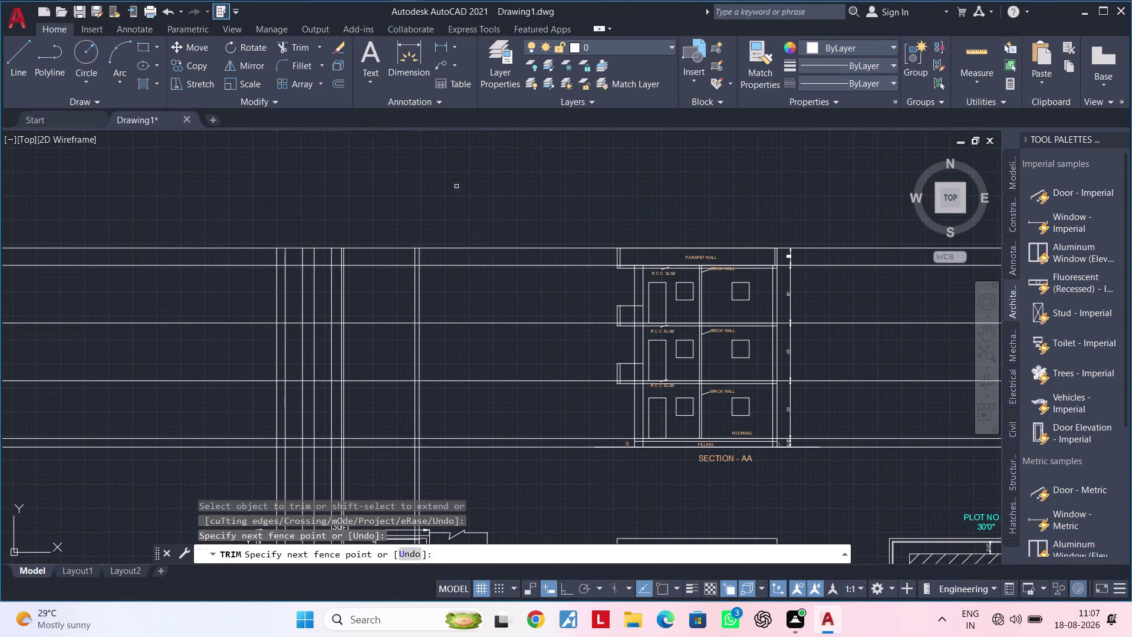
Finish the earlier fence trim and cancel out across the staircase lines.
middle_drag(457, 186, 640, 127)
key(Escape)
key(Escape)
key(Escape)
middle_drag(490, 201, 455, 201)
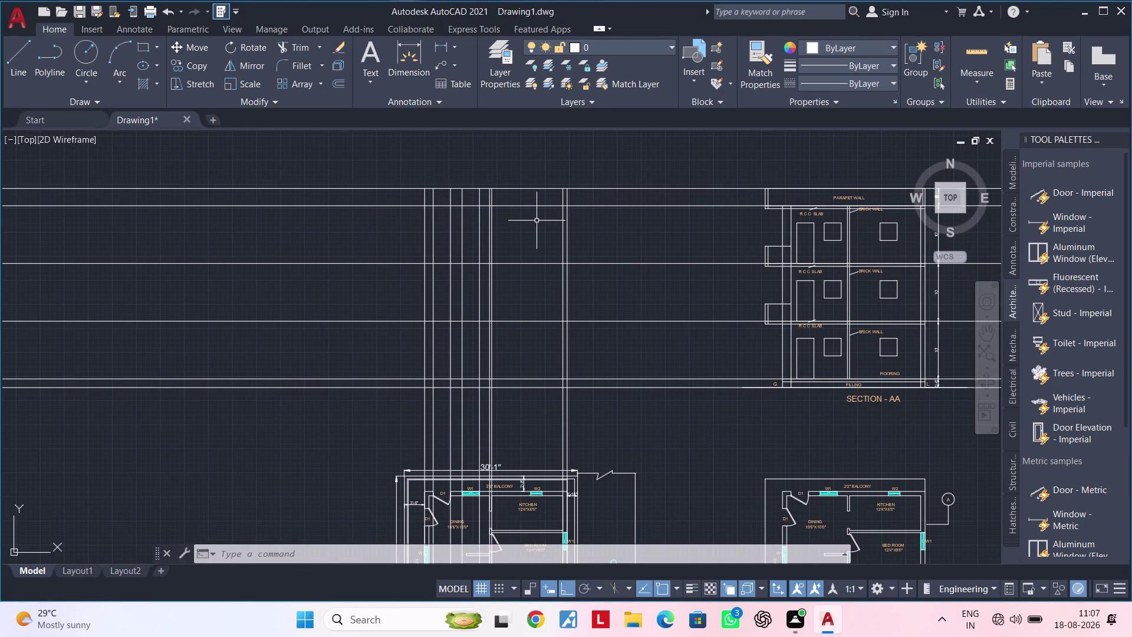
Fence-trim the projection line segments beside Section AA.
key(Escape)
key(Escape)
key(t)
text(R)
key(space)
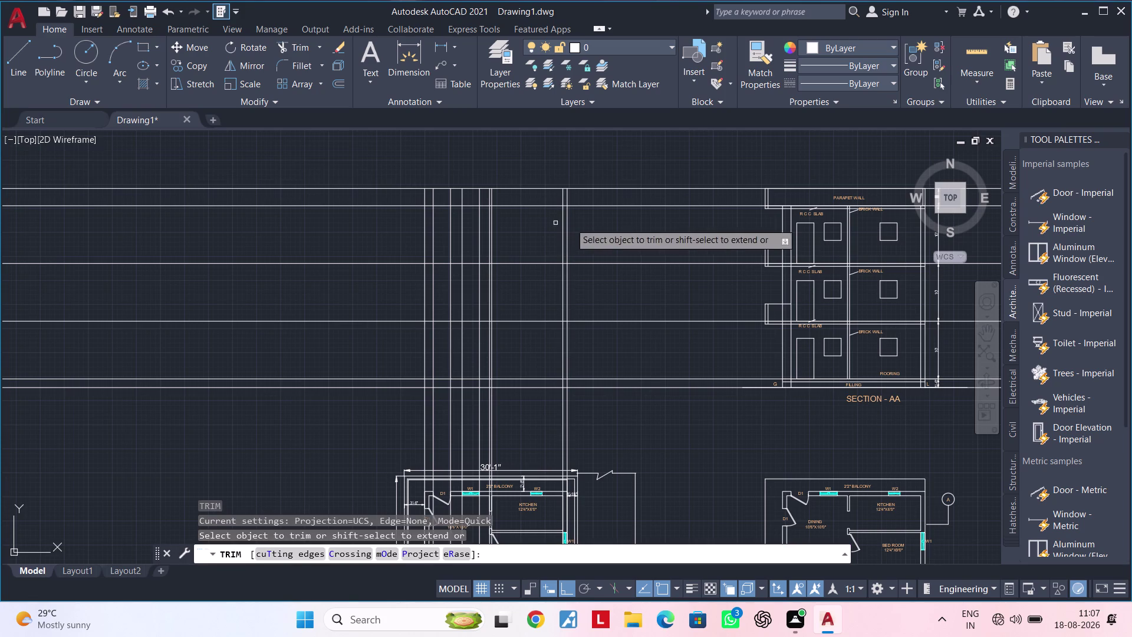
drag(657, 168, 662, 399)
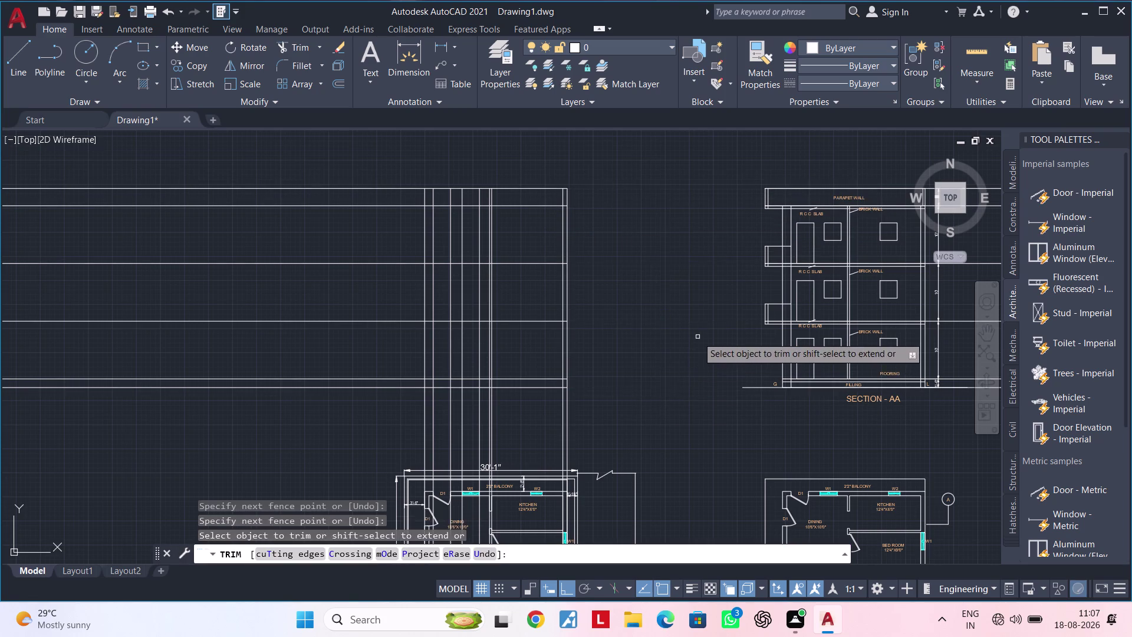
middle_drag(698, 337, 552, 315)
key(Escape)
key(Escape)
middle_drag(850, 373, 649, 398)
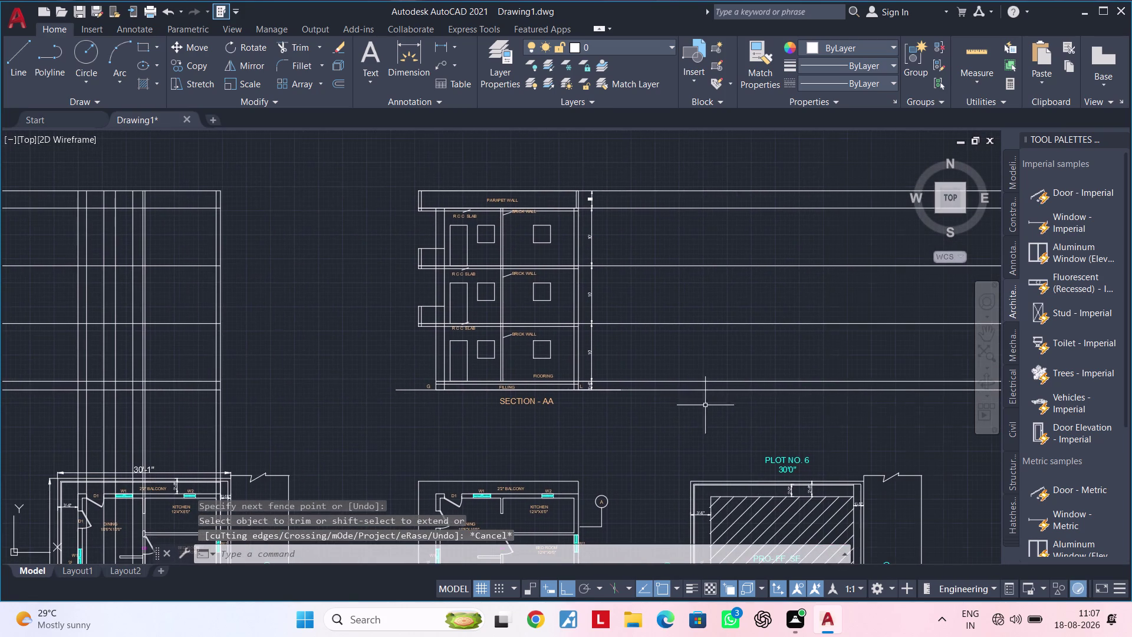
Window-select and delete the long horizontal lines running through the section.
click(736, 410)
click(692, 179)
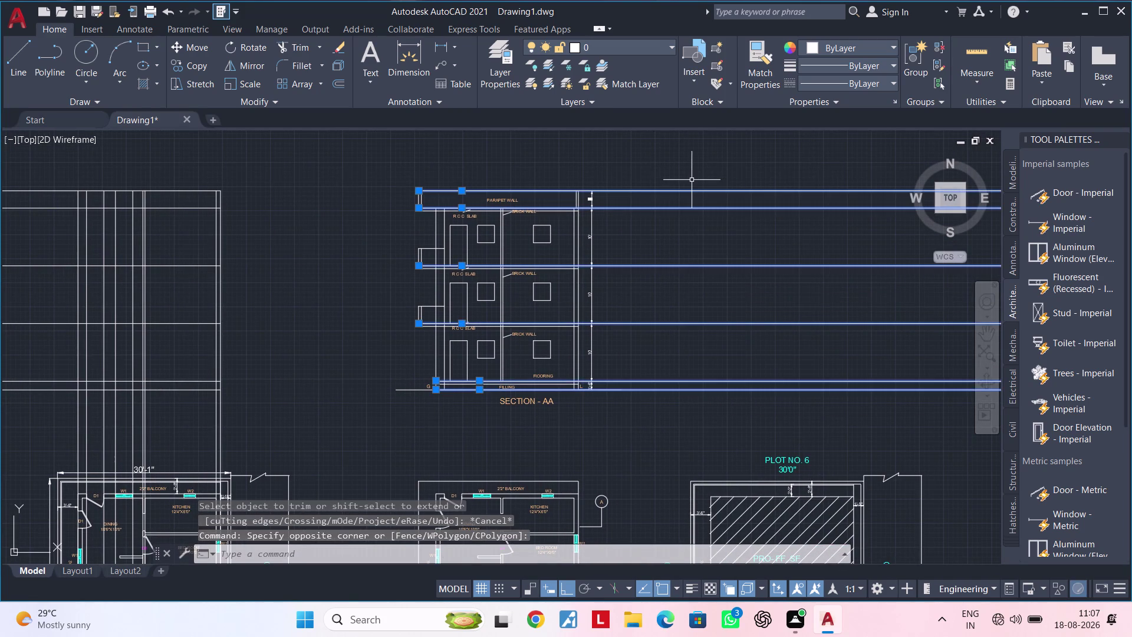
key(Delete)
middle_drag(692, 215, 897, 230)
middle_drag(527, 276, 793, 232)
middle_drag(719, 250, 784, 228)
Fence-trim the lines crossing near the ground floor plan.
key(Escape)
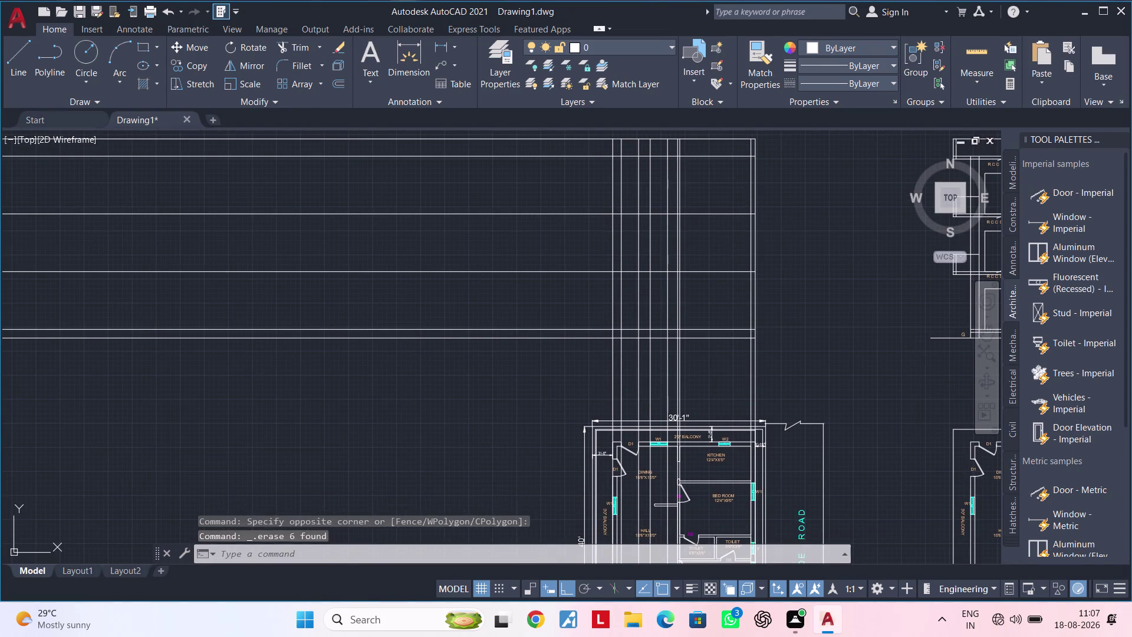
key(Escape)
key(Escape)
text(TR)
key(space)
drag(790, 359, 577, 363)
key(Escape)
middle_drag(706, 356, 678, 225)
scroll(down, 3)
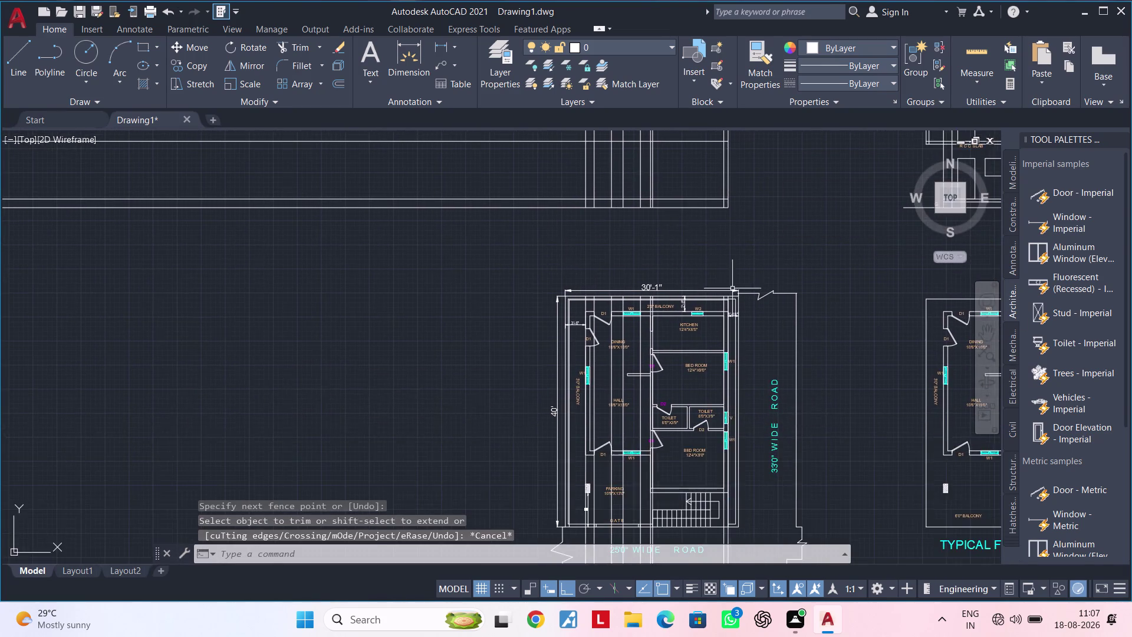
middle_drag(733, 288, 759, 206)
key(Escape)
Select and delete the vertical lines running through the floor plan.
drag(830, 480, 796, 482)
click(607, 483)
key(Delete)
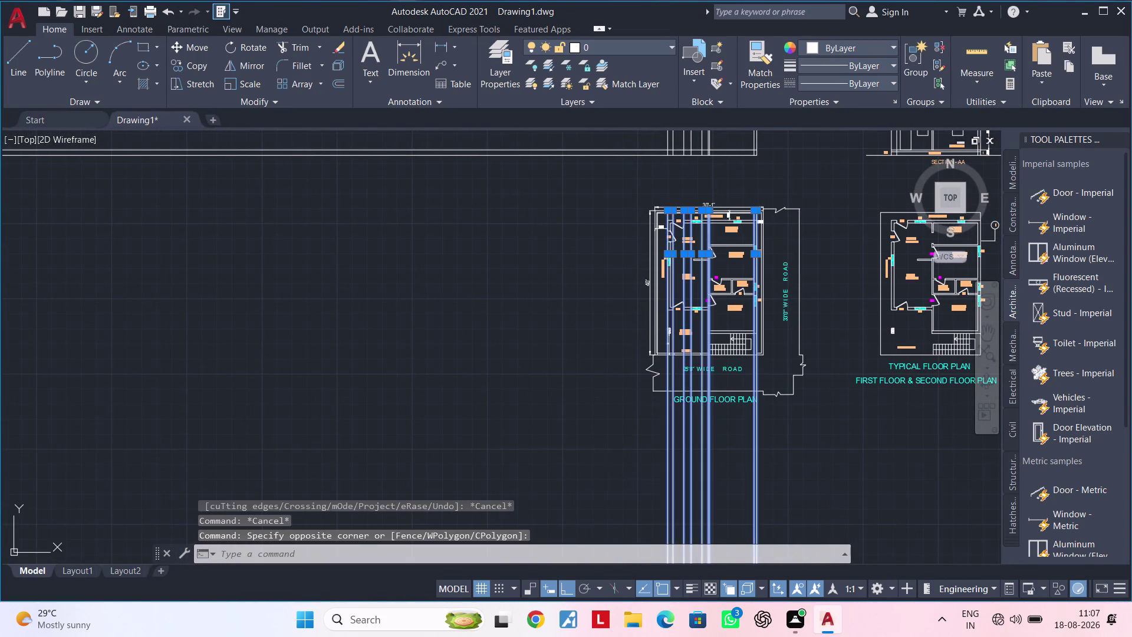
middle_drag(546, 463, 695, 492)
middle_drag(640, 330, 557, 495)
middle_drag(613, 406, 558, 441)
Fence-trim the long lines left of the elevation block.
key(Escape)
key(Escape)
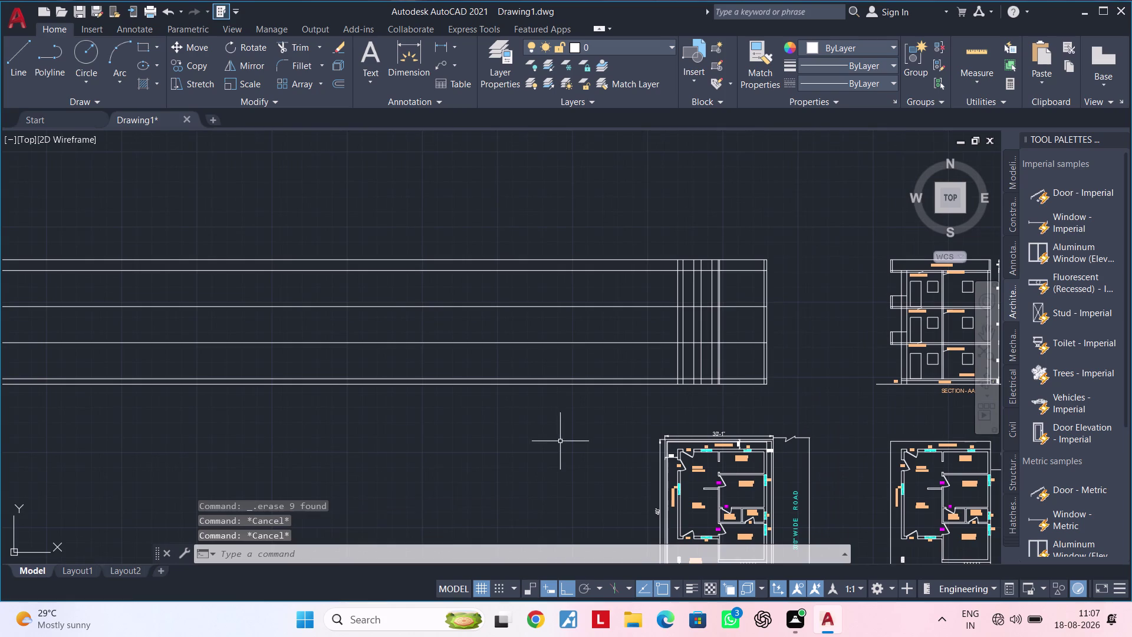
key(t)
text(R)
key(space)
drag(599, 410, 586, 232)
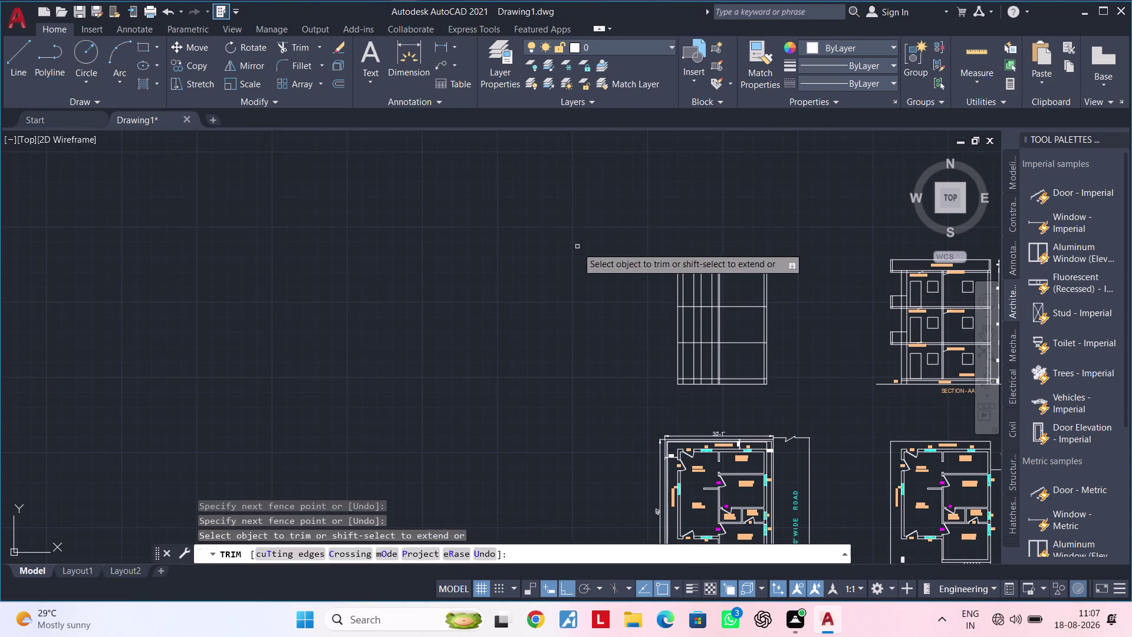
key(Escape)
key(Escape)
middle_drag(617, 280, 466, 276)
key(Escape)
scroll(up, 3)
middle_drag(549, 284, 548, 237)
scroll(up, 3)
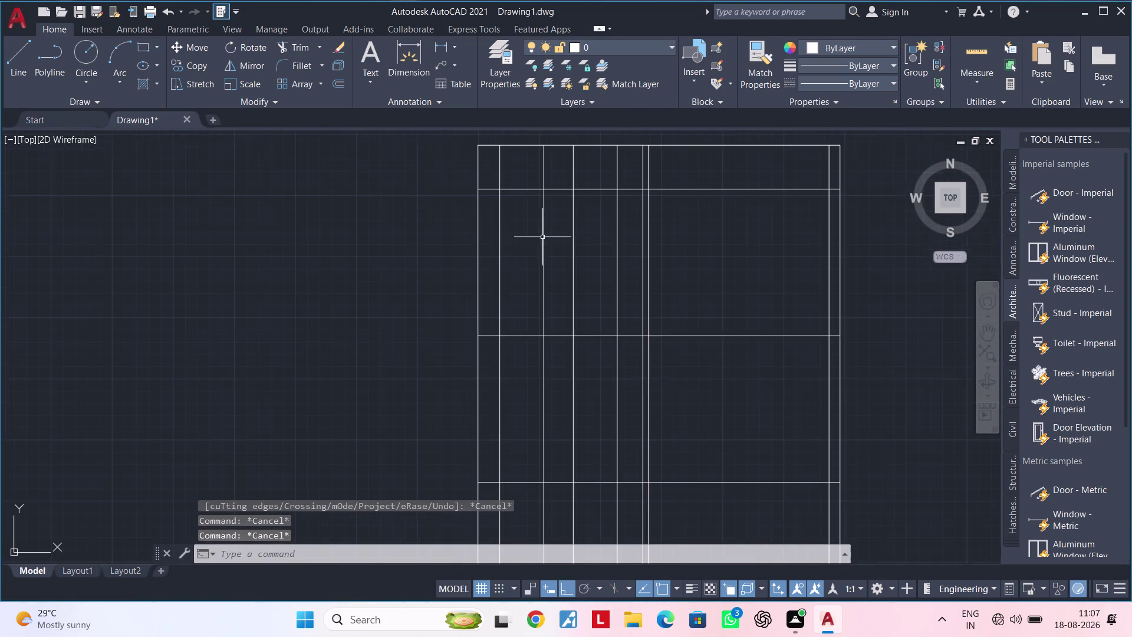
scroll(up, 3)
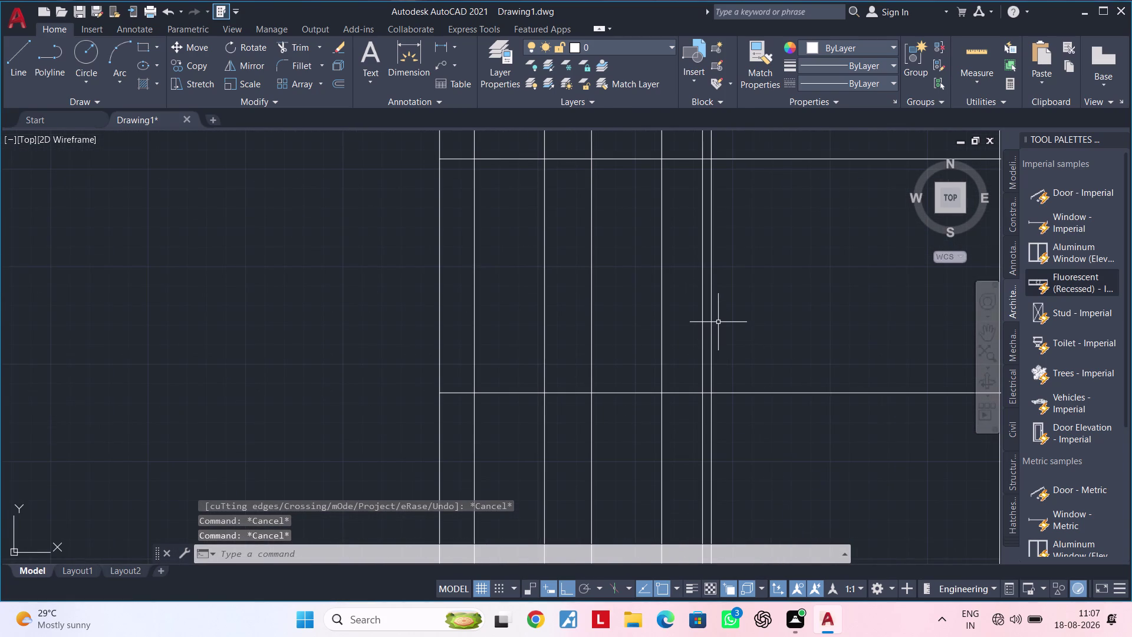
scroll(down, 3)
scroll(down, 3)
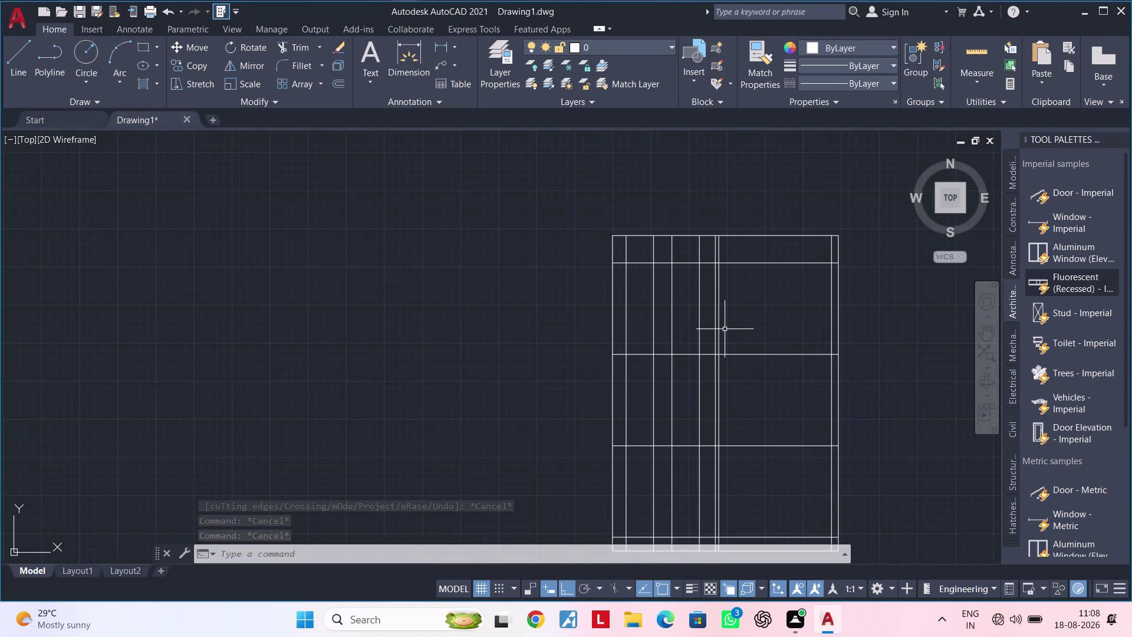
middle_drag(725, 329, 730, 267)
middle_drag(719, 381, 736, 278)
scroll(up, 3)
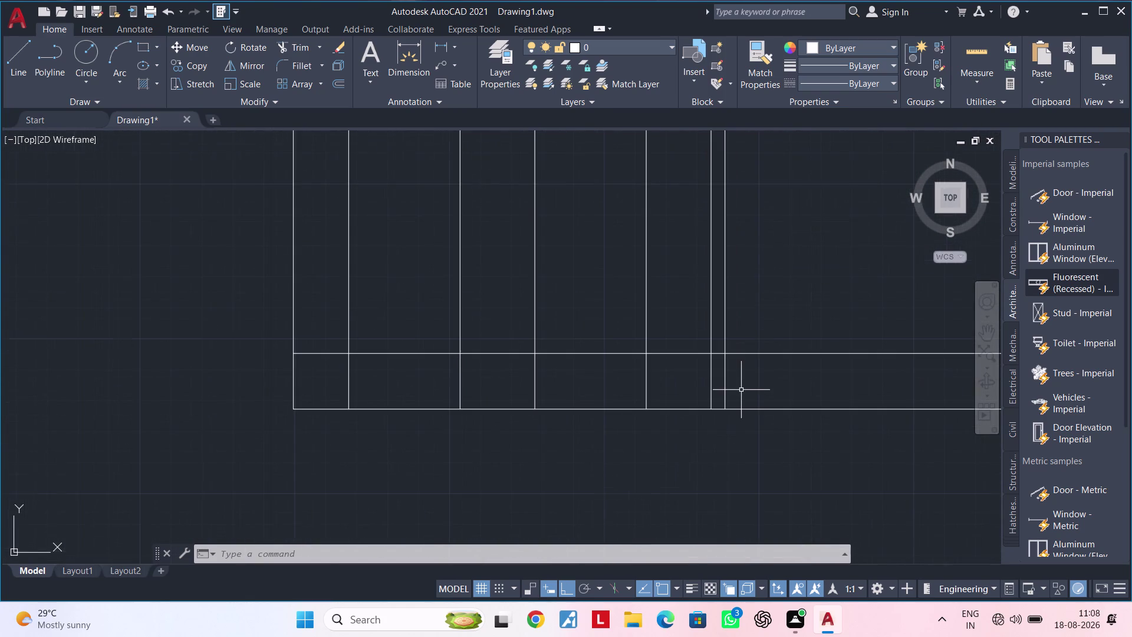
middle_drag(738, 387, 793, 384)
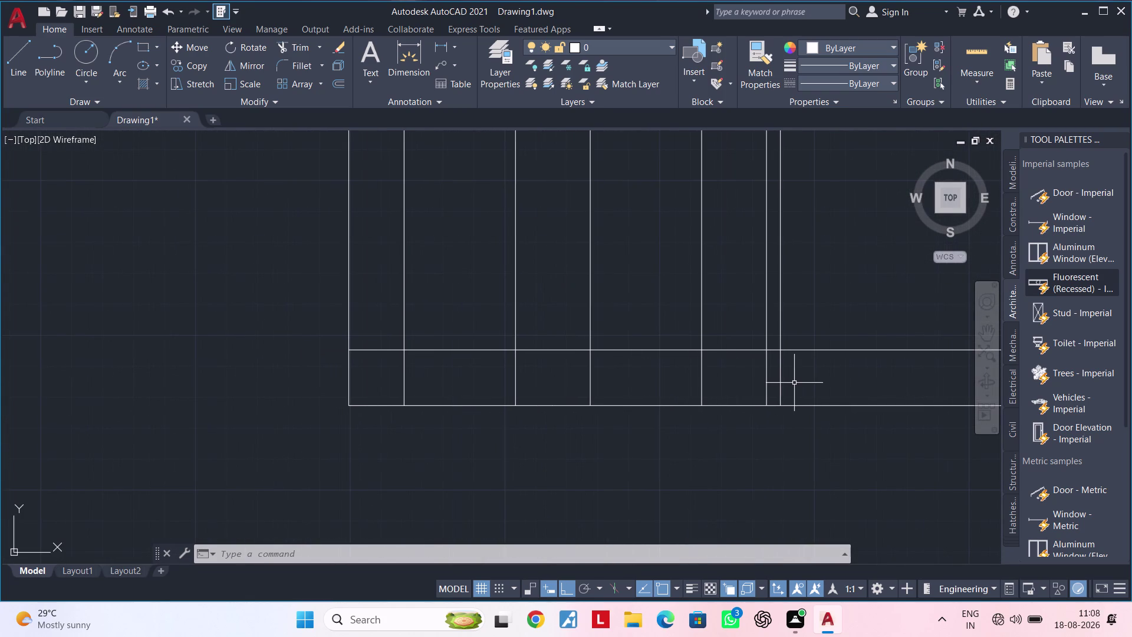
middle_drag(791, 381, 882, 371)
scroll(down, 3)
middle_drag(650, 375, 683, 451)
key(Escape)
key(Escape)
key(r)
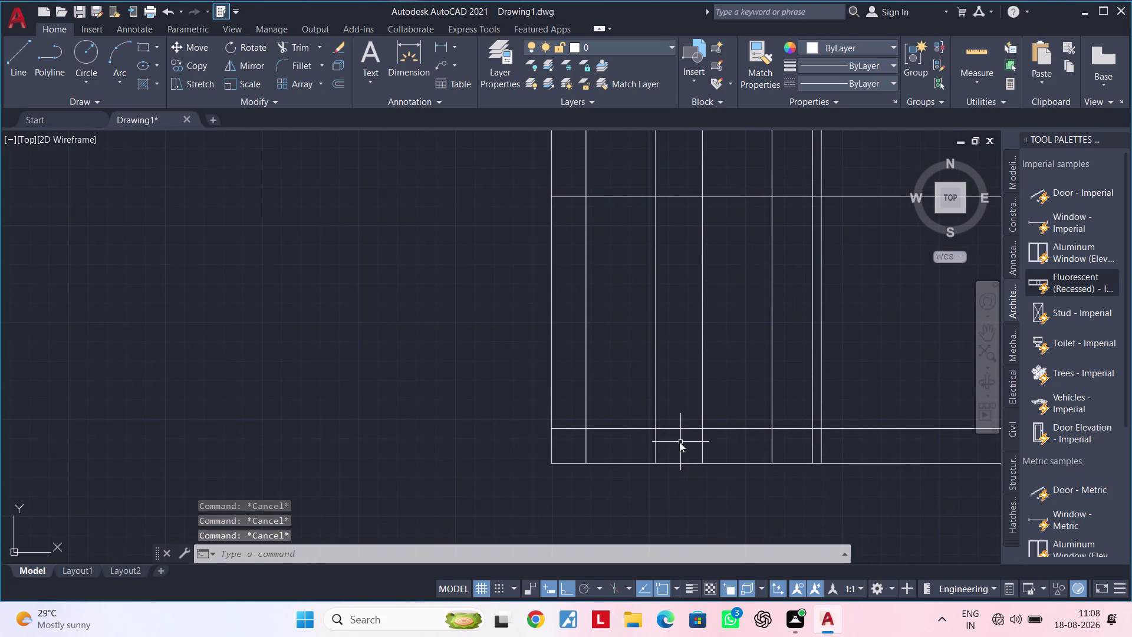
Draw the 2'-10" by 7' door rectangle starting on the floor line.
key(e)
text(C)
key(space)
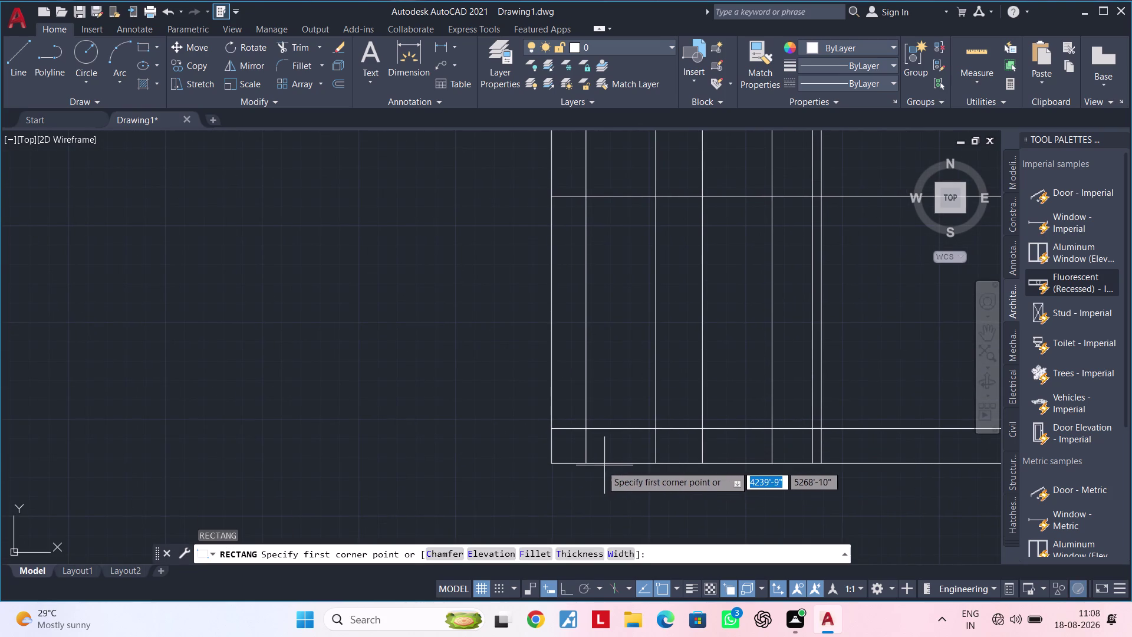
click(589, 429)
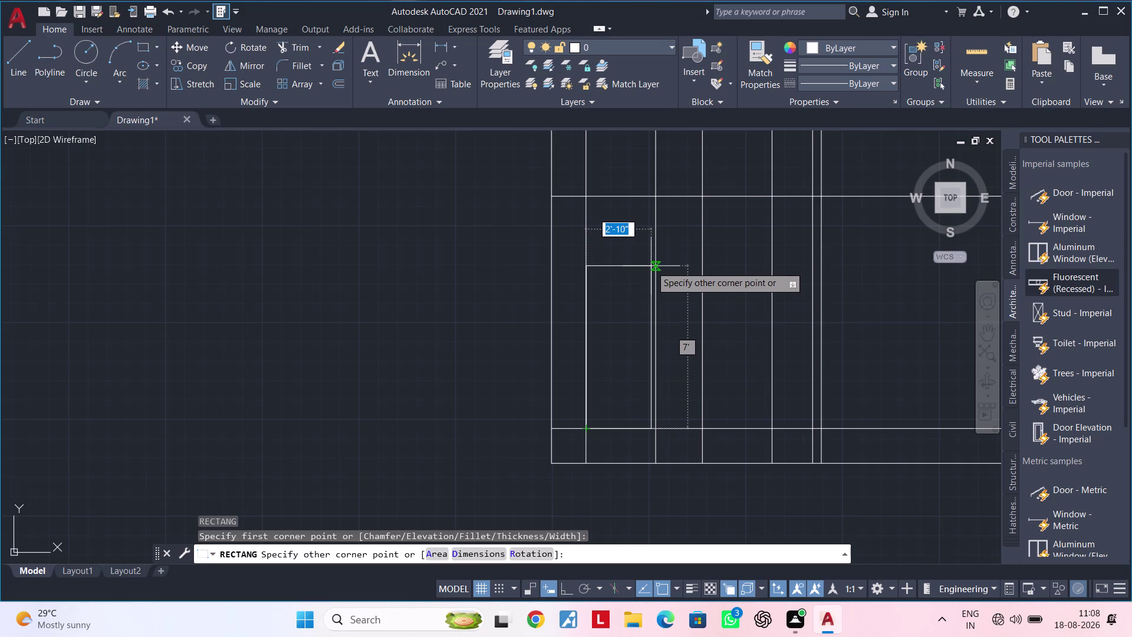
click(655, 266)
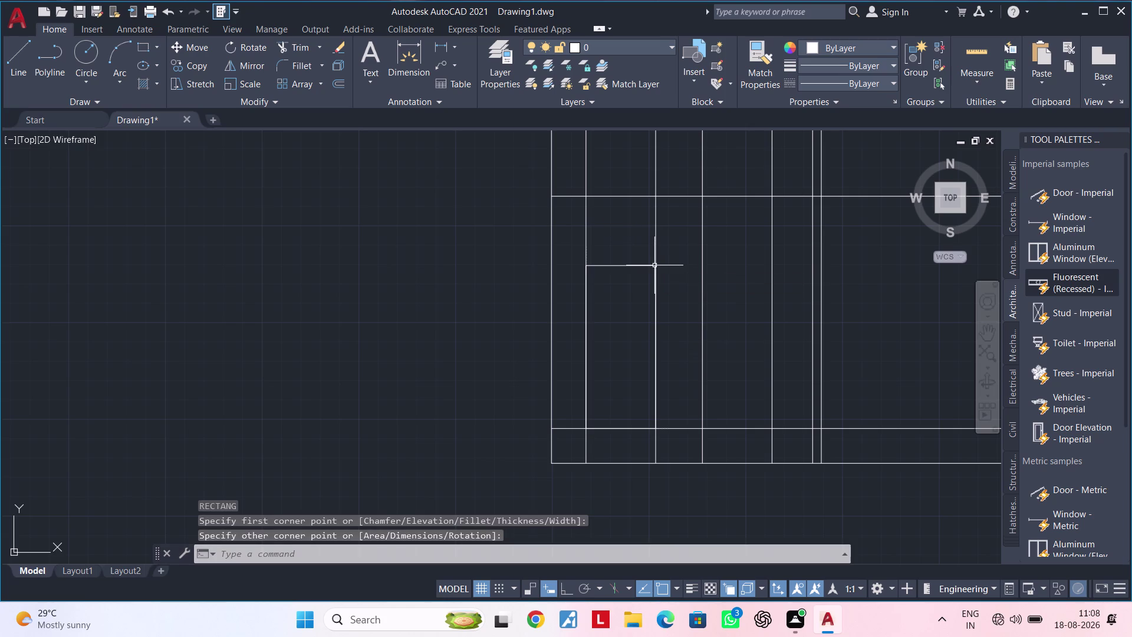
scroll(down, 3)
middle_drag(650, 315, 615, 329)
key(Escape)
key(Escape)
key(Escape)
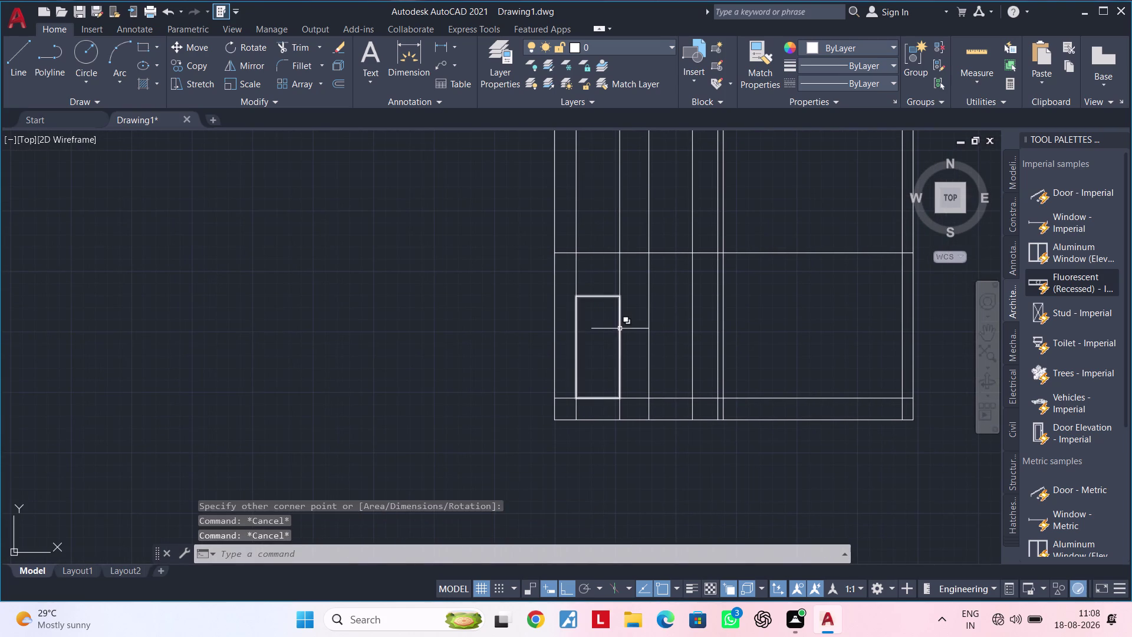
key(Escape)
key(Escape)
key(Escape)
key(Escape)
key(Escape)
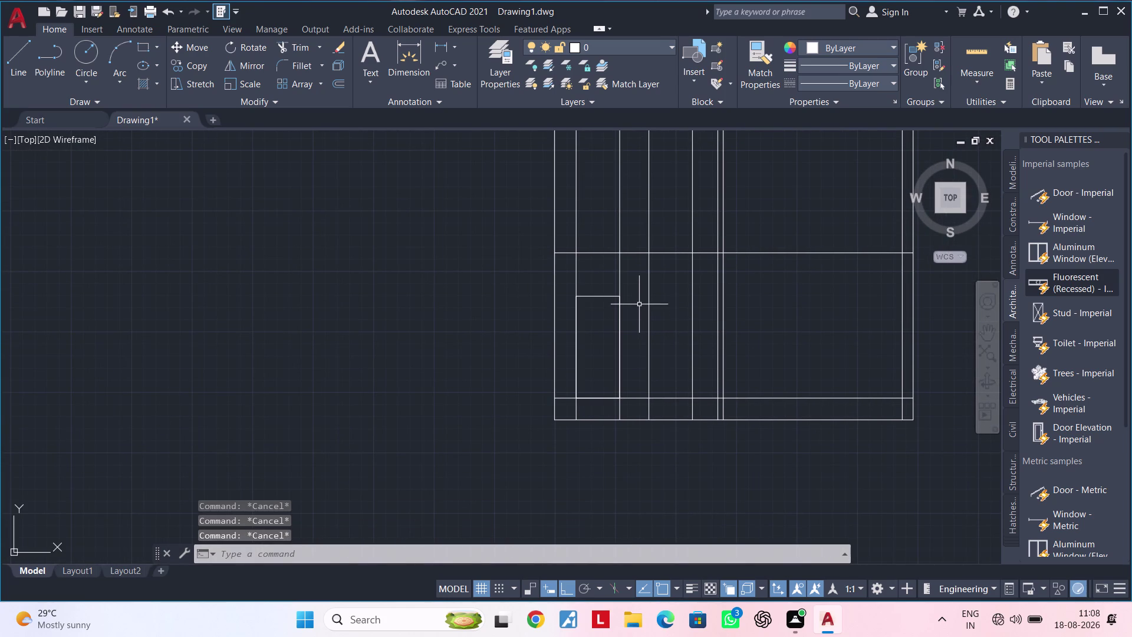
Draw the 4'-tall window rectangle in the bottom storey.
text(REC)
key(space)
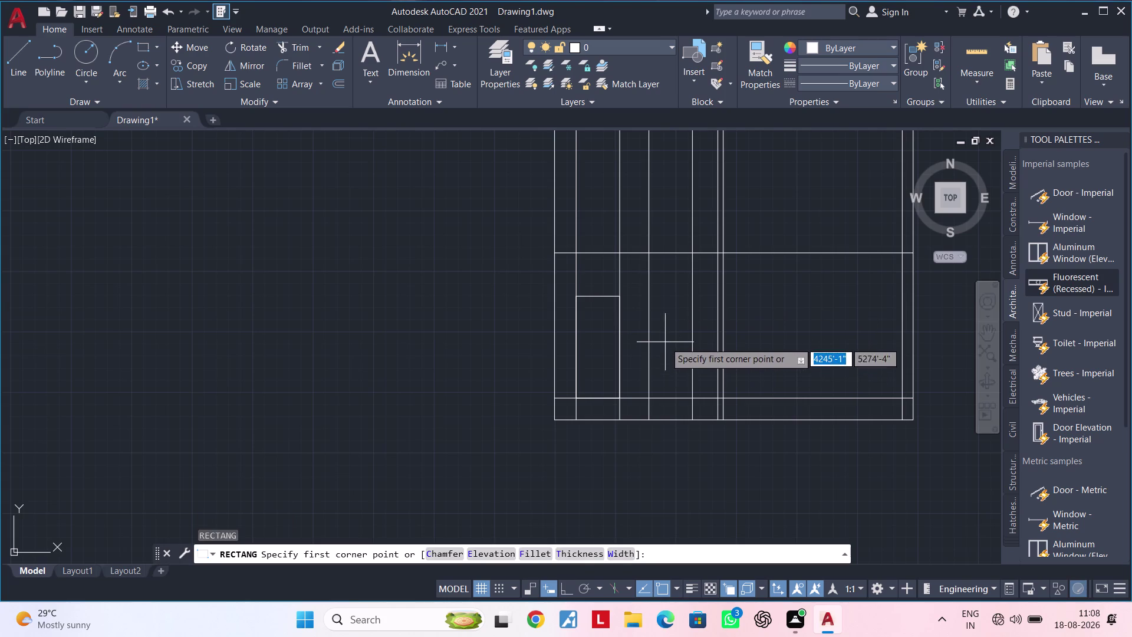
middle_drag(666, 342, 629, 281)
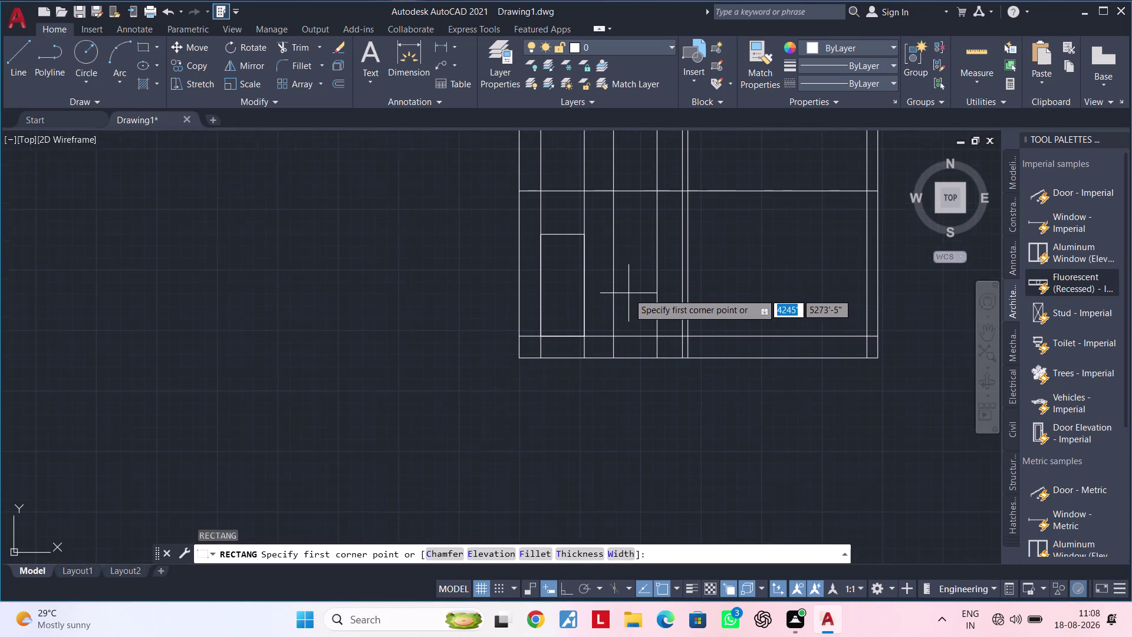
scroll(down, 3)
scroll(up, 3)
scroll(up, 3)
middle_drag(610, 273, 615, 317)
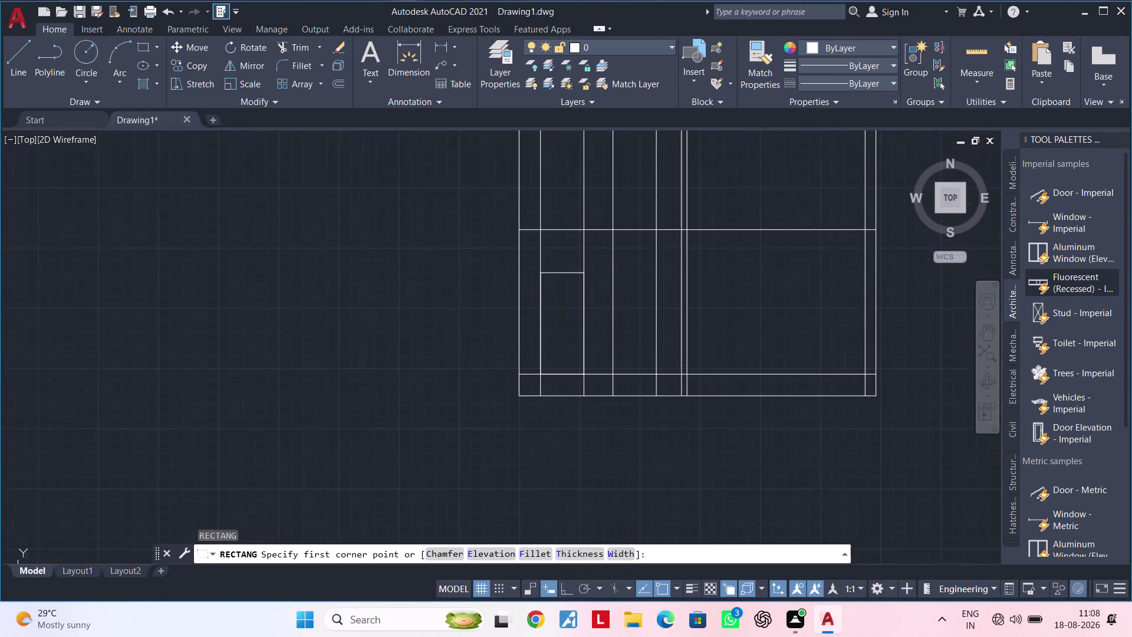
scroll(up, 3)
click(617, 270)
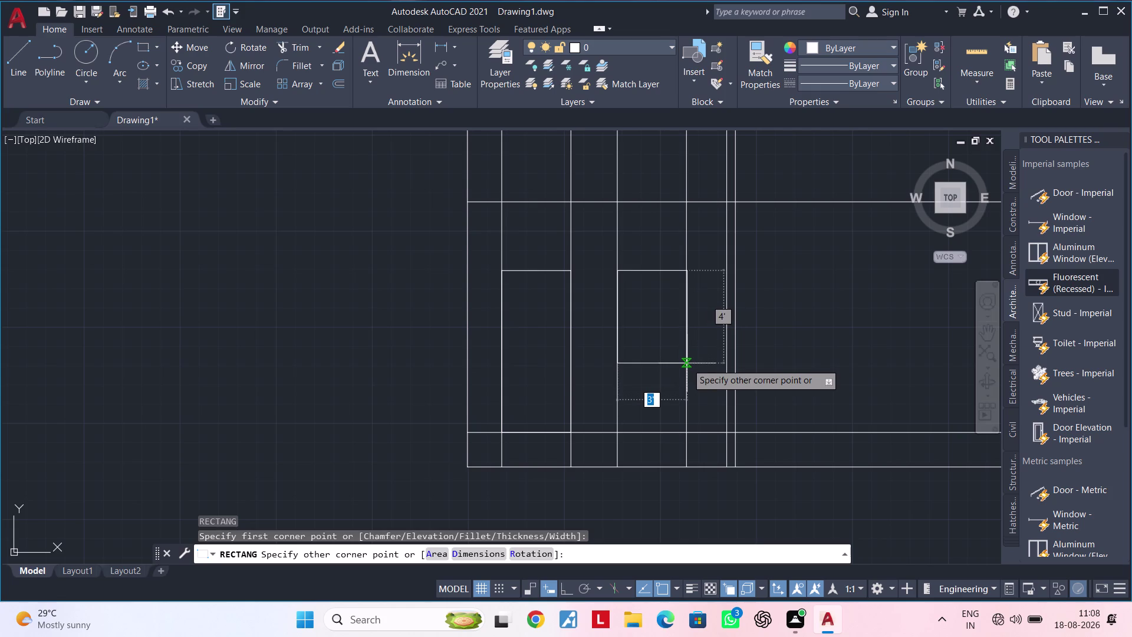
click(687, 363)
key(Escape)
key(Escape)
key(Escape)
Erase a stray line from the elevation block.
middle_drag(692, 338, 686, 339)
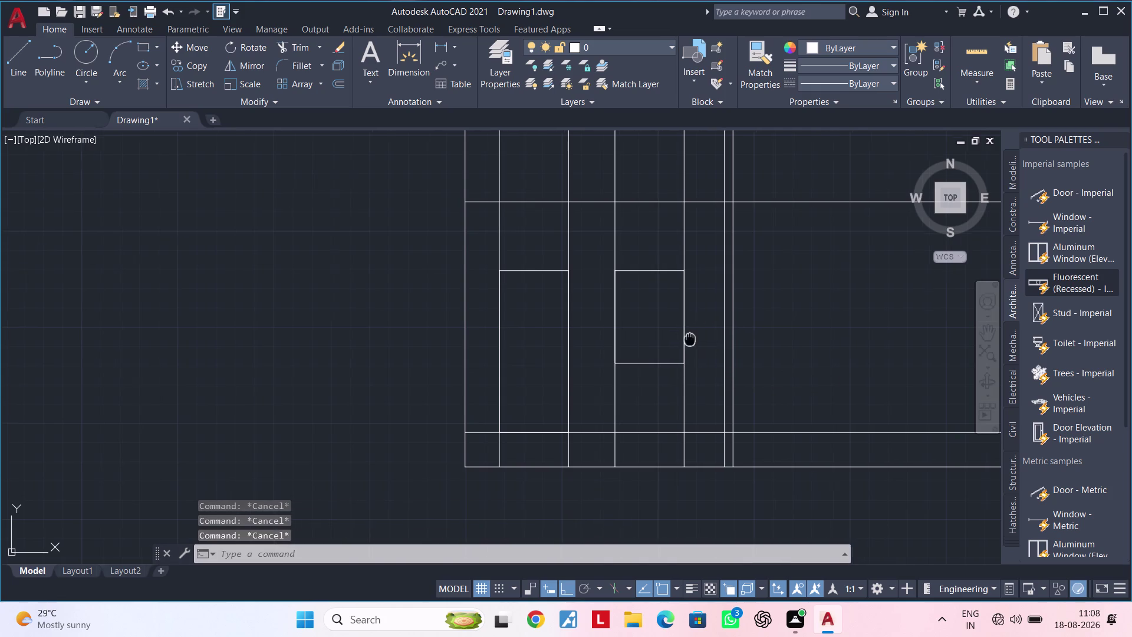
middle_drag(687, 339, 643, 336)
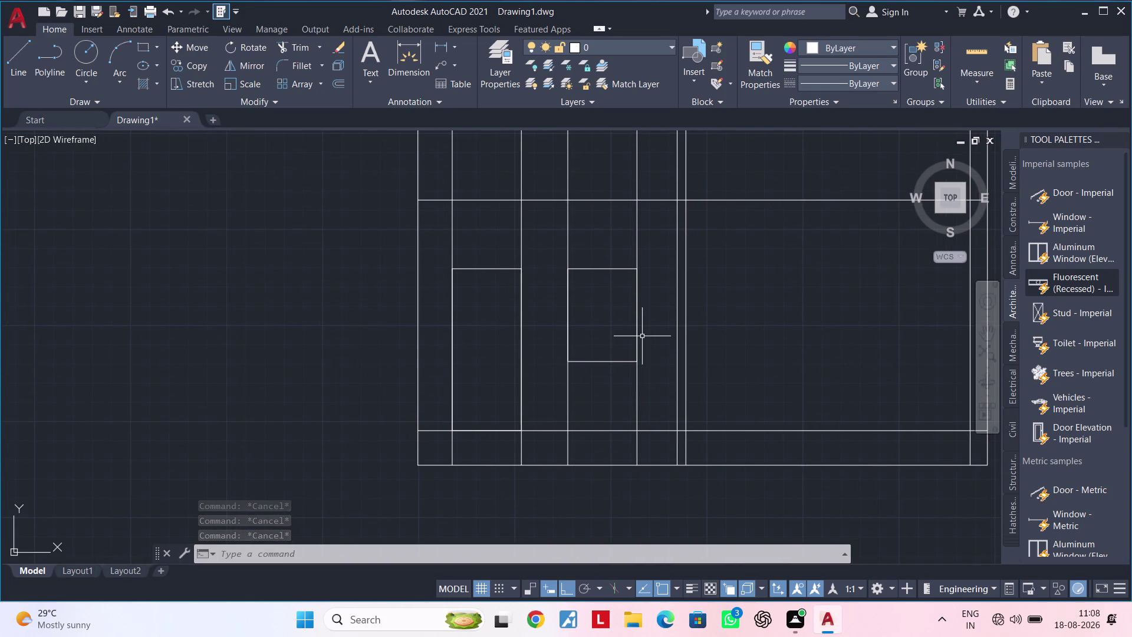
middle_drag(658, 328, 602, 343)
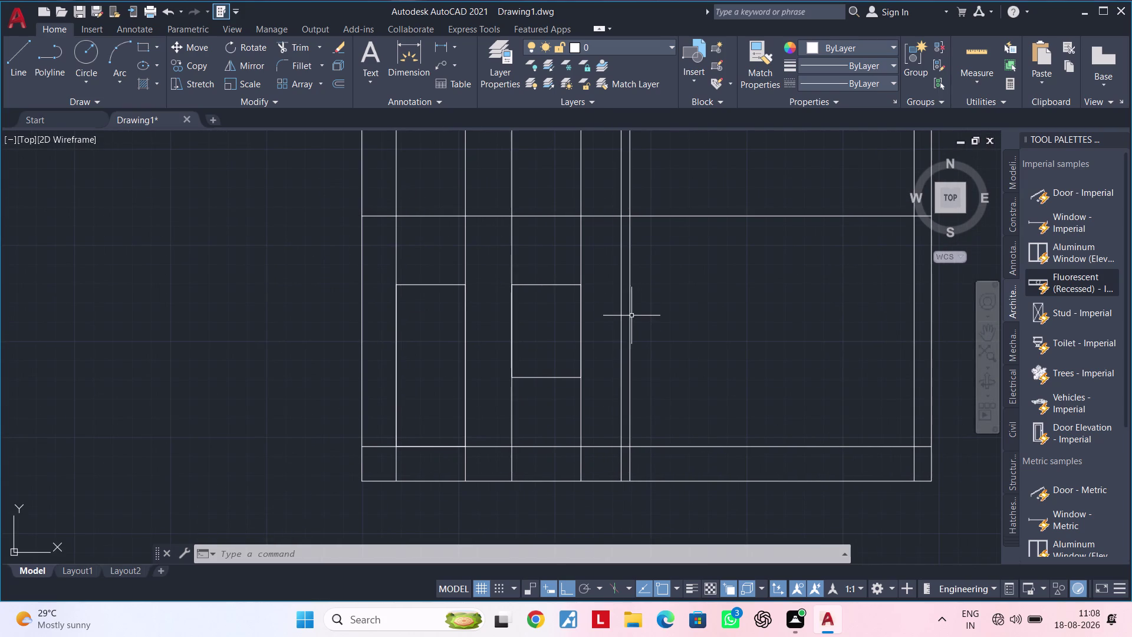
click(631, 316)
key(Delete)
scroll(down, 3)
middle_drag(634, 319, 666, 355)
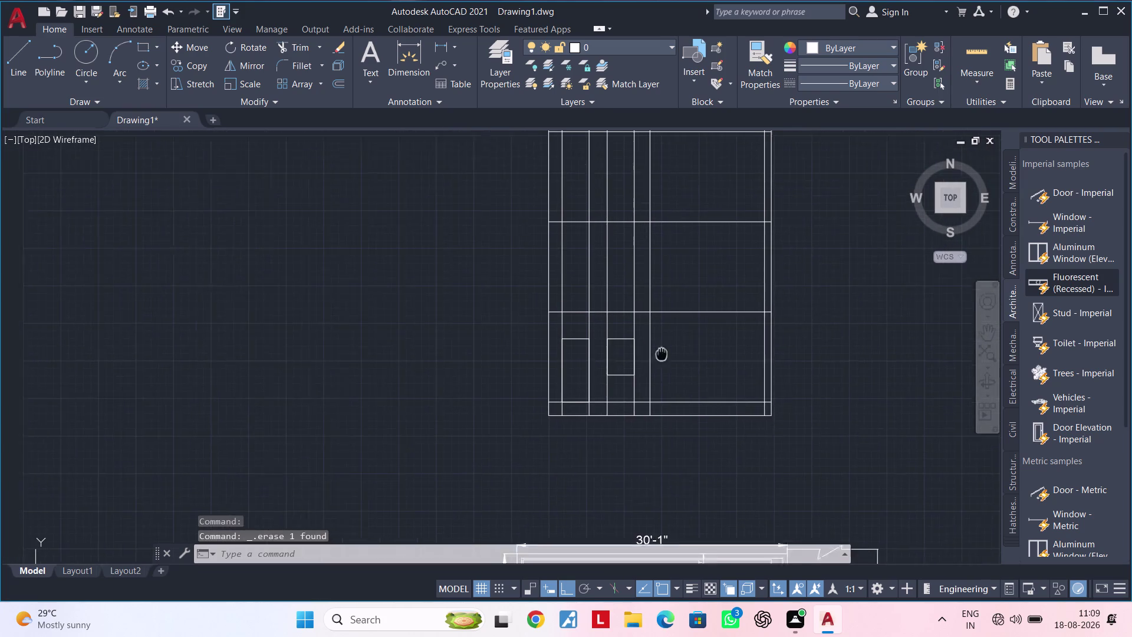
middle_drag(666, 354, 671, 355)
key(Escape)
key(Escape)
key(Escape)
middle_drag(624, 330, 636, 322)
key(Escape)
scroll(up, 3)
key(t)
text(R)
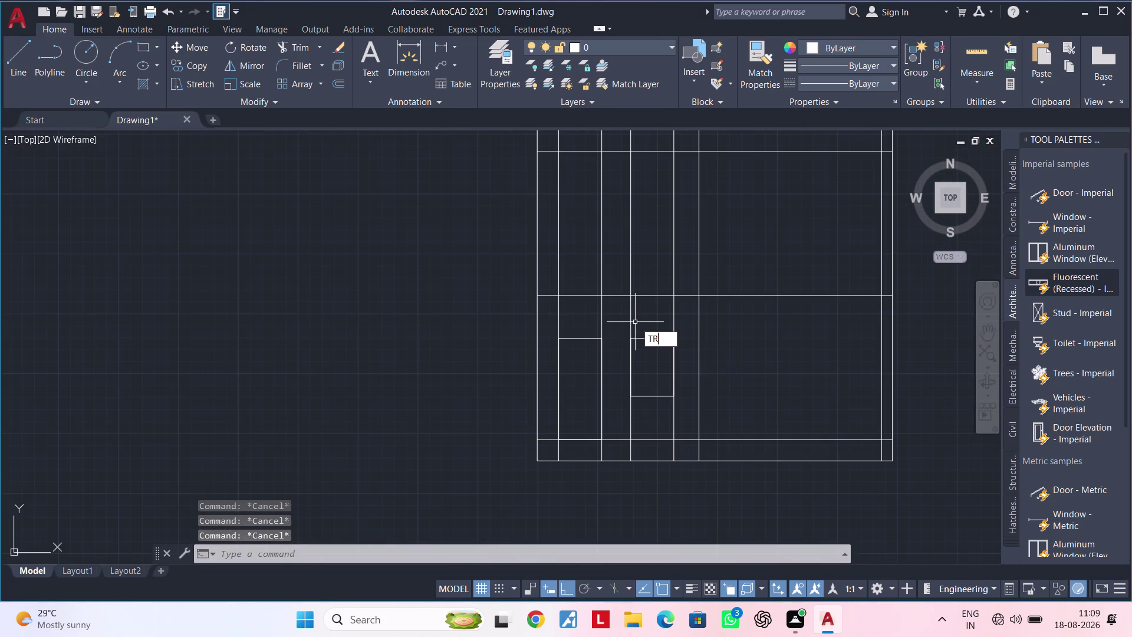
key(space)
scroll(up, 3)
key(Escape)
key(Escape)
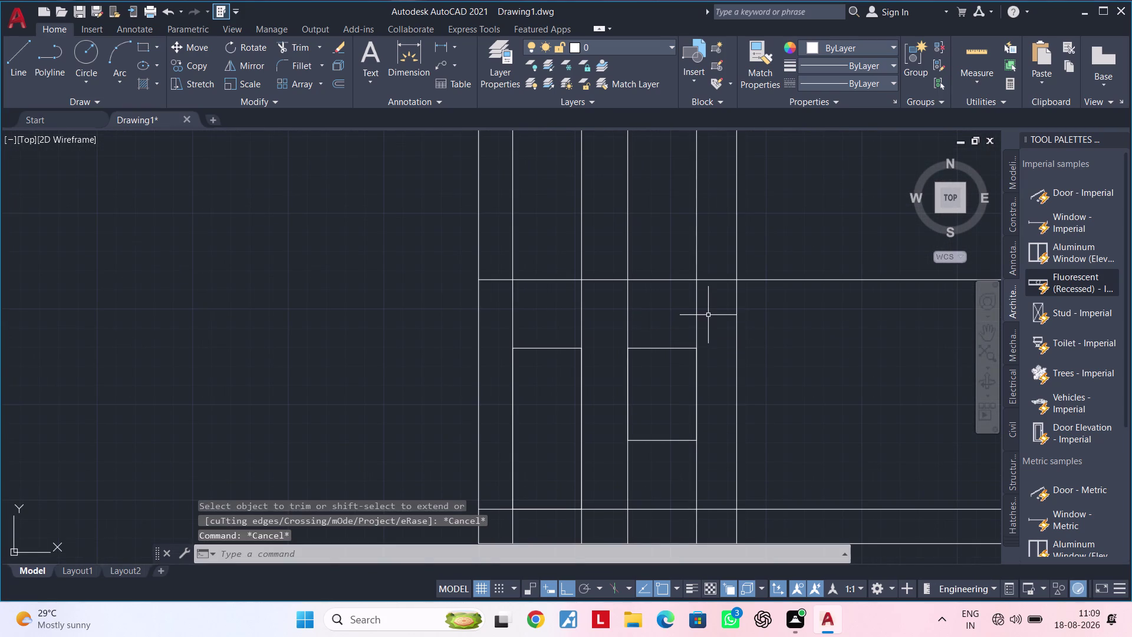
click(672, 315)
key(Escape)
click(712, 308)
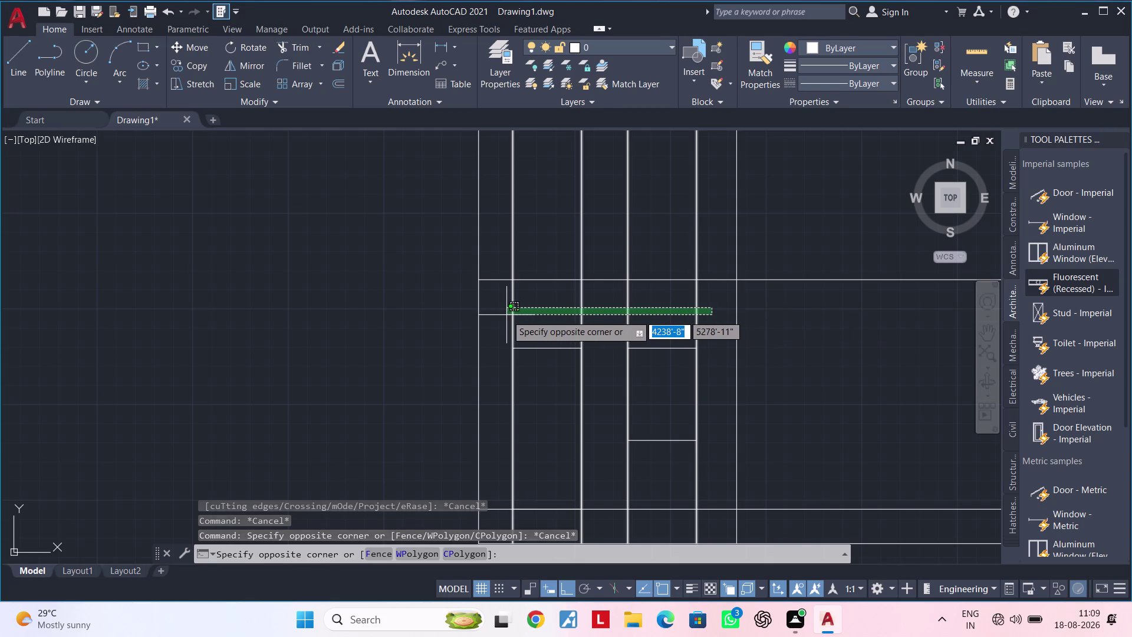
key(Escape)
scroll(down, 3)
middle_drag(553, 317, 556, 348)
scroll(down, 3)
middle_drag(638, 341, 581, 341)
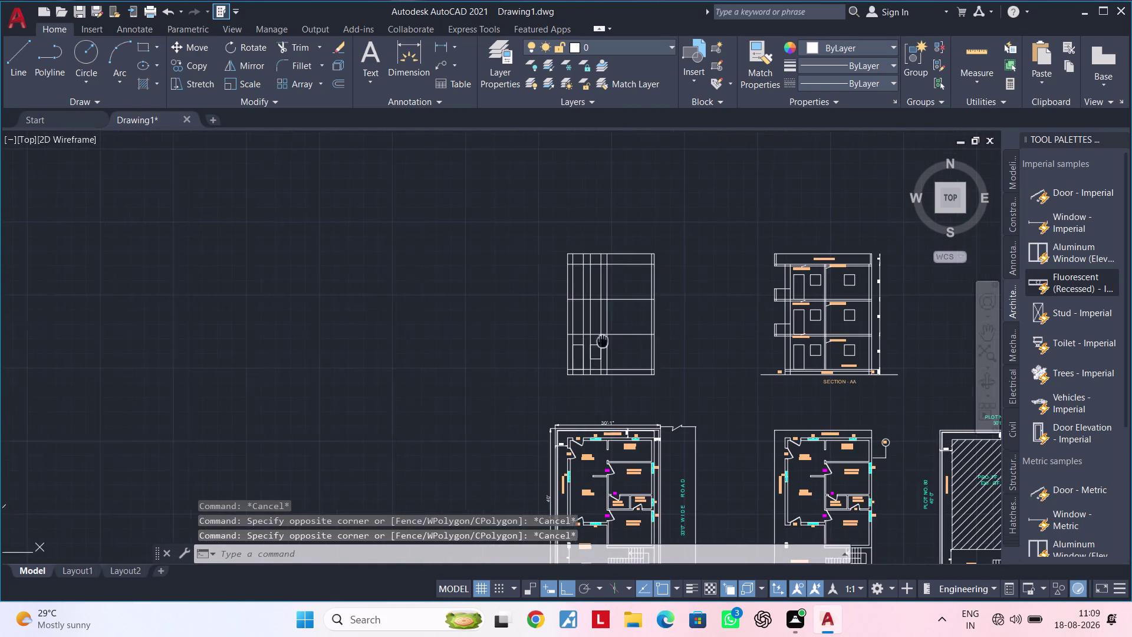
middle_drag(582, 341, 543, 340)
scroll(up, 3)
middle_drag(658, 333, 584, 345)
key(Escape)
key(Escape)
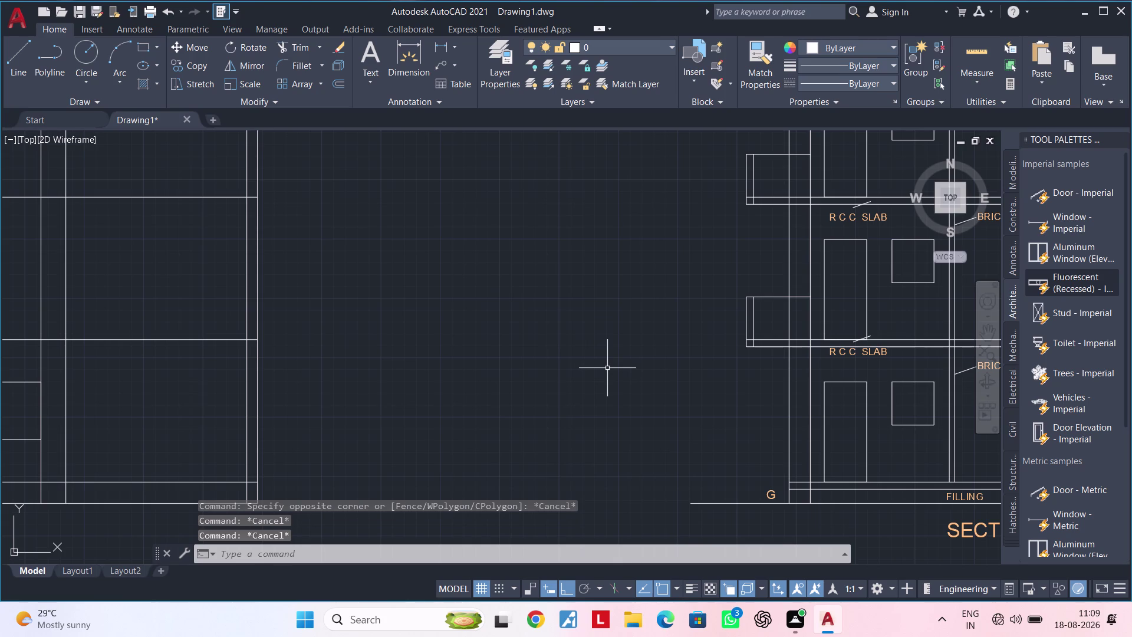
Place horizontal construction lines (XL) through the Section AA slab levels.
text(XL)
key(space)
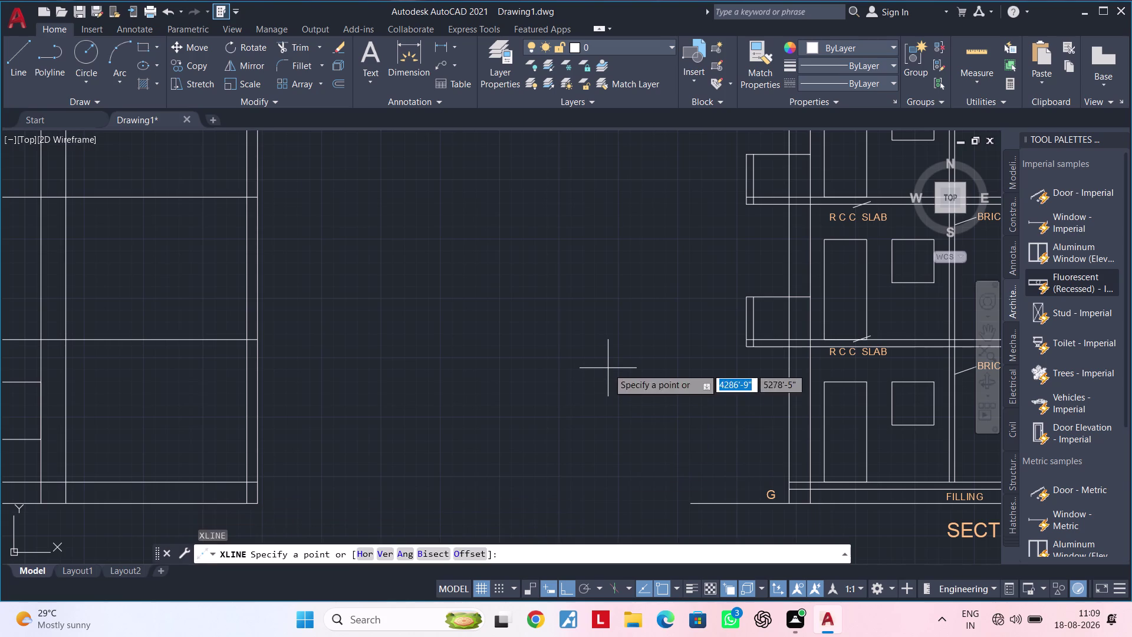
text(H)
key(space)
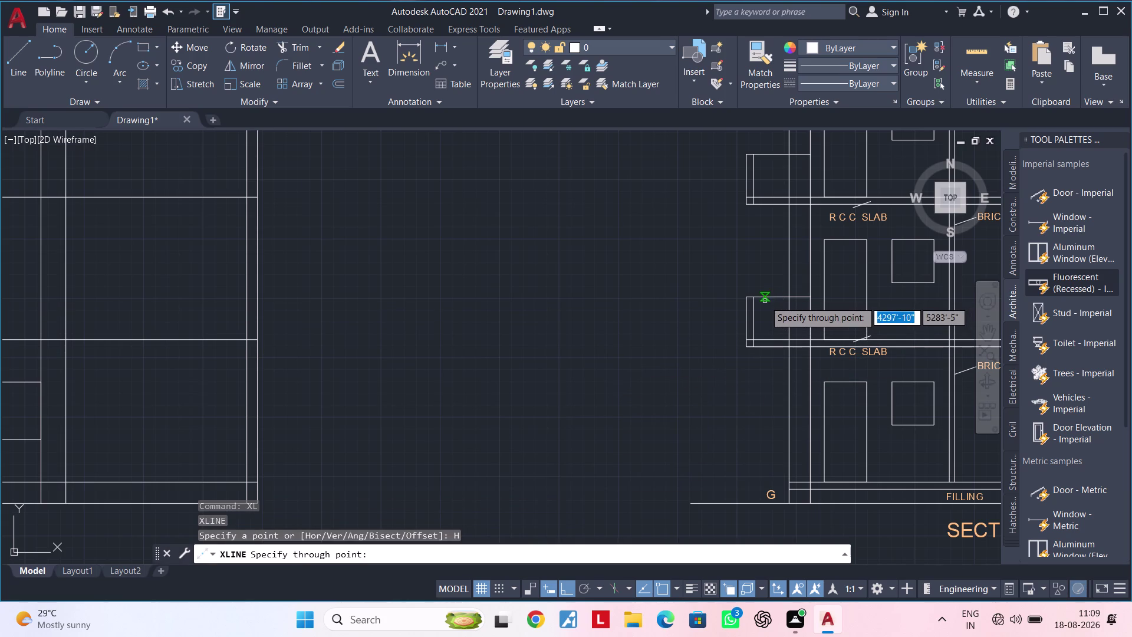
click(756, 297)
middle_drag(748, 236, 731, 346)
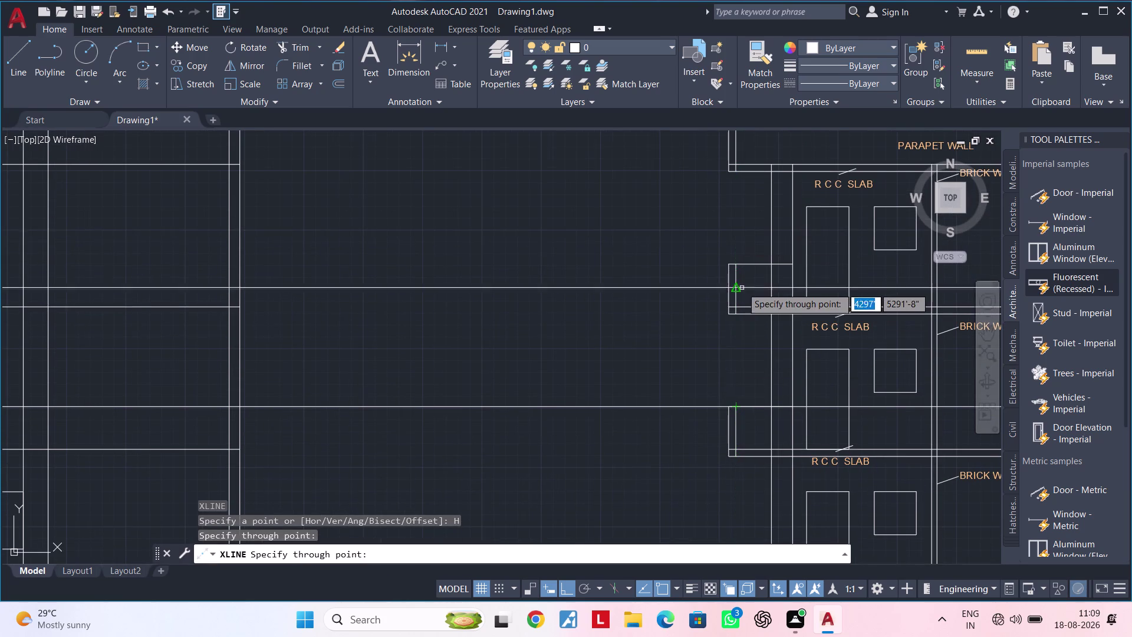
click(738, 269)
scroll(down, 3)
middle_drag(627, 340, 761, 307)
key(Escape)
key(Escape)
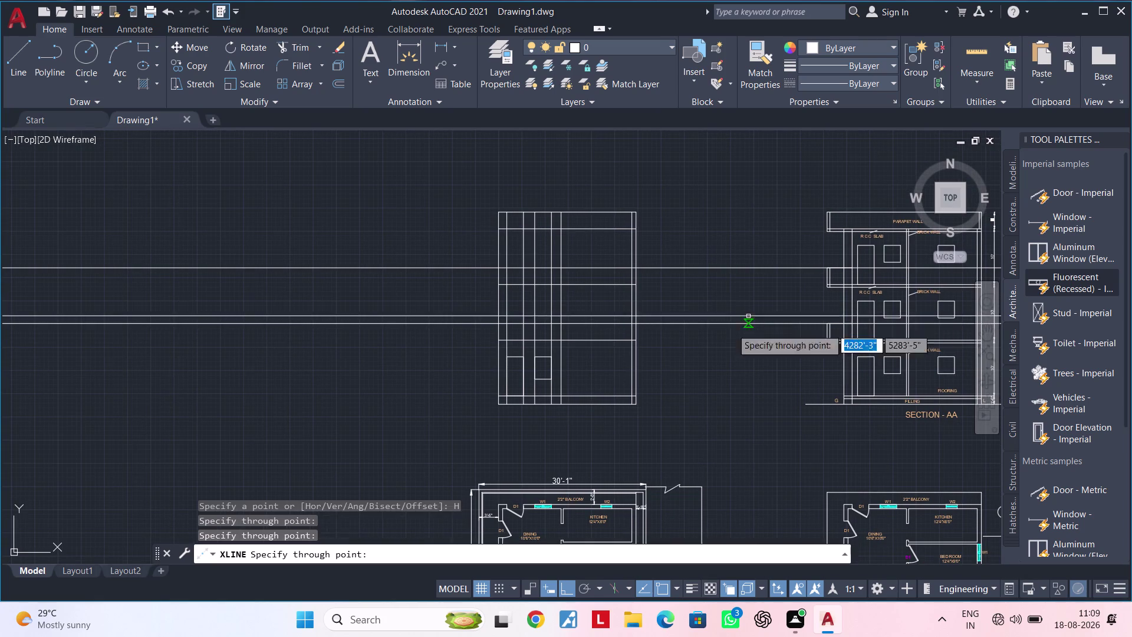
key(Escape)
key(Escape)
key(Escape)
key(Escape)
Trim the construction lines overhanging the front elevation's edges.
text(TR)
key(space)
drag(743, 346, 720, 249)
key(Escape)
key(space)
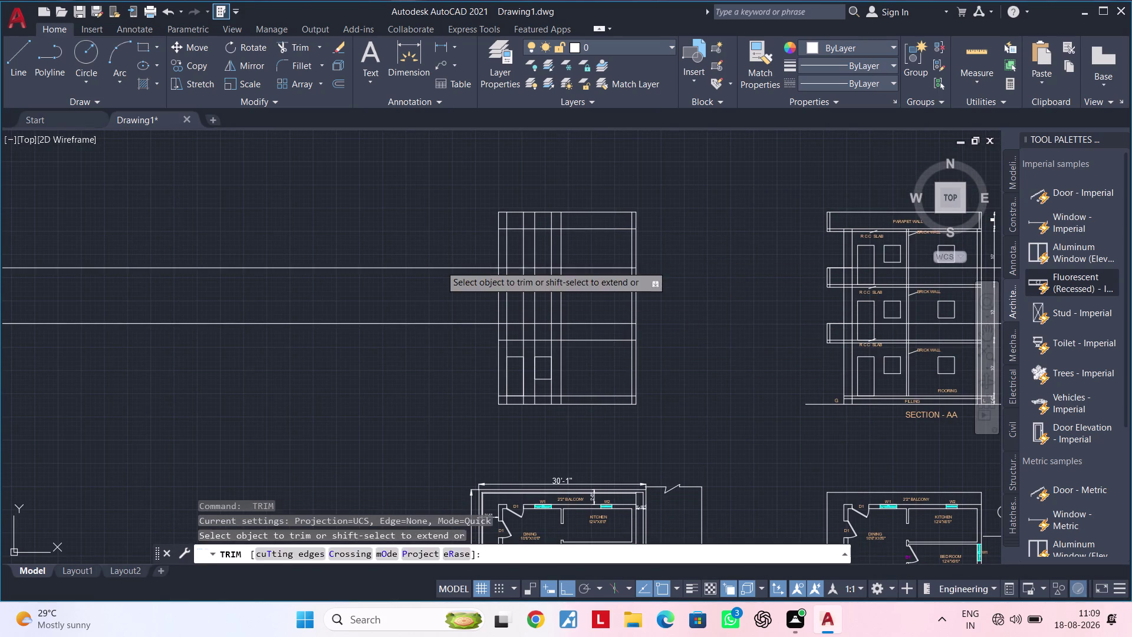
drag(449, 255, 446, 363)
key(Escape)
key(Escape)
middle_drag(440, 342, 522, 339)
scroll(up, 3)
middle_drag(484, 322, 469, 301)
middle_drag(490, 315, 387, 317)
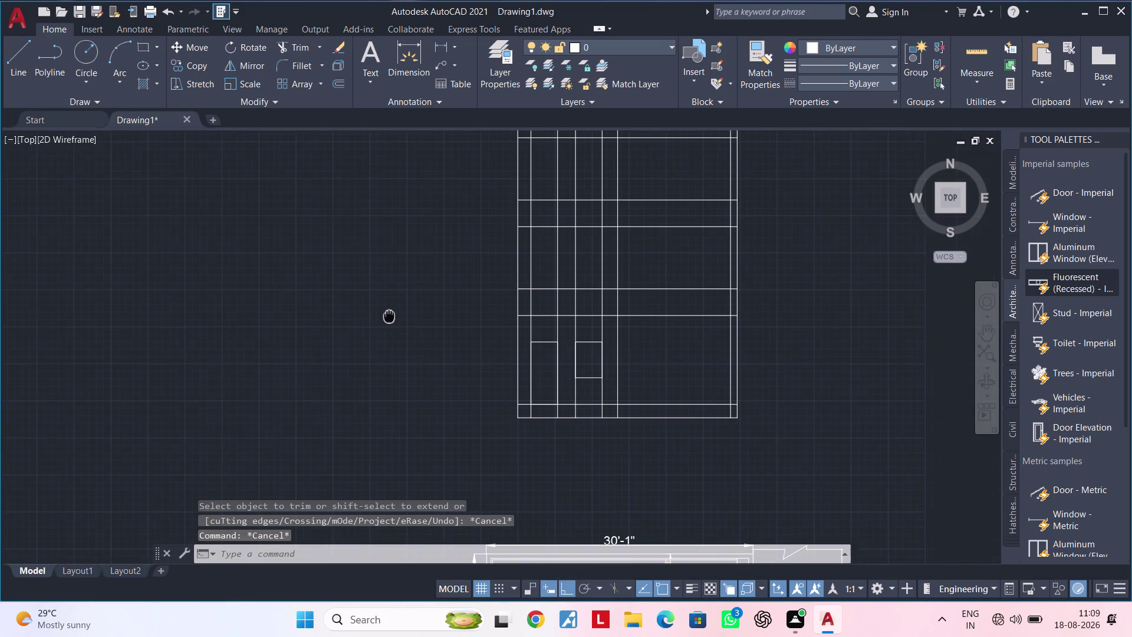
Crossing-select and erase the four unwanted lines in the lower floors.
middle_drag(434, 332, 364, 342)
scroll(up, 3)
middle_drag(383, 336, 246, 339)
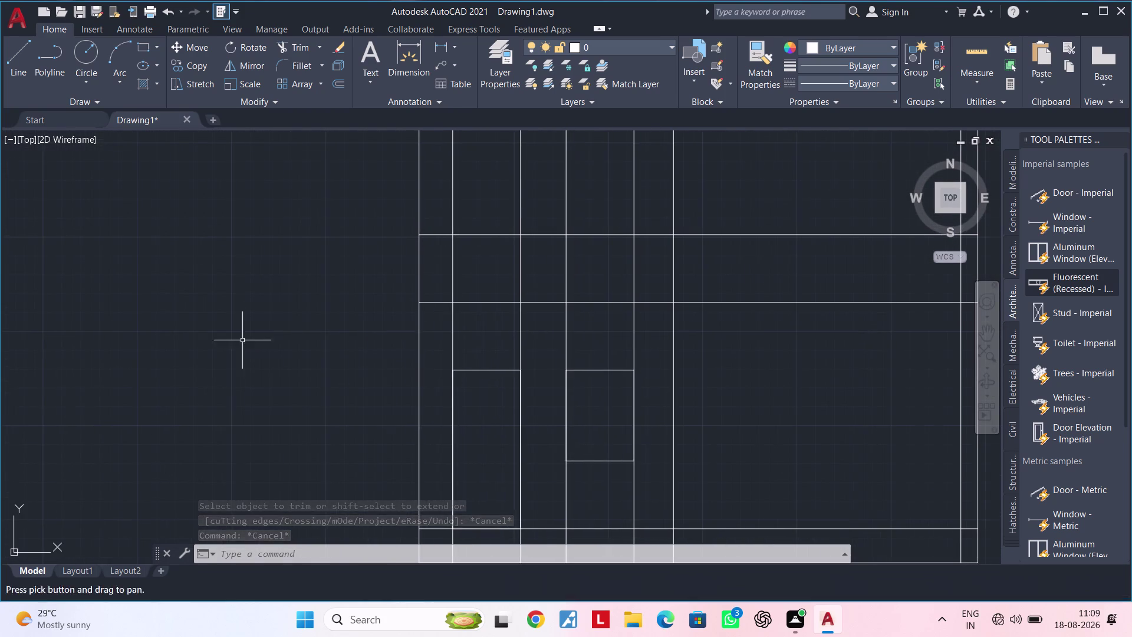
key(Escape)
key(Escape)
click(652, 331)
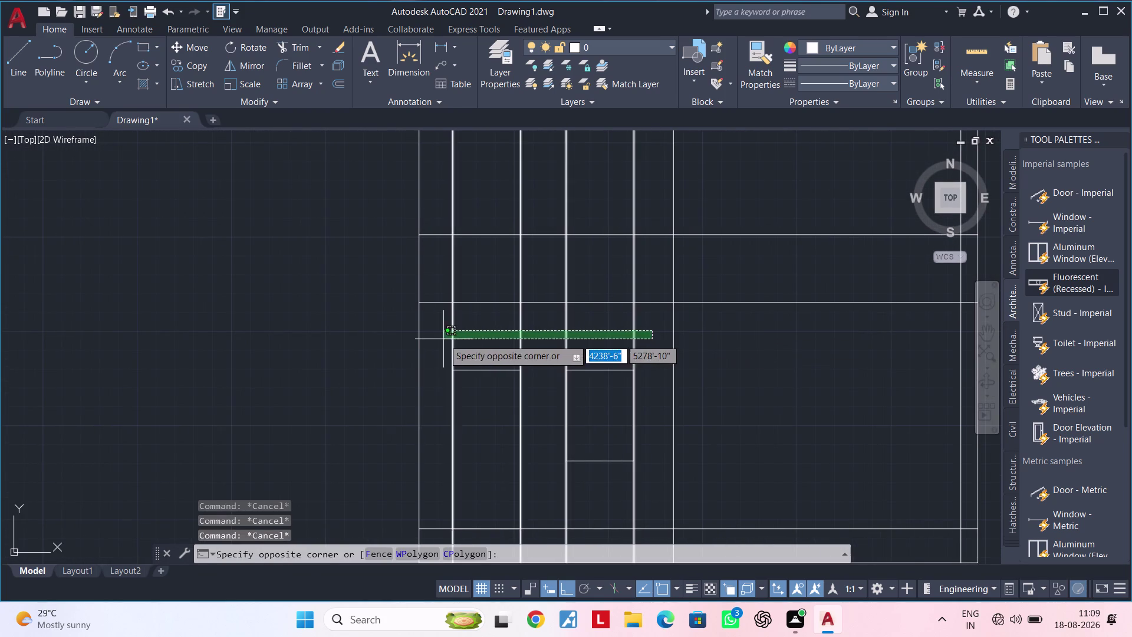
click(443, 339)
key(Delete)
Select the ground-floor door and window rectangles for copying.
scroll(down, 3)
middle_drag(501, 351, 544, 339)
scroll(down, 3)
middle_drag(543, 339, 493, 363)
middle_click(502, 359)
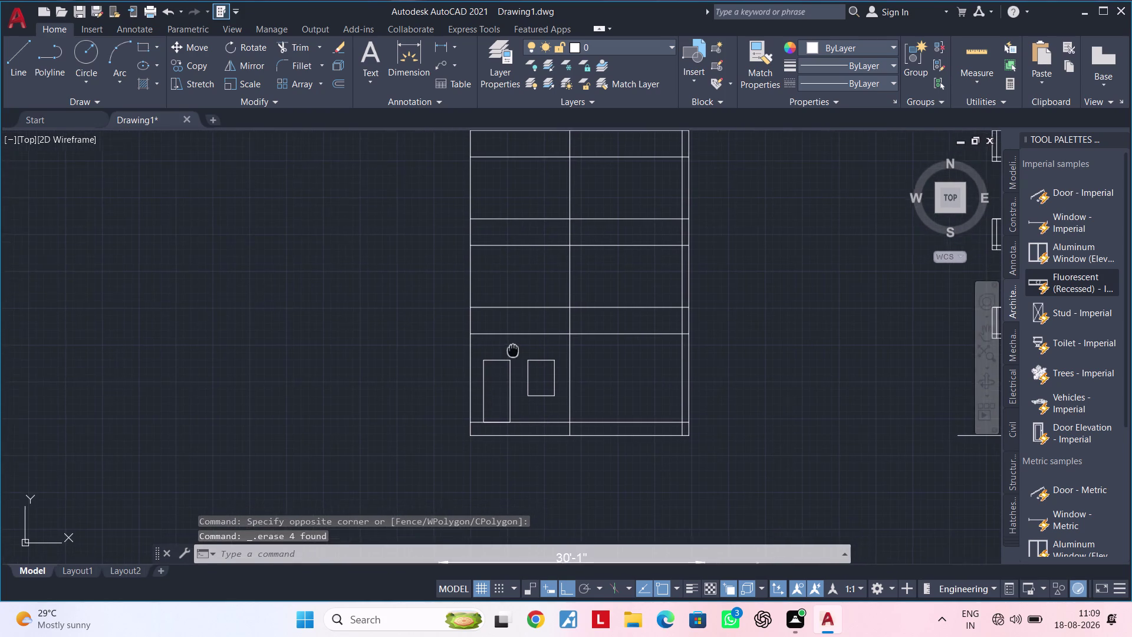
middle_drag(510, 356, 511, 339)
key(Escape)
key(Escape)
key(Escape)
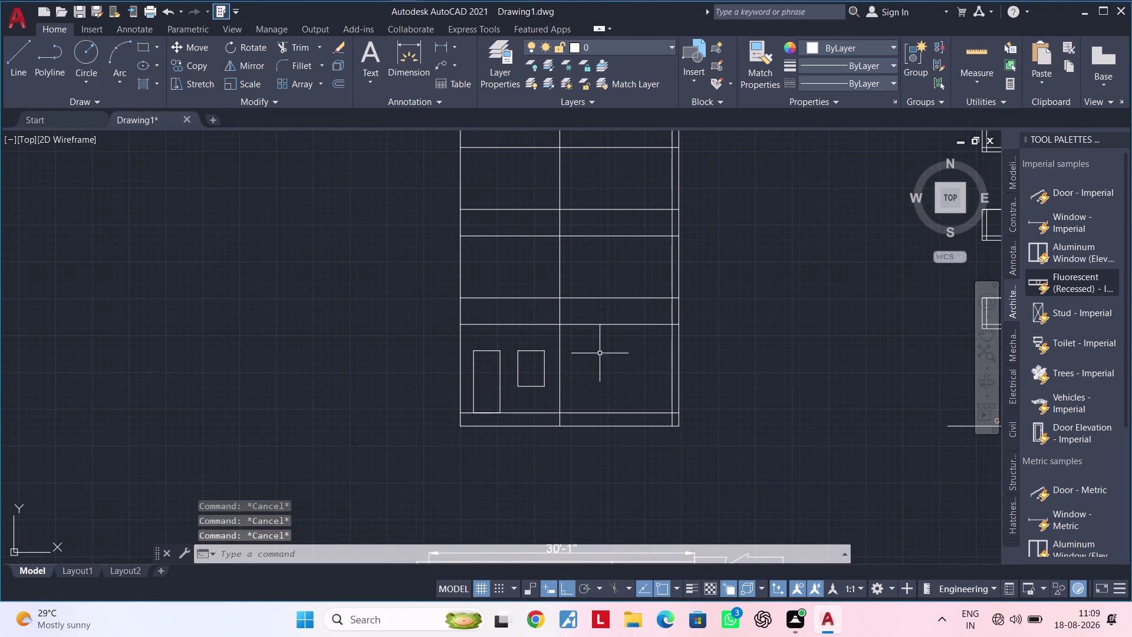
middle_drag(597, 357, 602, 346)
key(Escape)
key(Escape)
key(Escape)
middle_drag(602, 344, 638, 344)
middle_drag(551, 369, 572, 363)
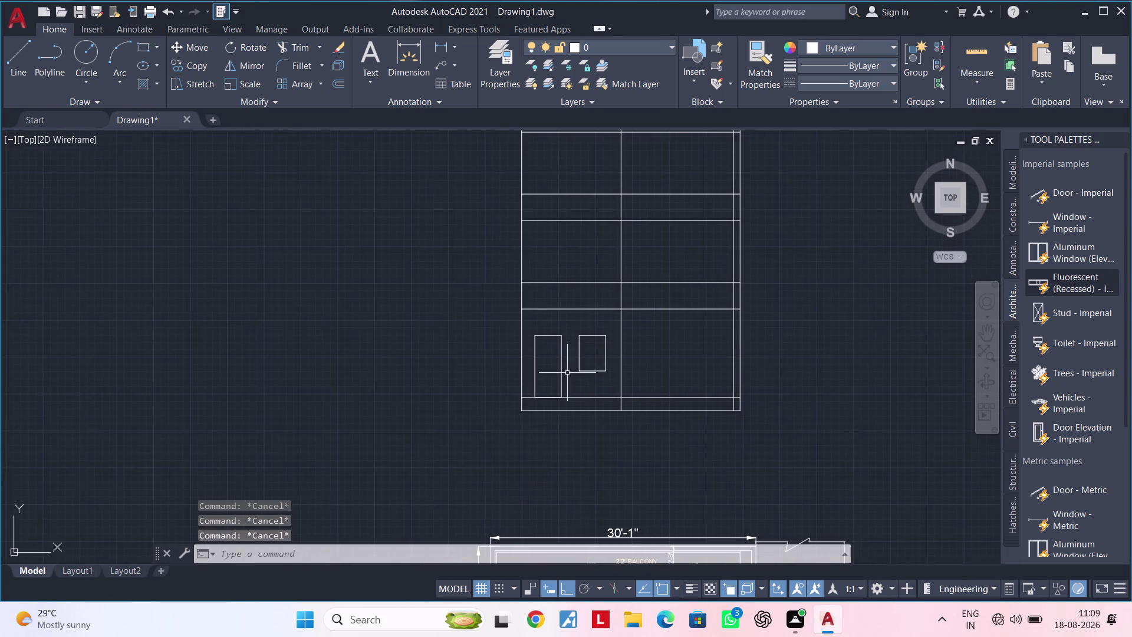
click(562, 373)
click(588, 371)
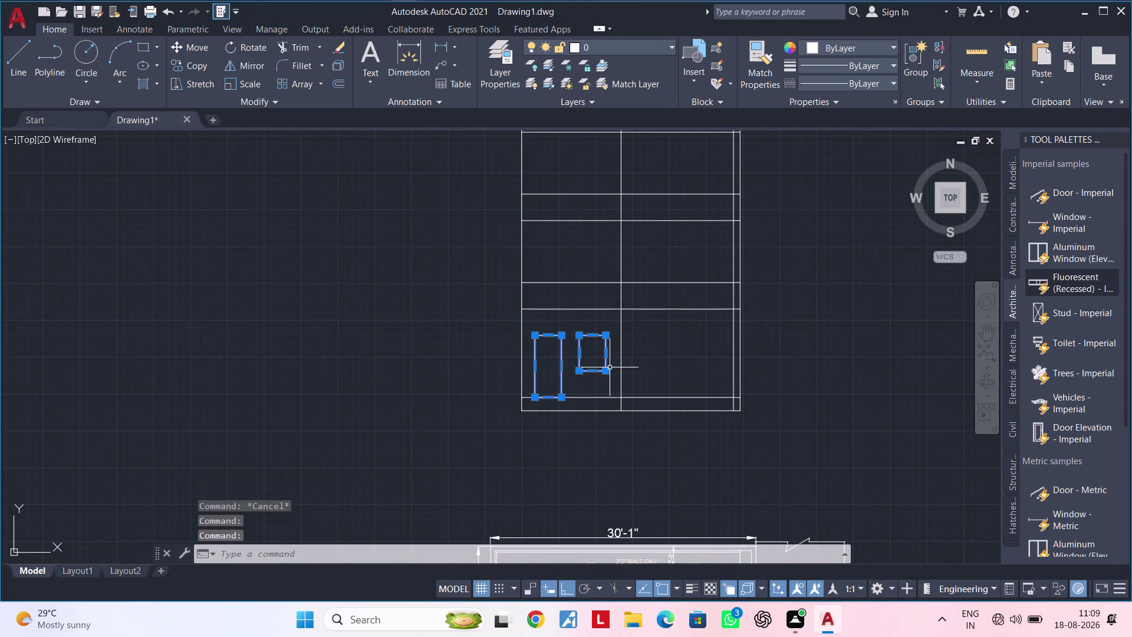
Copy the ground-floor door and window onto the middle and top floors with CO.
key(c)
key(o)
key(space)
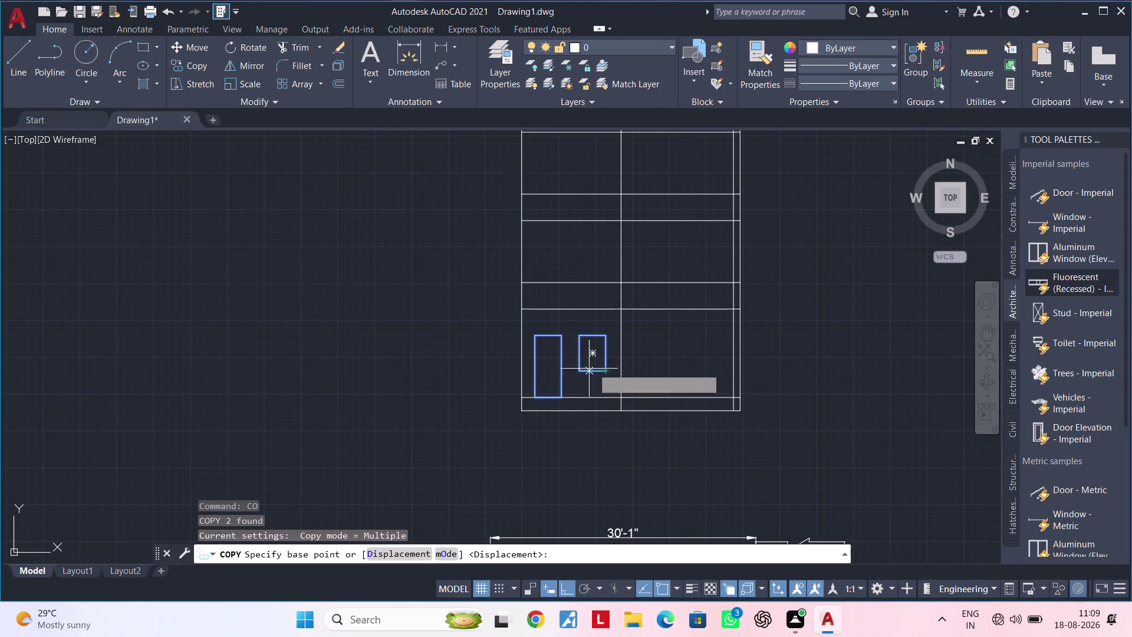
click(545, 398)
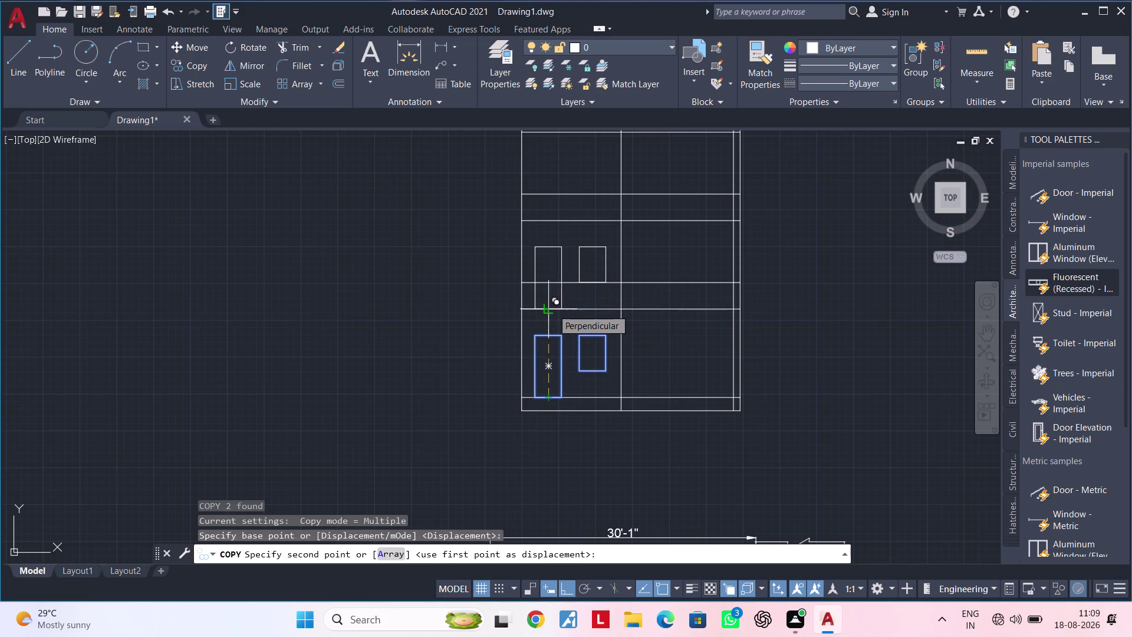
click(552, 309)
middle_drag(569, 239, 570, 352)
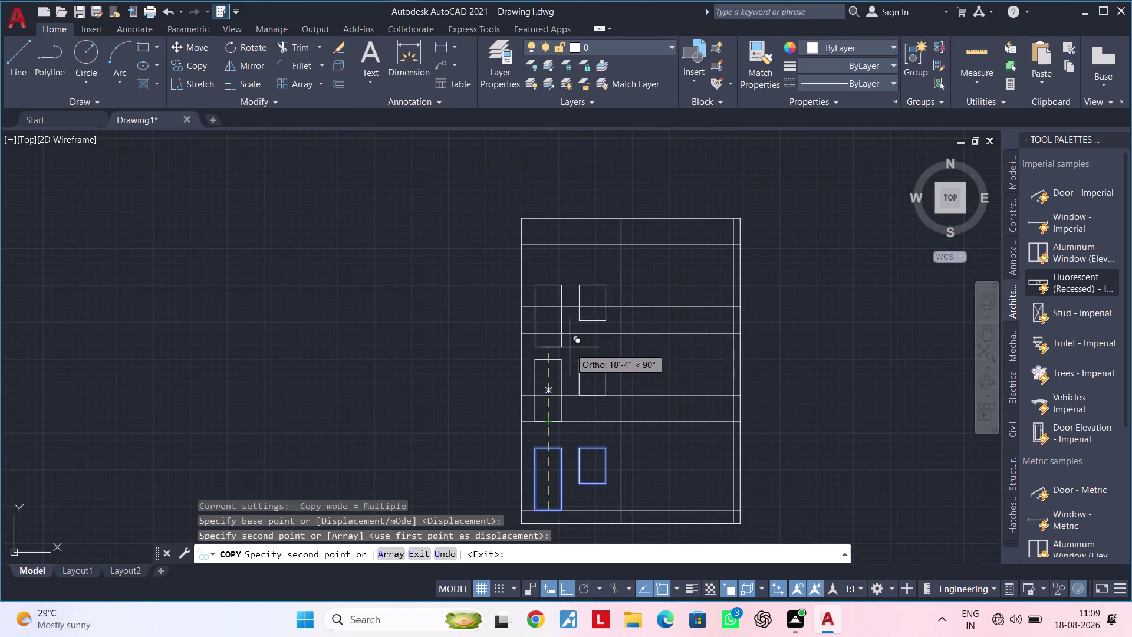
click(550, 334)
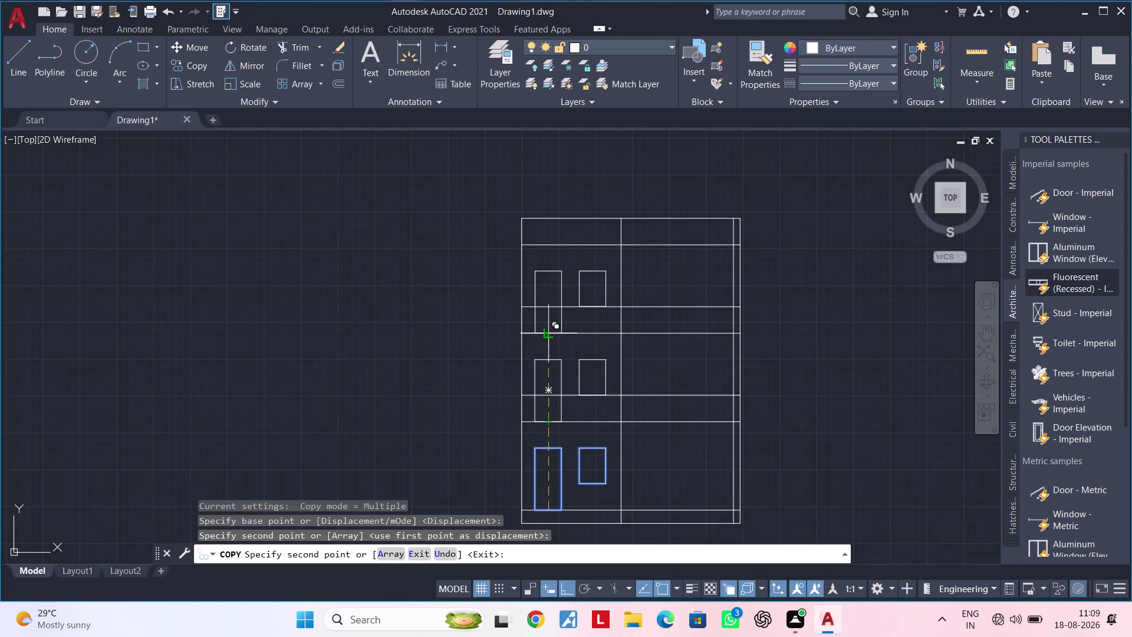
key(Escape)
key(Escape)
key(Escape)
key(Escape)
key(Escape)
key(Escape)
scroll(up, 3)
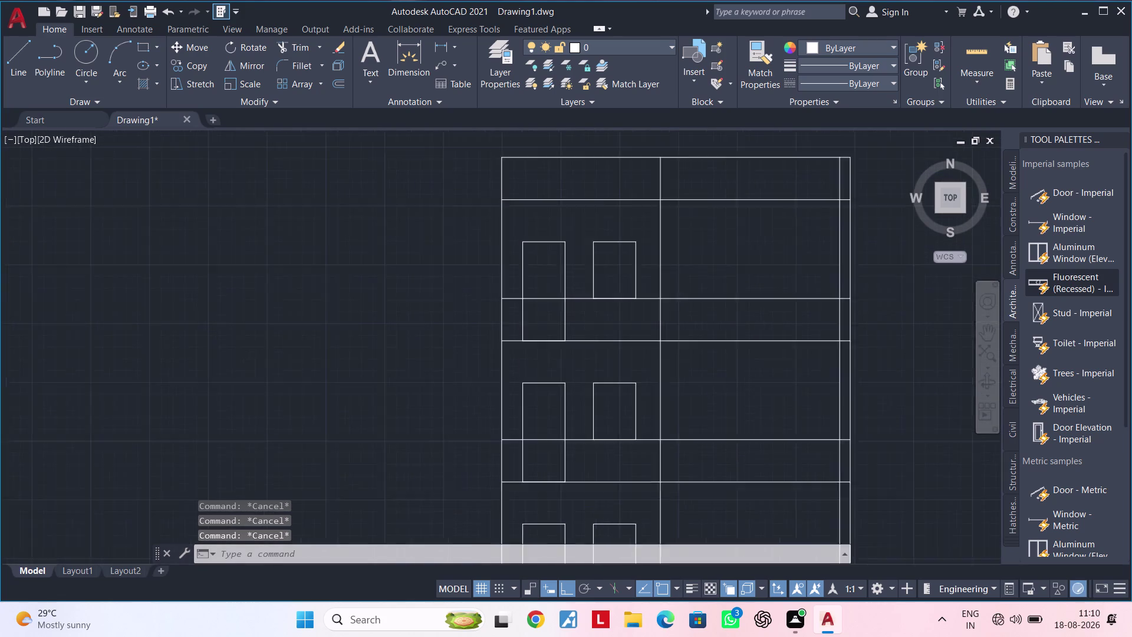
Explode the upper-floor door rectangle and trim both door sides below the floor line.
click(569, 316)
text(X)
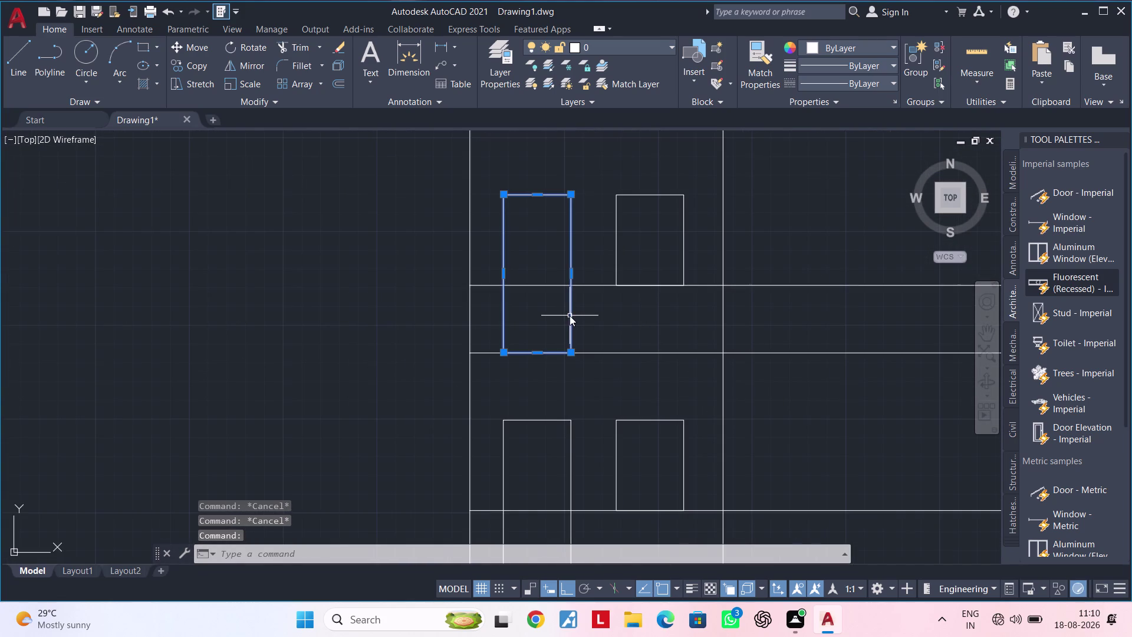
key(space)
text(TR)
key(space)
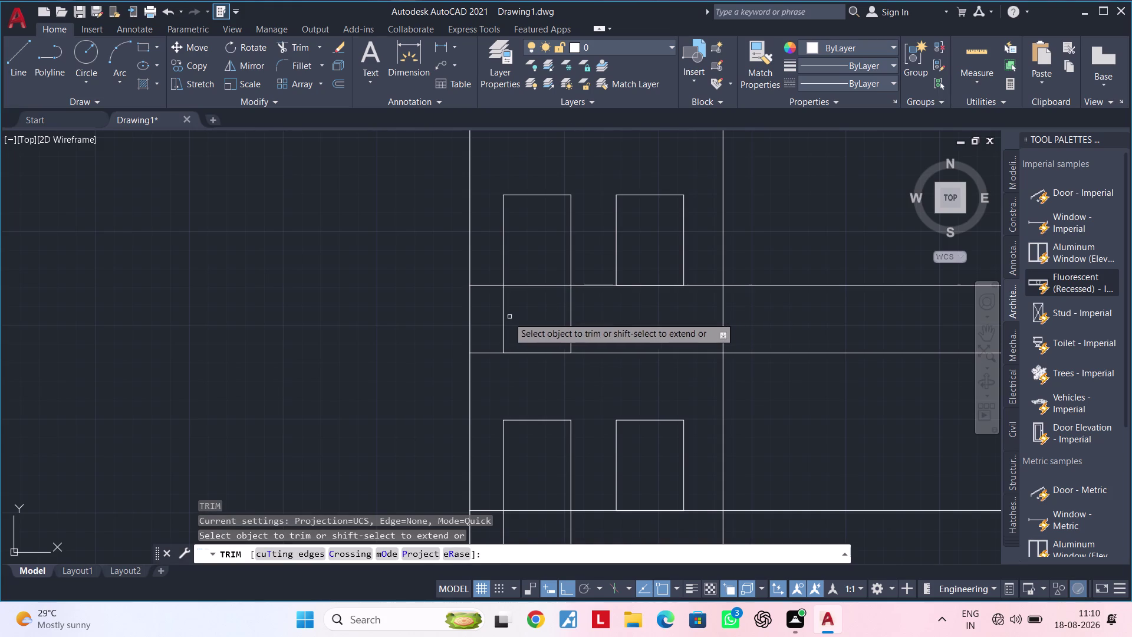
click(504, 317)
click(574, 316)
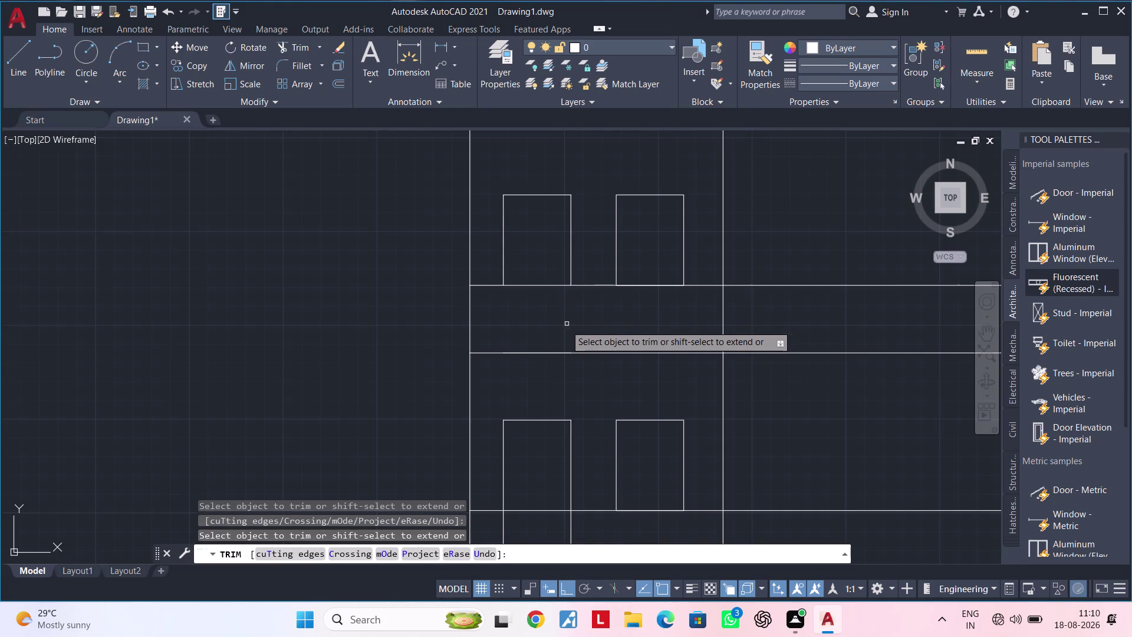
key(Escape)
Move the door's leftover bottom line up to floor level.
click(535, 352)
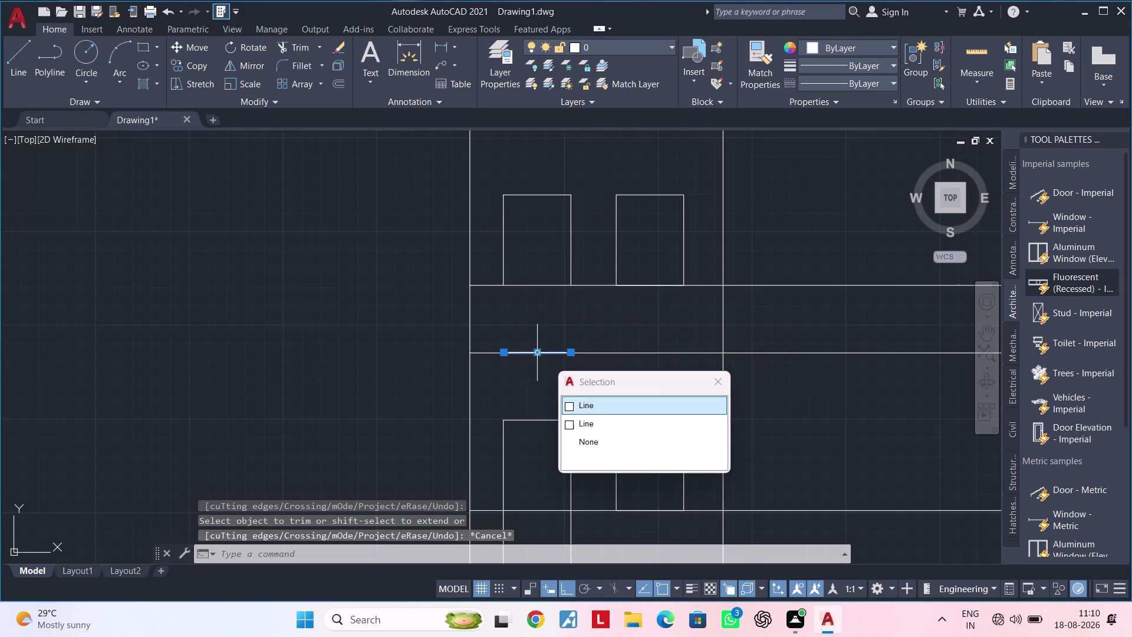
text(M)
key(space)
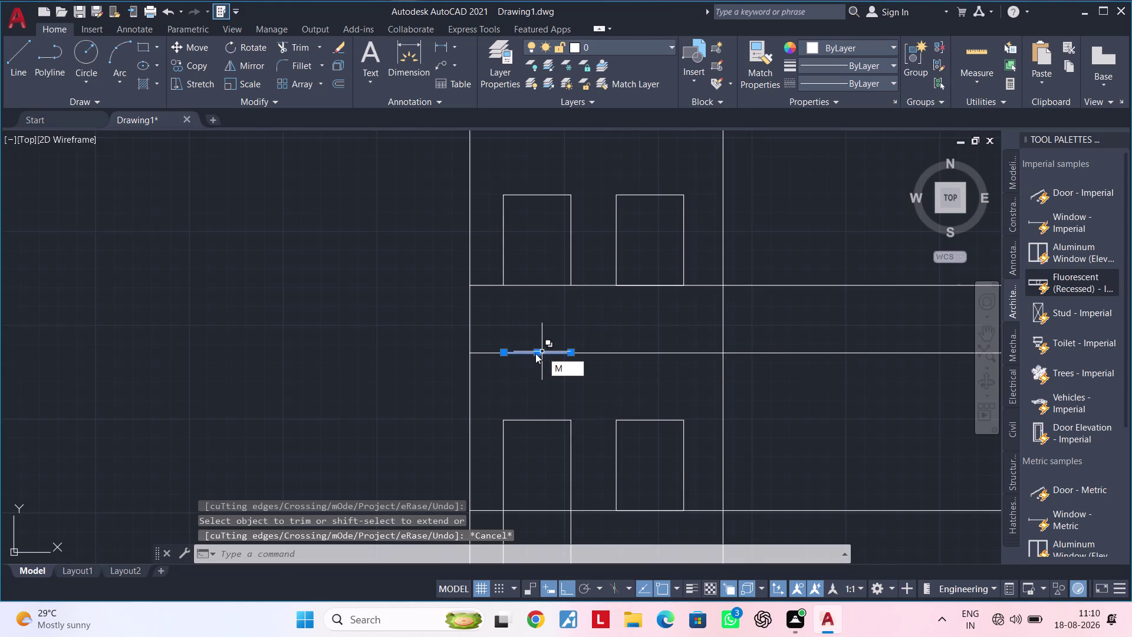
key(space)
click(537, 353)
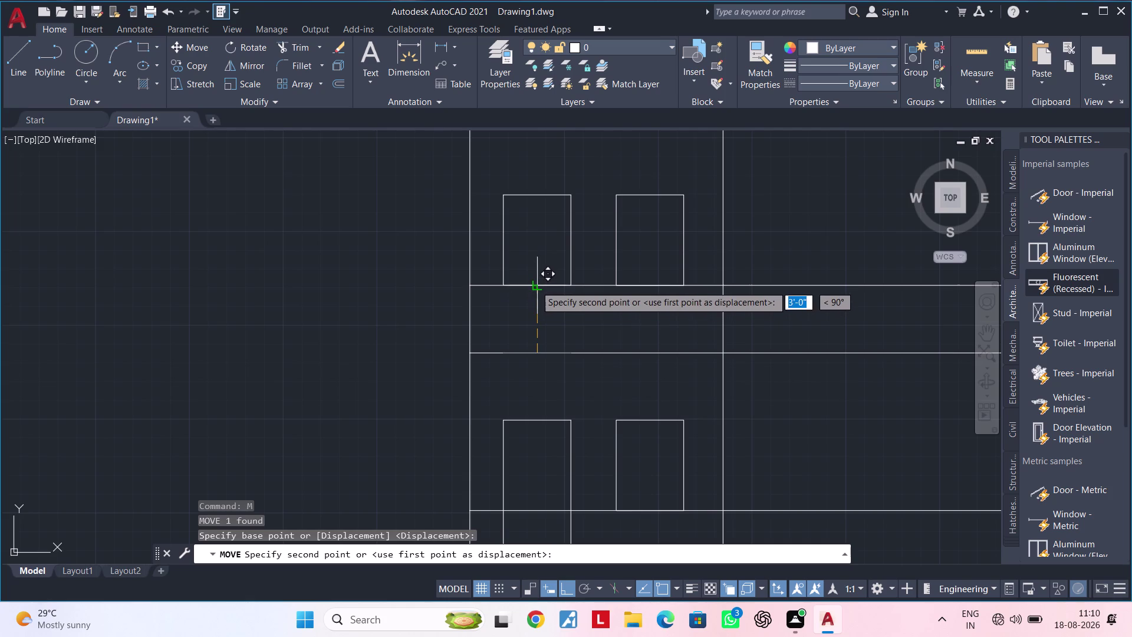
click(535, 284)
Explode the next door rectangle into separate lines.
middle_drag(593, 316, 539, 308)
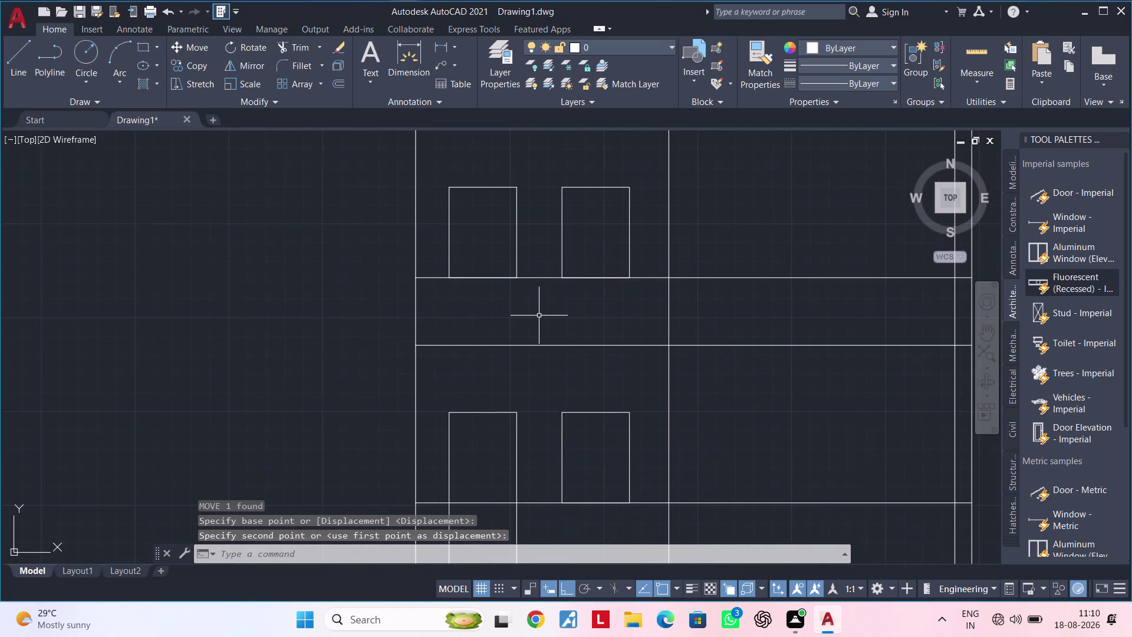
middle_drag(537, 316, 562, 307)
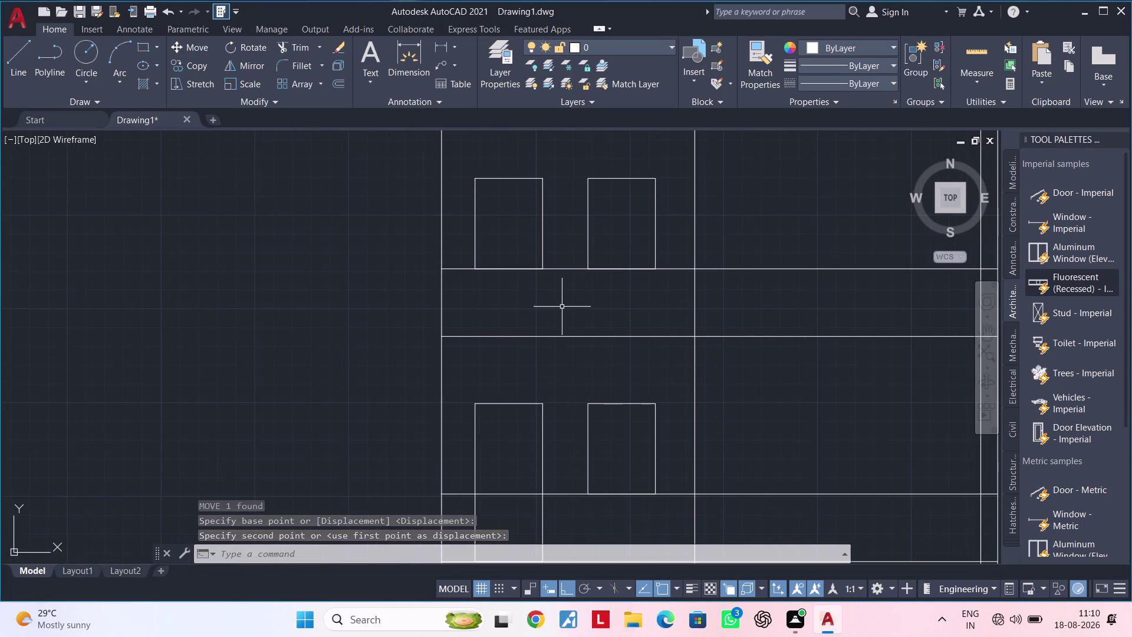
middle_drag(562, 307, 551, 255)
scroll(down, 3)
middle_drag(546, 274, 540, 231)
middle_drag(529, 308, 542, 283)
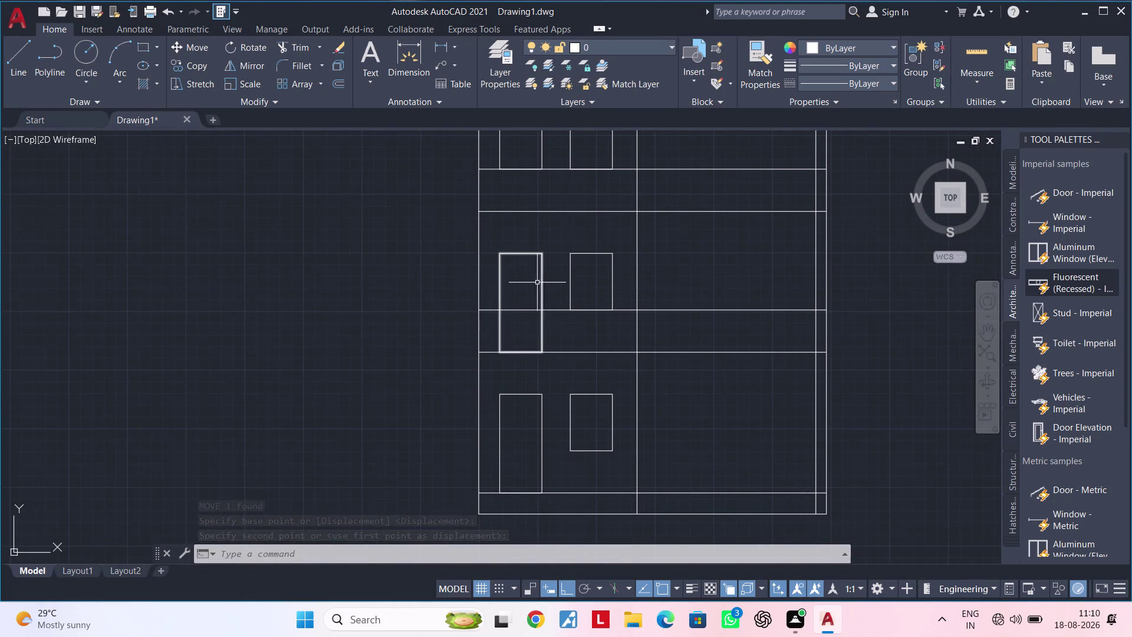
click(543, 282)
text(X)
key(space)
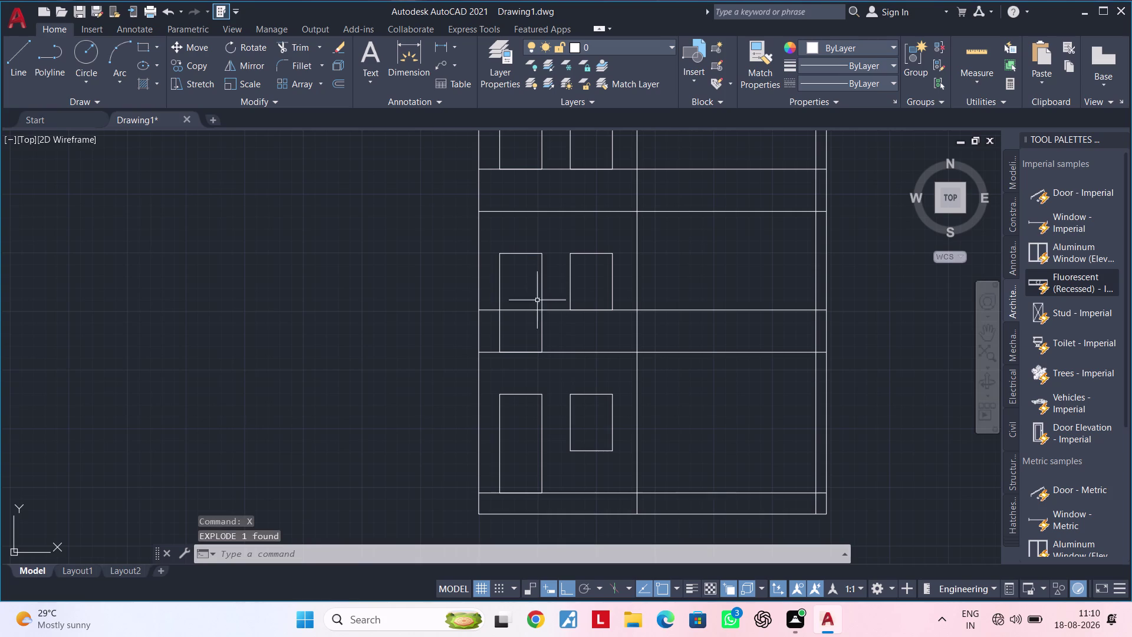
text(TR)
key(space)
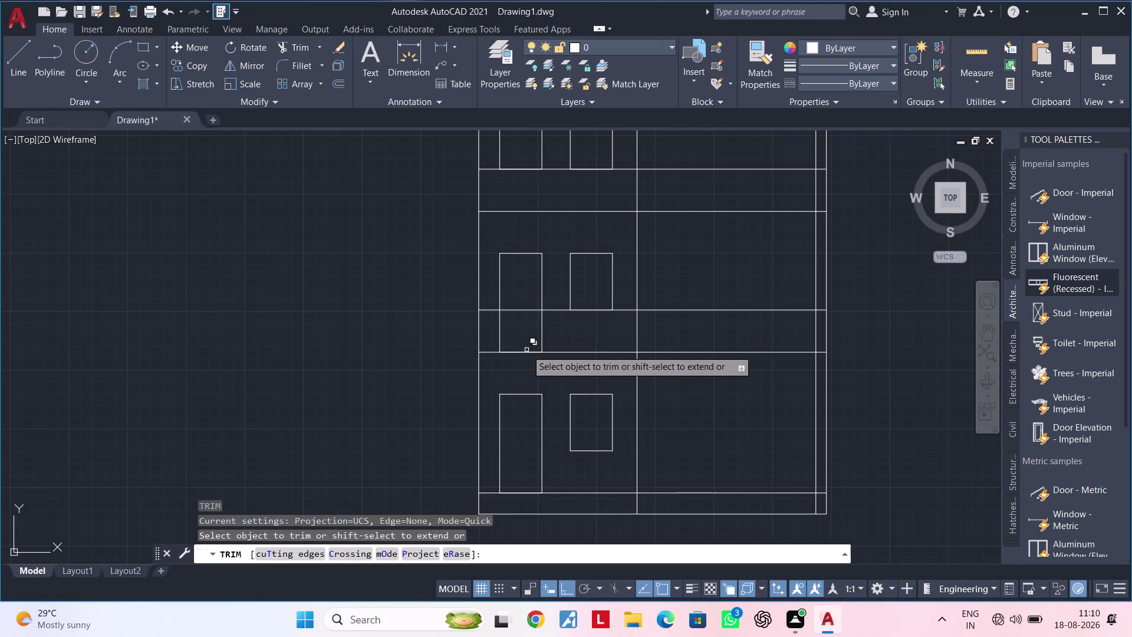
key(Escape)
Grip-stretch the end of the short floor line under the door.
click(520, 353)
click(520, 352)
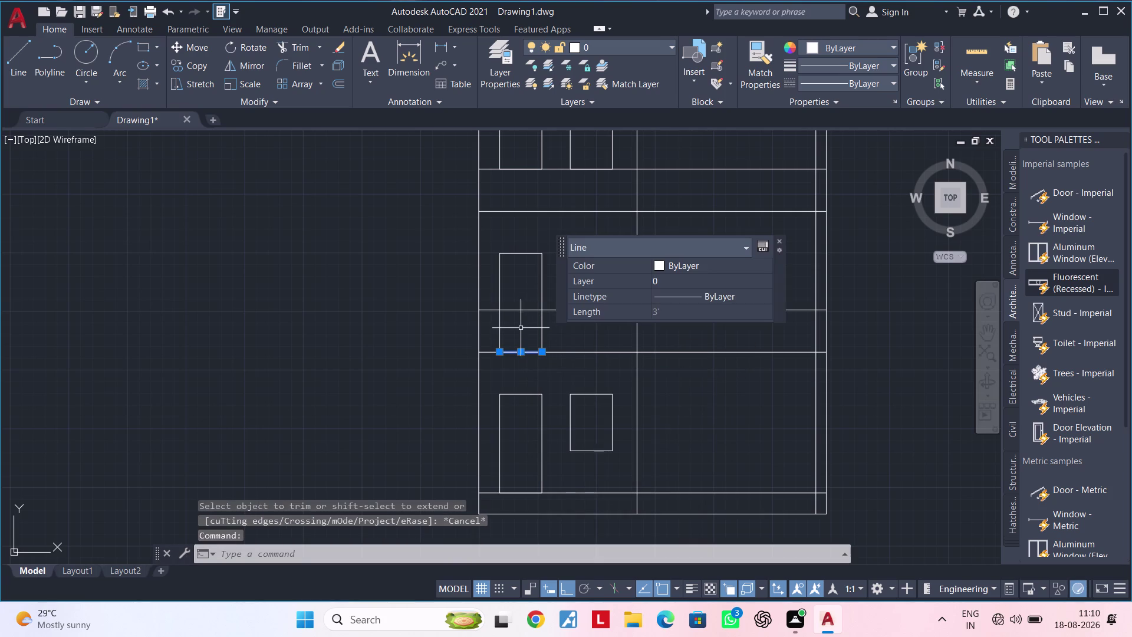
click(521, 353)
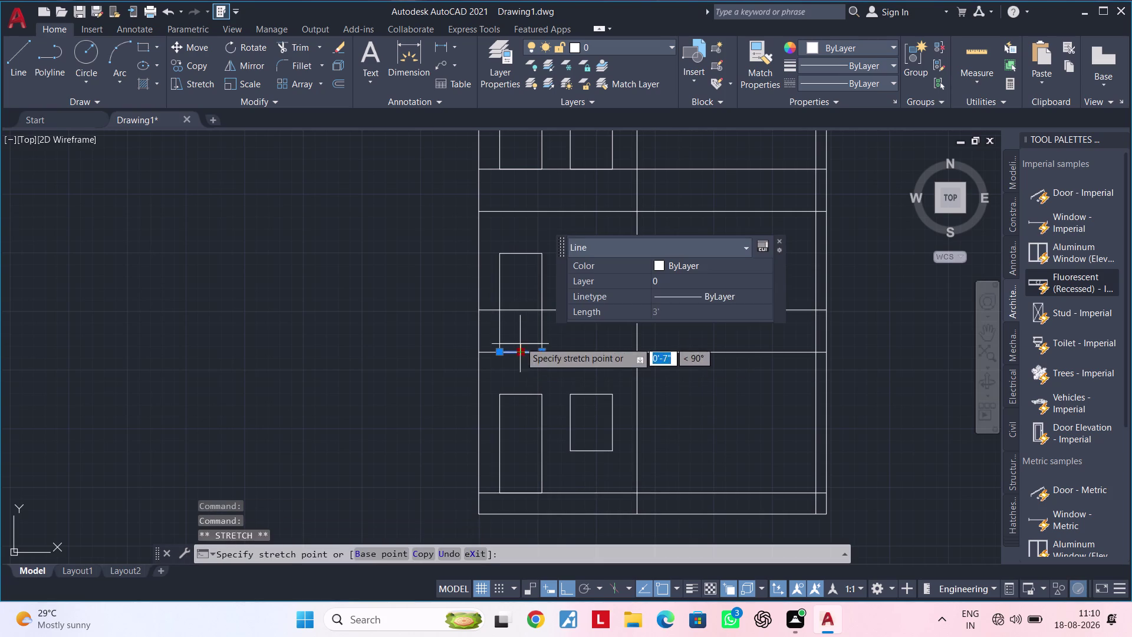
click(522, 311)
key(Escape)
scroll(down, 3)
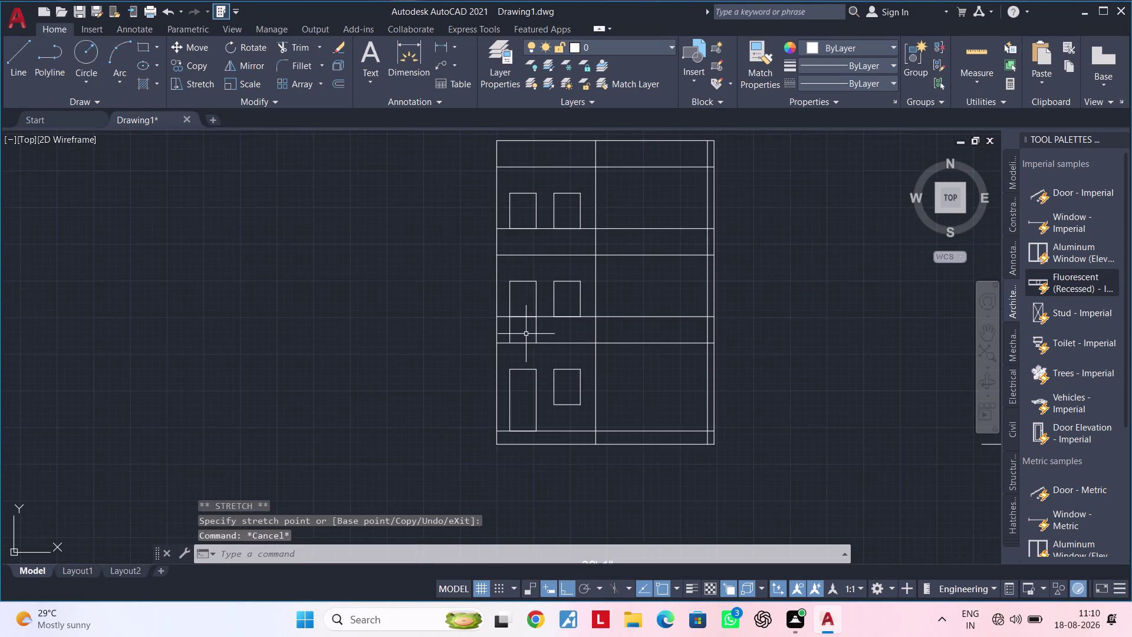
scroll(up, 3)
key(Escape)
Trim the stray line portions across the door with a crossing selection.
text(TR)
key(space)
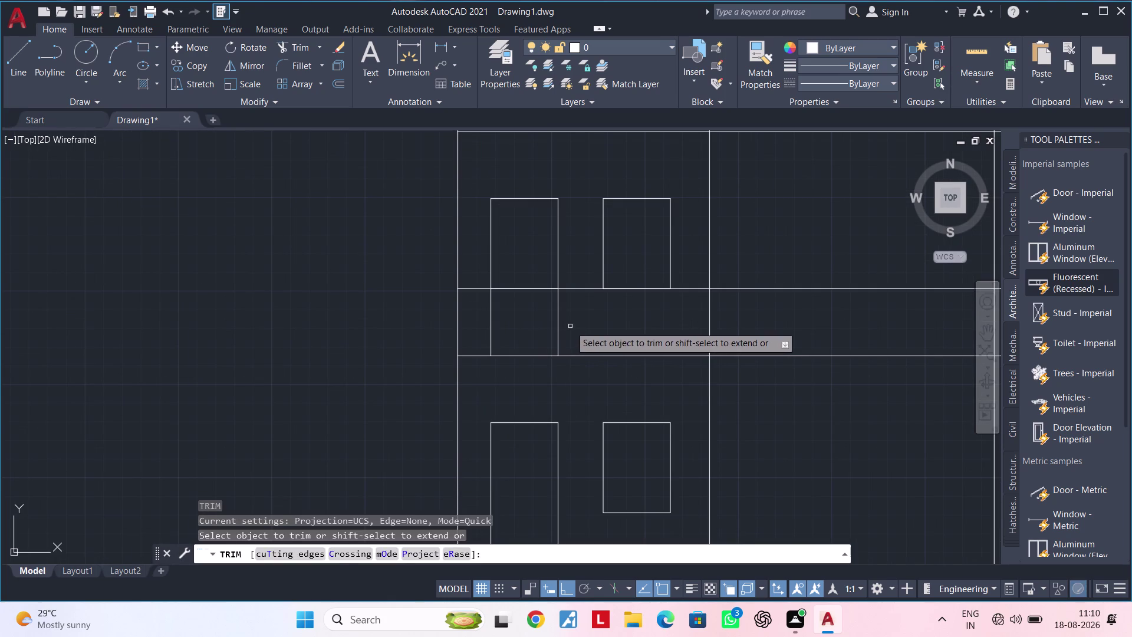
drag(571, 325, 487, 328)
scroll(down, 3)
middle_drag(532, 329, 535, 274)
key(Escape)
middle_drag(560, 279, 529, 321)
scroll(up, 3)
middle_drag(544, 314, 544, 335)
scroll(down, 3)
middle_drag(545, 335, 594, 333)
key(Escape)
key(Escape)
key(Escape)
key(Escape)
key(Escape)
key(Escape)
key(Escape)
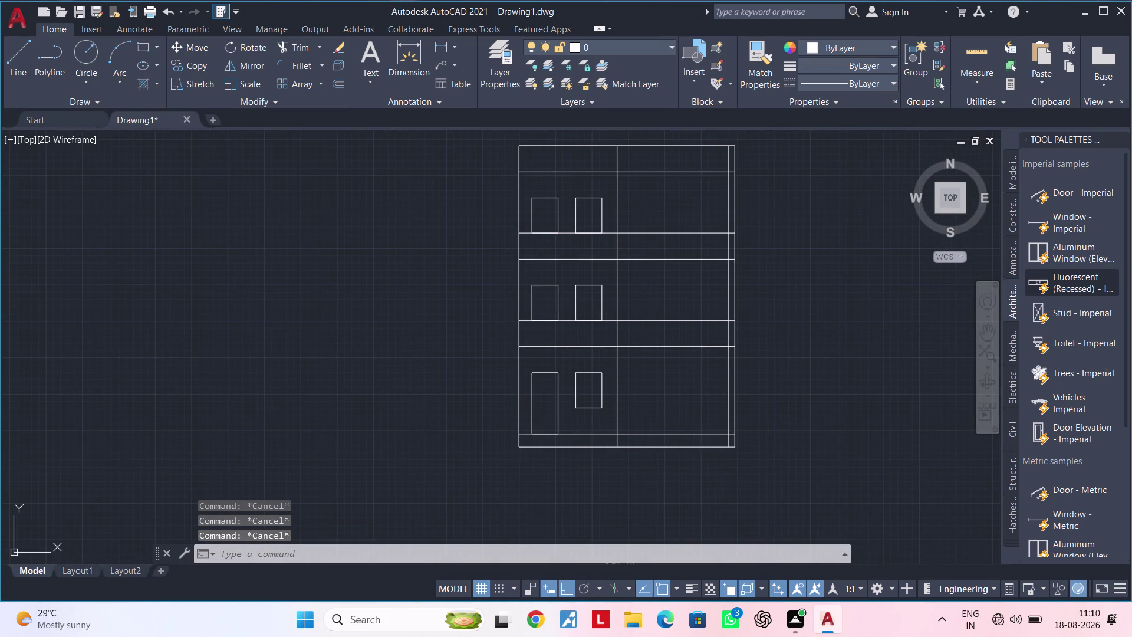
key(Escape)
key(Escape)
middle_drag(594, 332, 644, 326)
key(Escape)
key(Escape)
middle_drag(619, 328, 642, 327)
key(Escape)
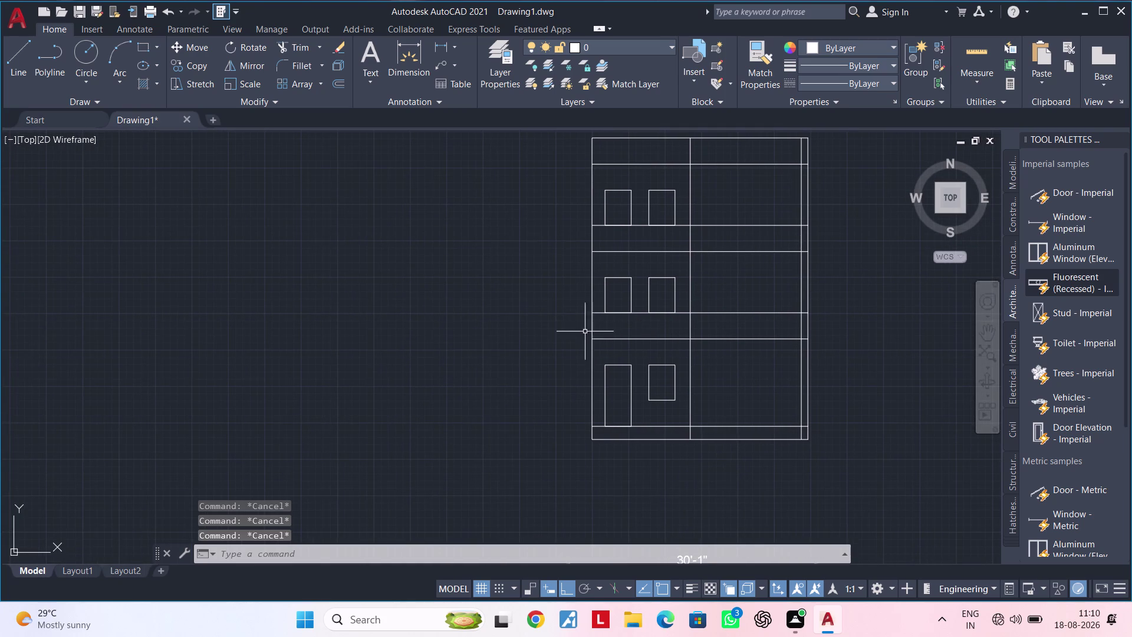
middle_drag(616, 330, 422, 337)
middle_drag(734, 315, 717, 320)
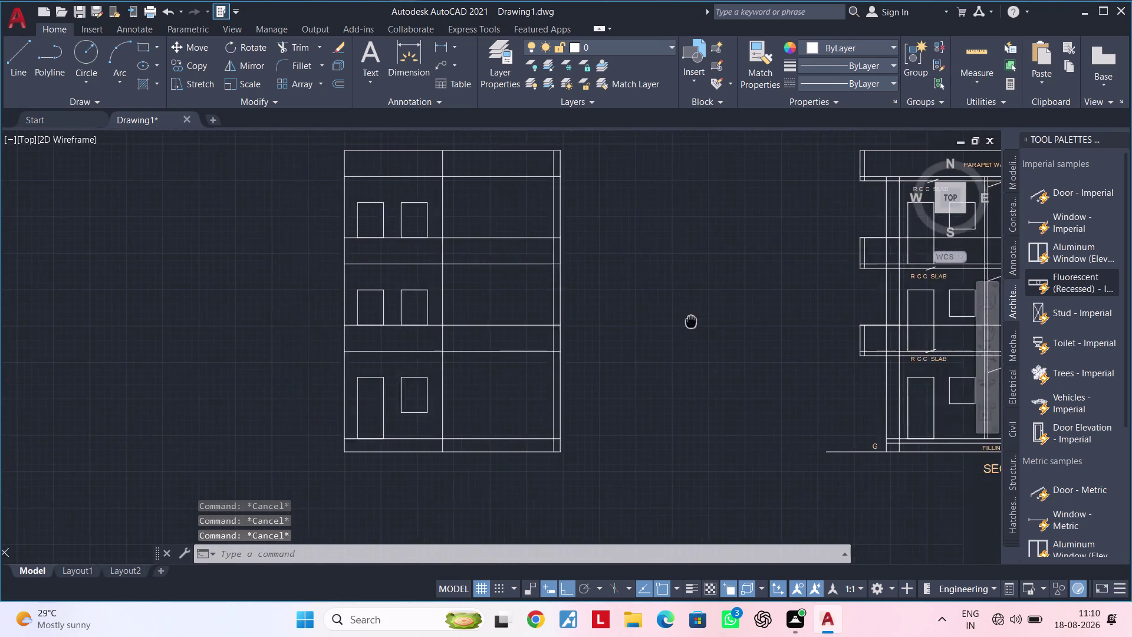
middle_drag(717, 320, 794, 318)
middle_drag(522, 331, 664, 317)
middle_drag(657, 320, 353, 320)
middle_drag(648, 303, 595, 305)
click(436, 47)
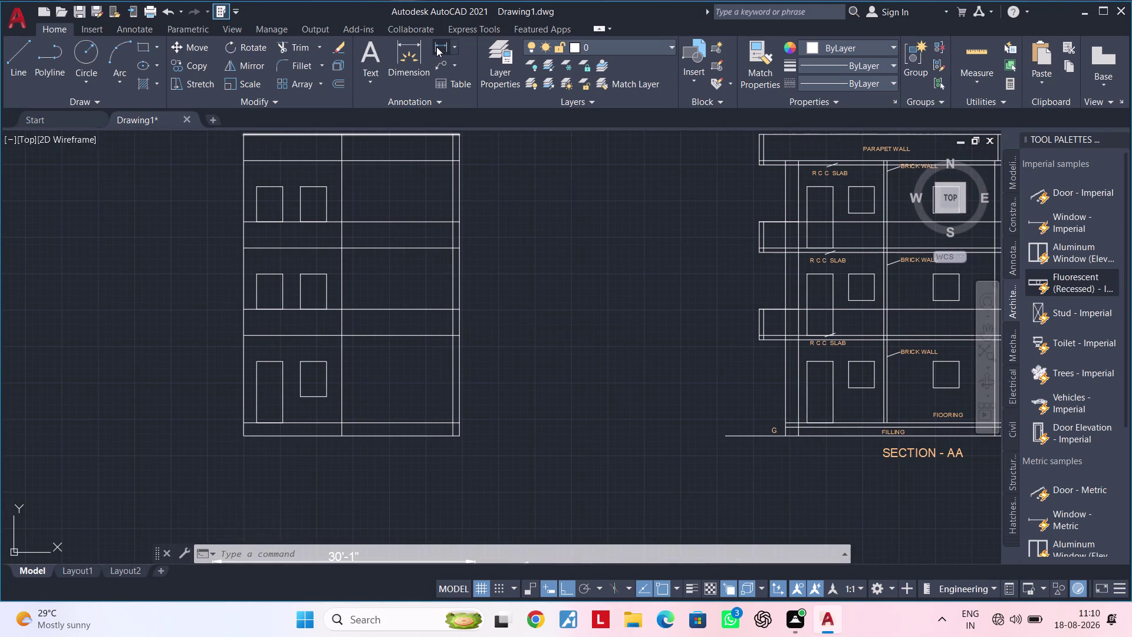
scroll(up, 3)
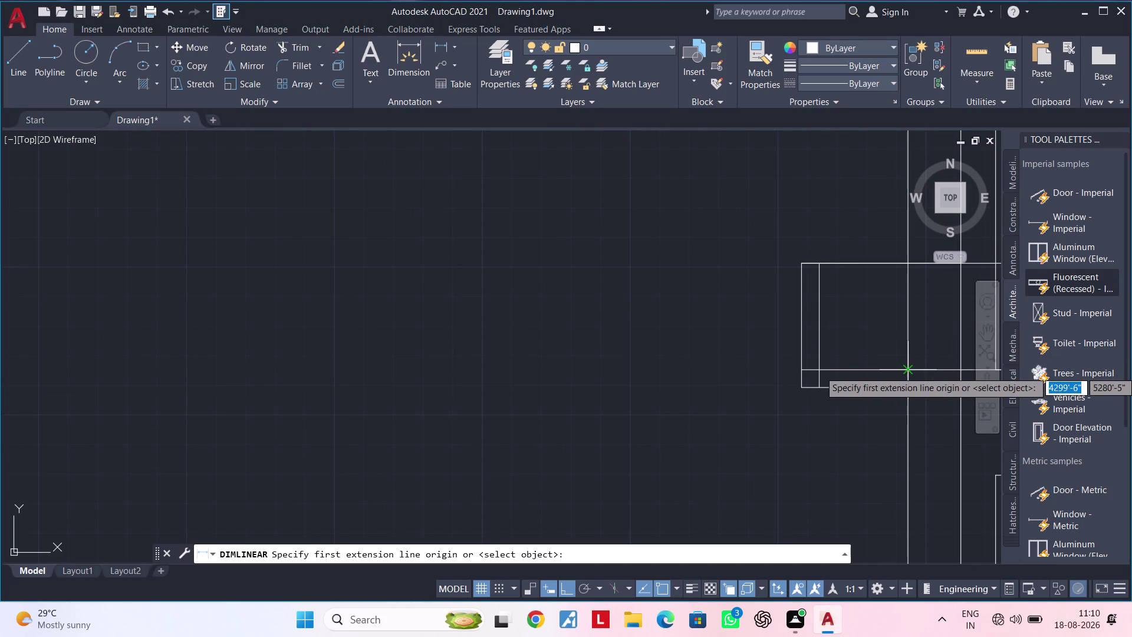
click(908, 371)
click(800, 370)
scroll(down, 3)
key(Escape)
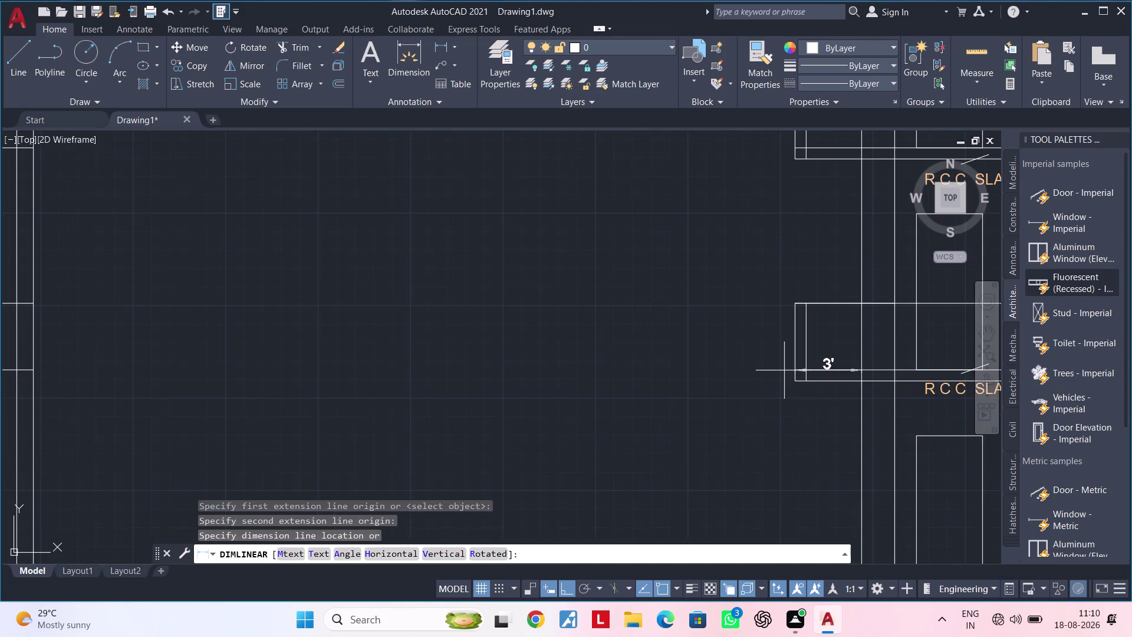
scroll(down, 3)
middle_drag(630, 354, 938, 347)
middle_drag(497, 343, 576, 344)
key(Escape)
key(Escape)
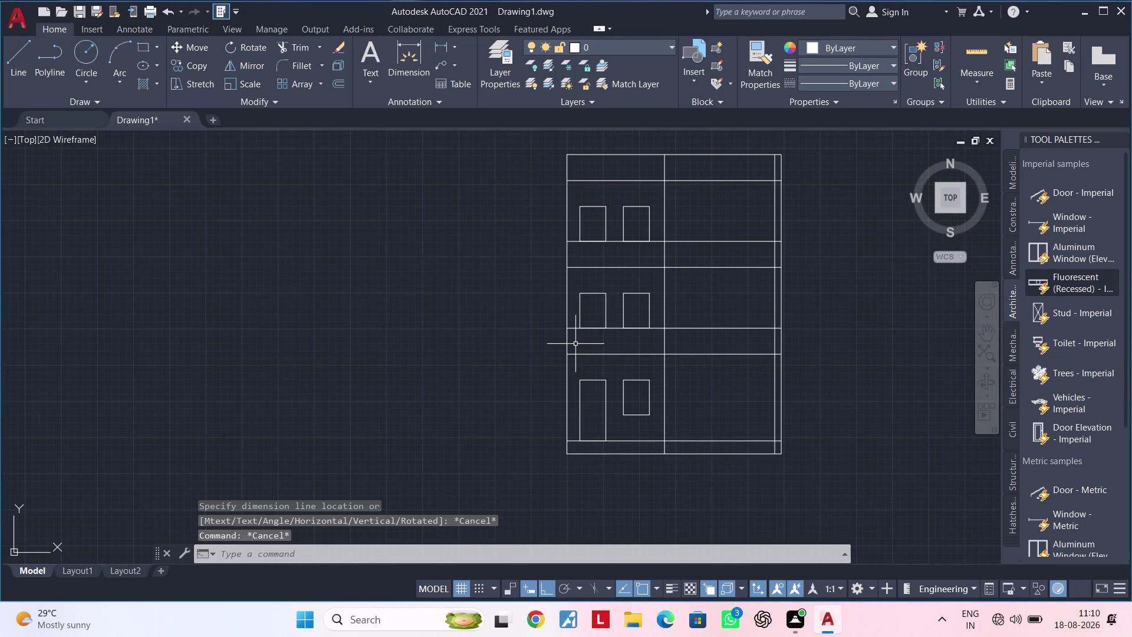
text(OF 3')
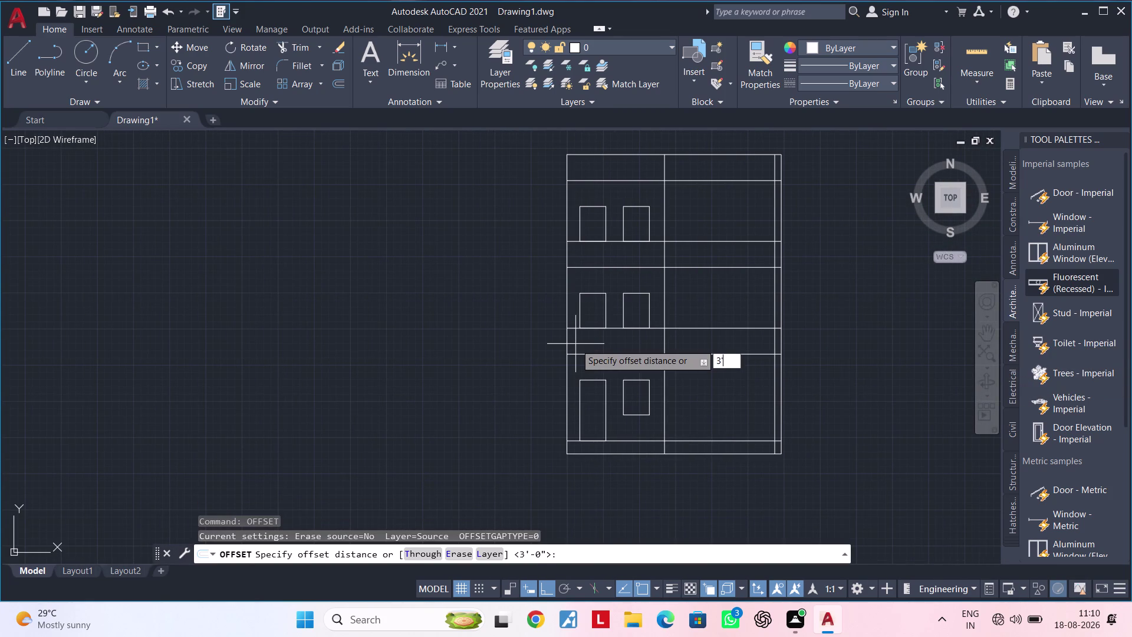
Offset the building's left wall line 3' to the left.
key(Return)
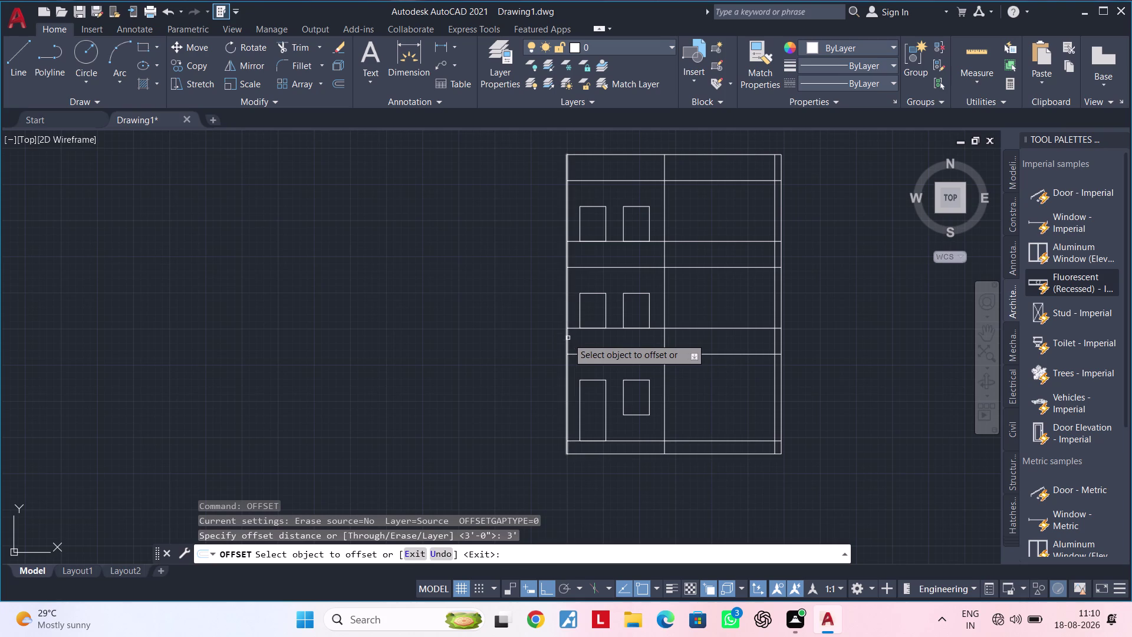
click(568, 338)
click(523, 338)
key(Escape)
key(Escape)
key(Escape)
Extend the ground, middle, upper slab and roof lines to the offset line.
text(EX)
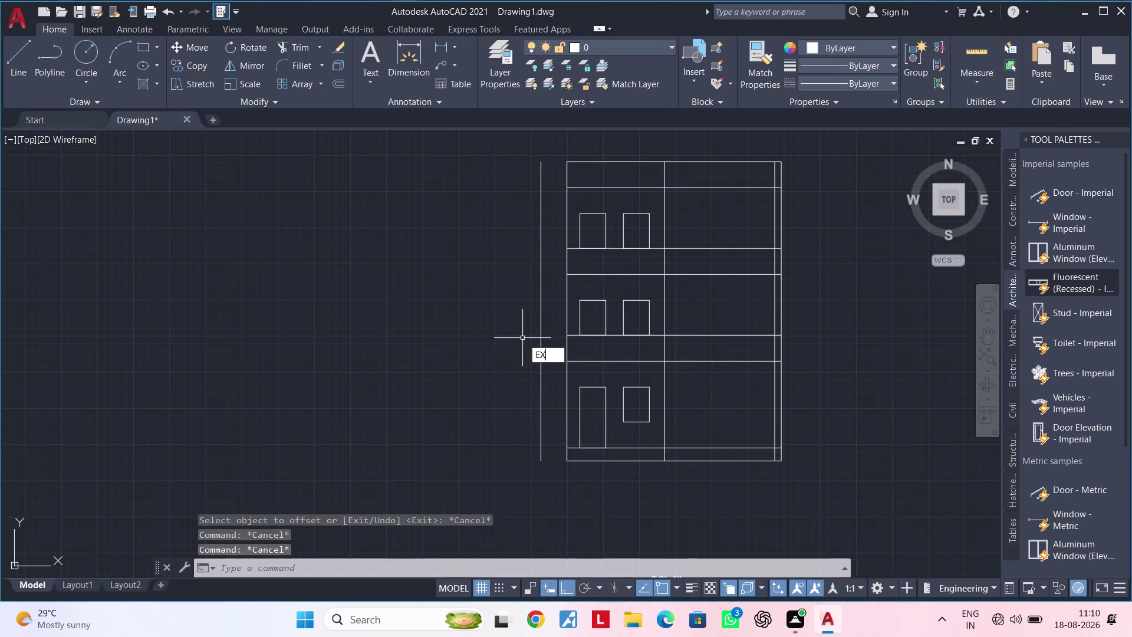
key(space)
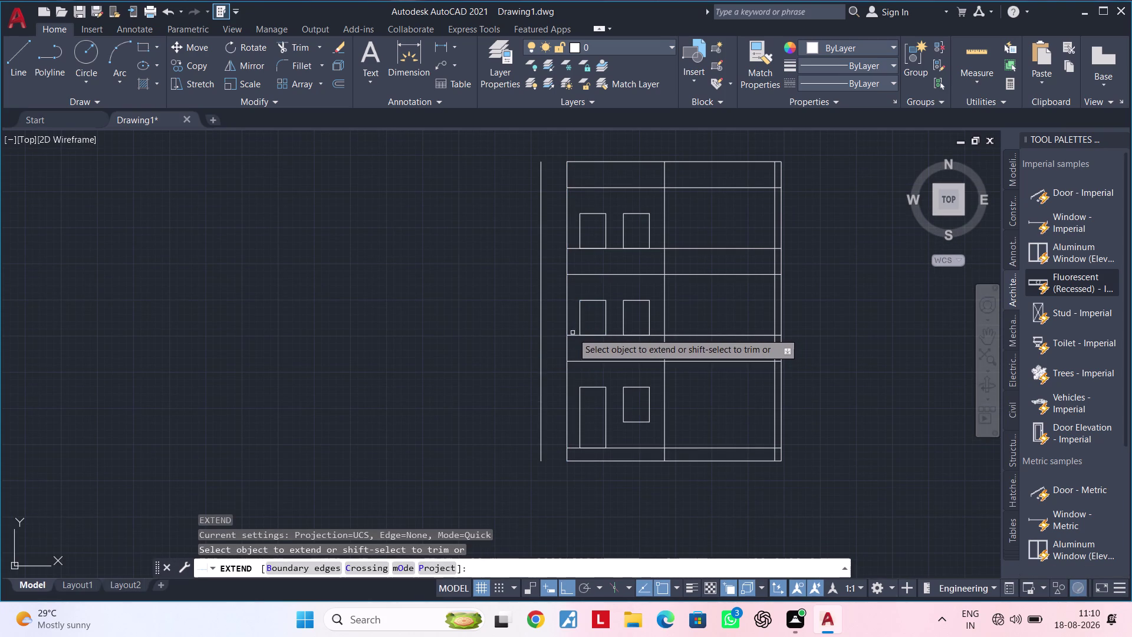
click(572, 334)
click(575, 363)
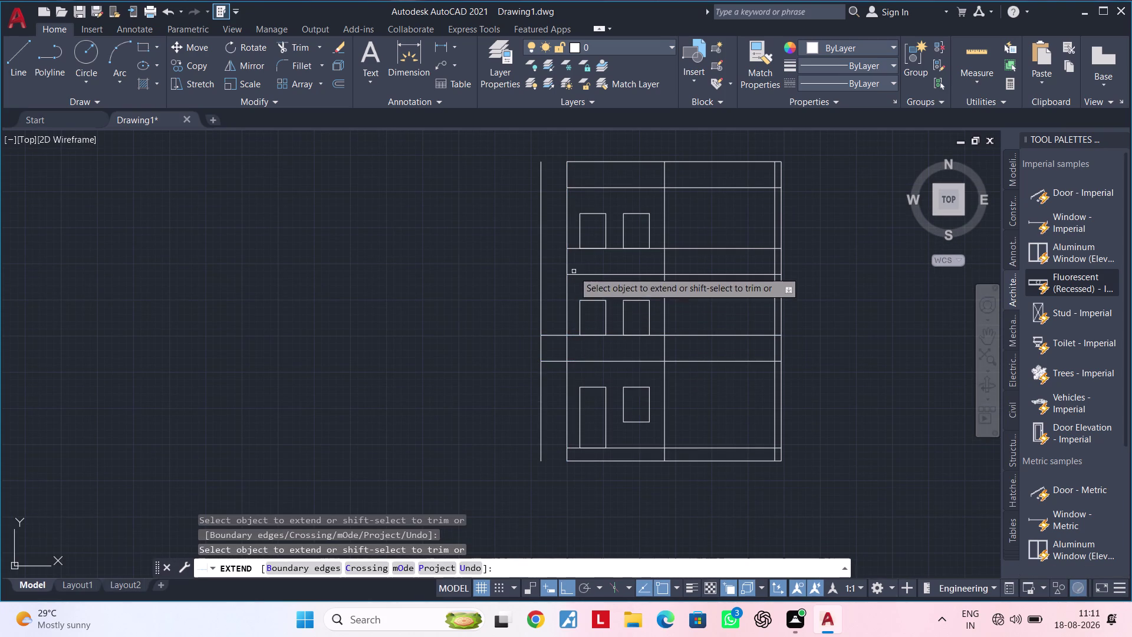
click(573, 274)
click(573, 246)
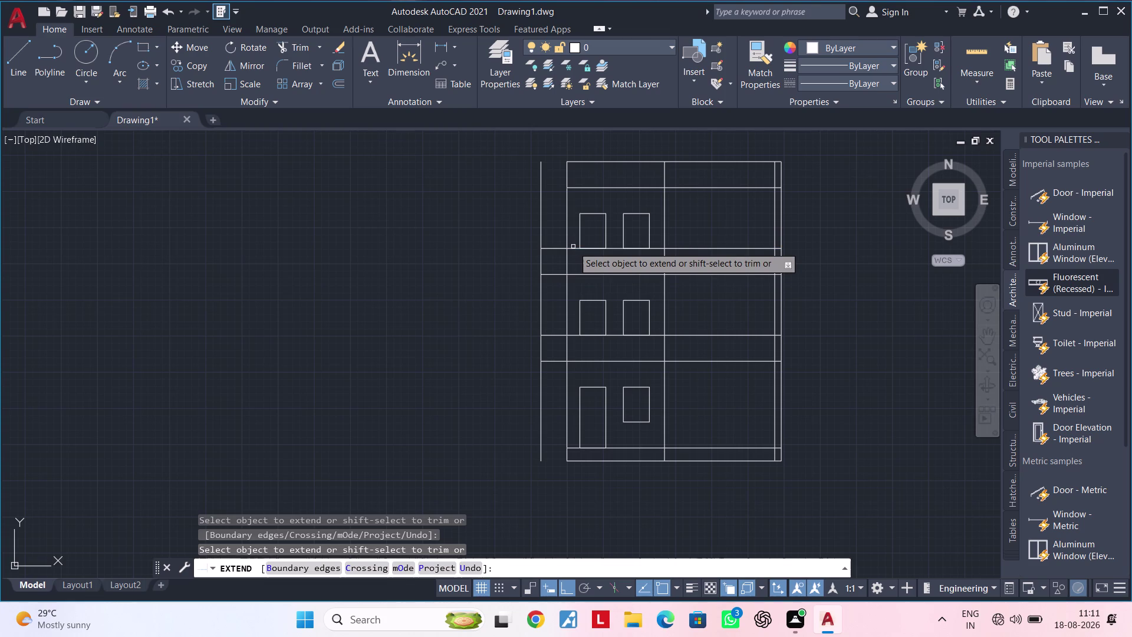
click(582, 188)
click(576, 158)
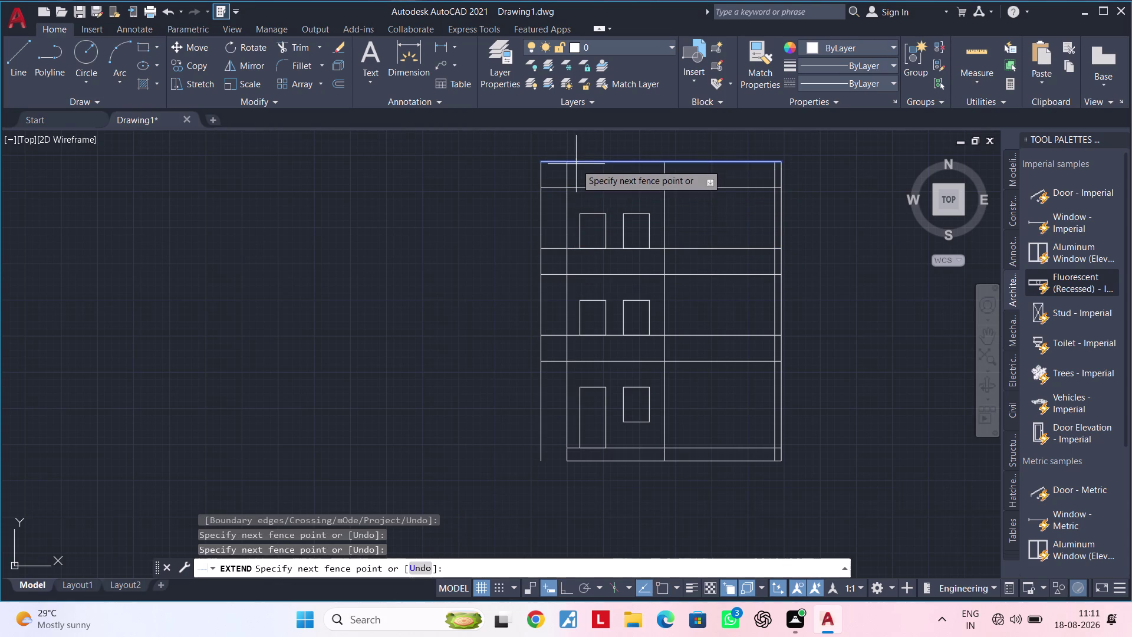
click(577, 164)
key(Escape)
key(Escape)
Trim the outer vertical line between the top, upper and lower slabs.
text(TR)
key(space)
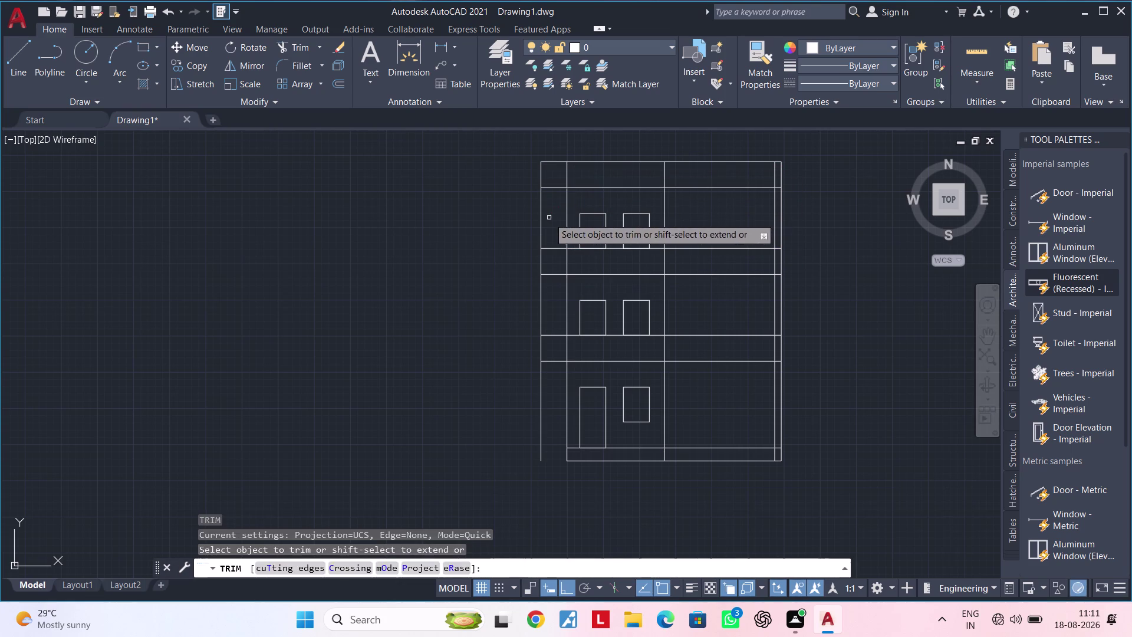
drag(549, 217, 522, 222)
drag(509, 300, 553, 296)
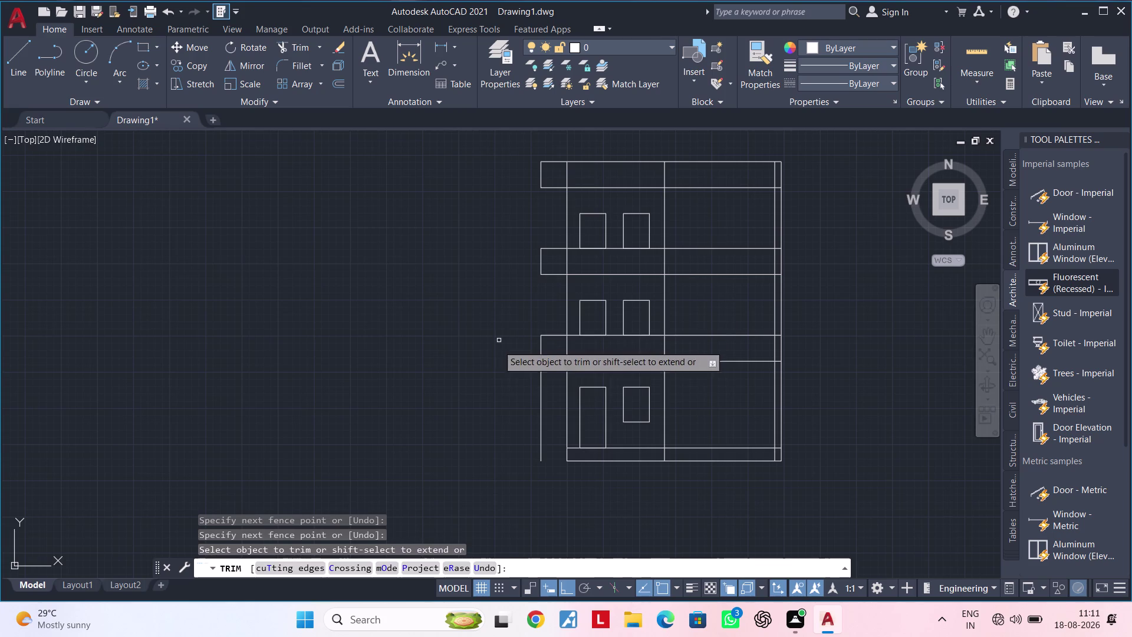
drag(532, 388, 552, 388)
key(Escape)
middle_drag(536, 381, 417, 378)
key(Escape)
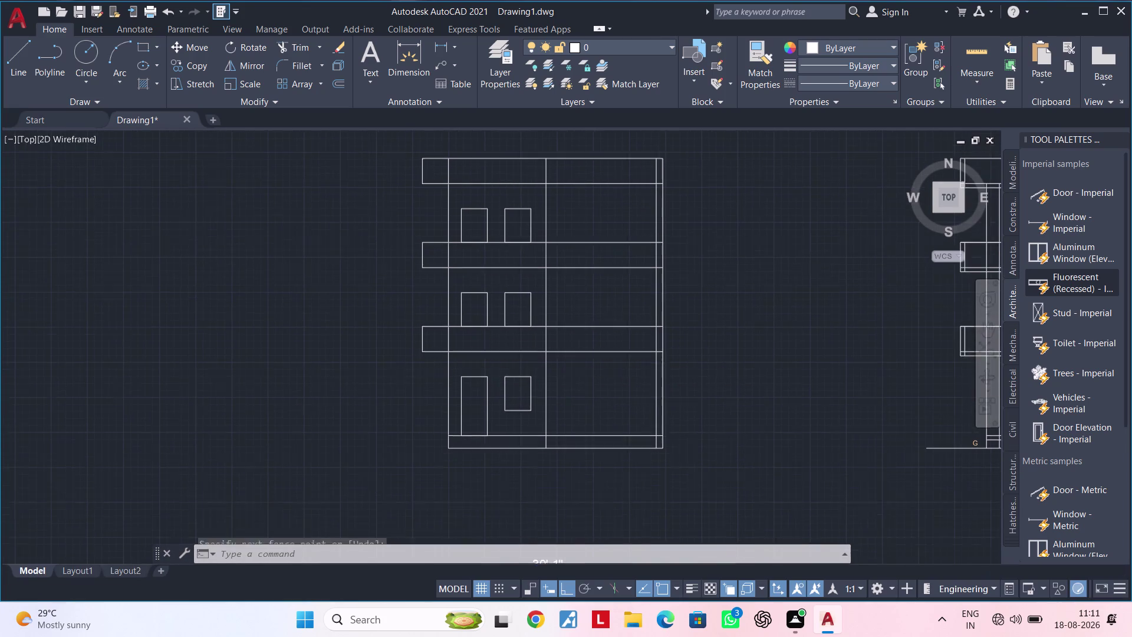
key(Escape)
middle_drag(580, 396, 576, 426)
key(Escape)
key(Escape)
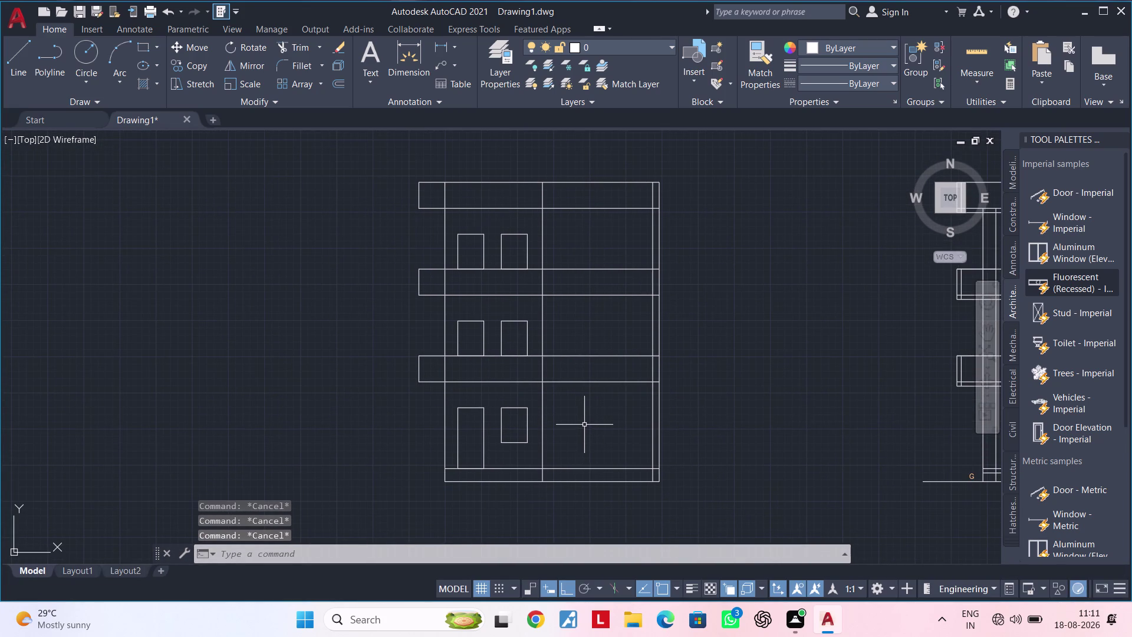
scroll(up, 3)
middle_drag(473, 257, 507, 312)
key(Escape)
key(Escape)
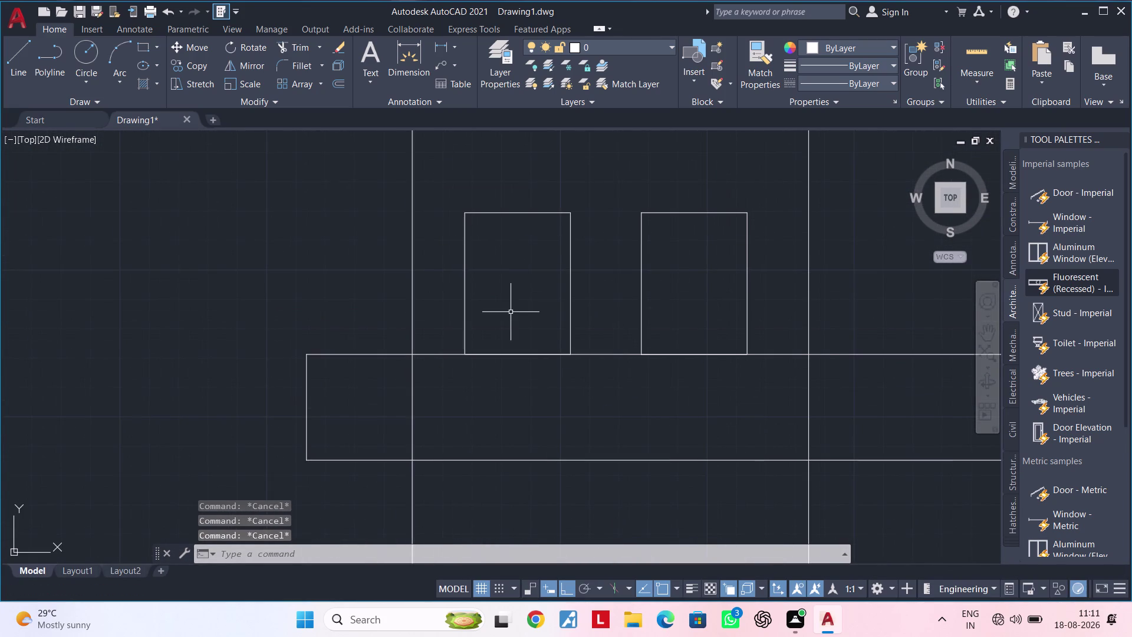
Pan to the ground-floor door and try a line from its top-left corner, then cancel it.
key(Escape)
key(Escape)
scroll(down, 3)
middle_drag(523, 324, 524, 311)
middle_drag(525, 289, 523, 189)
middle_drag(544, 369, 534, 248)
middle_drag(539, 397, 539, 269)
middle_drag(539, 353, 539, 285)
key(Escape)
key(Escape)
key(Escape)
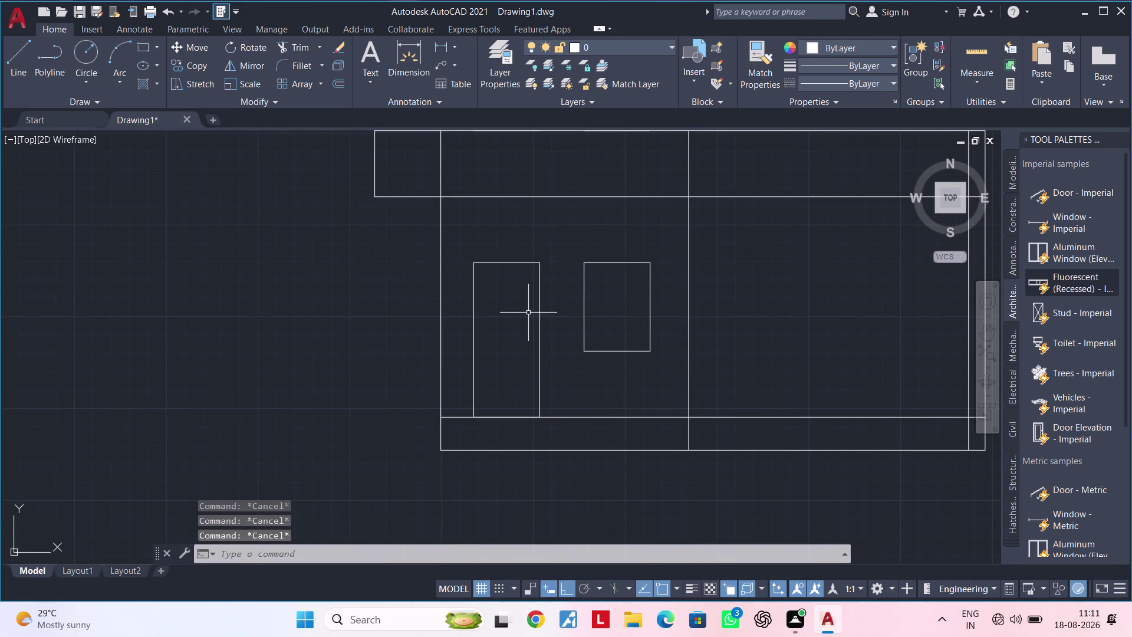
key(l)
key(space)
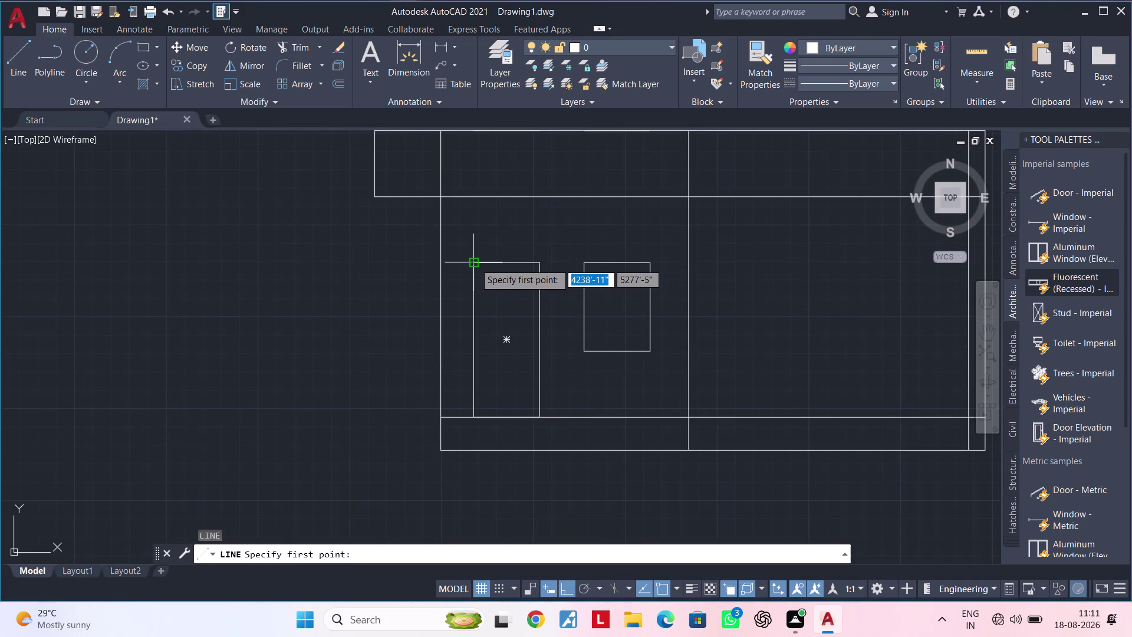
click(475, 263)
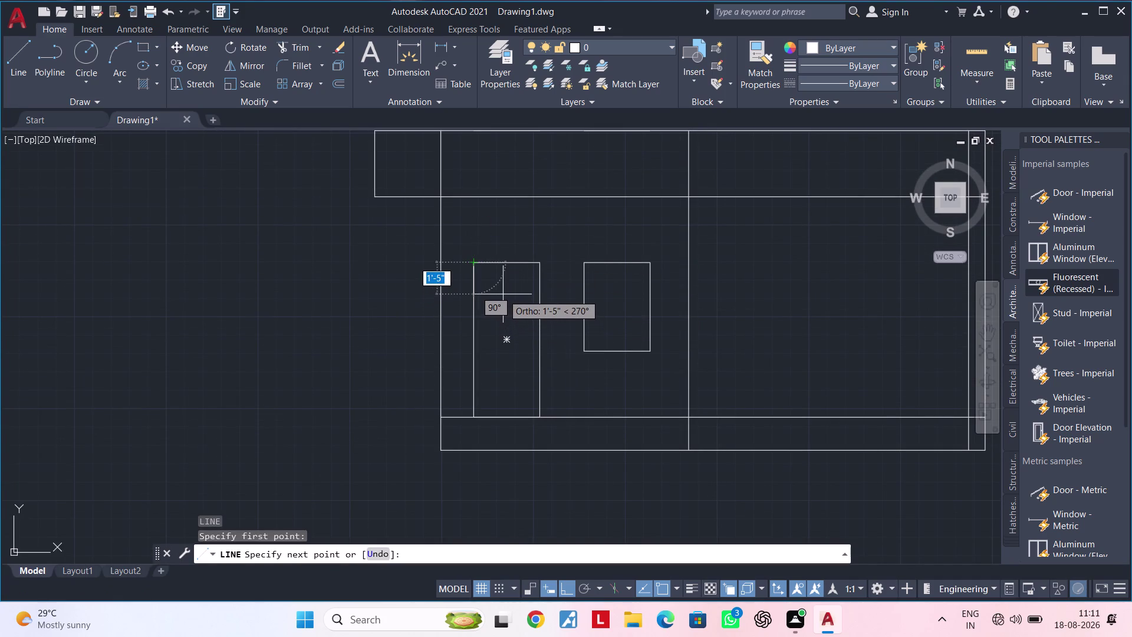
key(Escape)
key(Escape)
Draw a vertical centre line from the door's top middle down, splitting it into two leaves.
text(L)
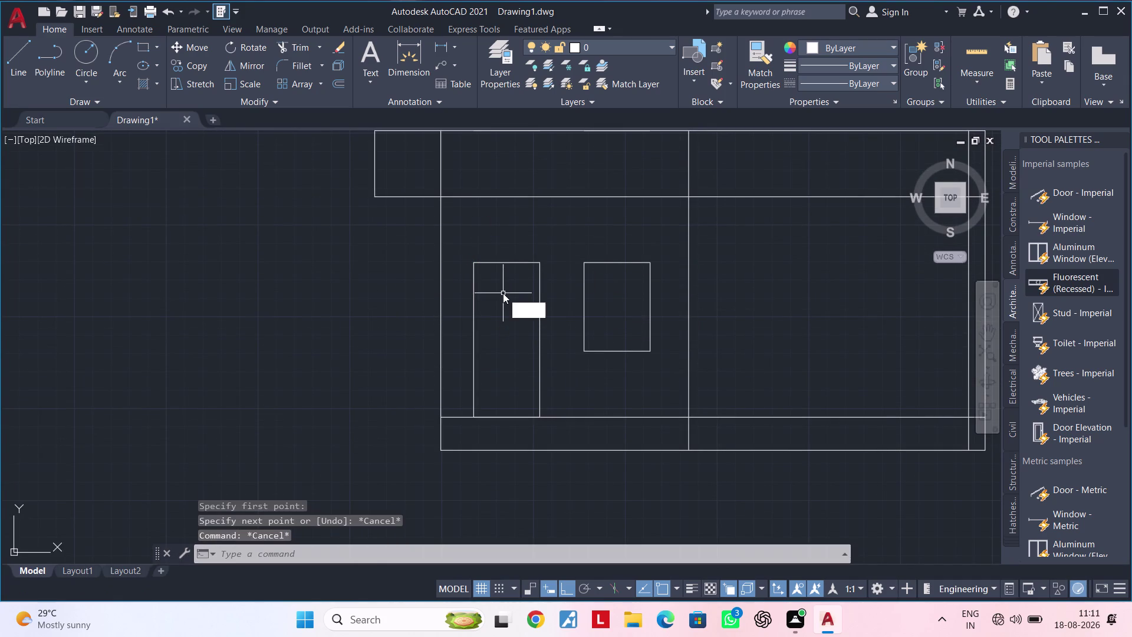
key(space)
click(505, 261)
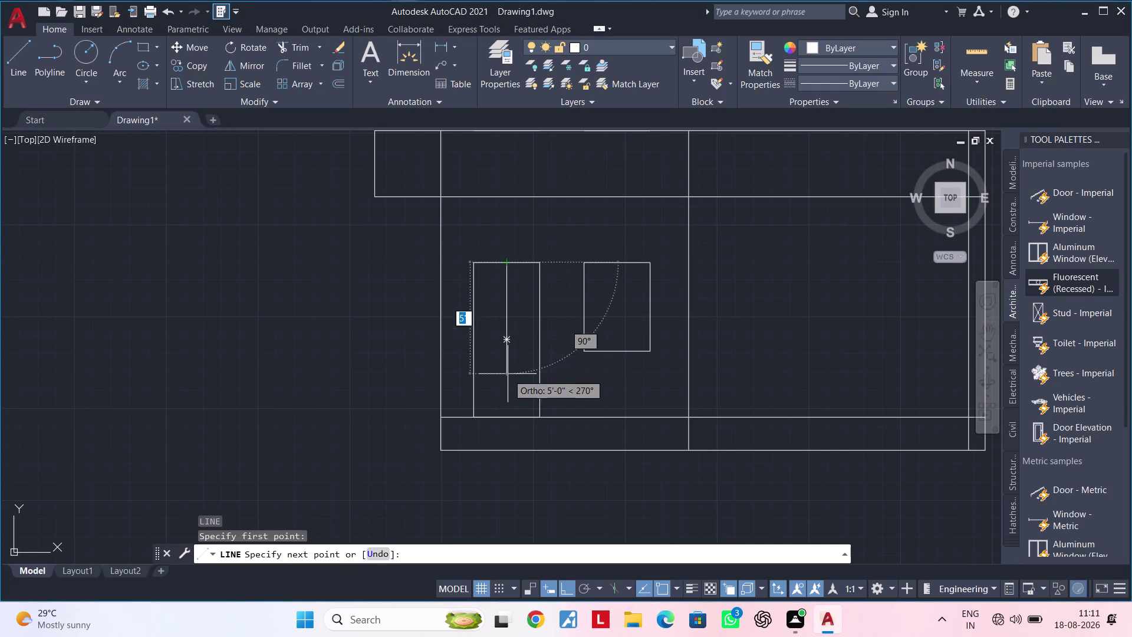
click(507, 415)
key(Escape)
key(Escape)
key(Escape)
key(Escape)
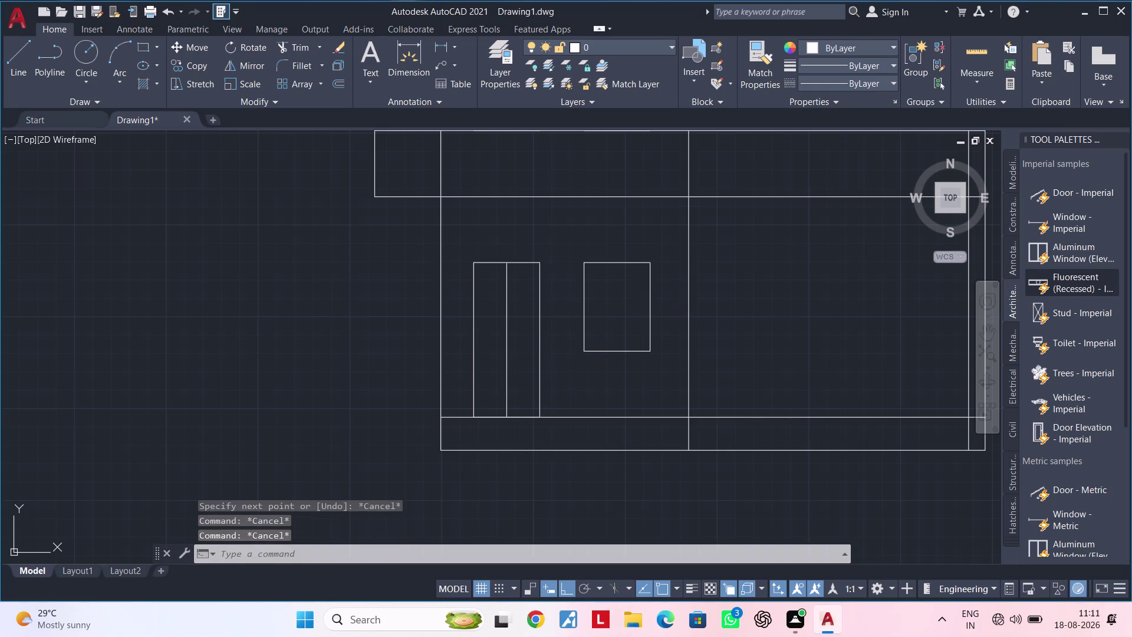
key(Escape)
key(Escape)
key(Escape)
Draw a horizontal line across the door from its right edge to mark the upper panel.
text(L)
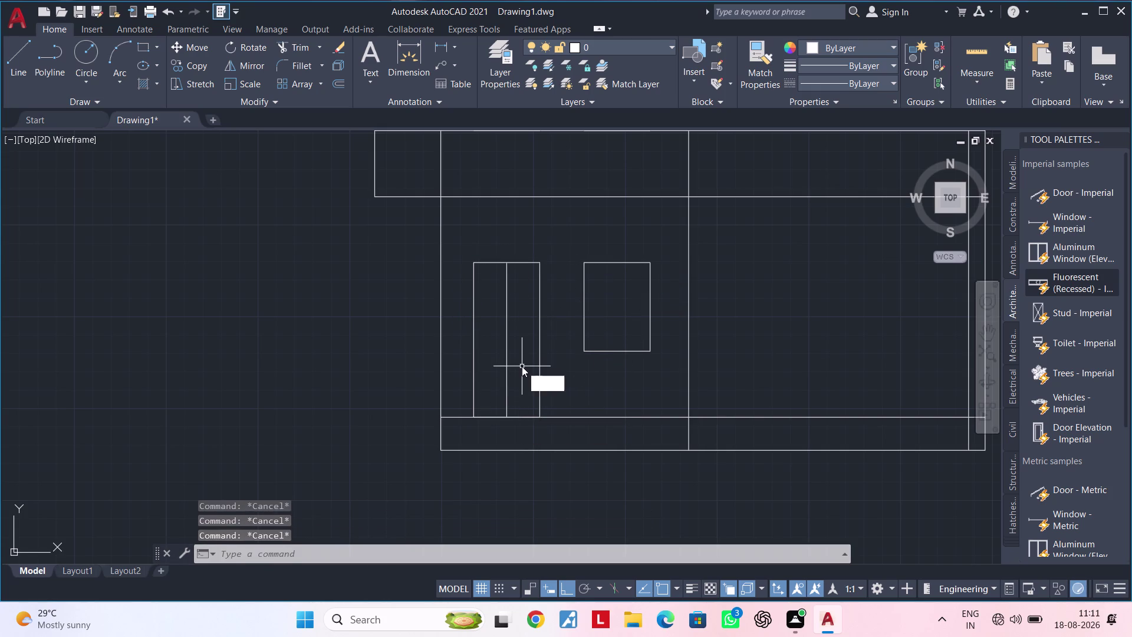
key(space)
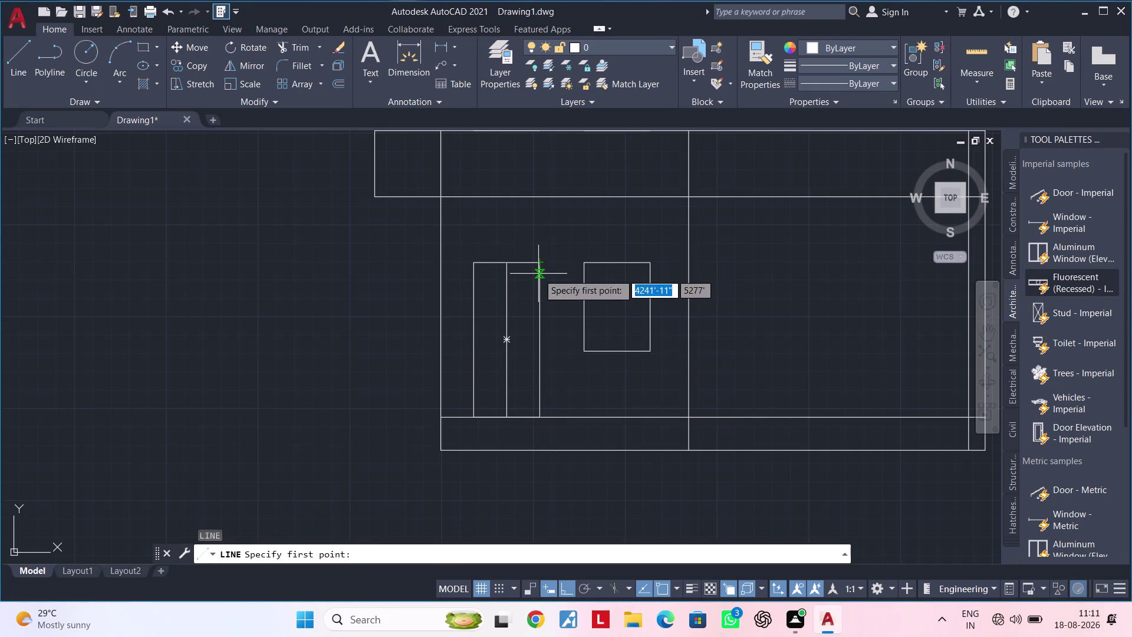
click(540, 303)
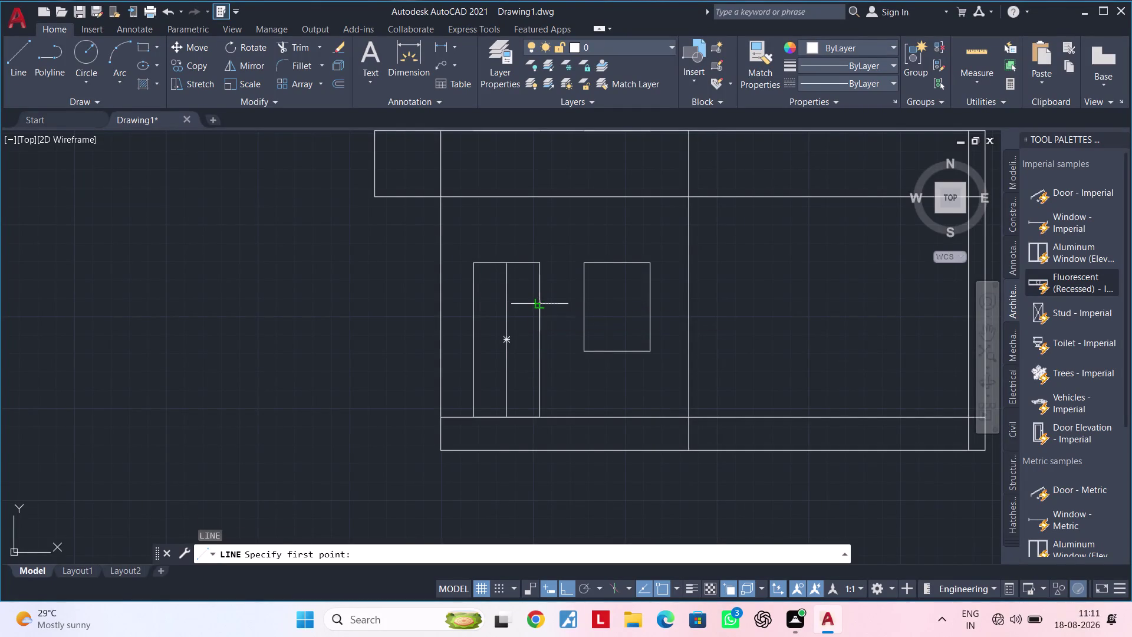
click(473, 303)
key(Escape)
key(Escape)
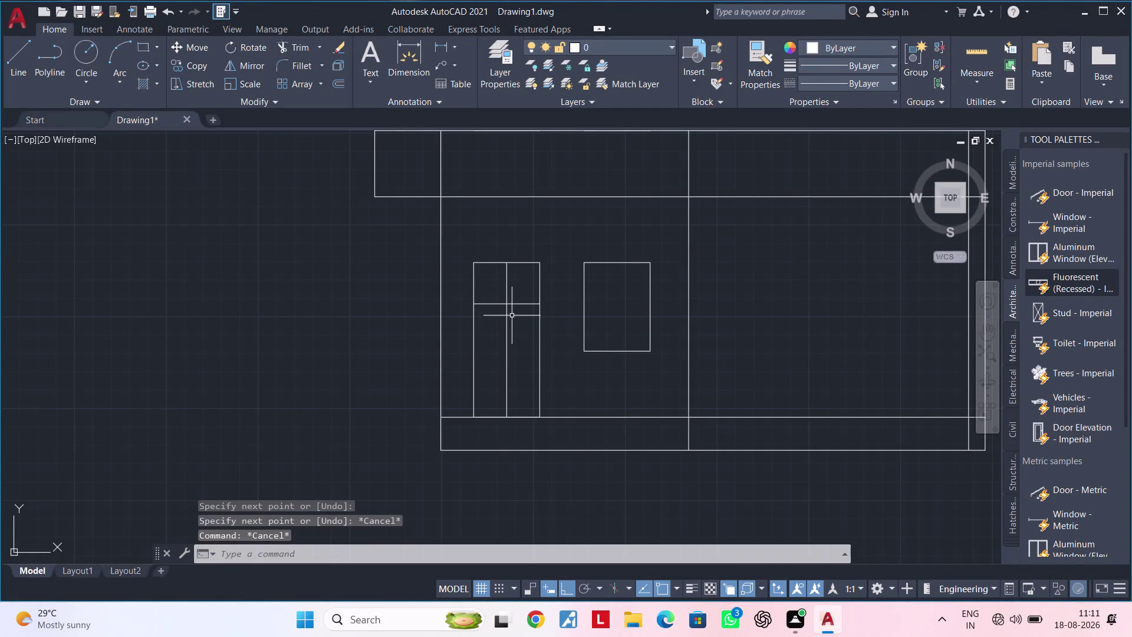
Draw the diagonal from the upper panel's top-left corner to the centre divider junction.
text(L)
key(space)
click(470, 265)
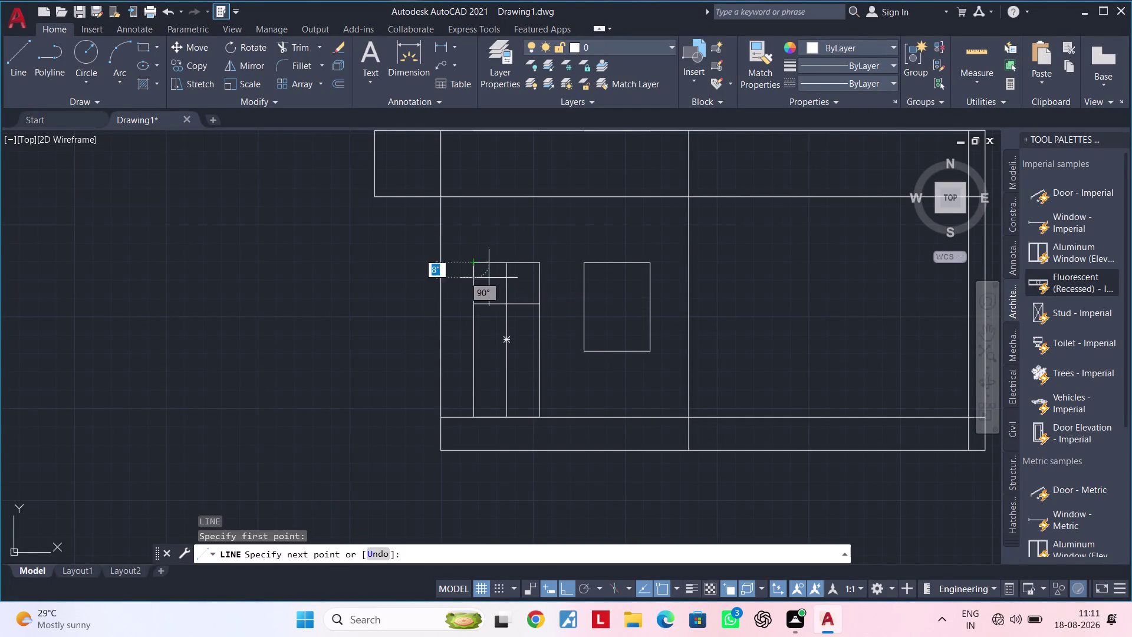
click(508, 306)
key(Escape)
key(Escape)
key(Escape)
key(Escape)
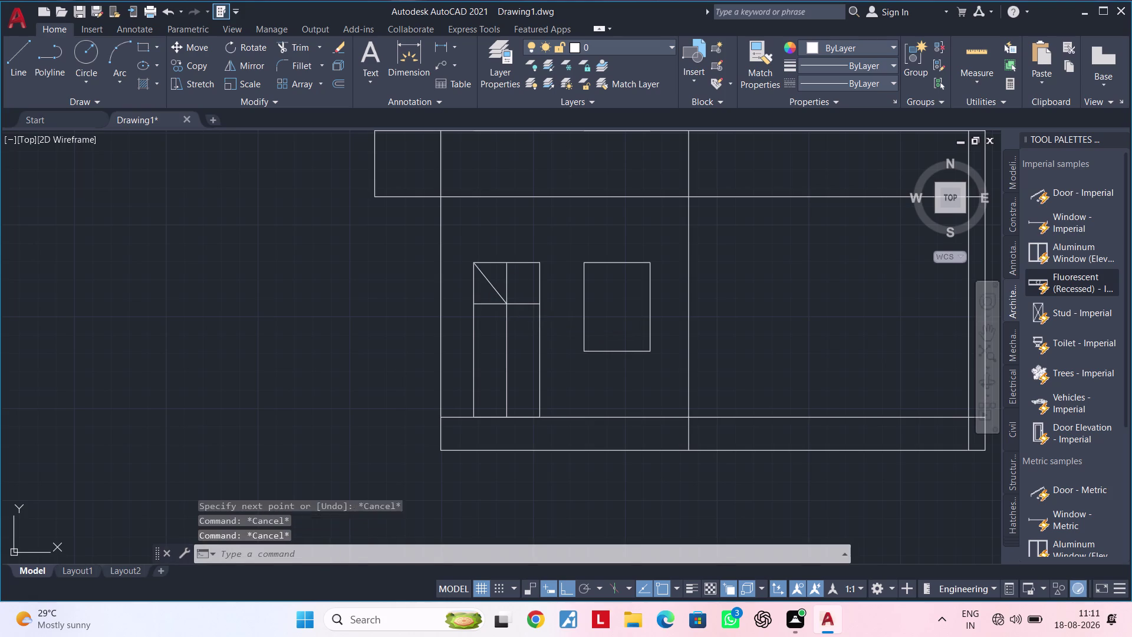
key(Escape)
middle_drag(524, 329, 545, 303)
key(Escape)
key(Escape)
key(Escape)
key(Escape)
key(Escape)
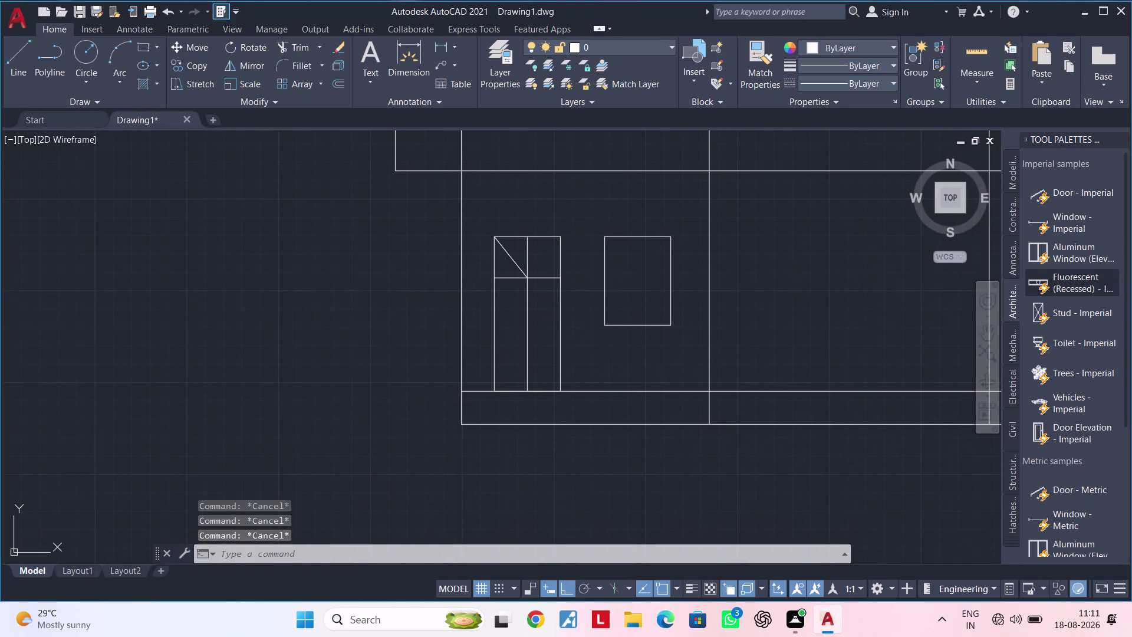
key(Escape)
key(Escape)
key(Escape)
Offset the vertical centre divider by 2" to create a parallel line beside it.
key(Escape)
text(O)
text(F 2")
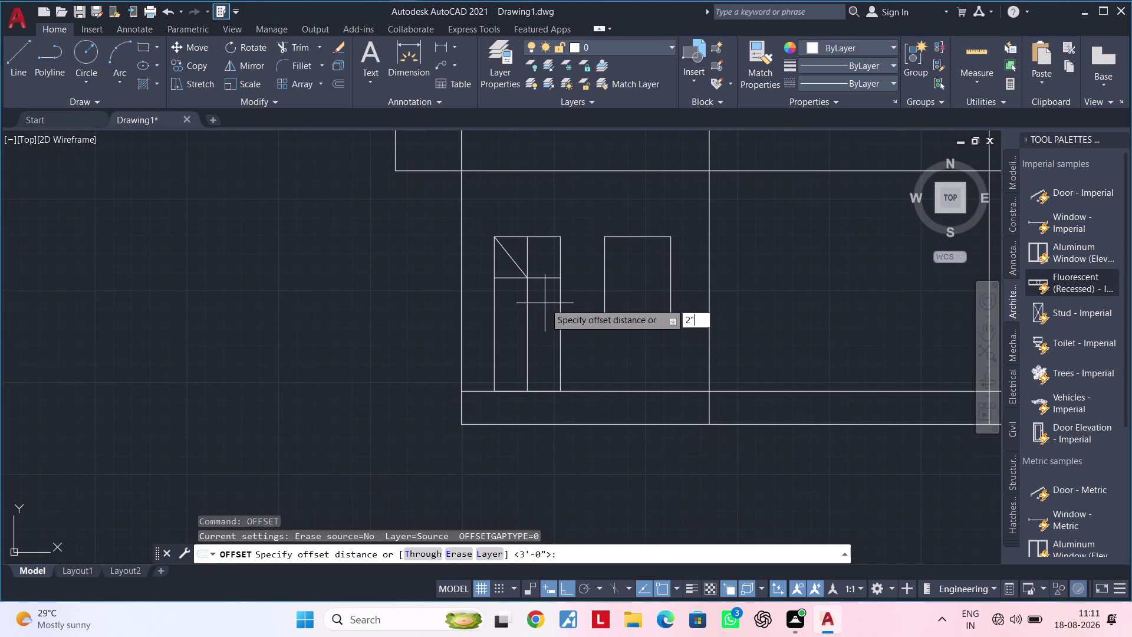
key(Return)
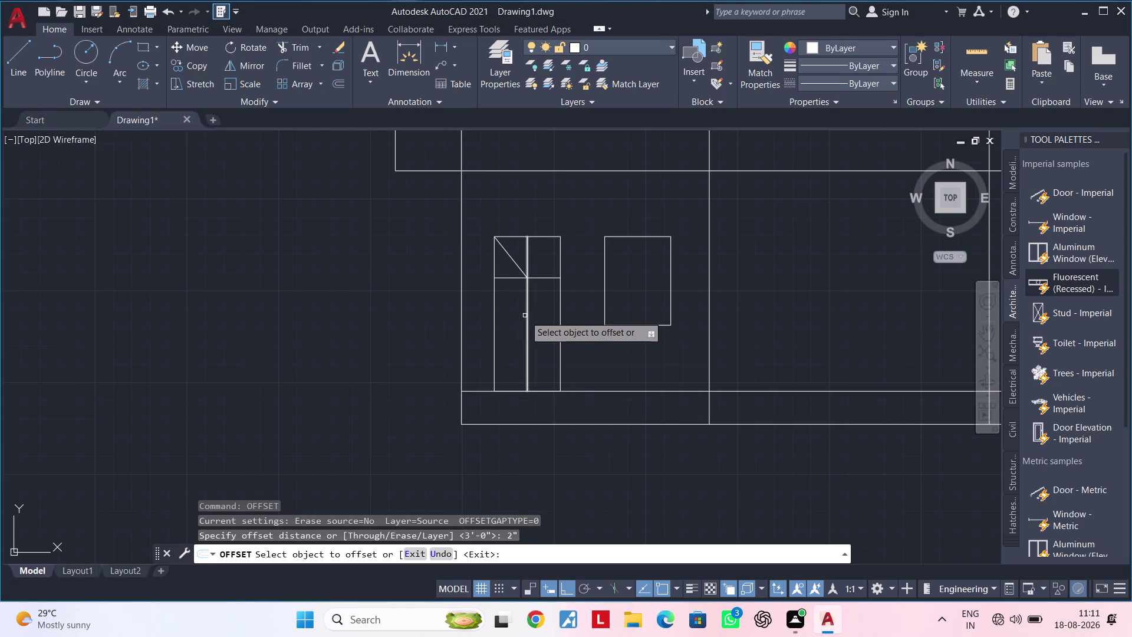
click(525, 316)
click(528, 316)
click(514, 315)
key(Escape)
key(Escape)
key(Escape)
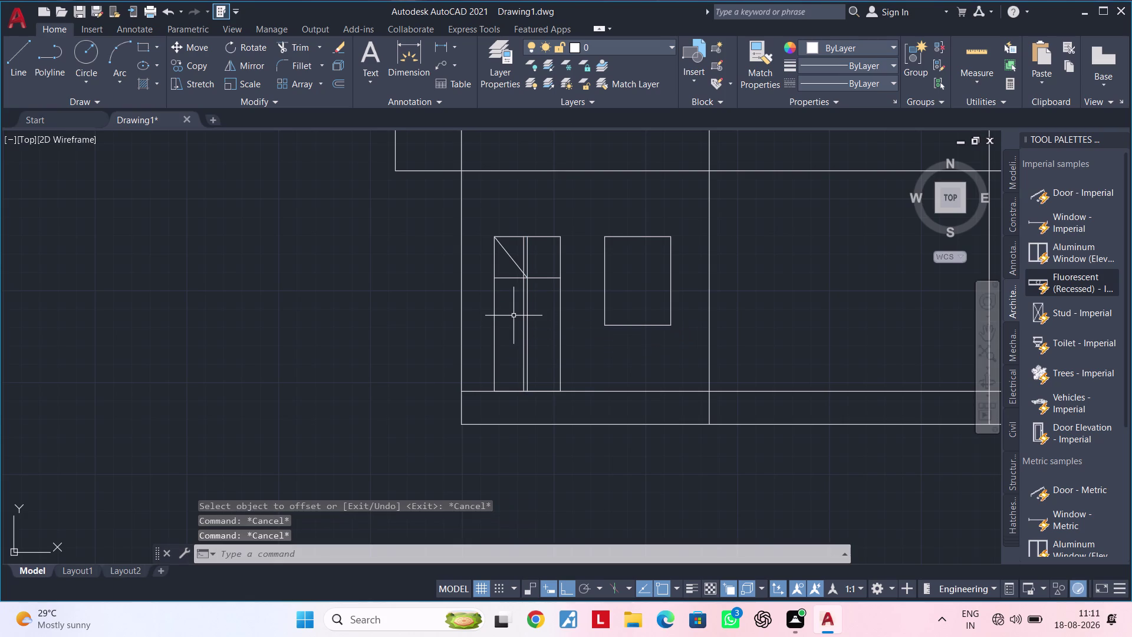
Trim the excess segment of the new vertical line in the upper panel.
text(TR)
key(space)
scroll(up, 3)
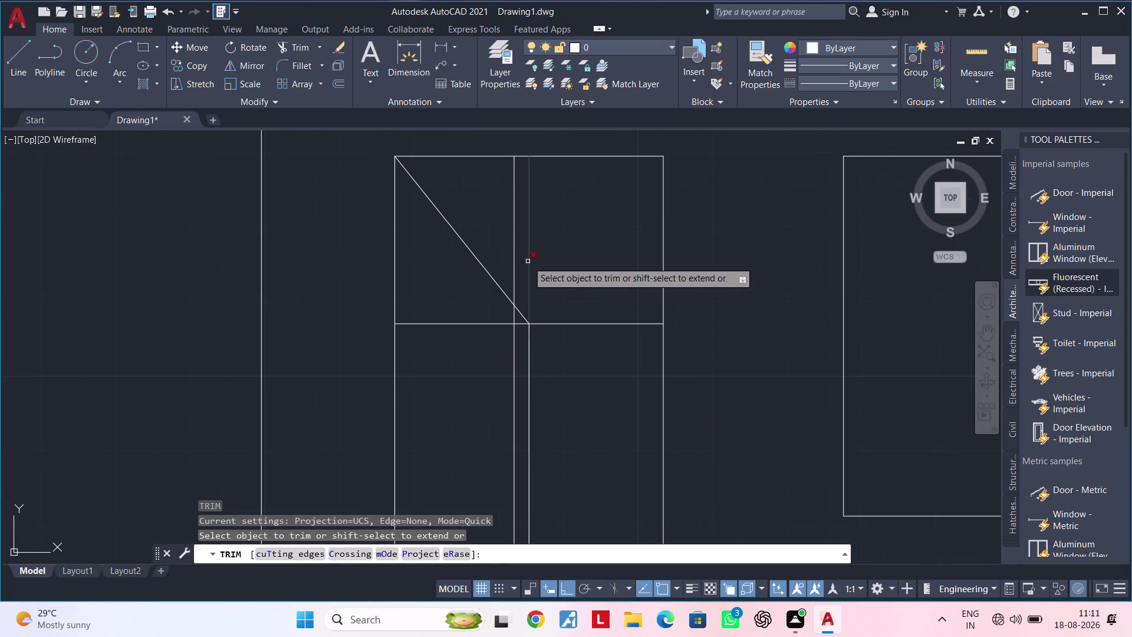
click(528, 262)
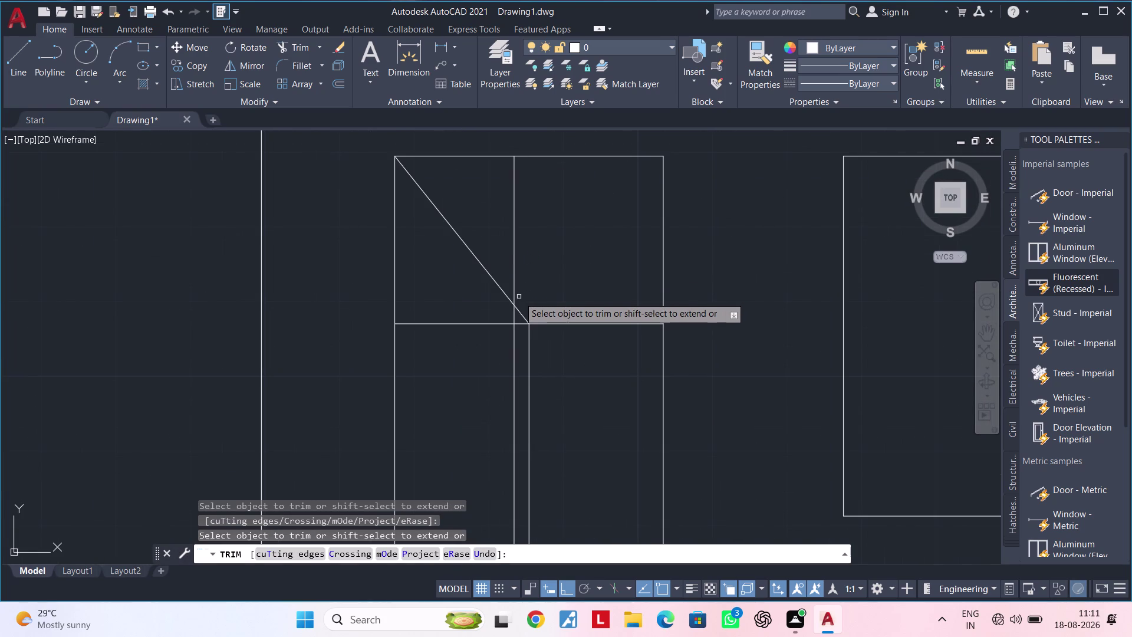
key(Escape)
key(Escape)
key(Escape)
Offset the diagonal by 2", then undo that unwanted copy.
text(OF)
key(space)
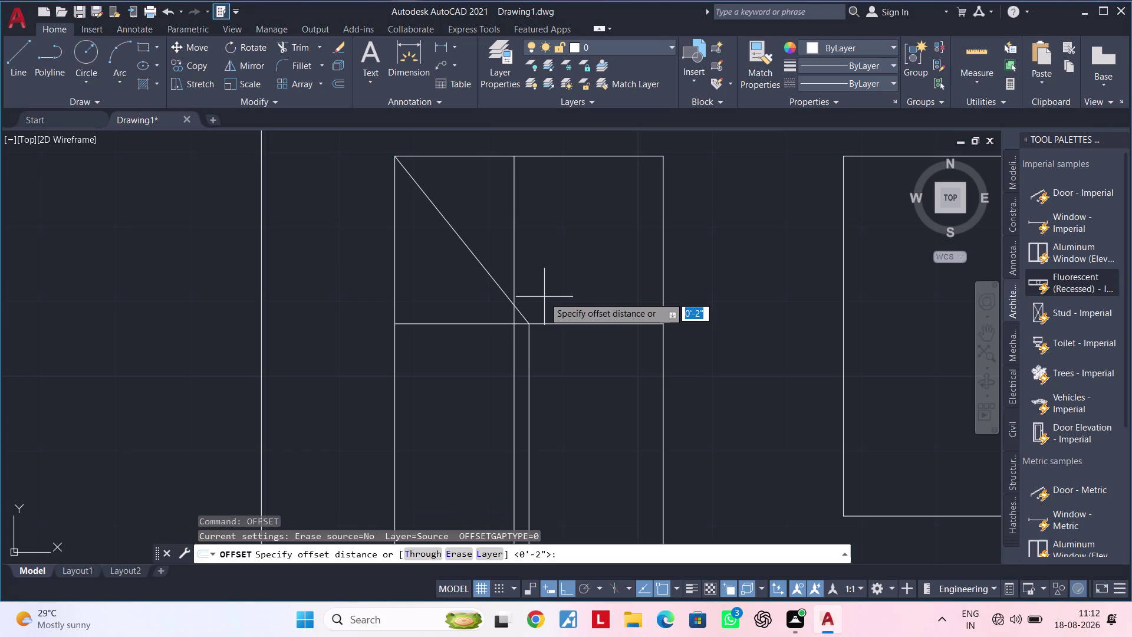
text(2")
key(Return)
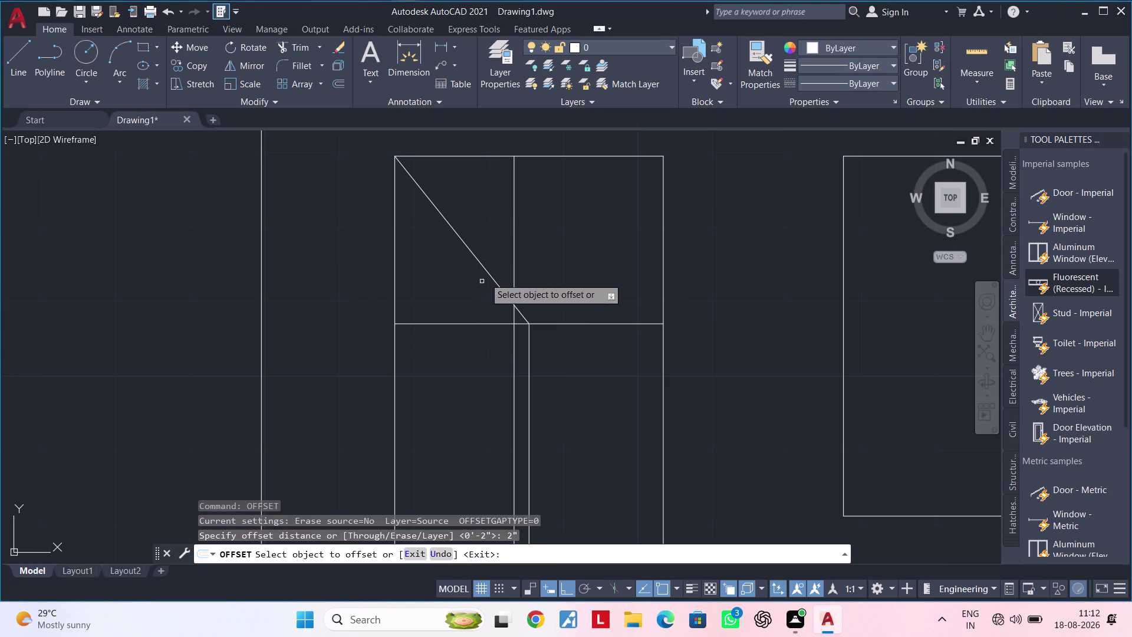
click(486, 268)
click(485, 274)
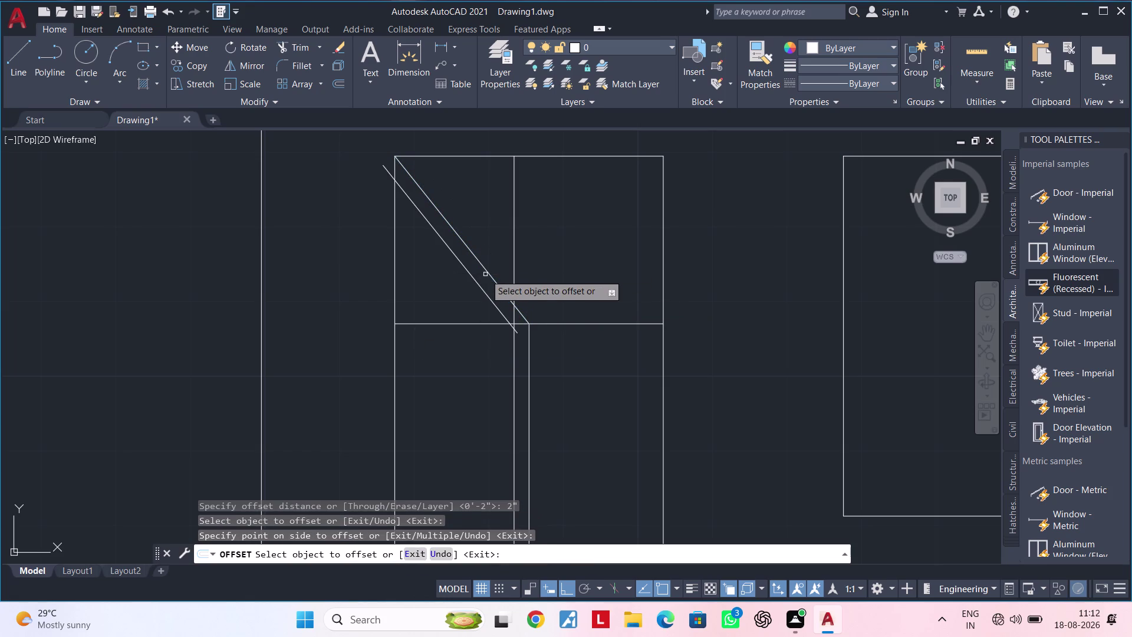
key(Escape)
key(Escape)
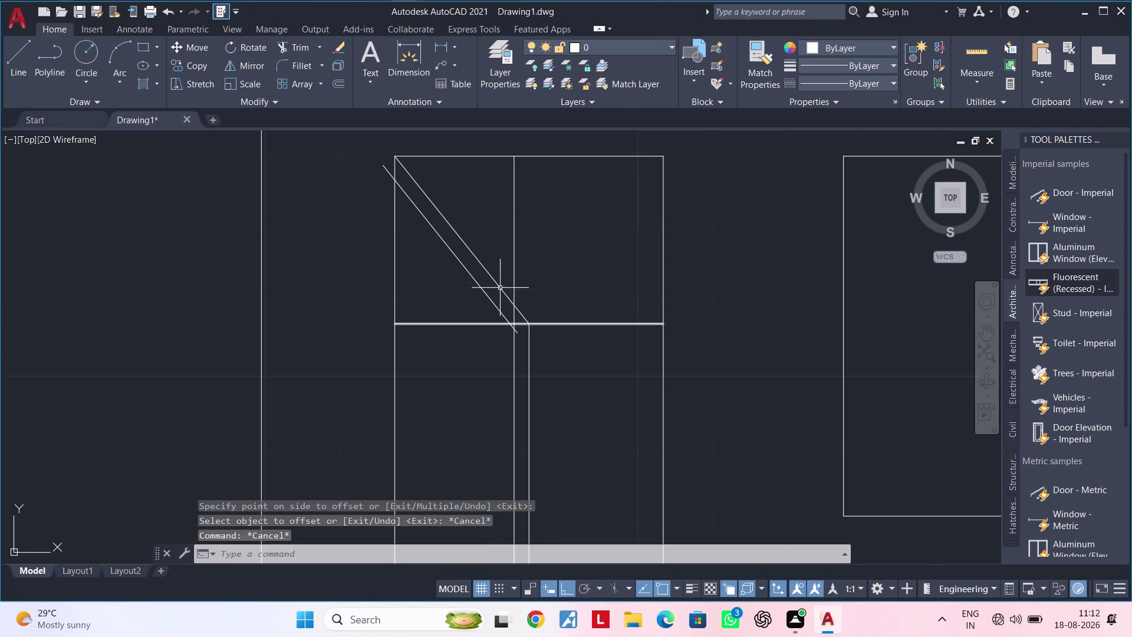
key(ctrl+z)
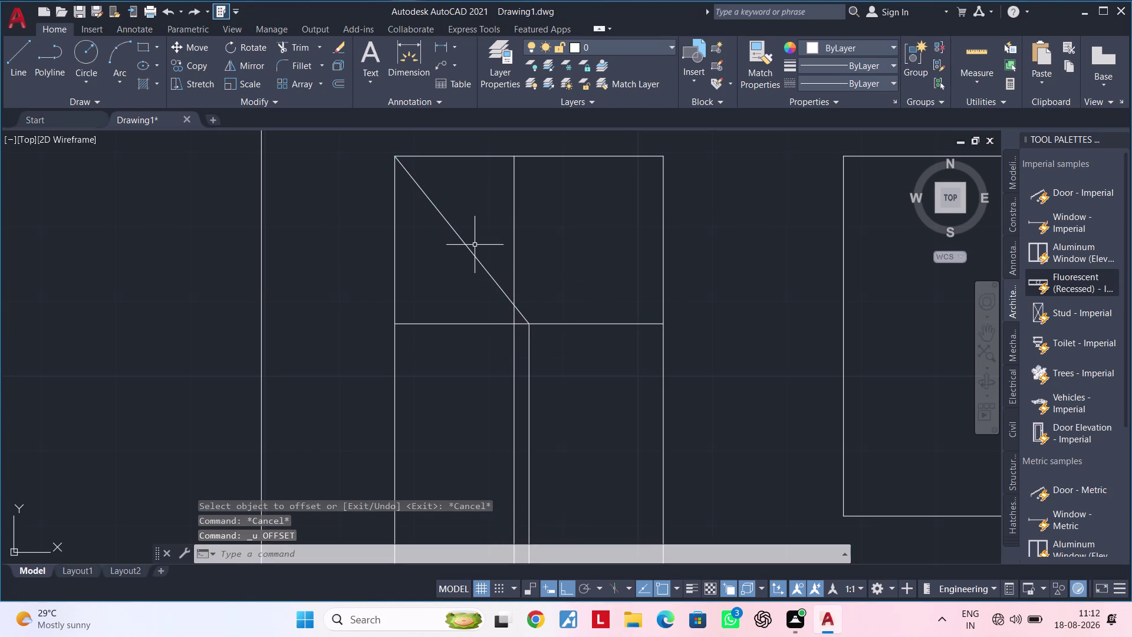
text(OG)
key(Escape)
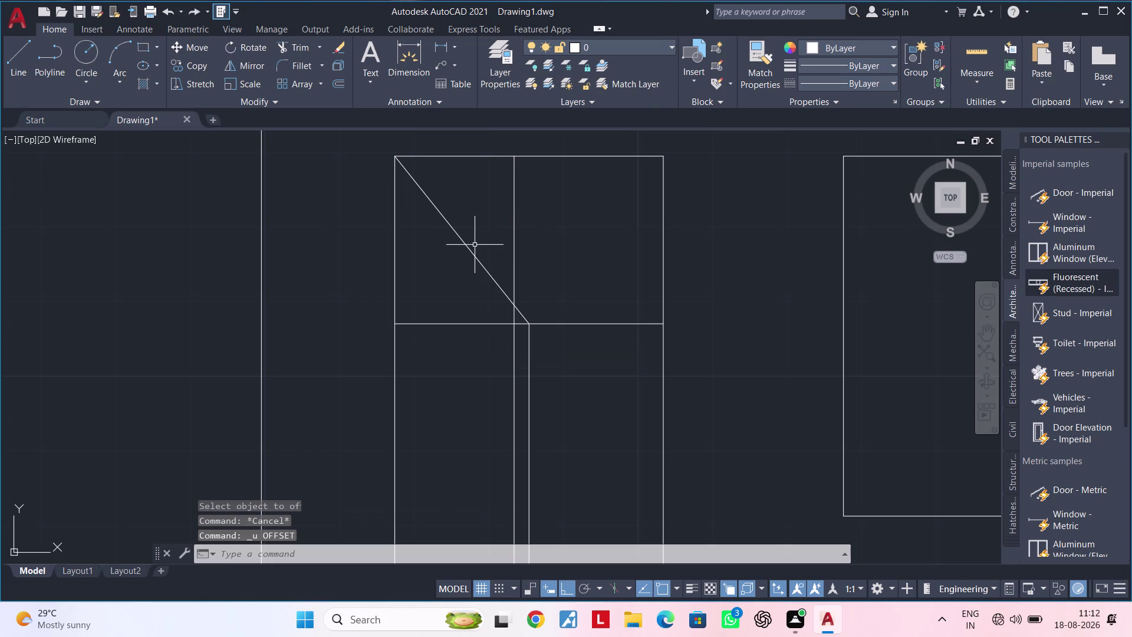
Add 1" offset copies of the diagonal on both sides.
text(OF 1")
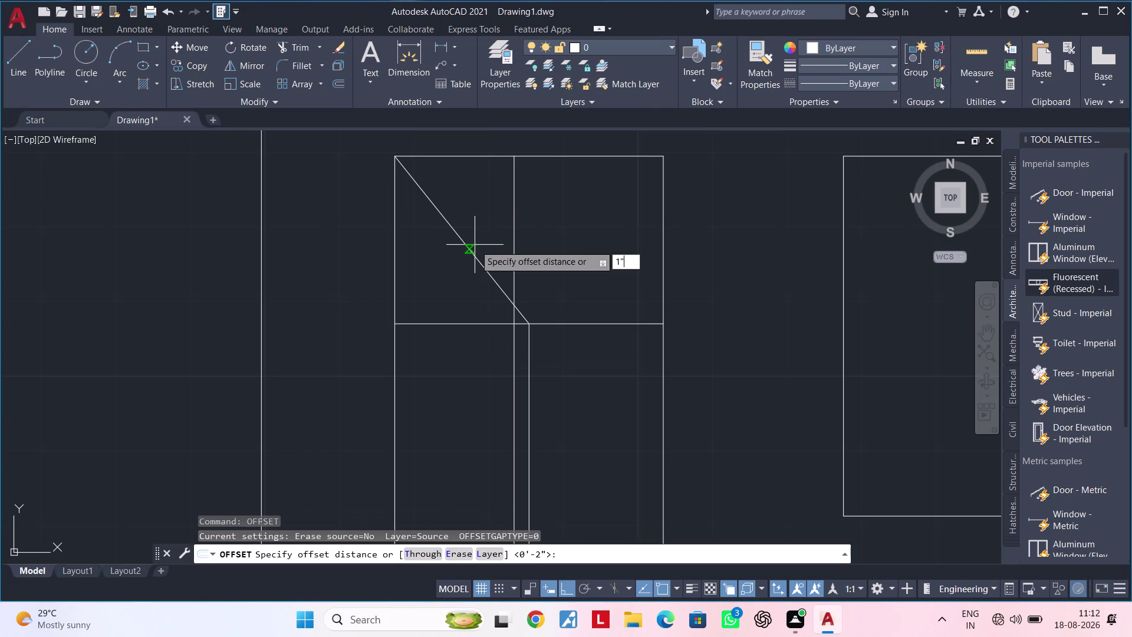
key(Return)
click(484, 266)
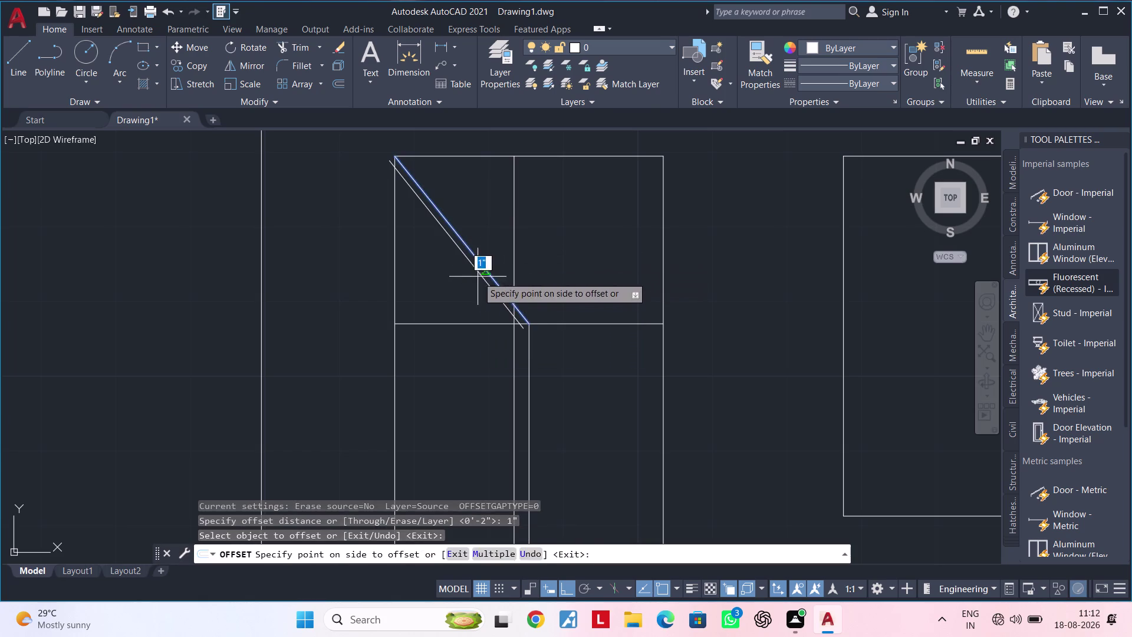
click(478, 277)
double_click(482, 262)
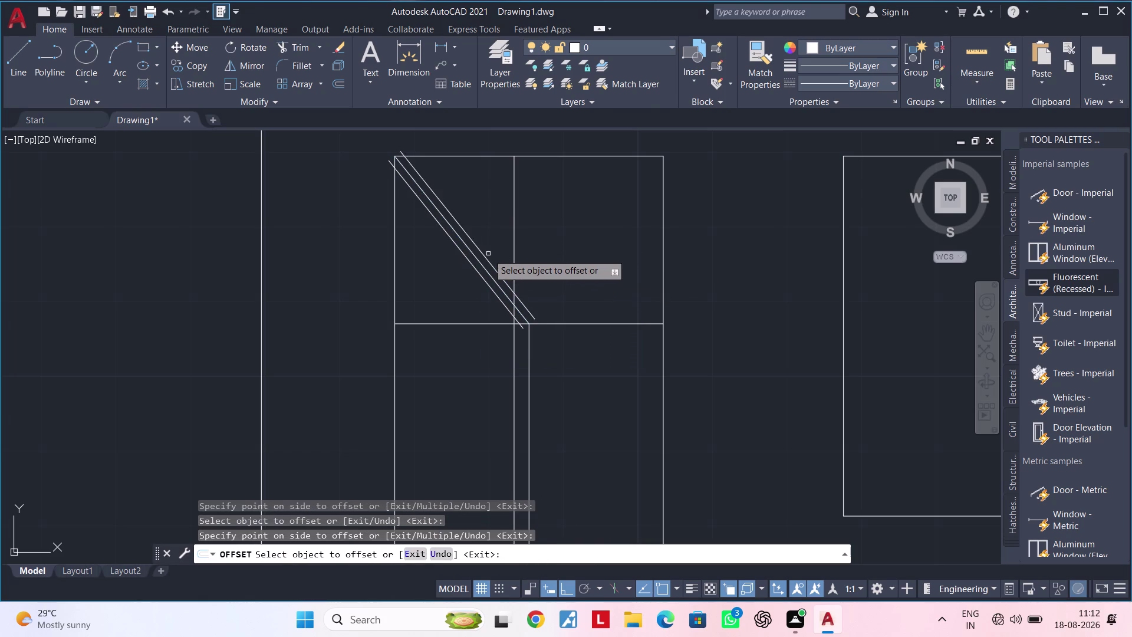
key(Escape)
key(Escape)
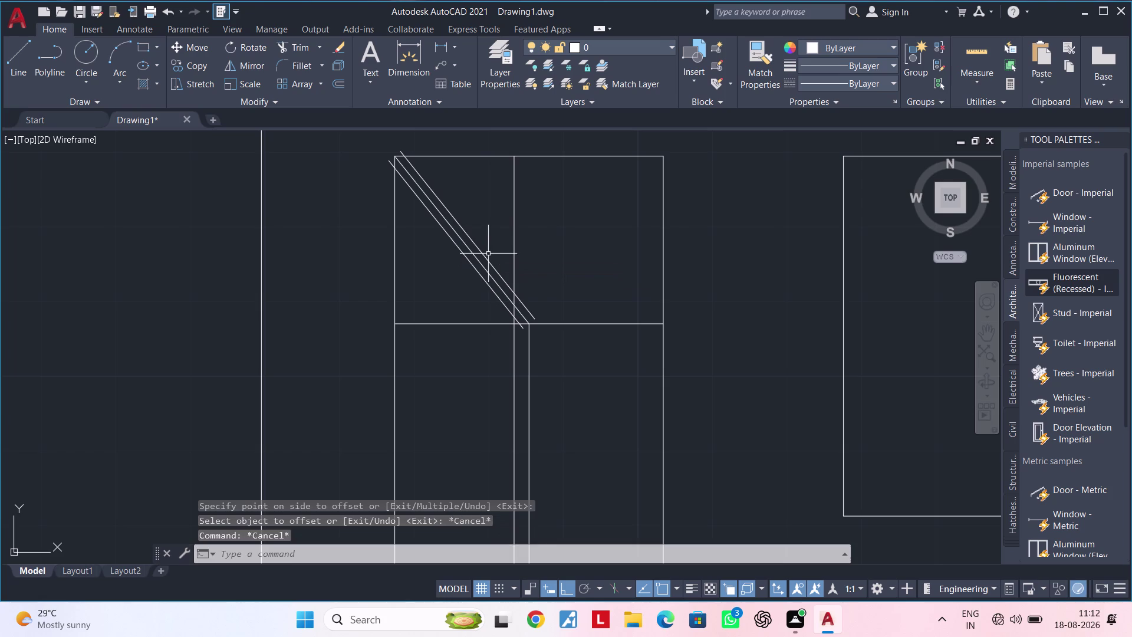
key(Escape)
key(Escape)
key(Escape)
Trim the overshooting diagonal ends beyond the panel's top edge.
text(TR)
key(space)
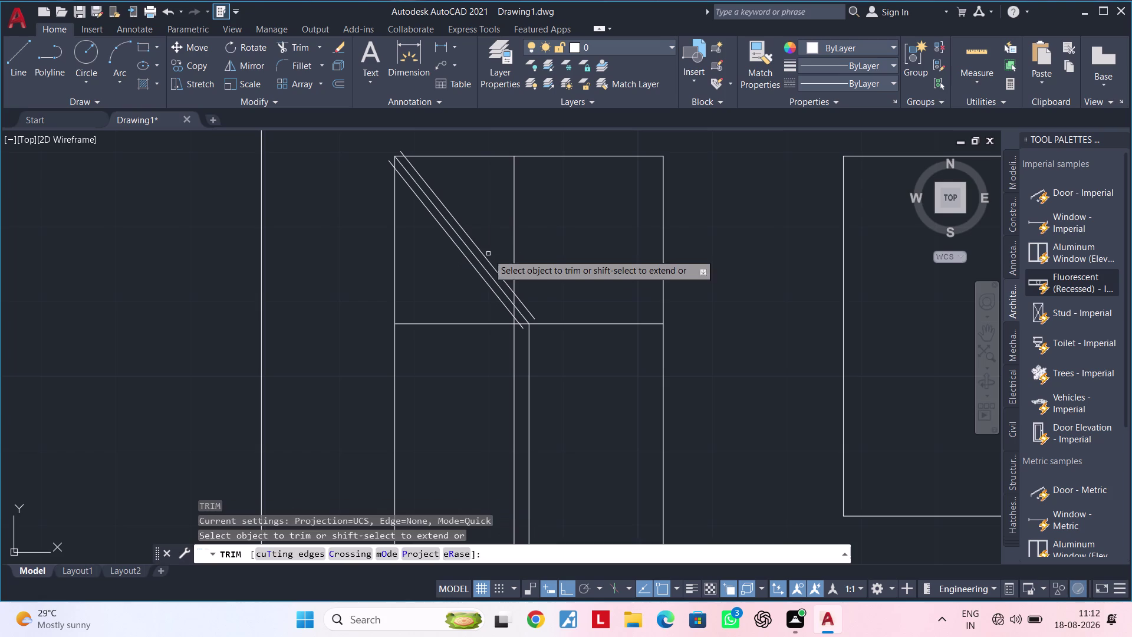
click(460, 253)
click(467, 234)
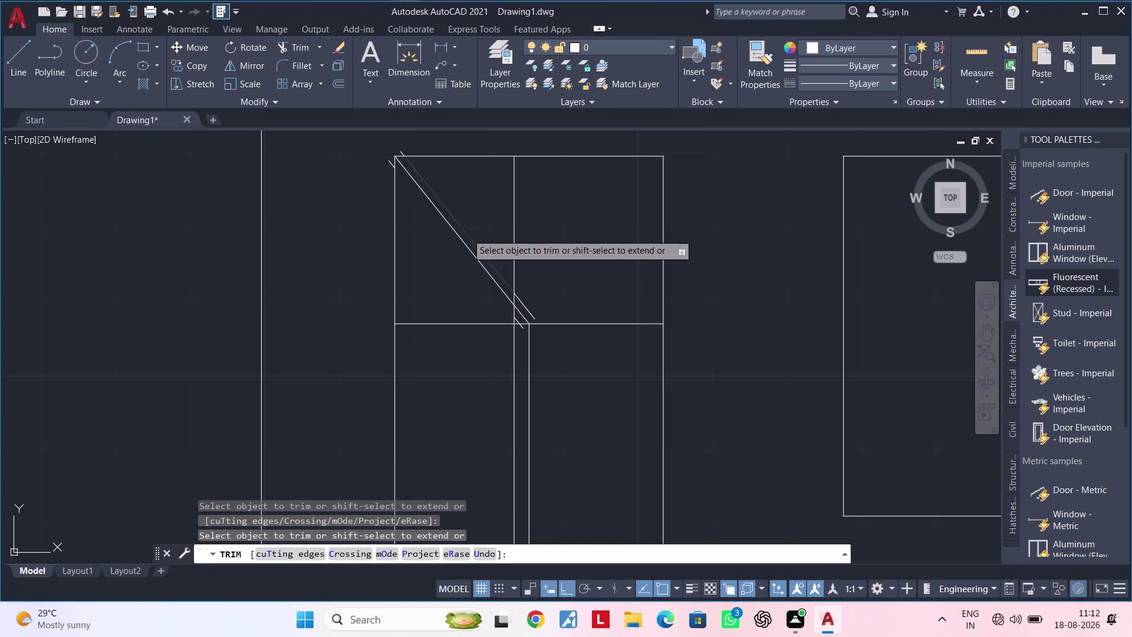
scroll(up, 3)
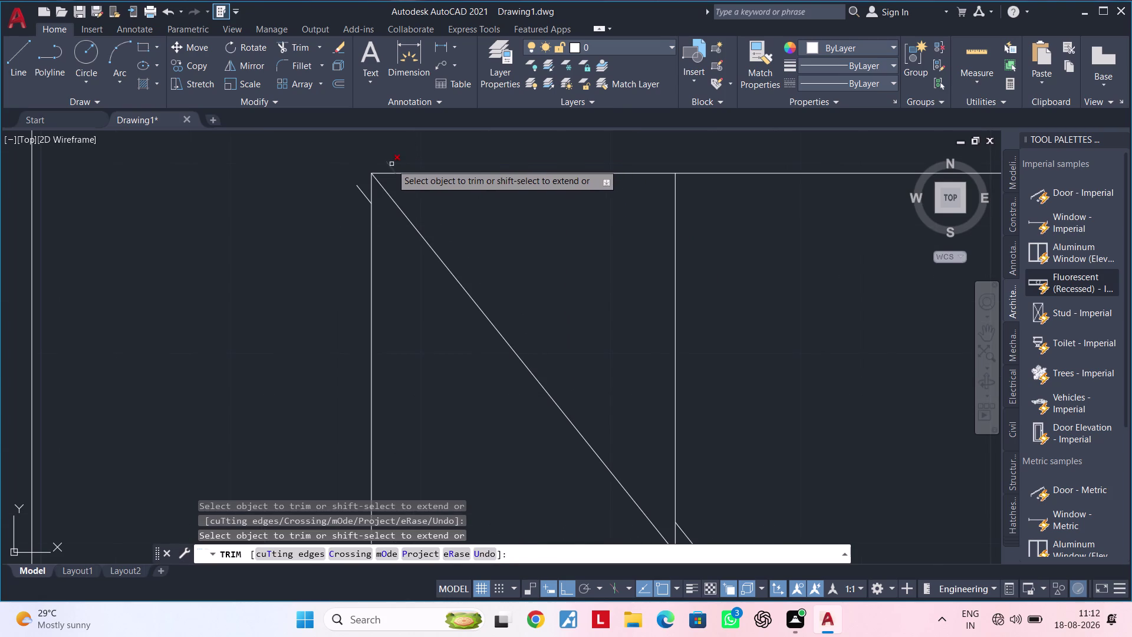
click(392, 164)
click(356, 189)
click(366, 185)
Trim the remaining diagonal ends at the lower corner of the panel.
scroll(down, 3)
middle_drag(454, 214, 449, 164)
scroll(up, 3)
click(395, 168)
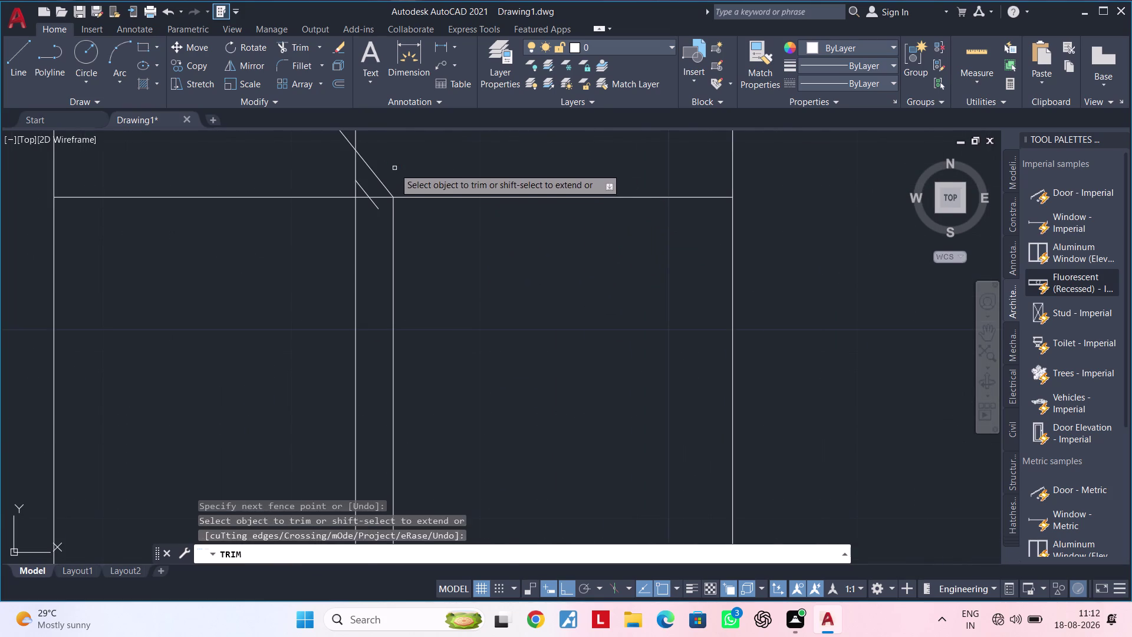
click(371, 196)
click(360, 187)
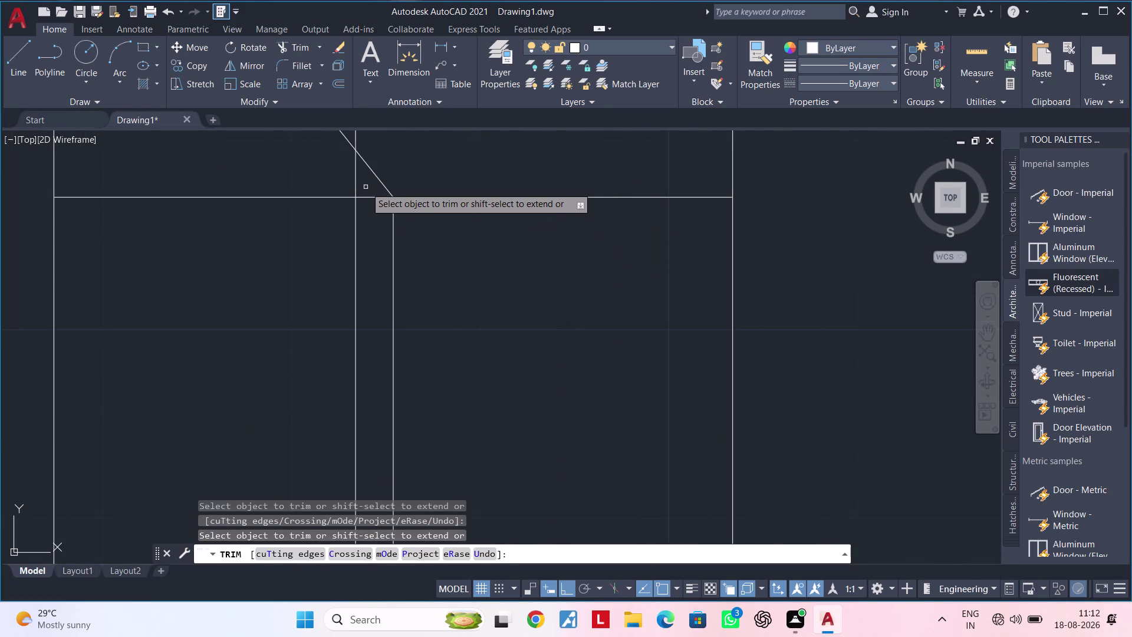
scroll(down, 3)
middle_drag(311, 181, 471, 230)
key(Escape)
key(Escape)
middle_drag(493, 216, 491, 237)
key(Escape)
key(Escape)
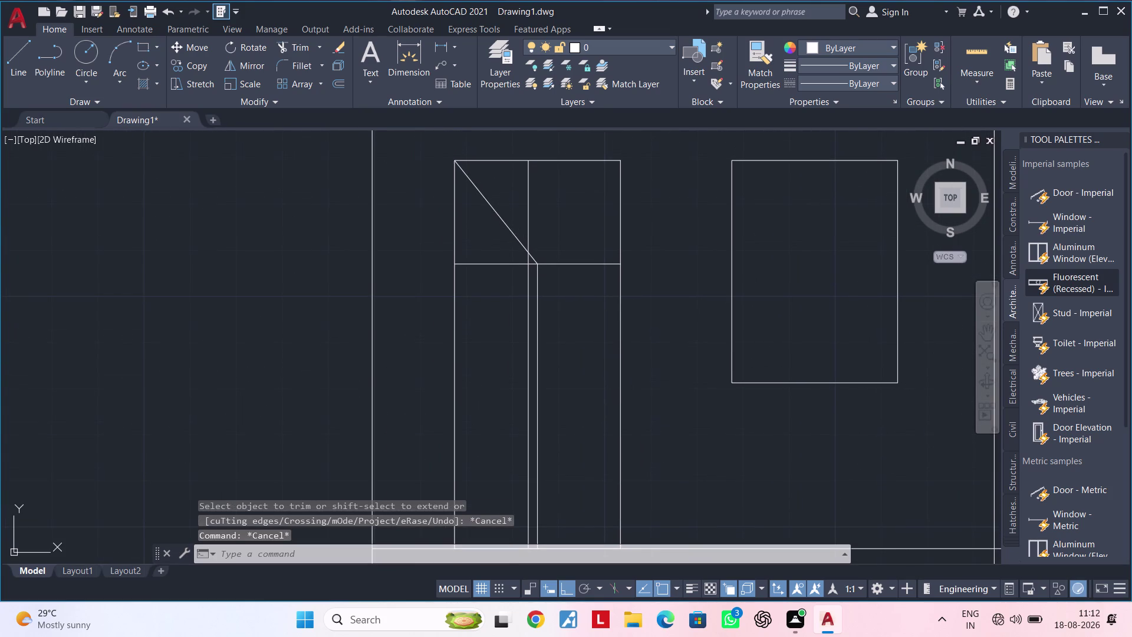
key(Escape)
key(Escape)
key(Escape)
Offset a diagonal door-panel line by 0.1" to give it a thin twin.
key(Escape)
text(PO)
key(Escape)
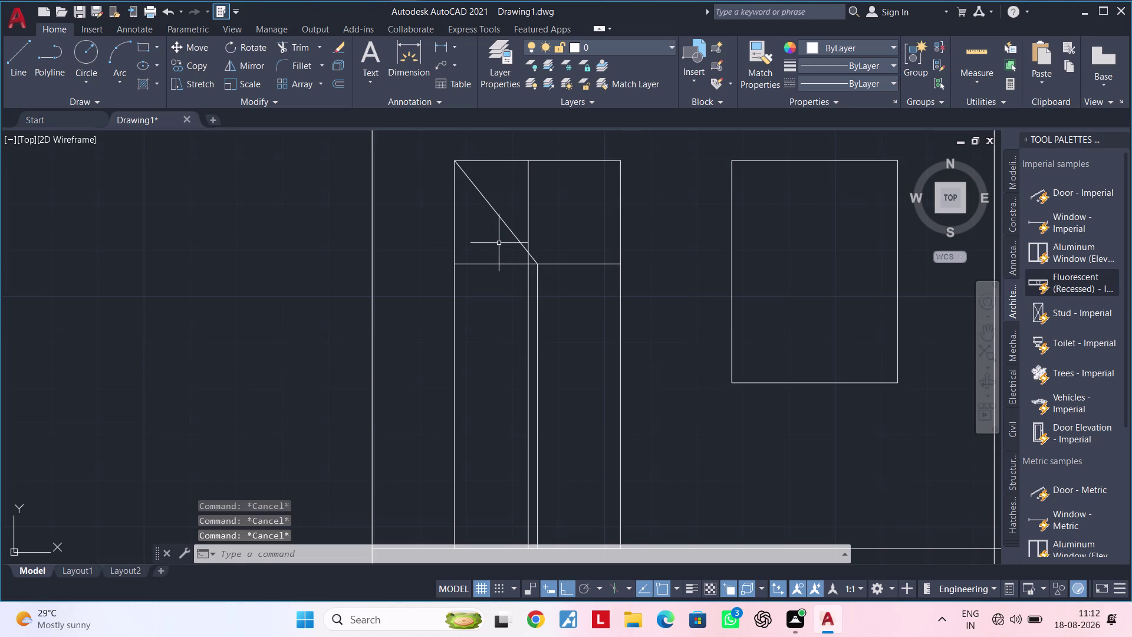
key(Escape)
text(OF 0.)
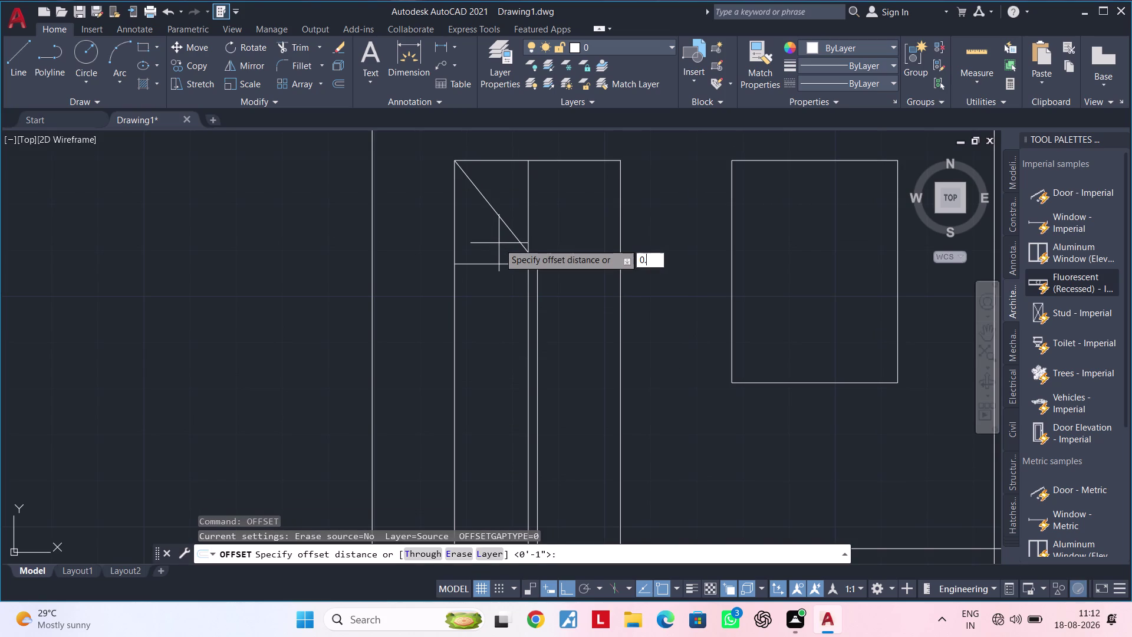
text(1")
key(Return)
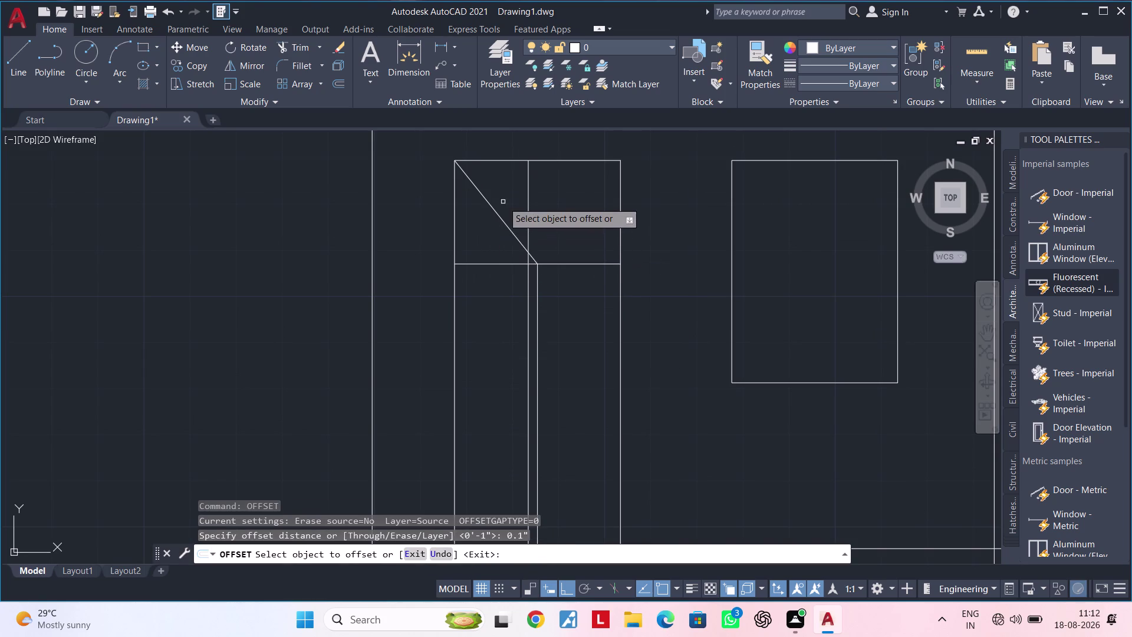
click(493, 211)
click(485, 219)
scroll(up, 3)
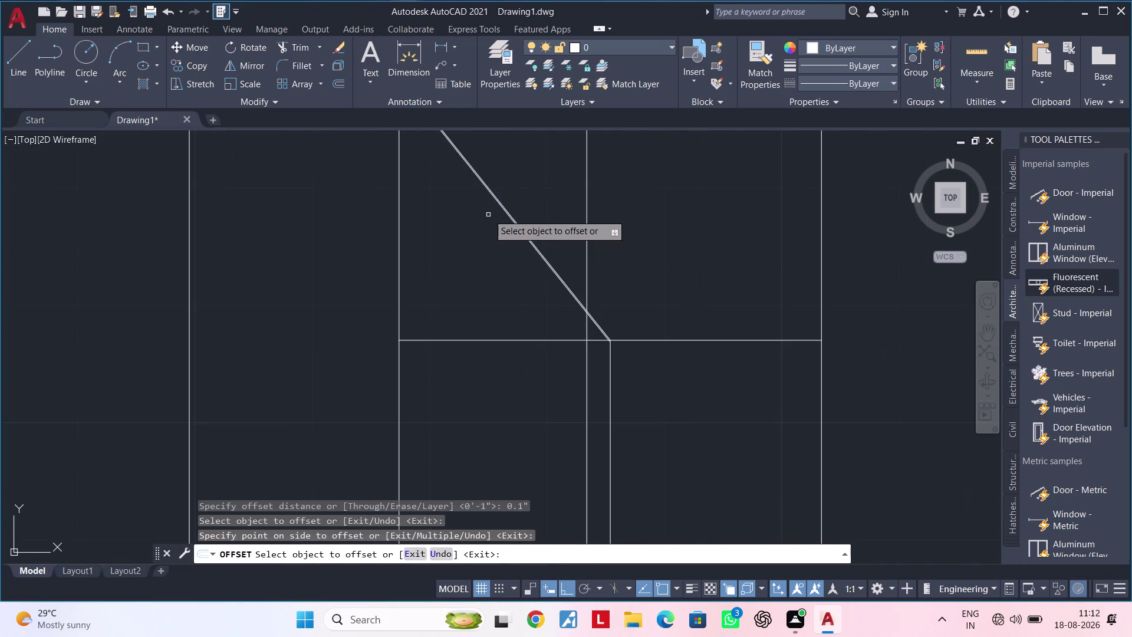
scroll(up, 3)
click(523, 226)
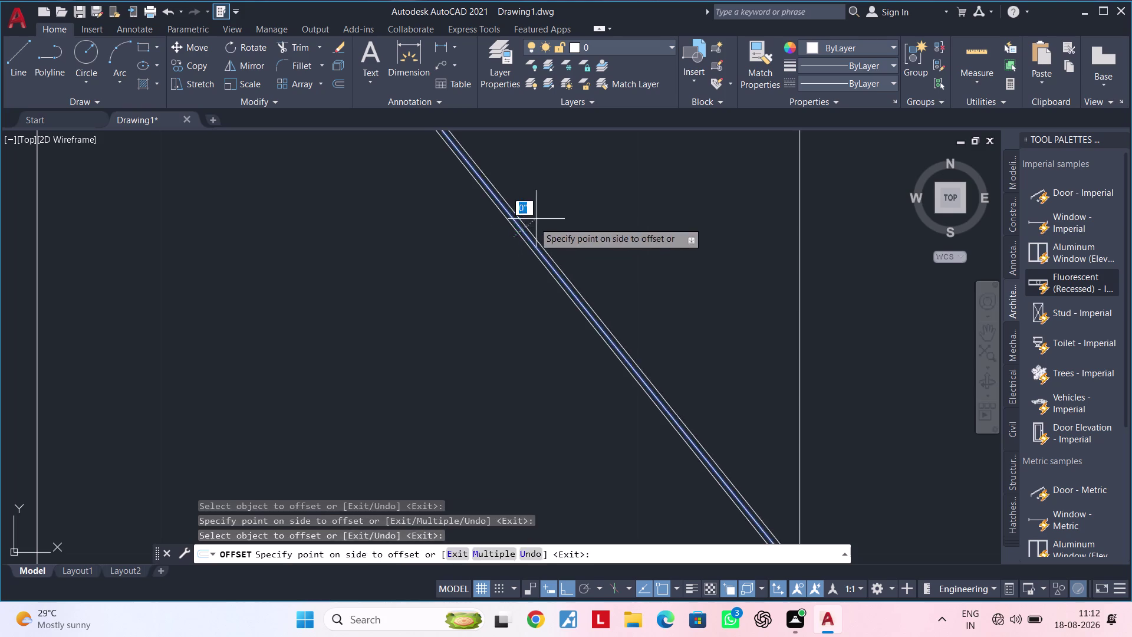
click(546, 210)
scroll(down, 3)
middle_drag(592, 222, 548, 218)
middle_drag(543, 217, 506, 328)
scroll(up, 3)
key(Escape)
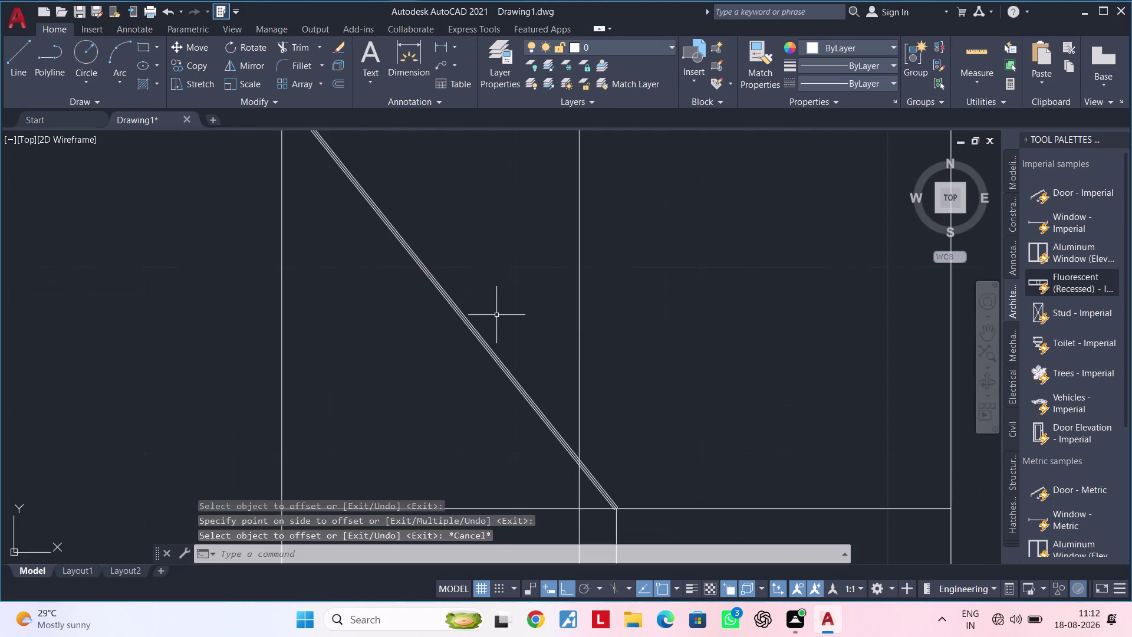
key(Escape)
scroll(up, 3)
Delete the extra diagonal line.
double_click(442, 325)
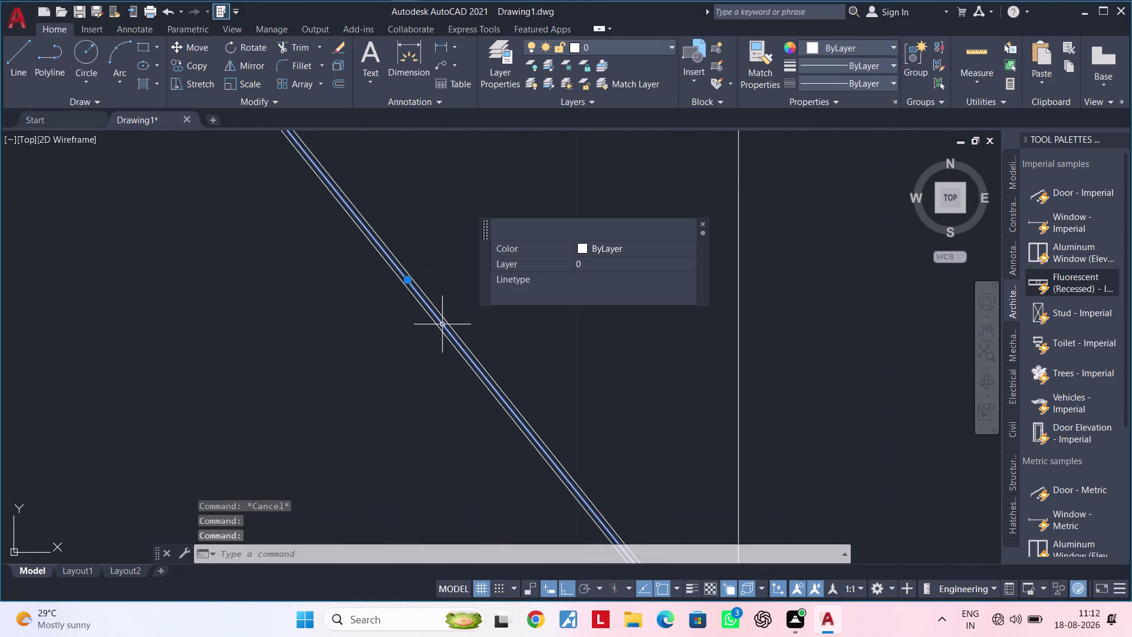
key(Delete)
scroll(down, 3)
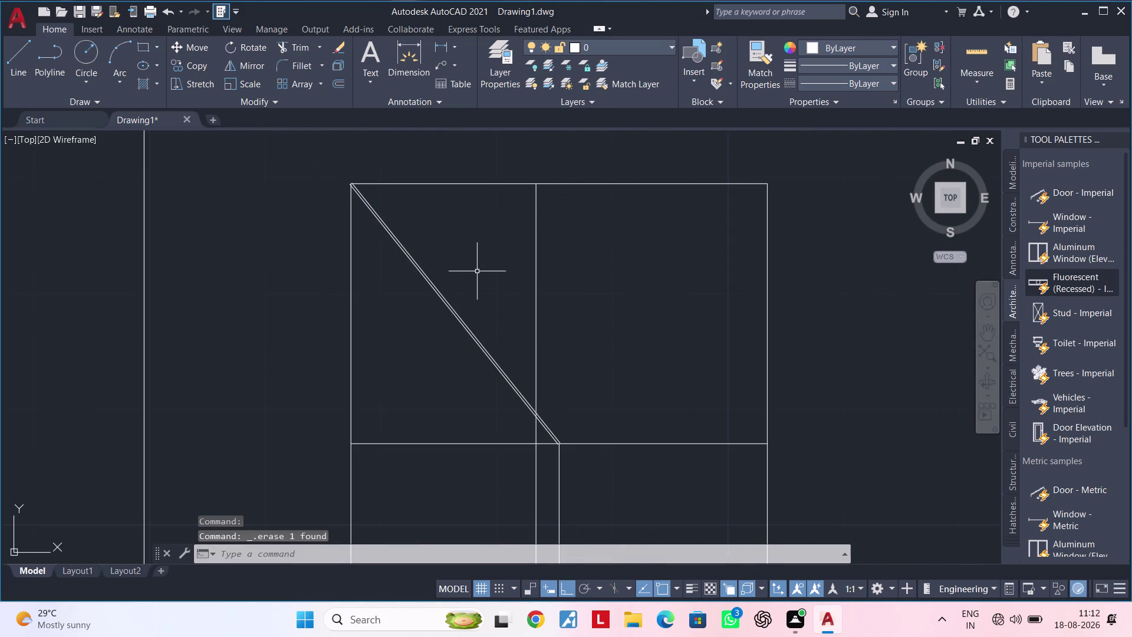
middle_drag(477, 272, 473, 164)
middle_drag(577, 305, 591, 251)
scroll(down, 3)
middle_drag(605, 261, 565, 301)
key(Escape)
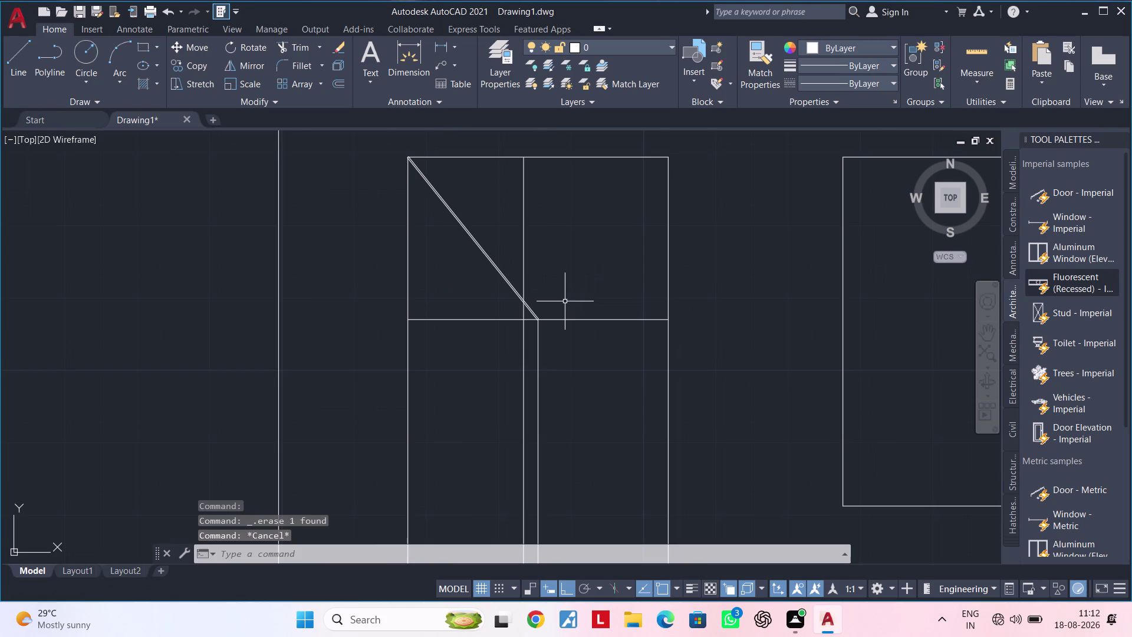
key(Escape)
key(Escape)
key(Escape)
middle_drag(568, 304, 583, 253)
middle_drag(578, 295, 558, 283)
key(Escape)
key(Escape)
key(Escape)
key(Escape)
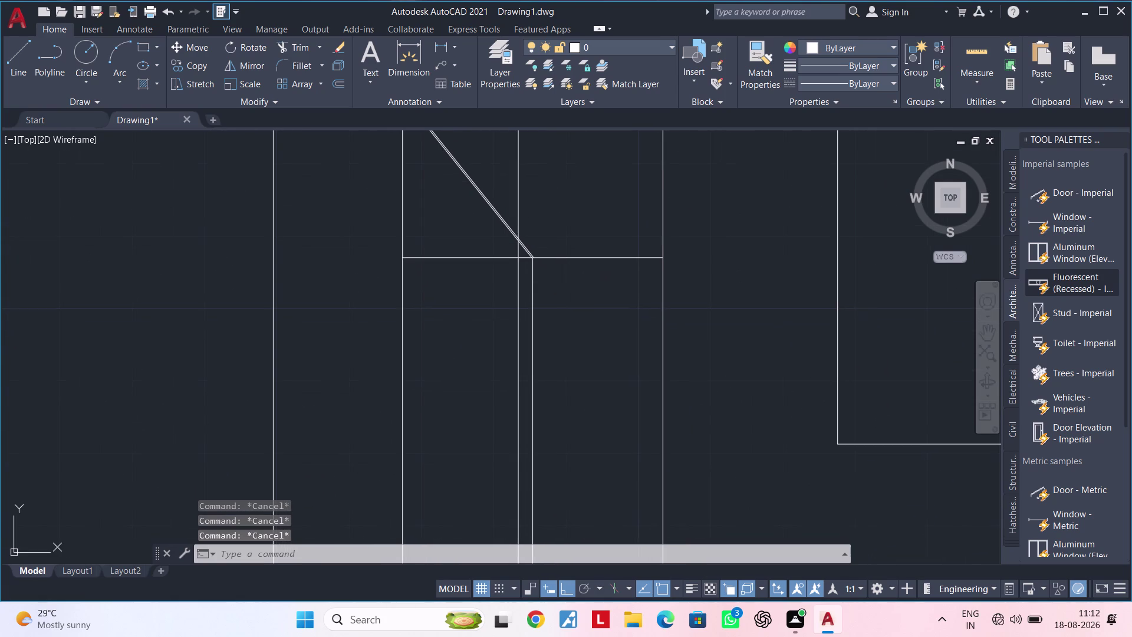
Offset the vertical stair line by 0.1" to create its parallel twin.
text(OF 0)
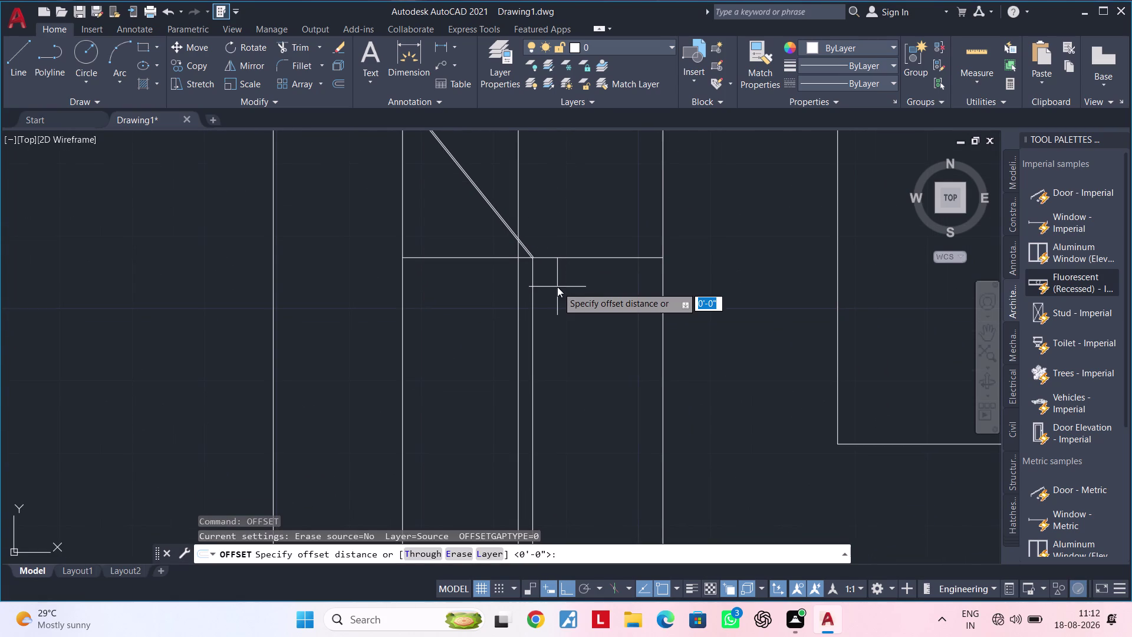
text(.1")
key(Return)
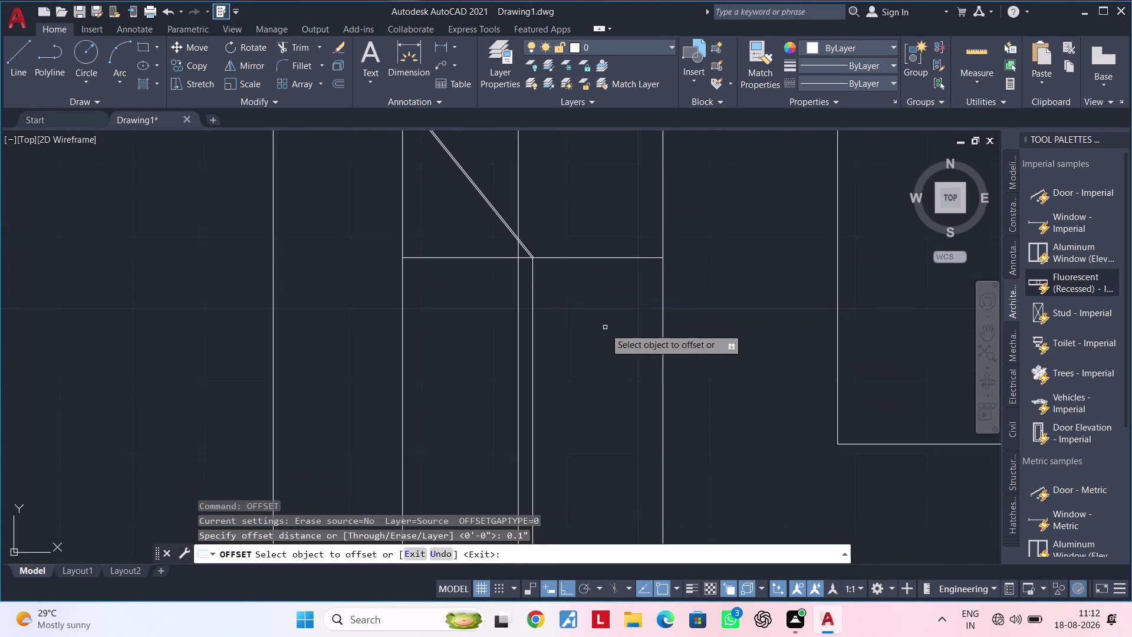
drag(533, 335, 526, 335)
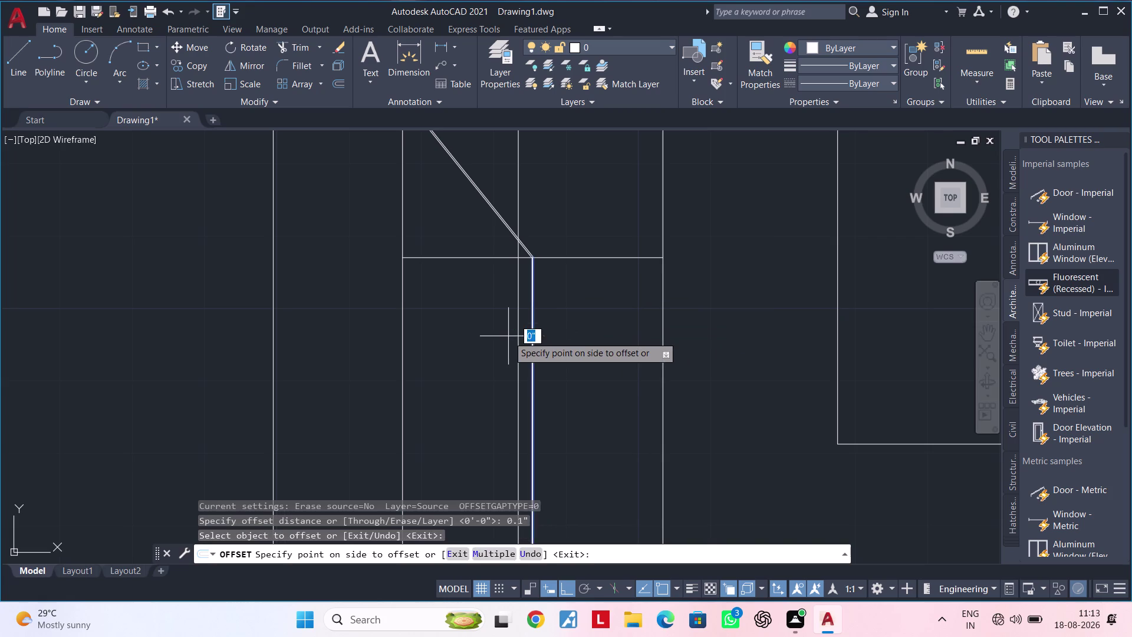
click(508, 336)
key(Escape)
scroll(down, 3)
middle_drag(543, 361, 460, 388)
key(Escape)
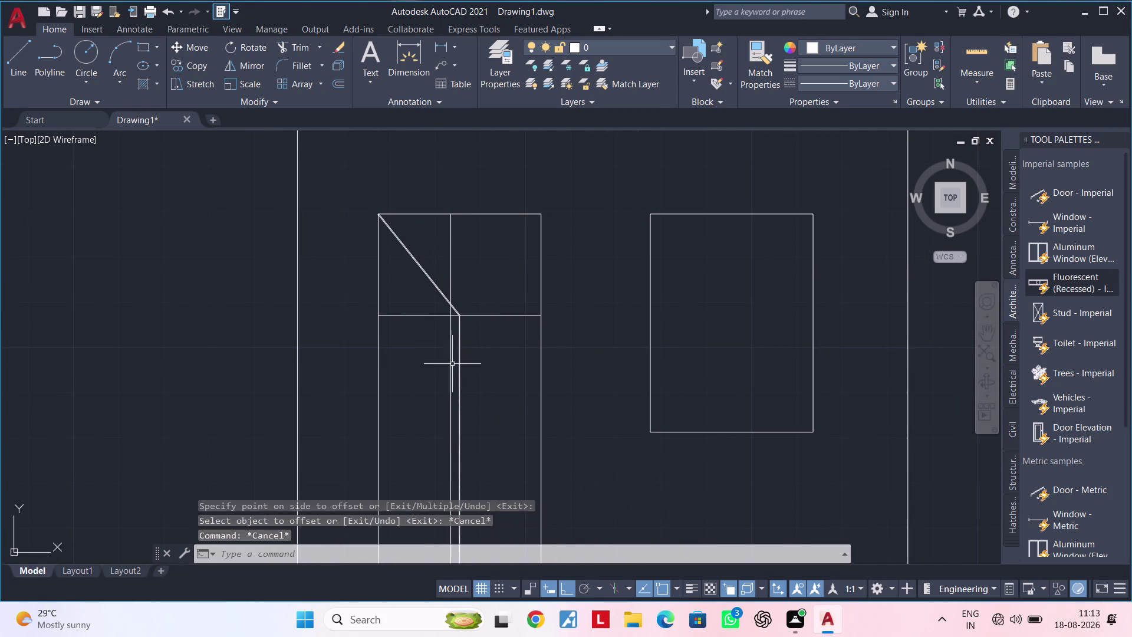
Erase the horizontal landing line.
click(448, 360)
click(451, 353)
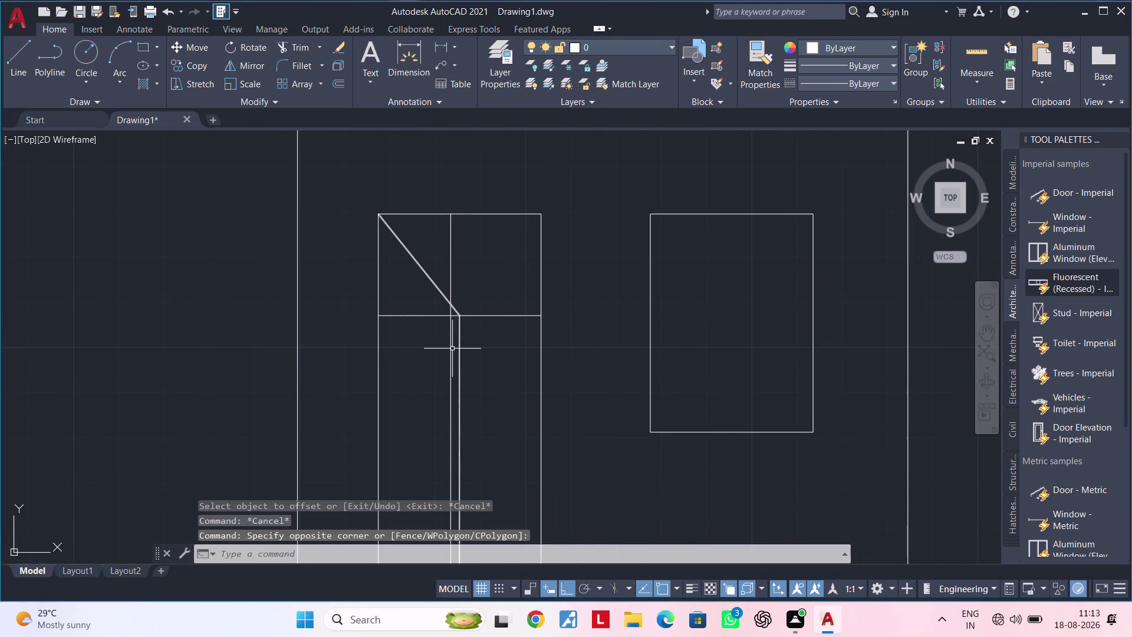
click(452, 349)
key(Delete)
click(491, 317)
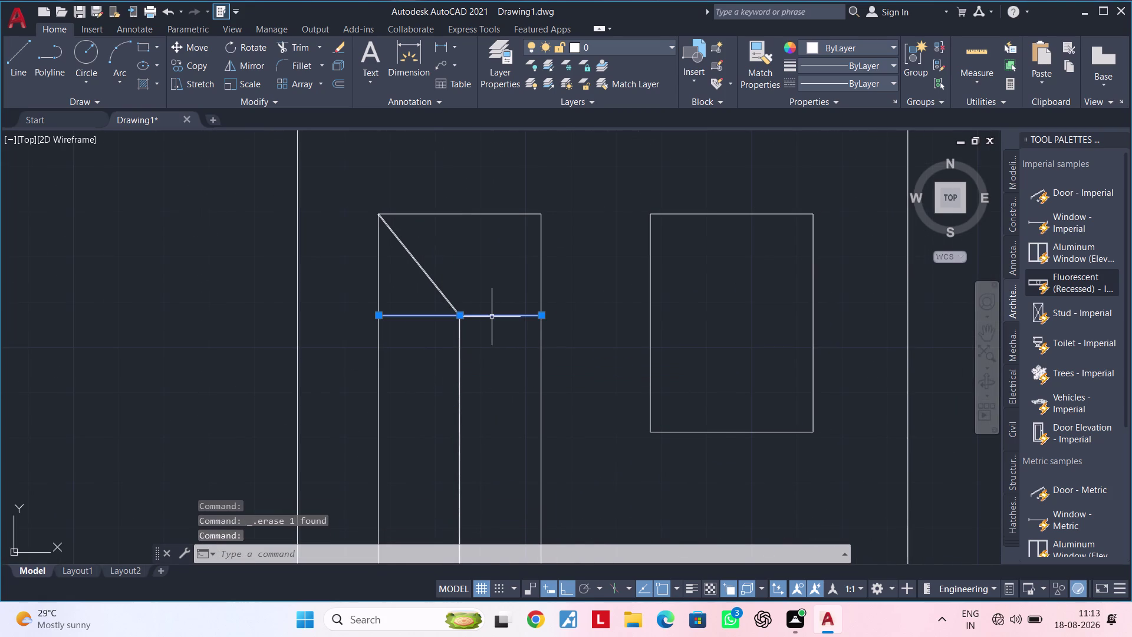
key(Delete)
Zoom in on the landing corner and try EXTEND there, then cancel it.
scroll(down, 3)
middle_drag(528, 350, 550, 289)
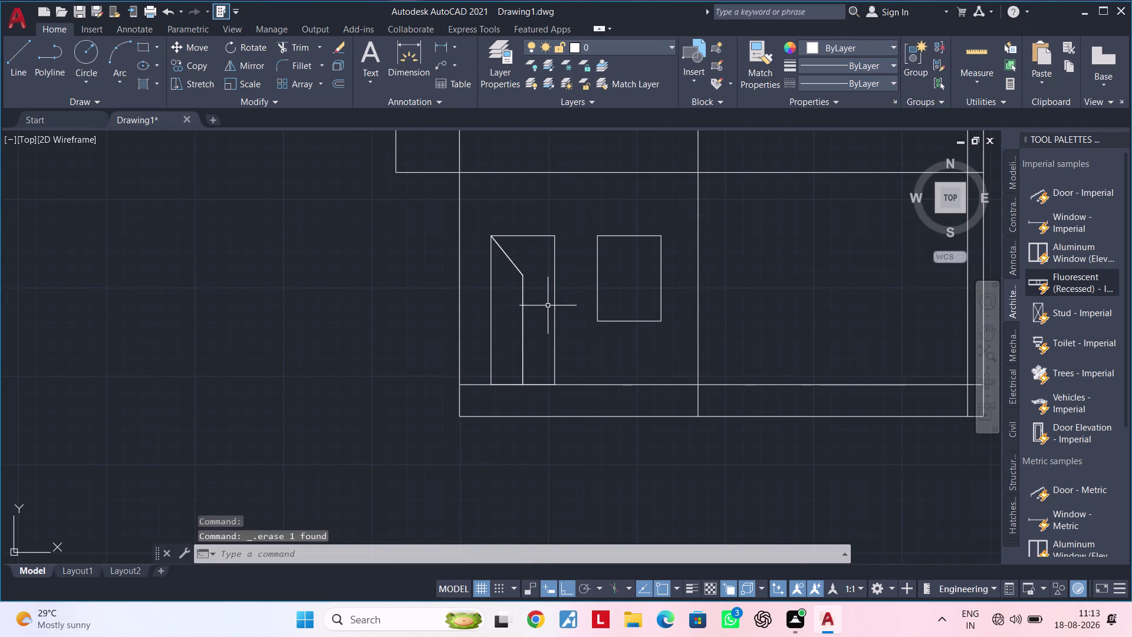
middle_drag(546, 307, 563, 302)
middle_drag(560, 297, 576, 288)
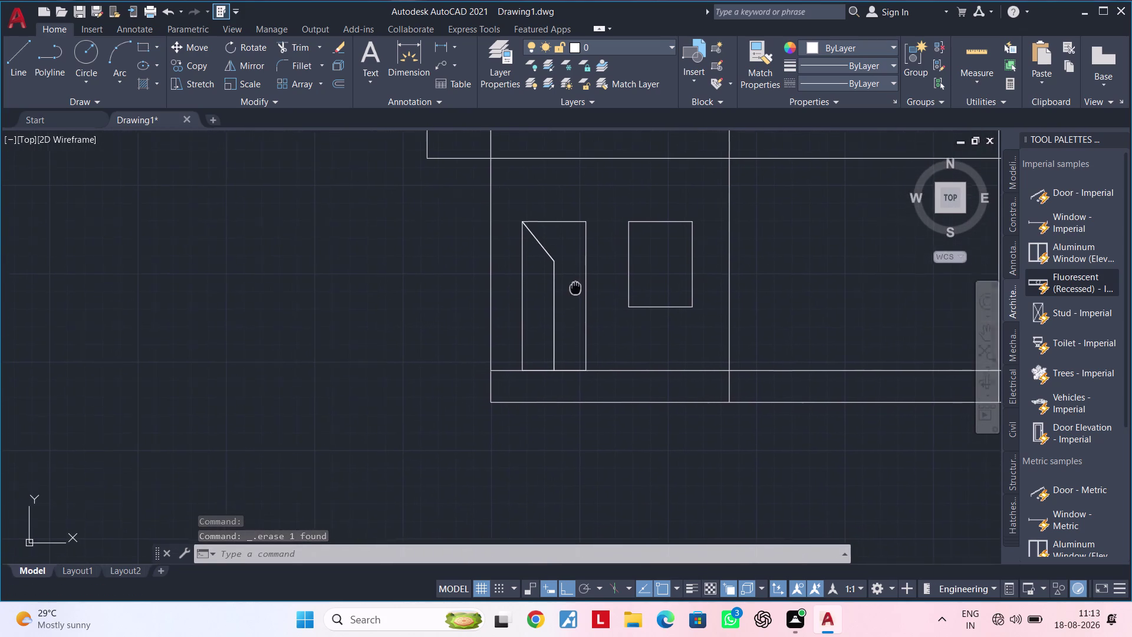
middle_drag(576, 288, 578, 286)
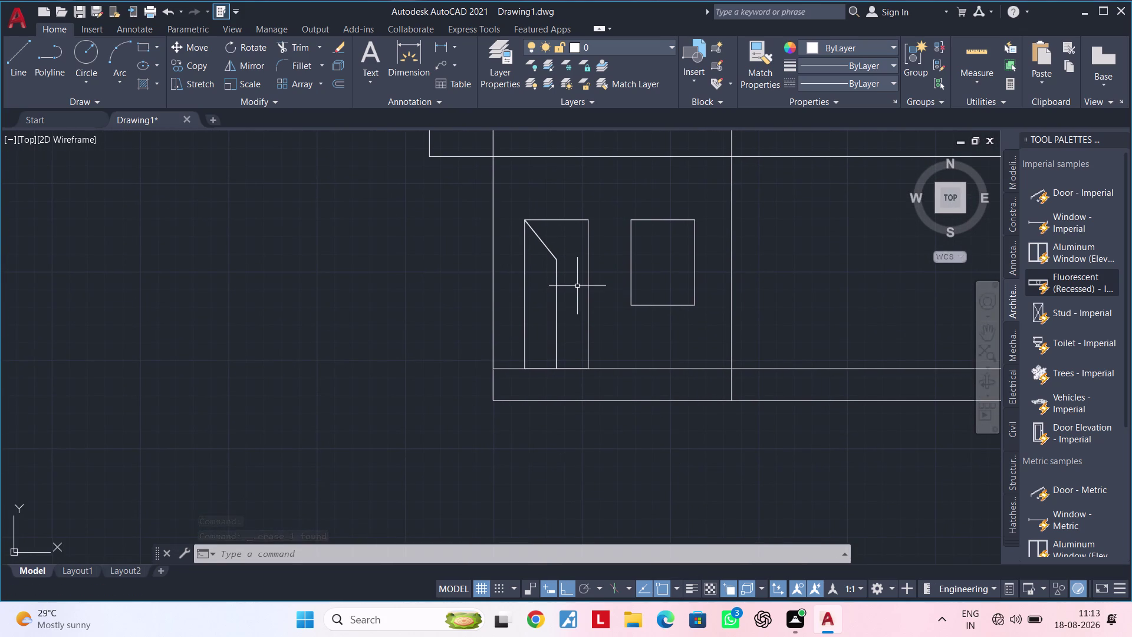
middle_drag(577, 286, 527, 302)
middle_drag(543, 300, 527, 317)
scroll(up, 3)
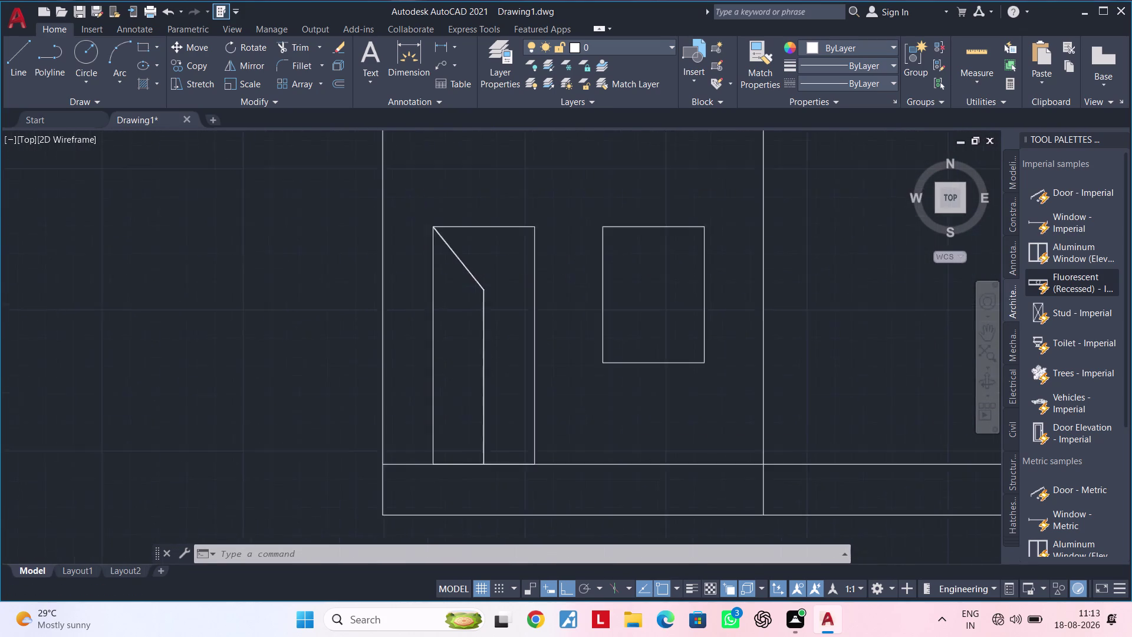
scroll(up, 3)
scroll(up, 3)
scroll(up, 3)
middle_drag(426, 306, 476, 306)
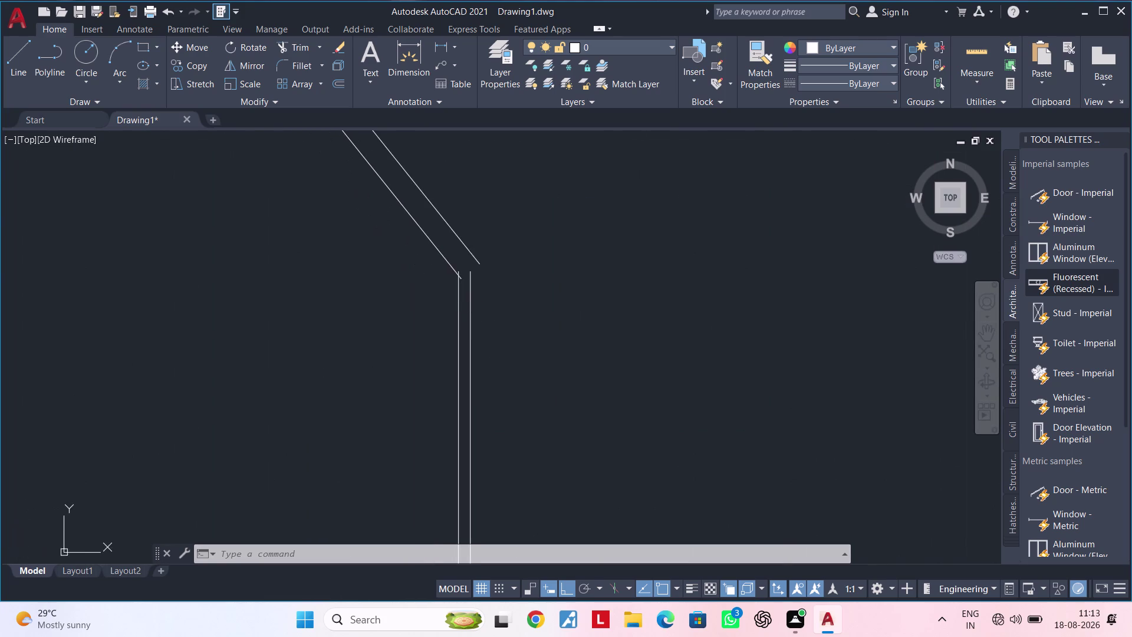
scroll(up, 3)
key(Escape)
key(e)
scroll(up, 3)
text(X)
key(space)
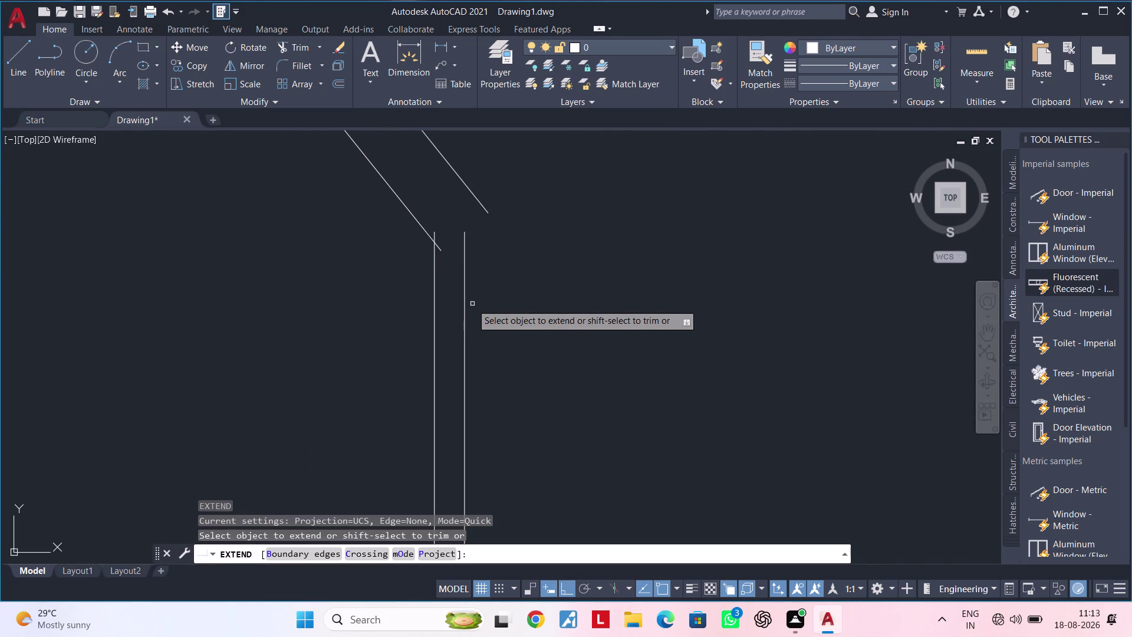
click(465, 303)
key(Escape)
scroll(down, 3)
middle_drag(501, 302, 503, 336)
key(Escape)
Trim the overshooting line ends at the landing corner.
text(T)
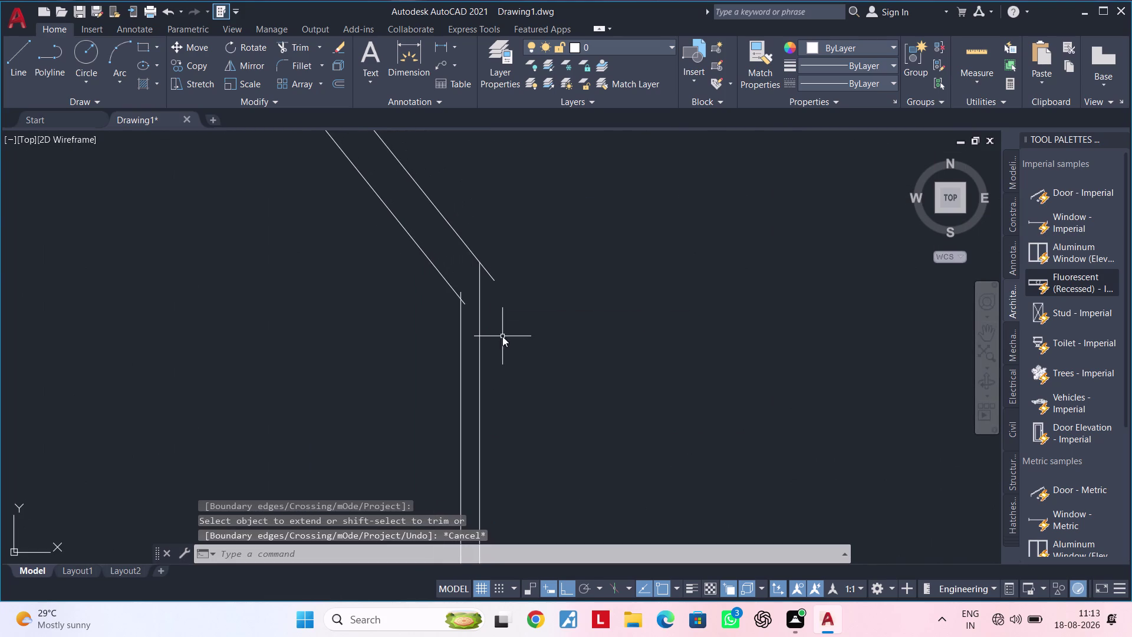
text(R)
key(space)
click(490, 273)
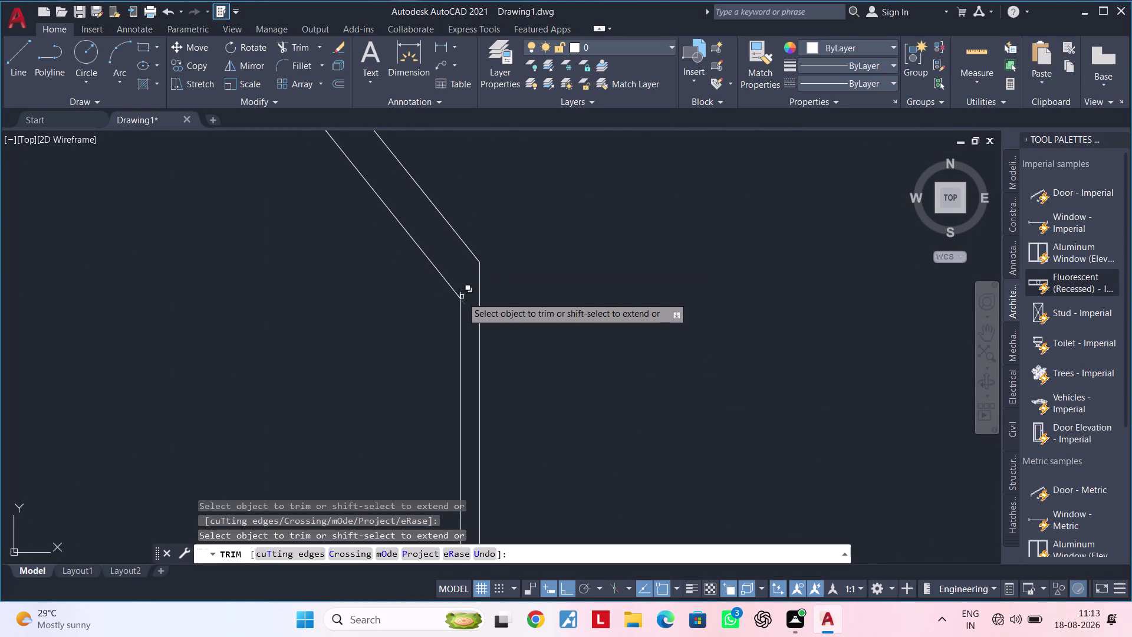
scroll(up, 3)
click(451, 287)
click(459, 314)
scroll(down, 3)
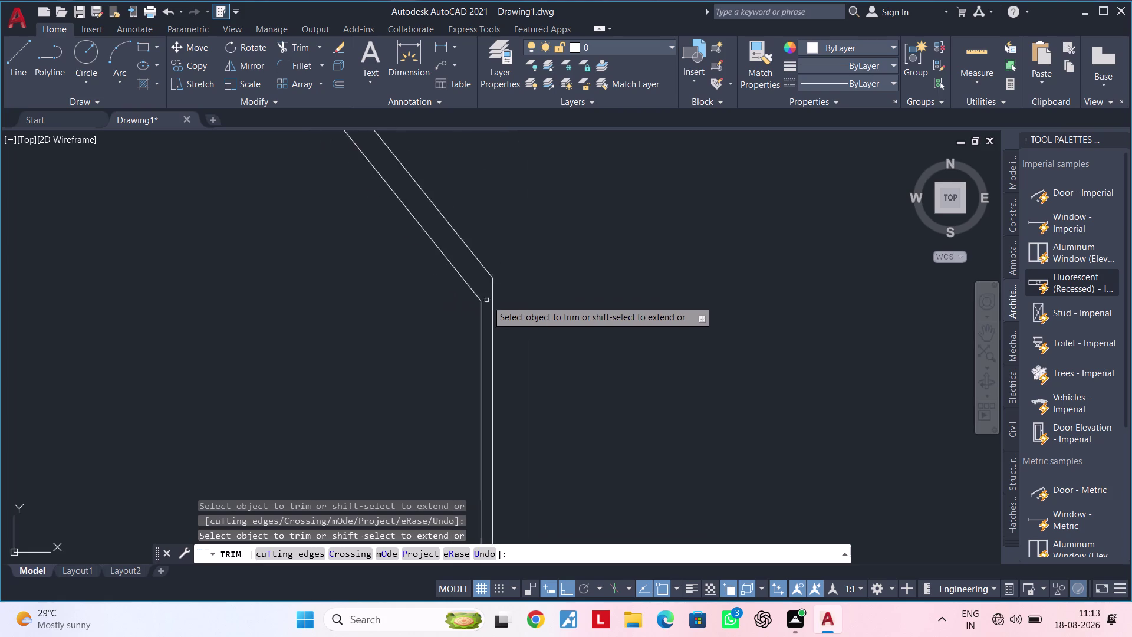
scroll(down, 3)
Trim the excess line ends at the top of the stair.
middle_drag(424, 291, 491, 412)
scroll(down, 3)
scroll(up, 3)
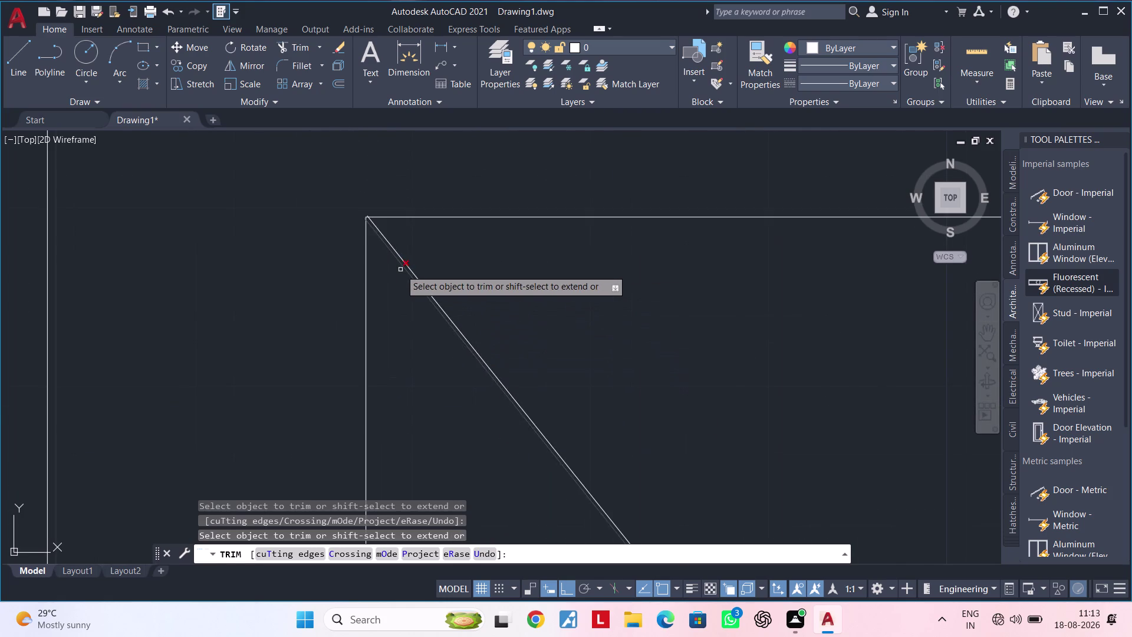
scroll(up, 3)
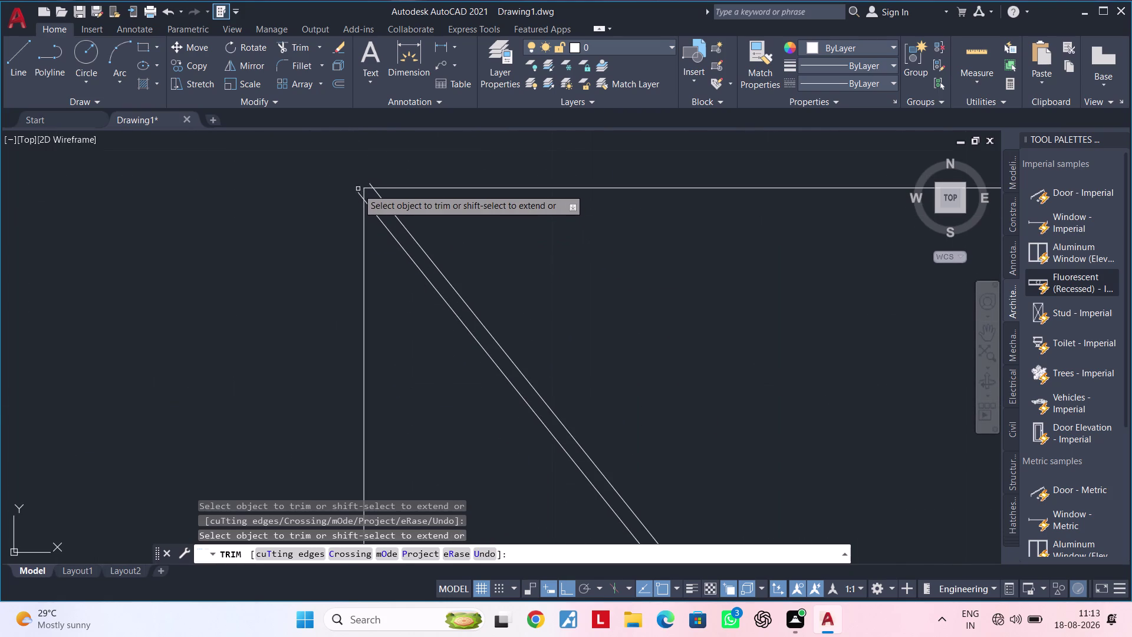
click(358, 188)
click(354, 198)
click(360, 194)
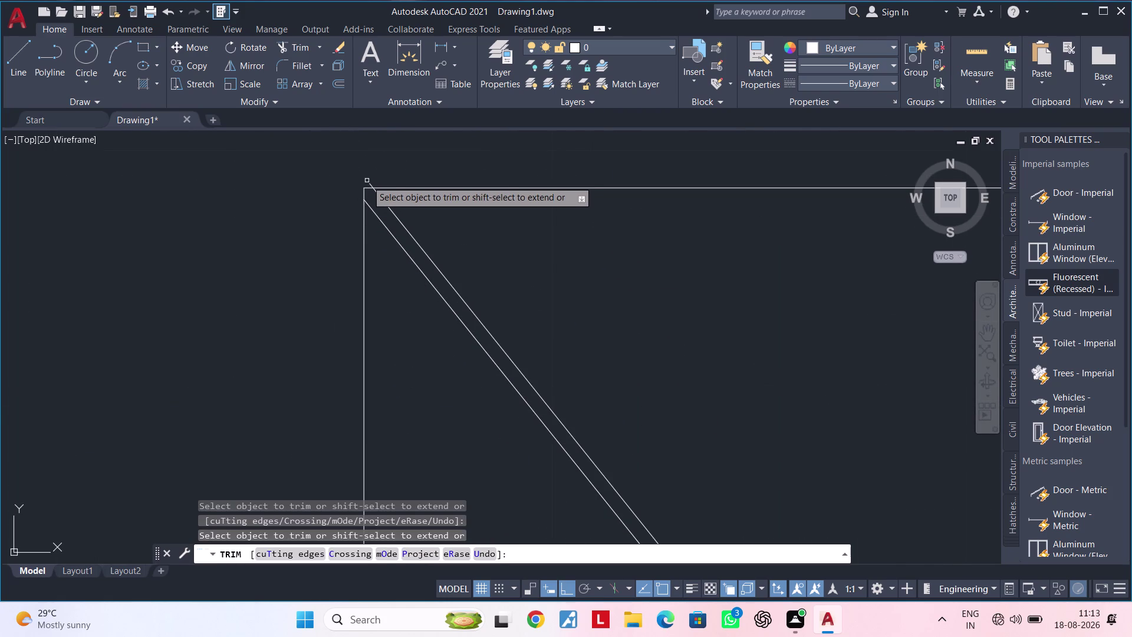
click(369, 181)
click(371, 184)
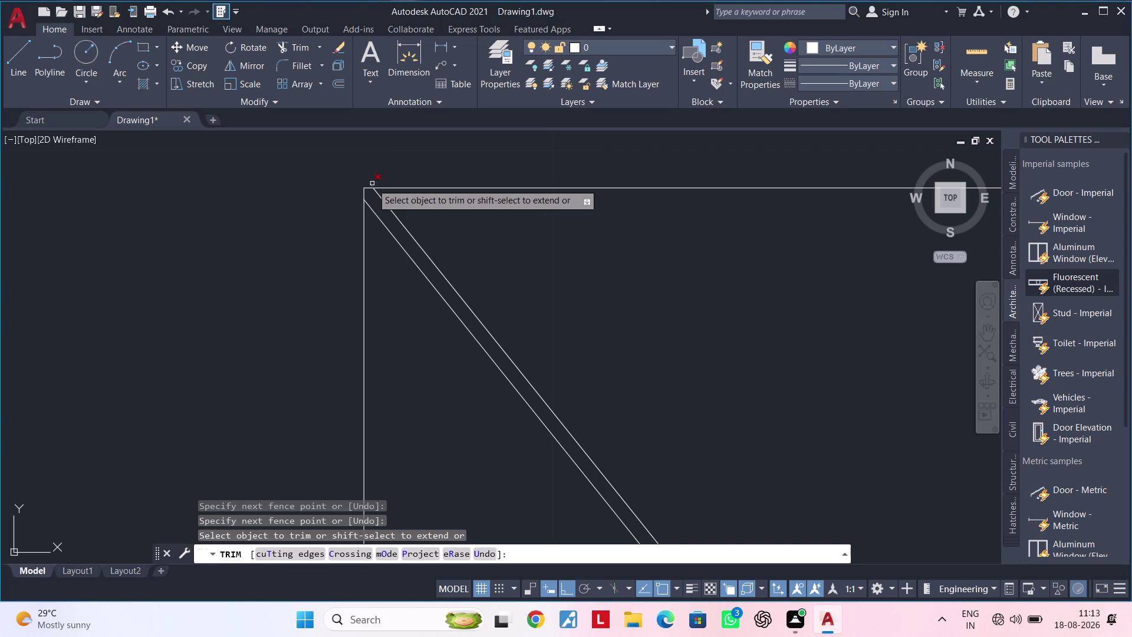
click(372, 183)
scroll(down, 3)
middle_drag(672, 355, 568, 214)
key(Escape)
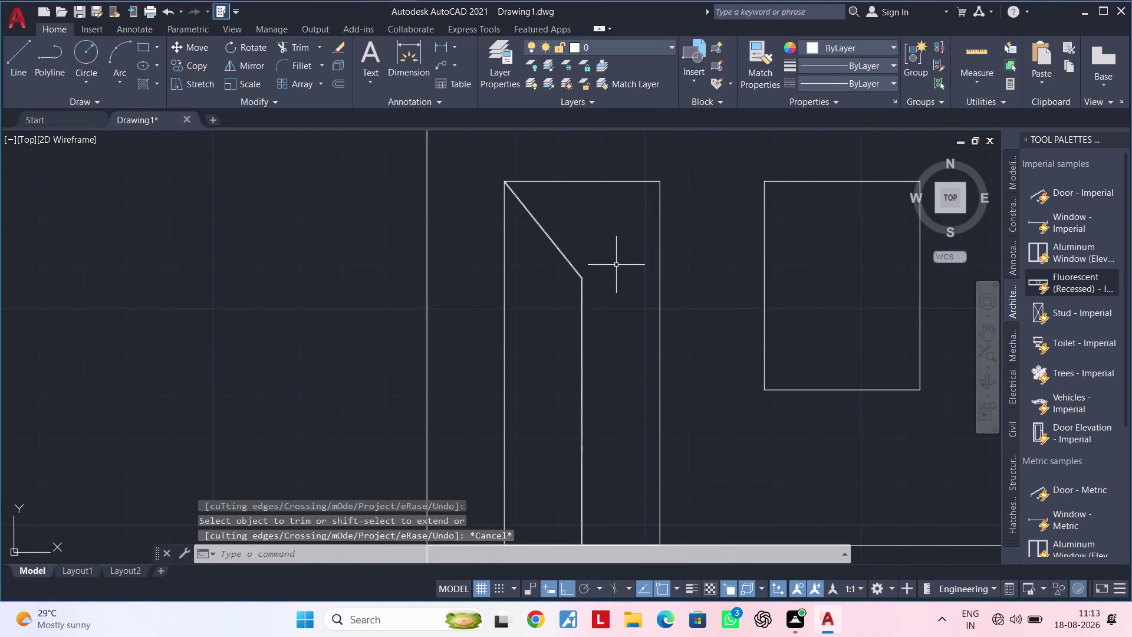
key(Escape)
Inspect the stair's vertical lines around the landing and select the inner vertical line.
click(614, 260)
scroll(up, 3)
scroll(up, 3)
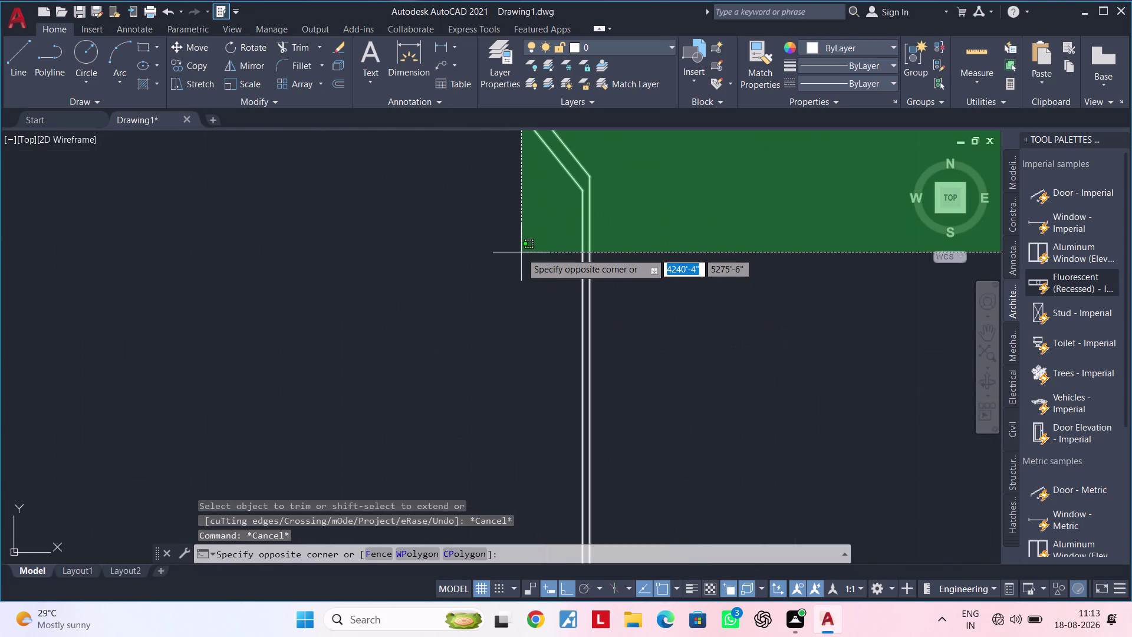
scroll(down, 3)
scroll(up, 3)
scroll(down, 3)
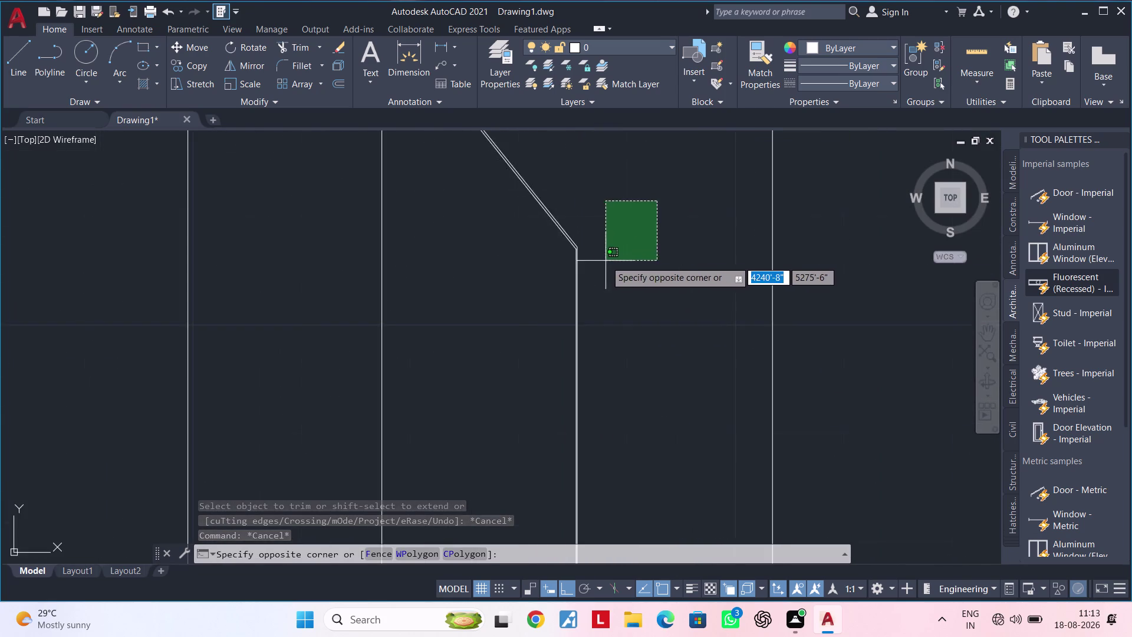
scroll(down, 3)
middle_drag(616, 286, 555, 242)
scroll(up, 3)
scroll(down, 3)
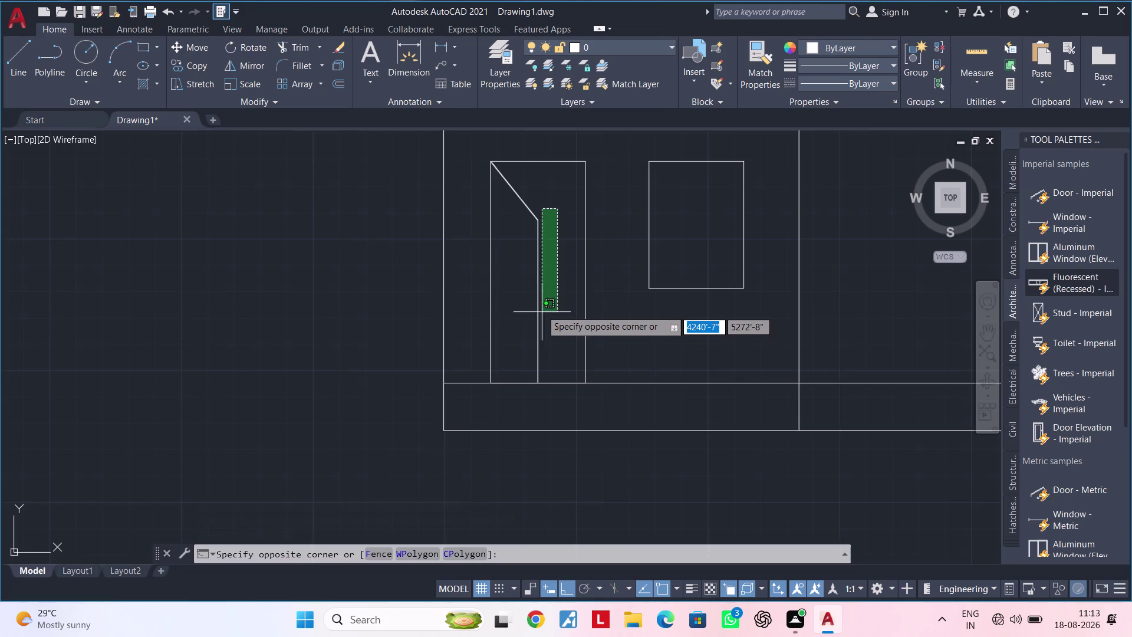
scroll(up, 3)
middle_drag(554, 270, 558, 485)
scroll(up, 3)
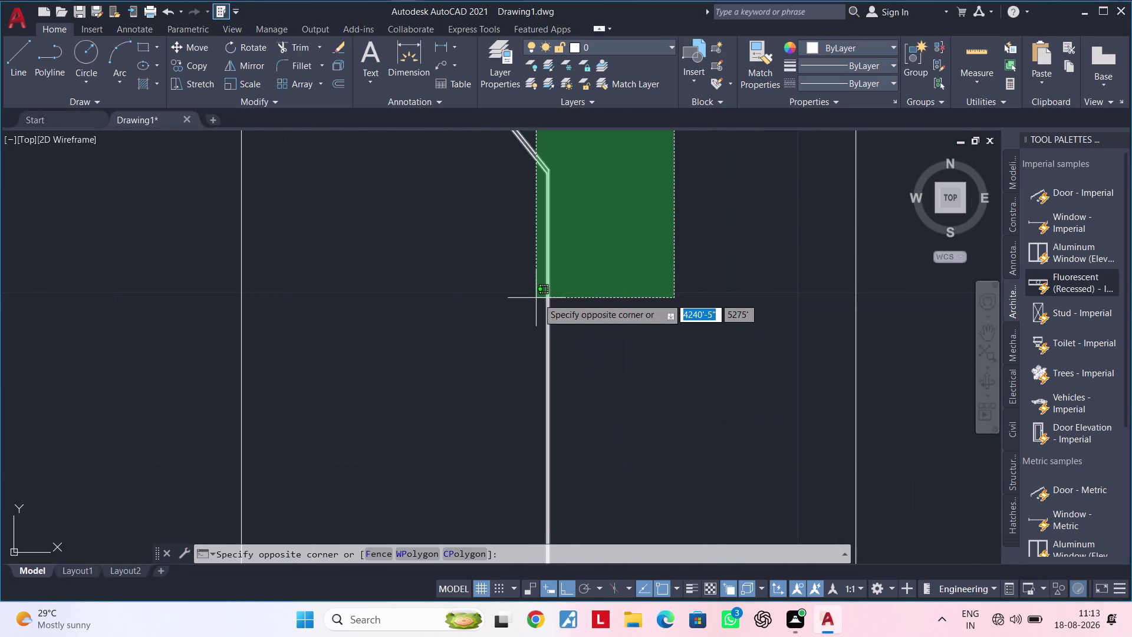
scroll(up, 3)
key(Escape)
key(Escape)
scroll(down, 3)
middle_drag(504, 273, 513, 431)
scroll(down, 3)
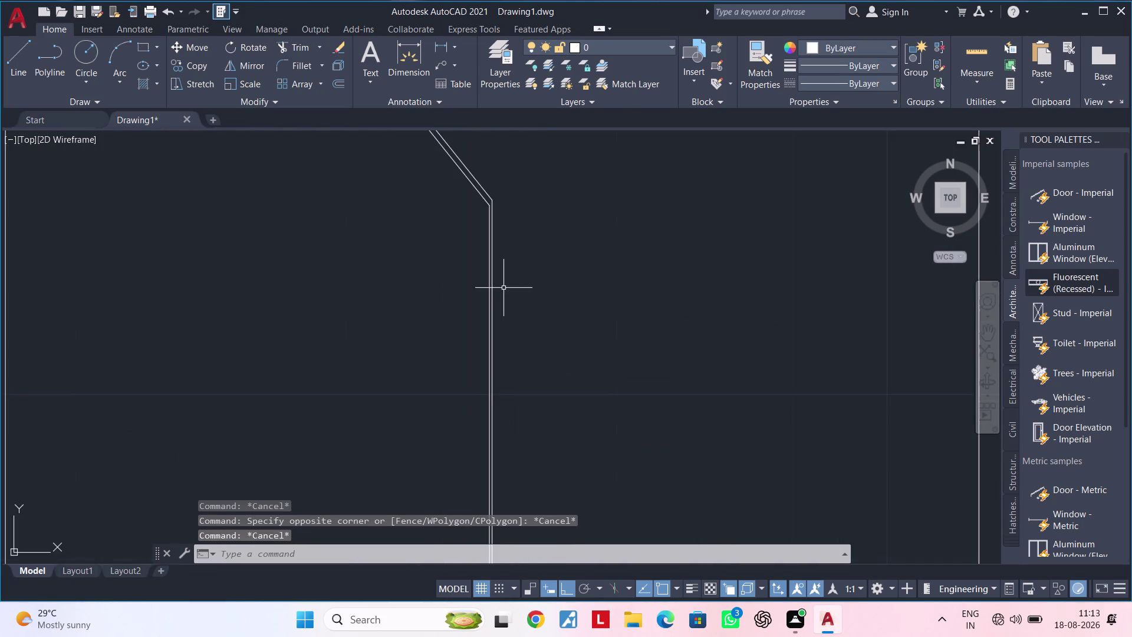
middle_drag(507, 288, 507, 404)
scroll(up, 3)
middle_drag(500, 329, 513, 255)
scroll(up, 3)
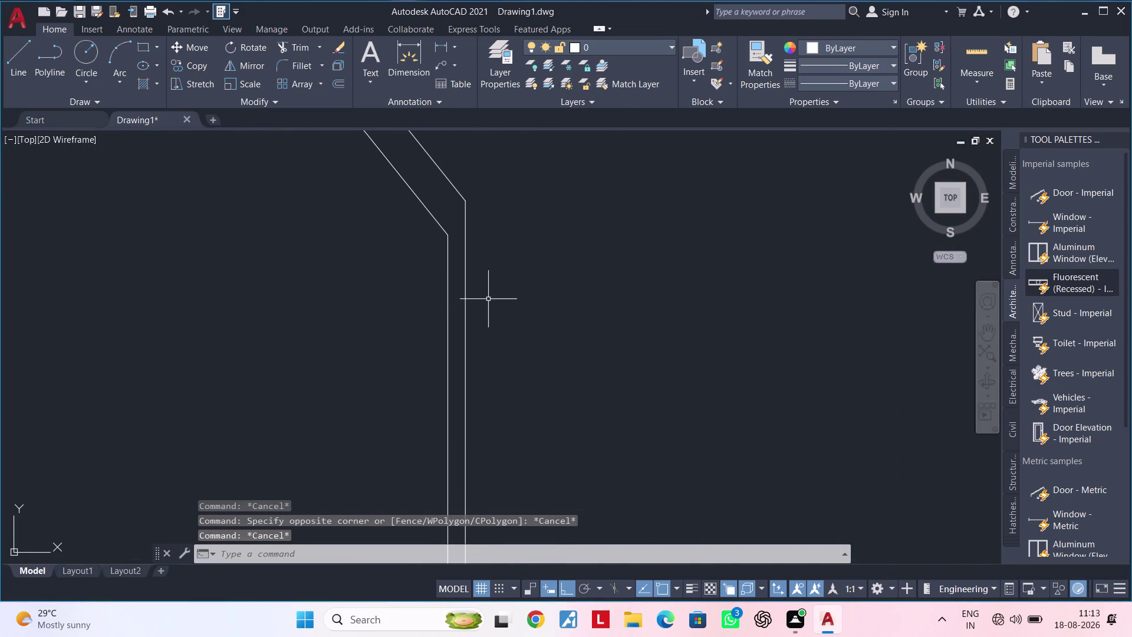
click(466, 293)
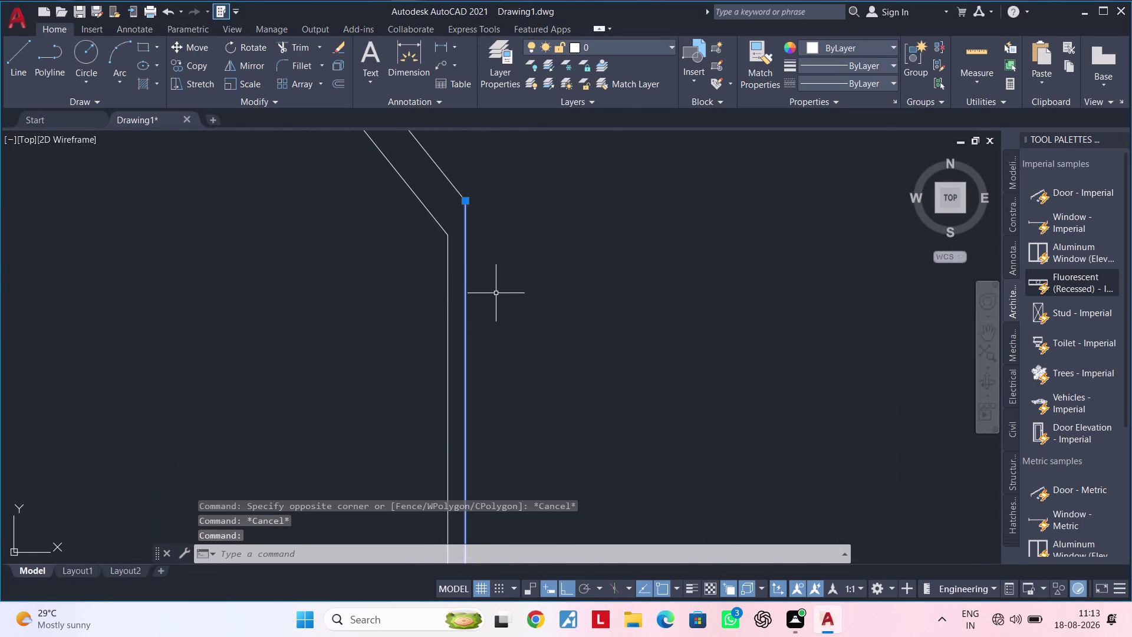
Offset the vertical stair line by 0.01".
text(OF)
key(space)
text(0)
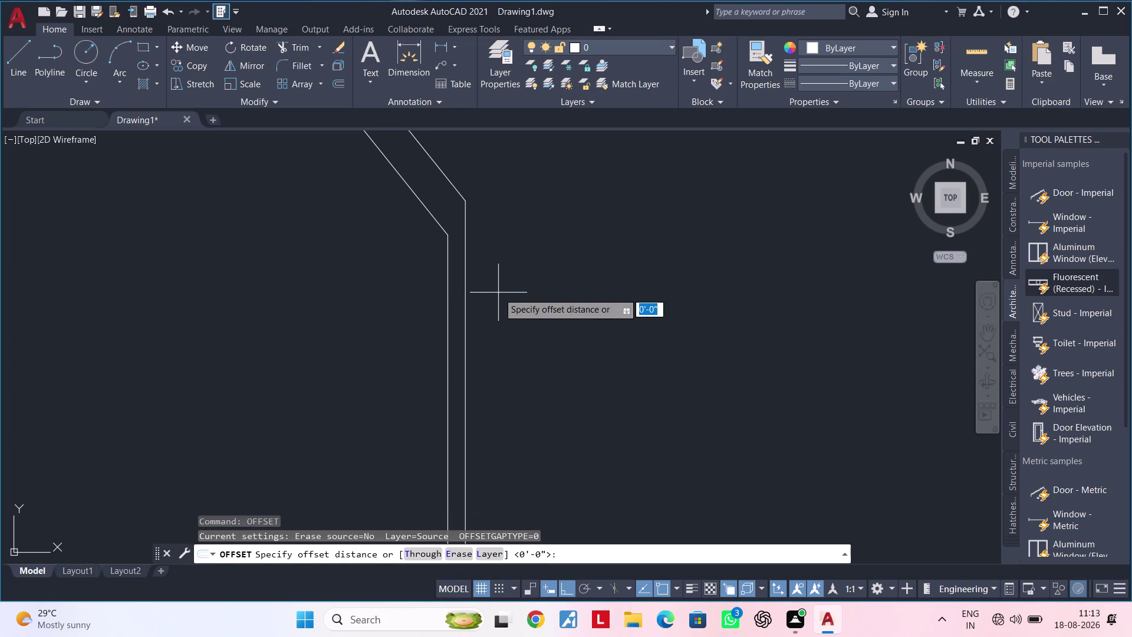
text(.01")
key(Return)
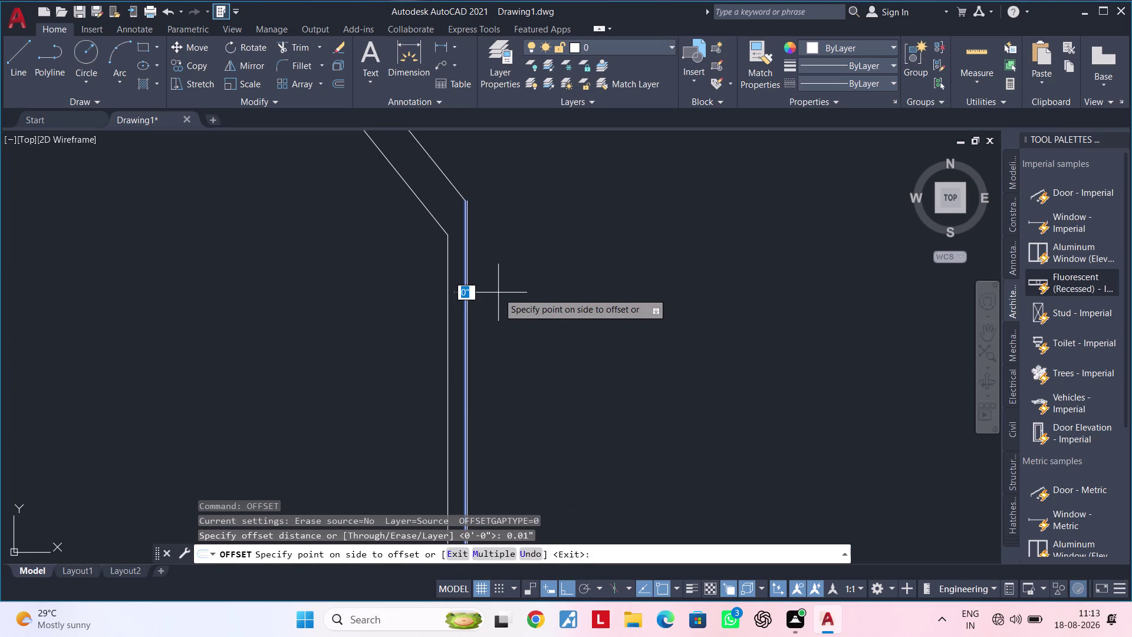
click(529, 316)
key(Escape)
Delete the stray line near the staircase.
scroll(up, 3)
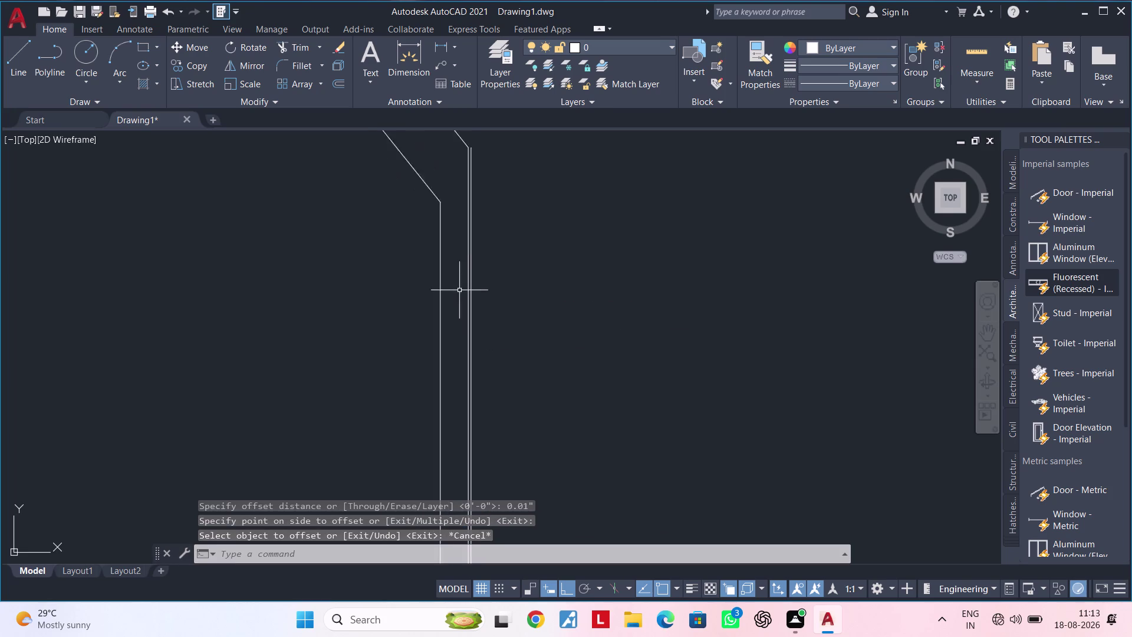
click(470, 285)
key(Delete)
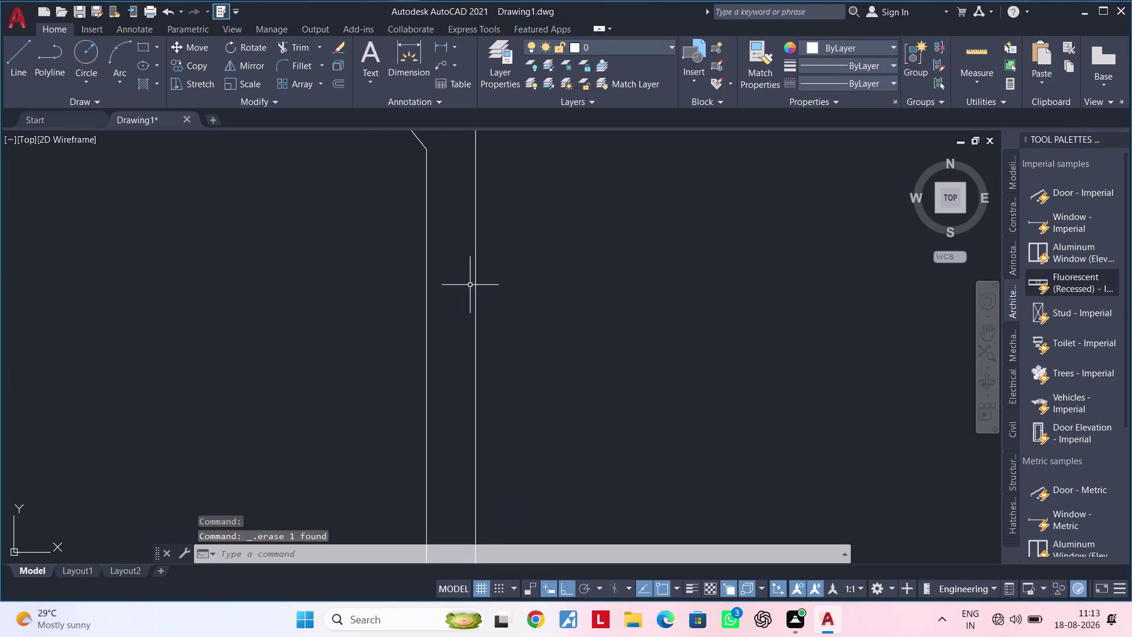
scroll(down, 3)
scroll(up, 3)
middle_drag(487, 199, 491, 263)
key(Escape)
key(Escape)
Try extending the vertical stair line with EX, then cancel.
key(e)
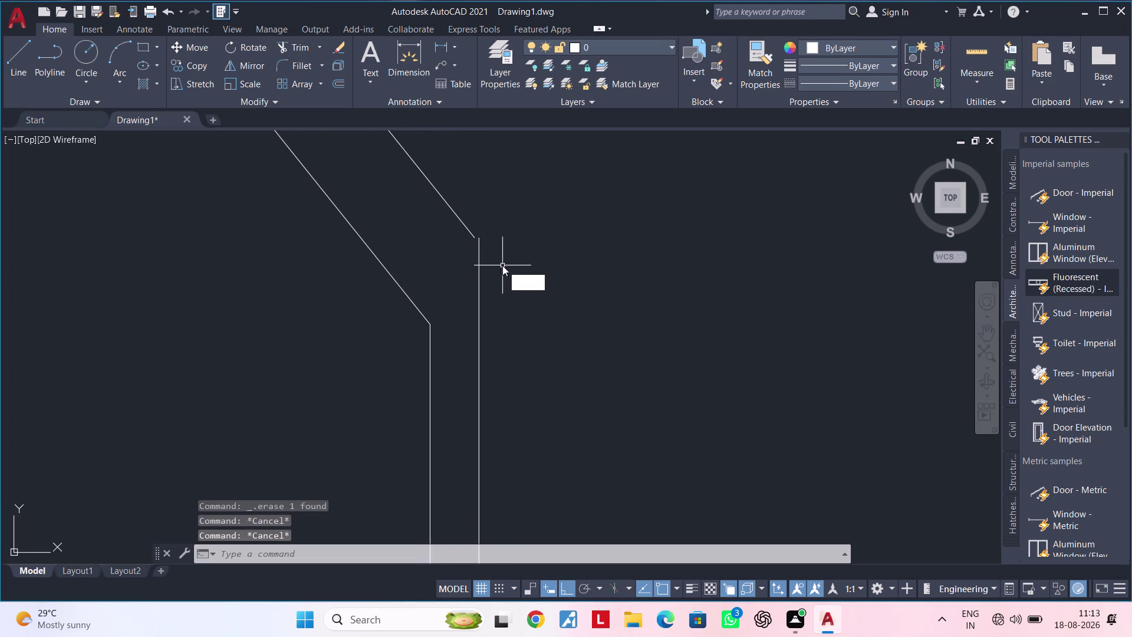
key(x)
key(space)
click(470, 232)
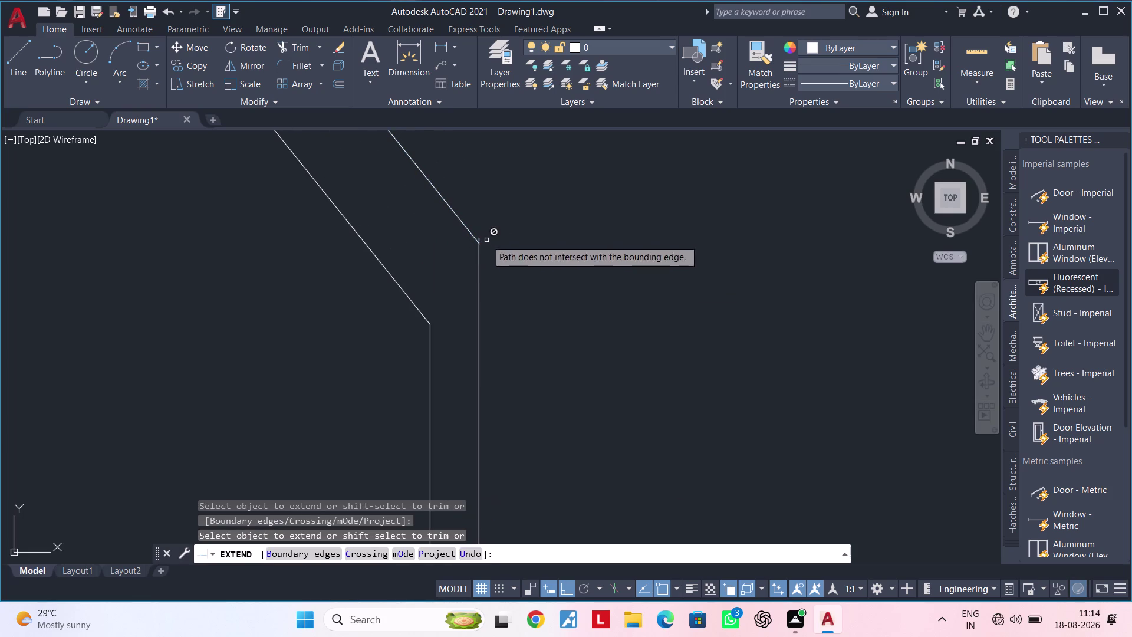
key(Escape)
key(space)
scroll(up, 3)
key(Escape)
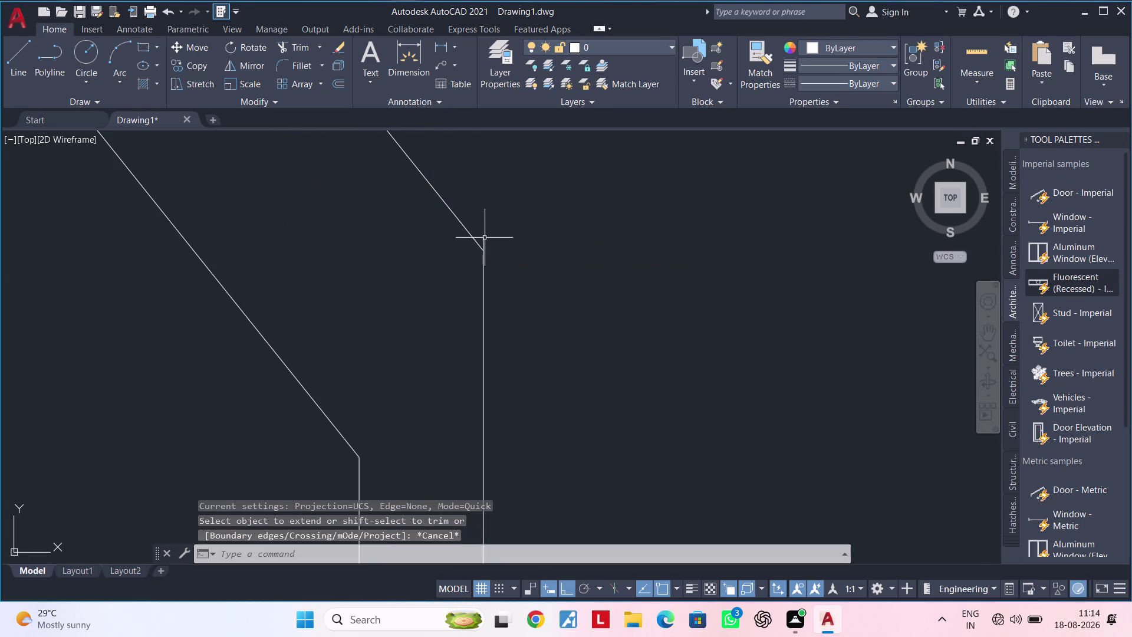
Trim the overshooting end of the stair line.
key(t)
key(r)
key(space)
click(484, 238)
scroll(down, 3)
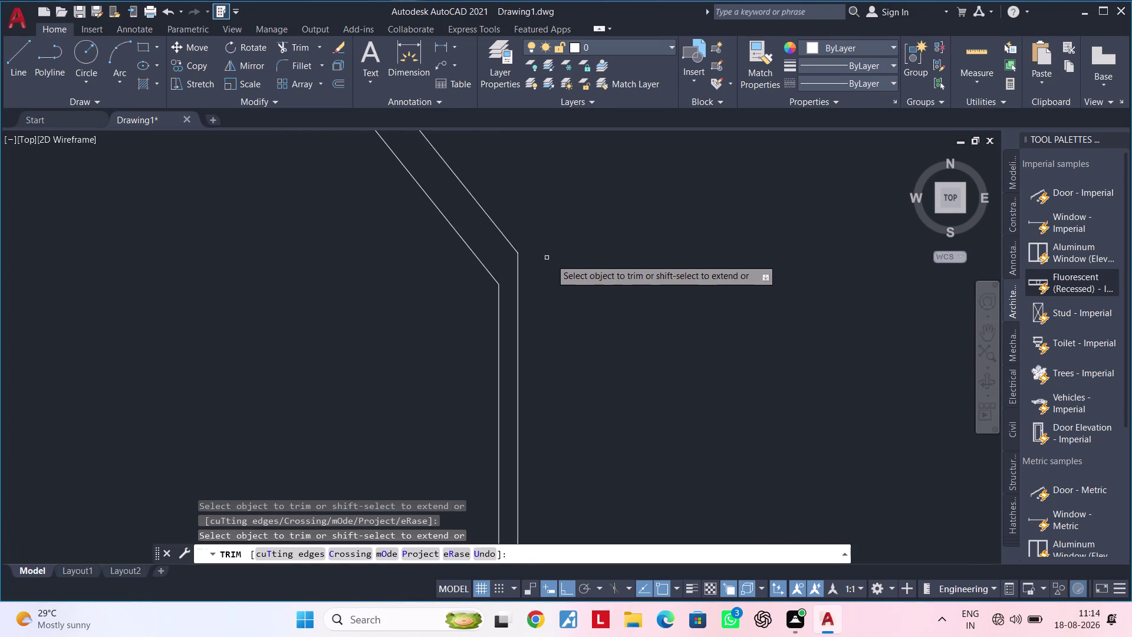
scroll(down, 3)
middle_drag(617, 325, 582, 96)
middle_drag(564, 346, 565, 232)
scroll(up, 3)
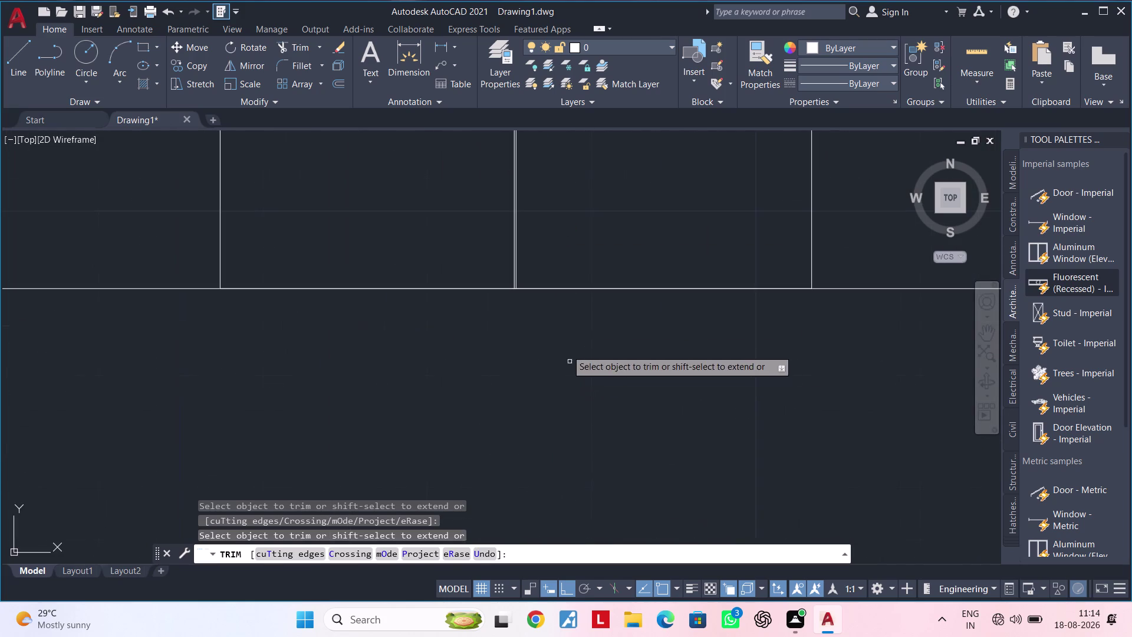
scroll(up, 3)
scroll(up, 3)
scroll(down, 3)
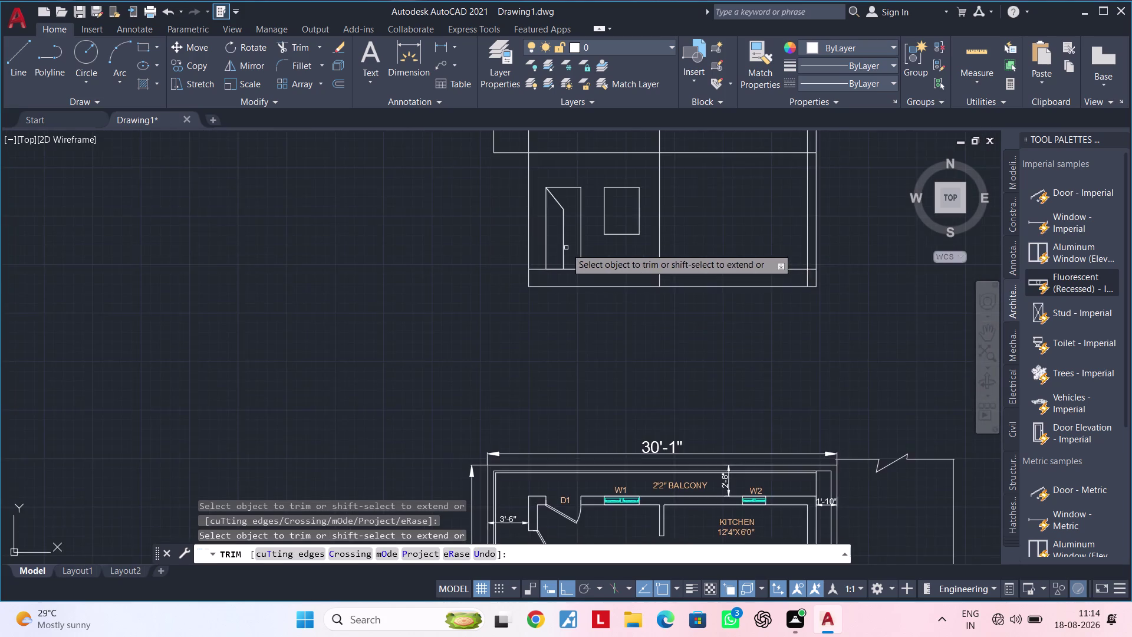
middle_drag(567, 248, 562, 349)
key(Escape)
key(Escape)
Select the staircase lines in the lowest-floor opening.
scroll(up, 3)
middle_drag(564, 294, 551, 341)
scroll(up, 3)
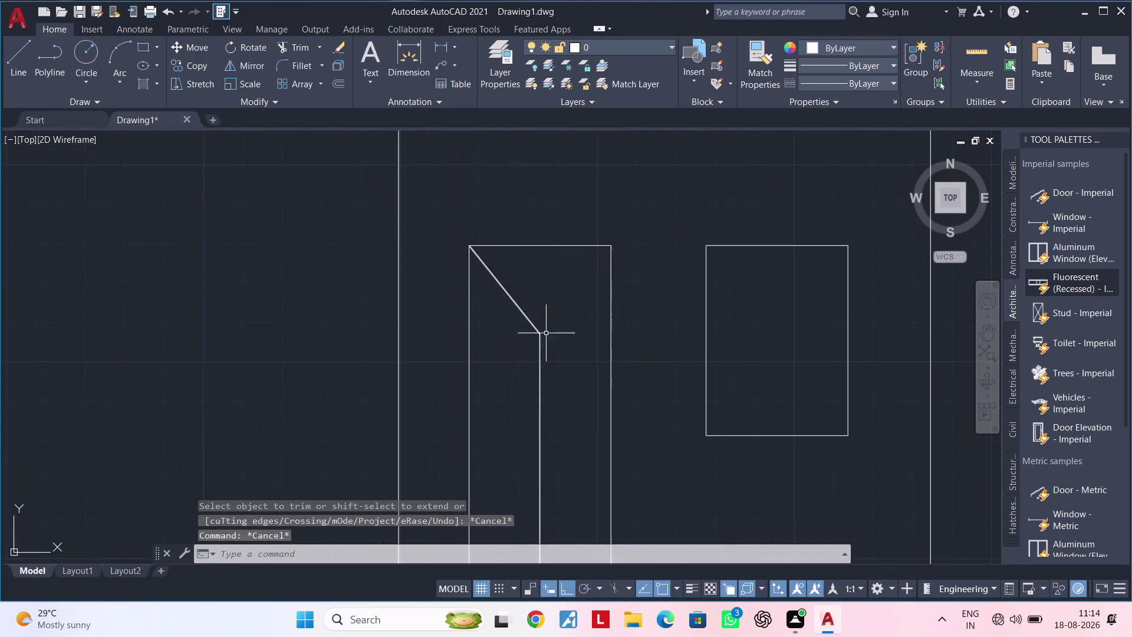
drag(549, 316, 549, 322)
click(524, 371)
middle_drag(600, 322, 546, 322)
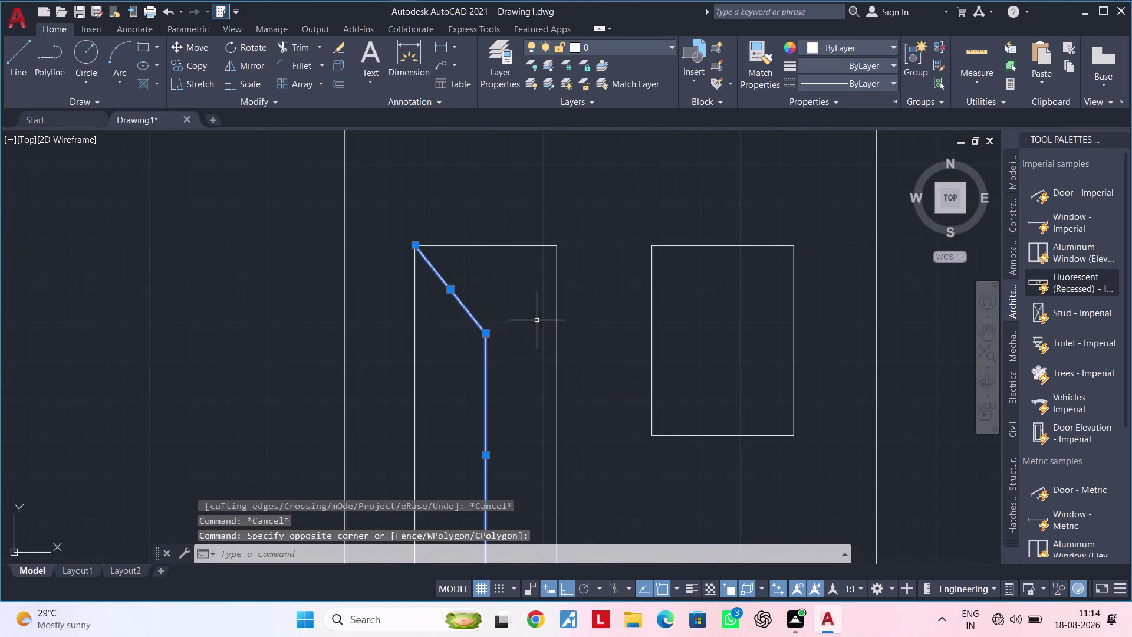
text(MI)
key(space)
scroll(down, 3)
middle_drag(535, 357, 535, 285)
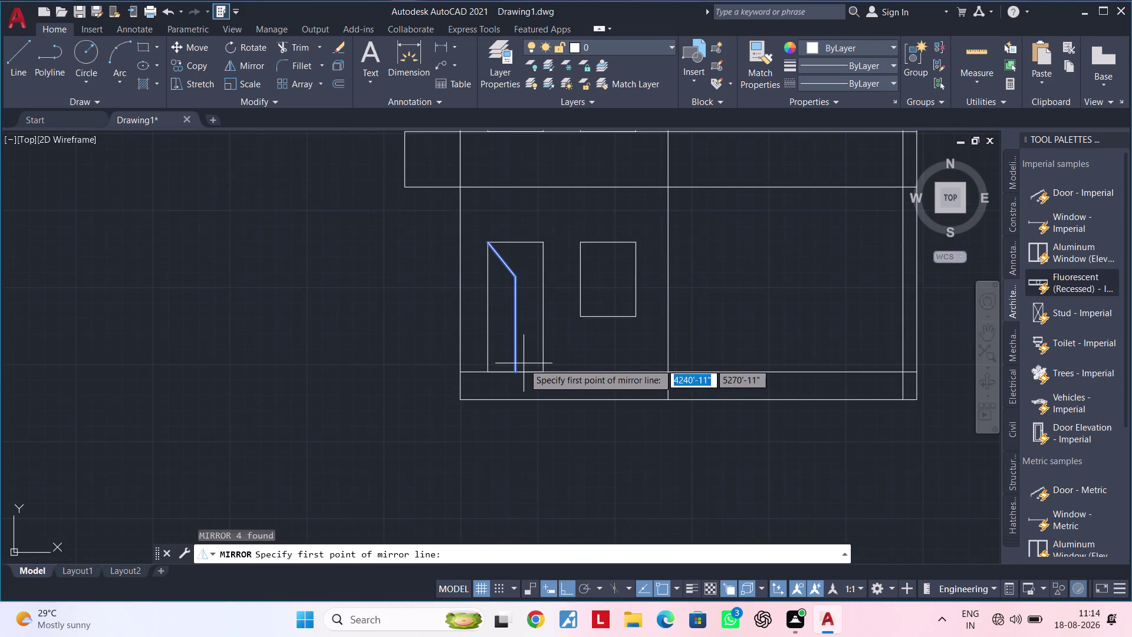
click(514, 371)
middle_drag(516, 228, 520, 314)
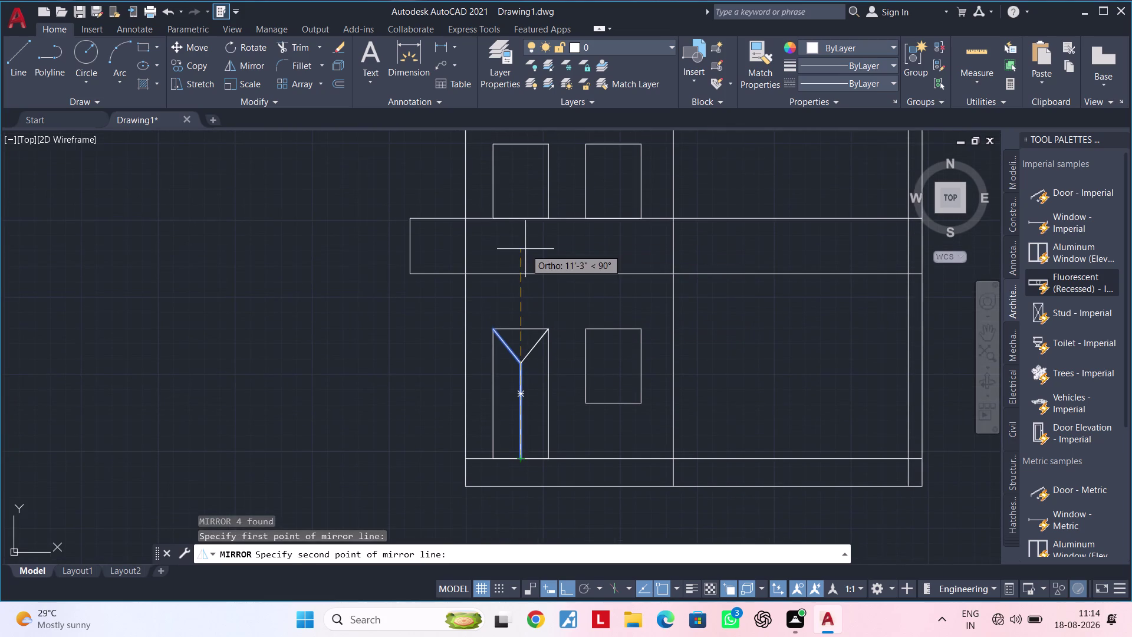
key(Escape)
key(Escape)
middle_drag(549, 326, 543, 306)
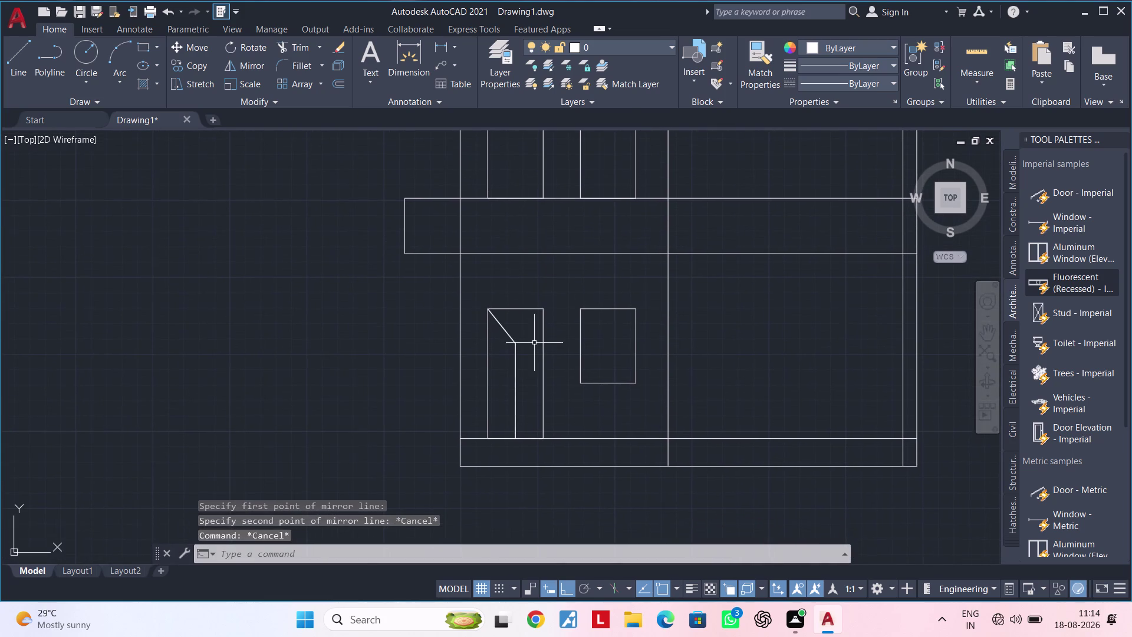
click(529, 328)
click(506, 364)
key(c)
key(o)
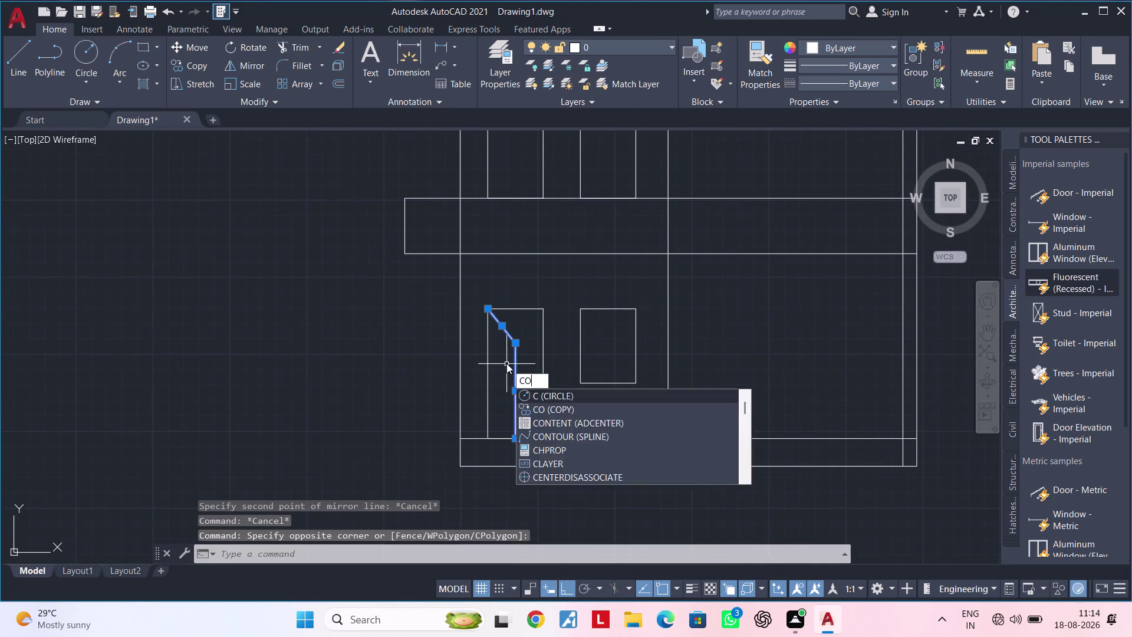
Copy the staircase lines to the openings one and two floors up (10' and 20').
key(space)
click(517, 439)
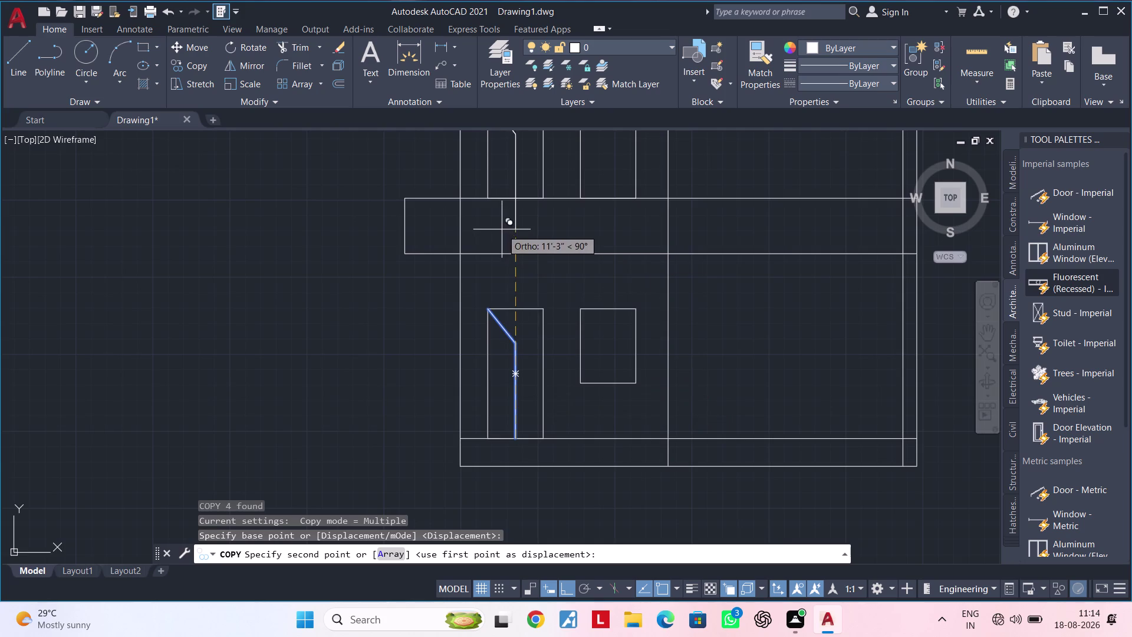
middle_drag(502, 229, 505, 343)
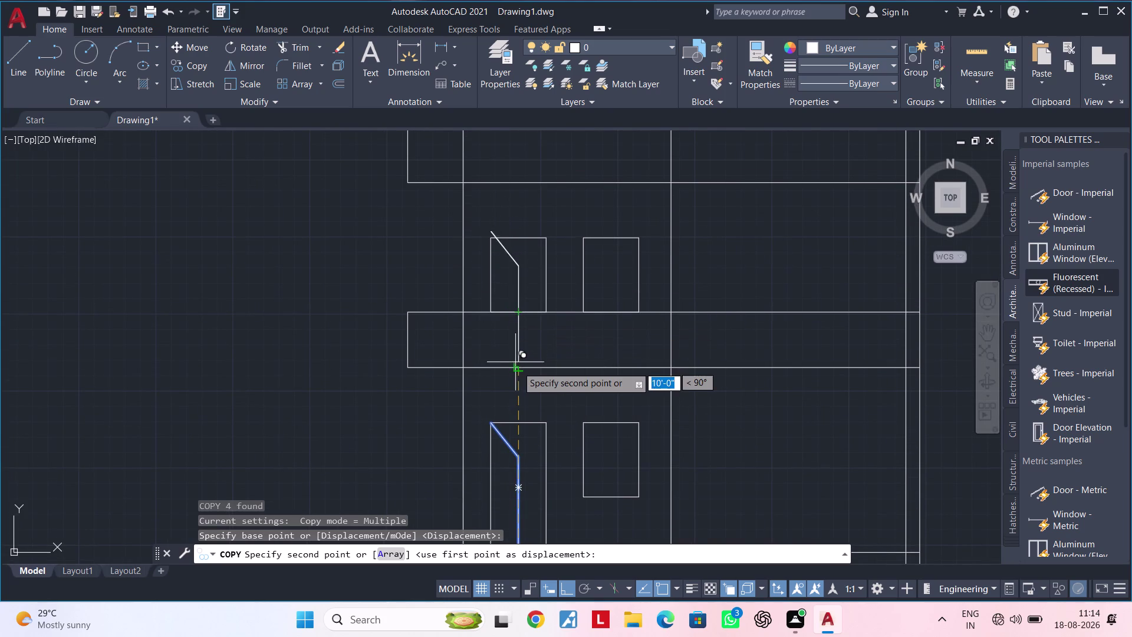
click(519, 369)
middle_drag(524, 249, 522, 394)
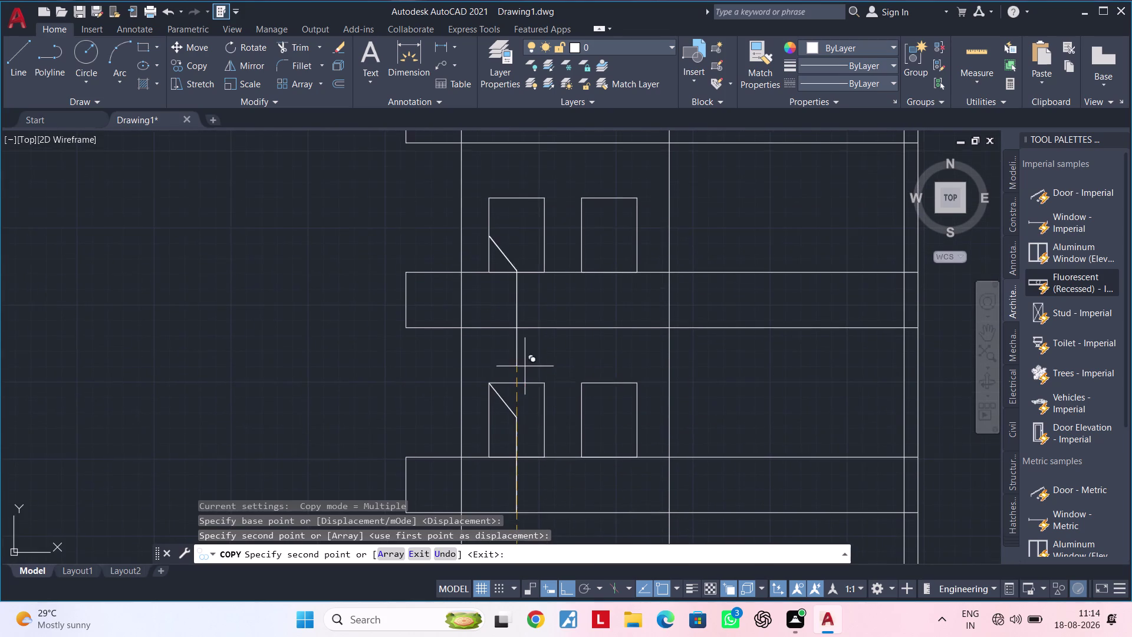
click(513, 326)
scroll(down, 3)
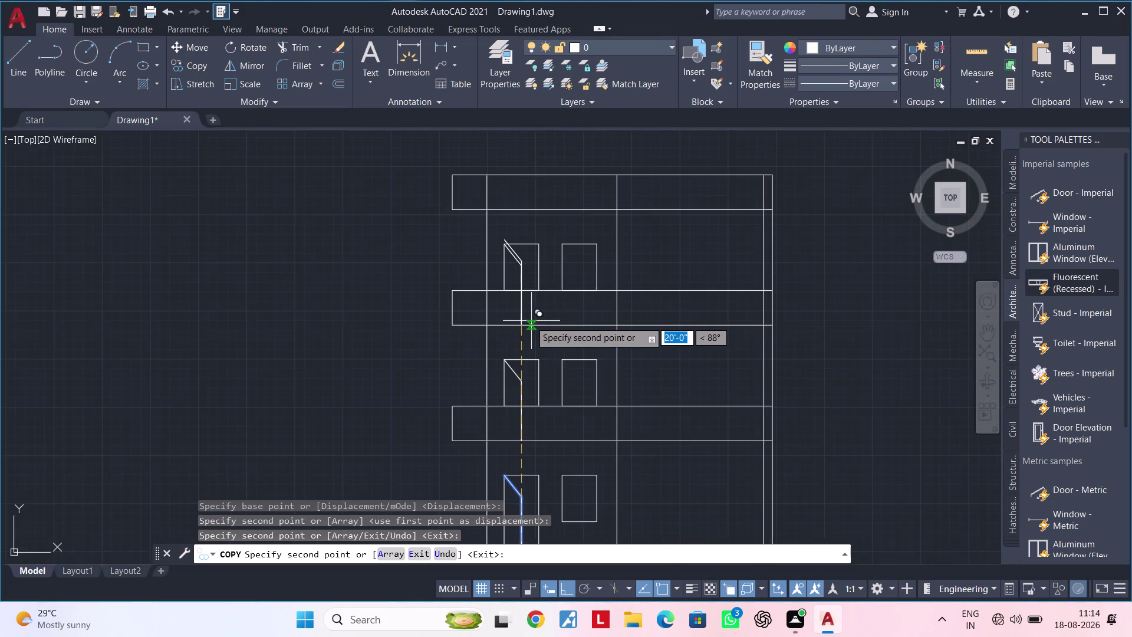
middle_drag(520, 324, 509, 327)
key(Escape)
key(Escape)
scroll(up, 3)
Trim the copied staircase lines using fences across the upper openings.
key(Escape)
key(Escape)
key(t)
key(r)
key(space)
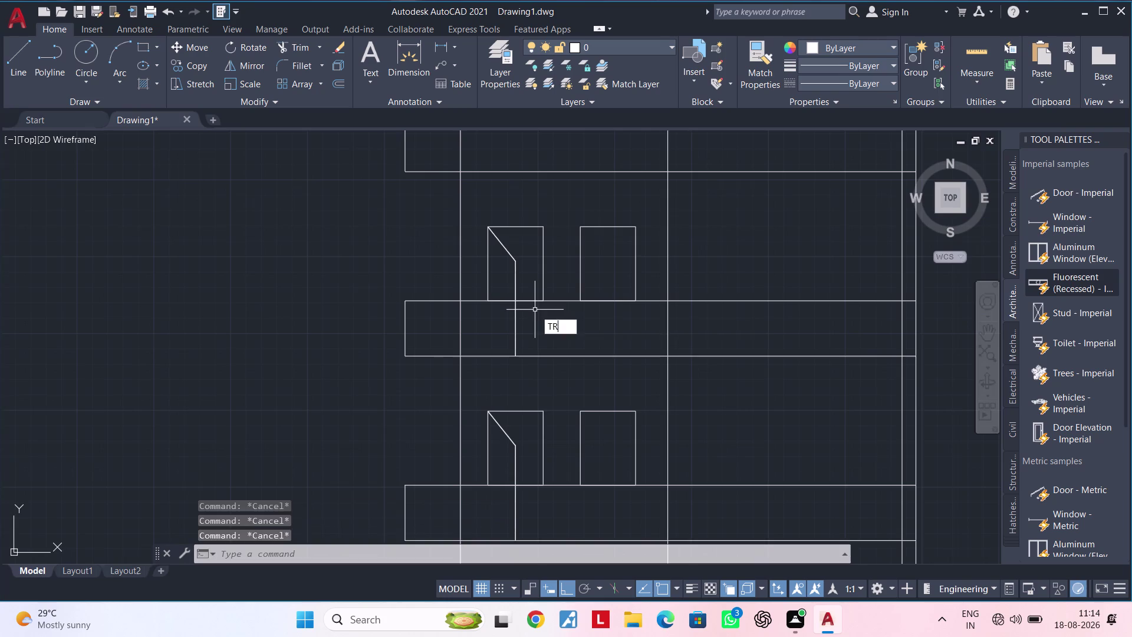
click(551, 308)
drag(517, 327, 497, 331)
click(496, 329)
click(544, 328)
middle_drag(551, 330, 547, 266)
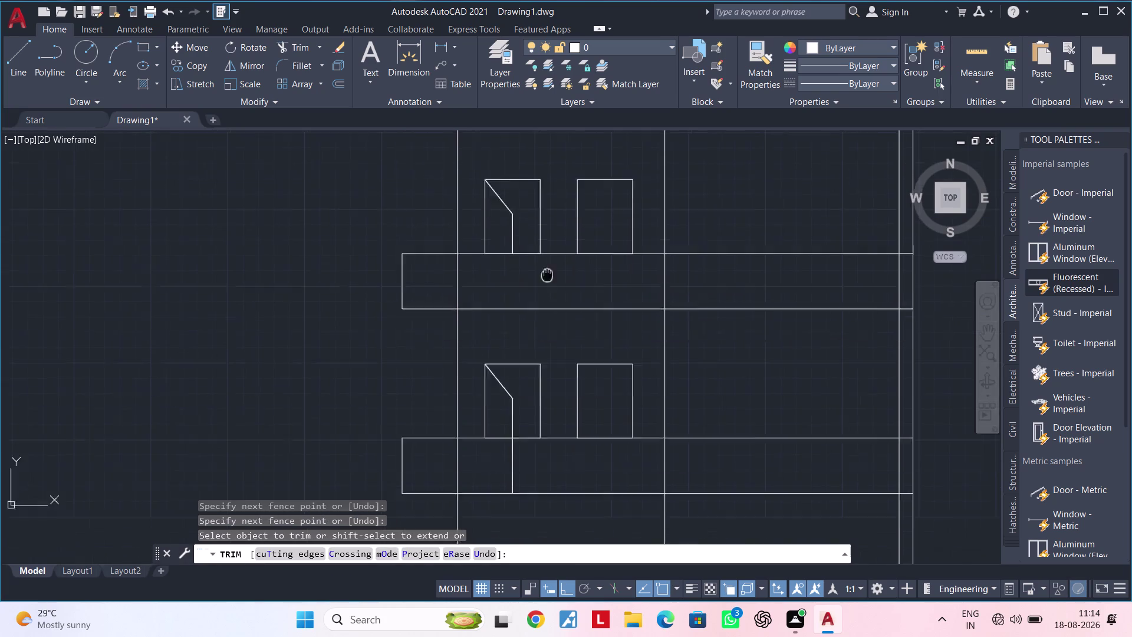
middle_drag(547, 266, 559, 227)
drag(502, 416, 562, 411)
middle_drag(553, 411, 510, 360)
key(Escape)
key(Escape)
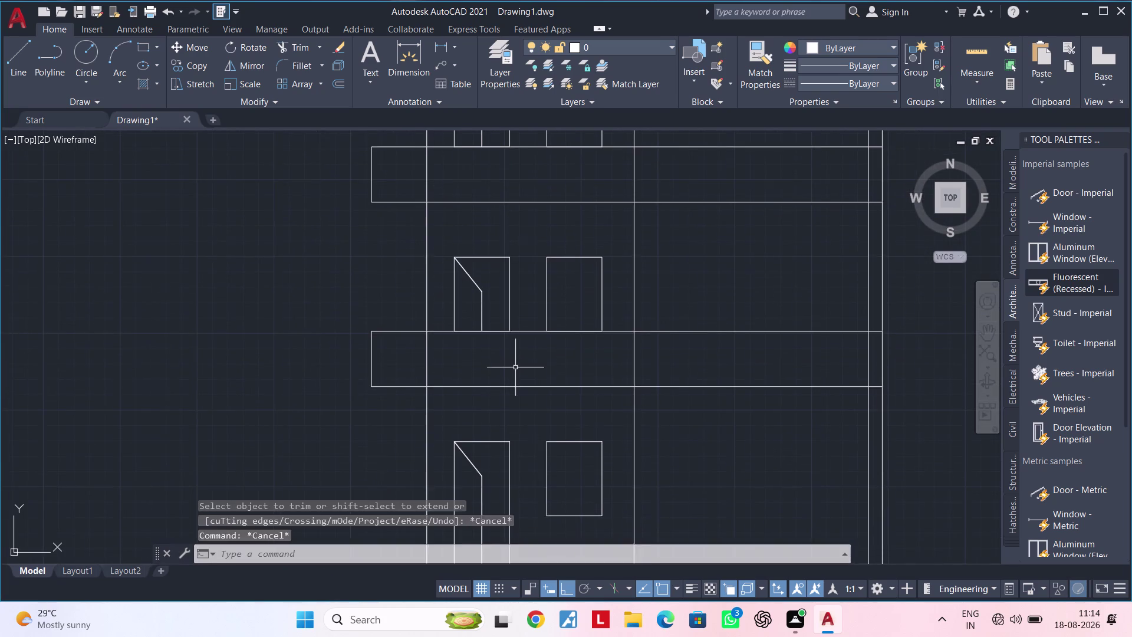
Clear active commands and pan to the upper staircase opening and rectangle.
scroll(down, 3)
key(Escape)
key(Escape)
key(Escape)
middle_drag(533, 366, 493, 374)
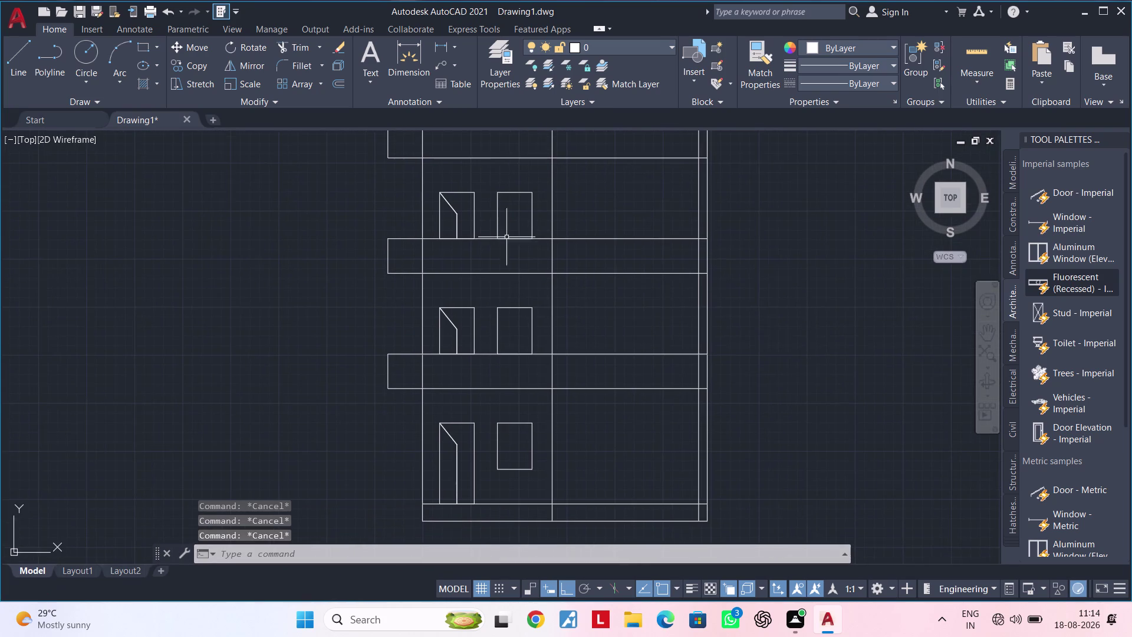
scroll(up, 3)
middle_drag(522, 229, 478, 309)
key(Escape)
key(Escape)
key(Escape)
key(Escape)
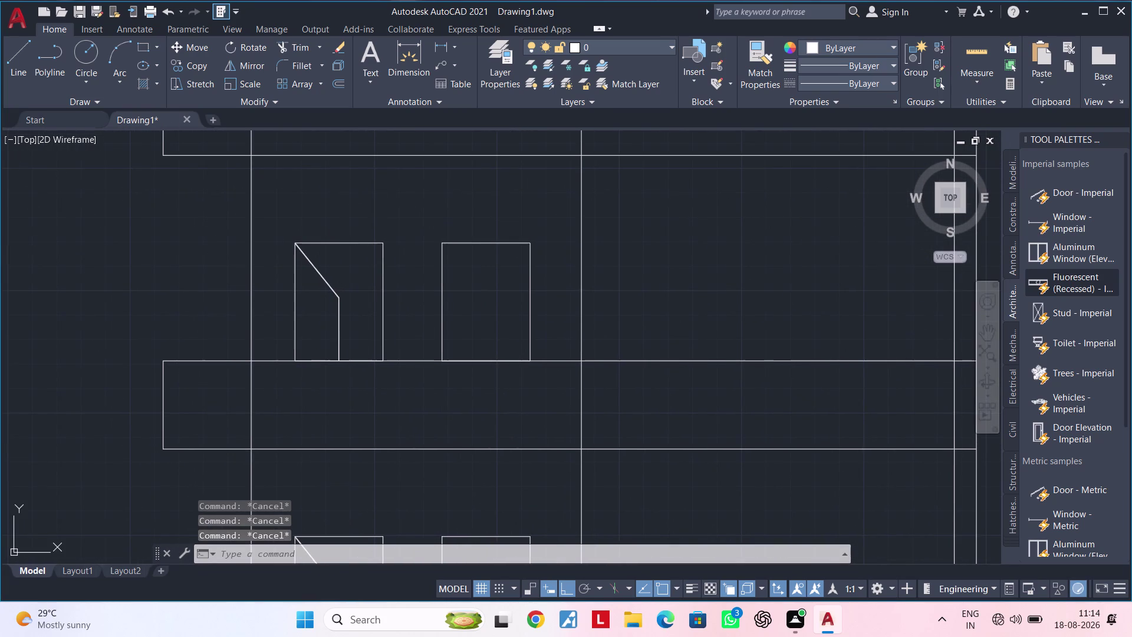
key(Escape)
key(Escape)
middle_drag(490, 298, 455, 325)
scroll(up, 3)
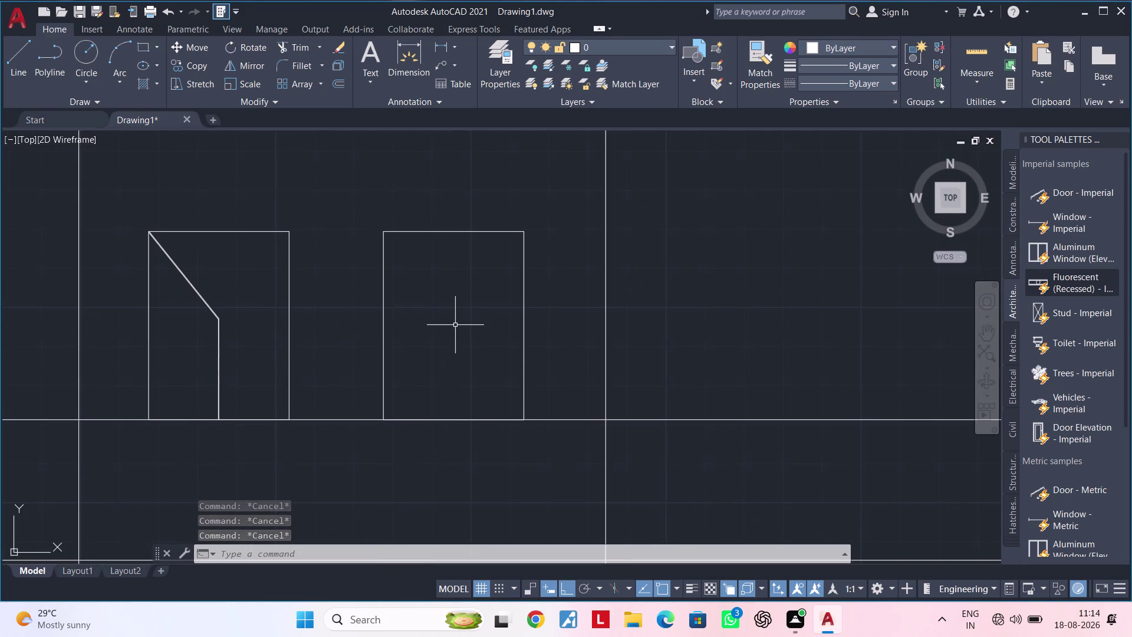
Offset the rectangle beside the staircase opening 1" inward.
key(Escape)
key(Escape)
key(Escape)
key(Escape)
text(OF)
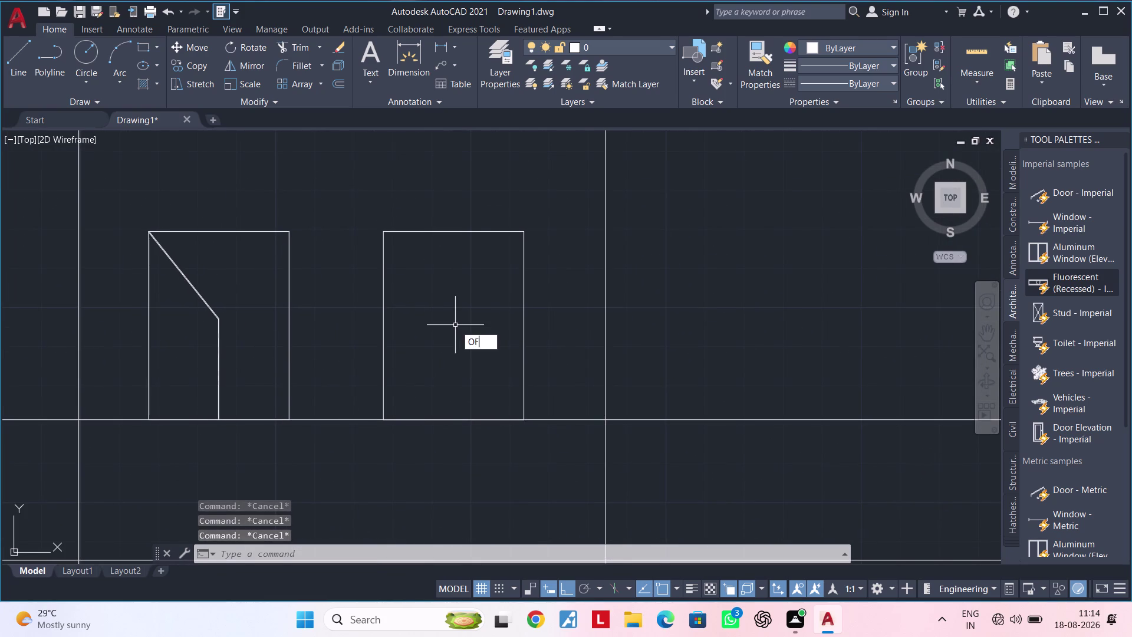
key(space)
text(1")
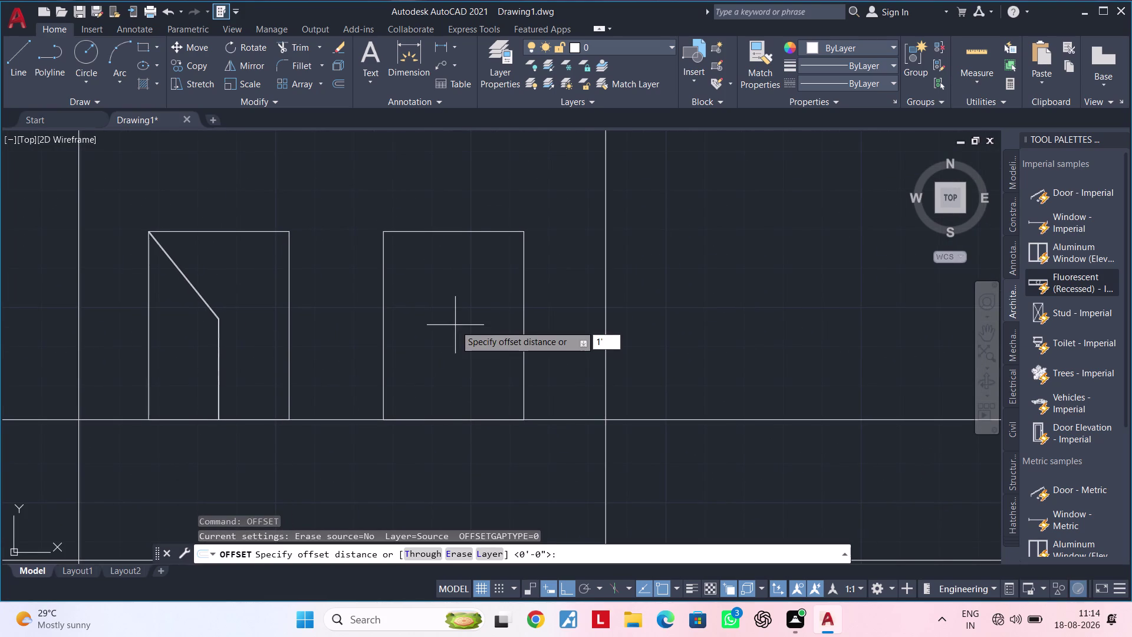
key(Return)
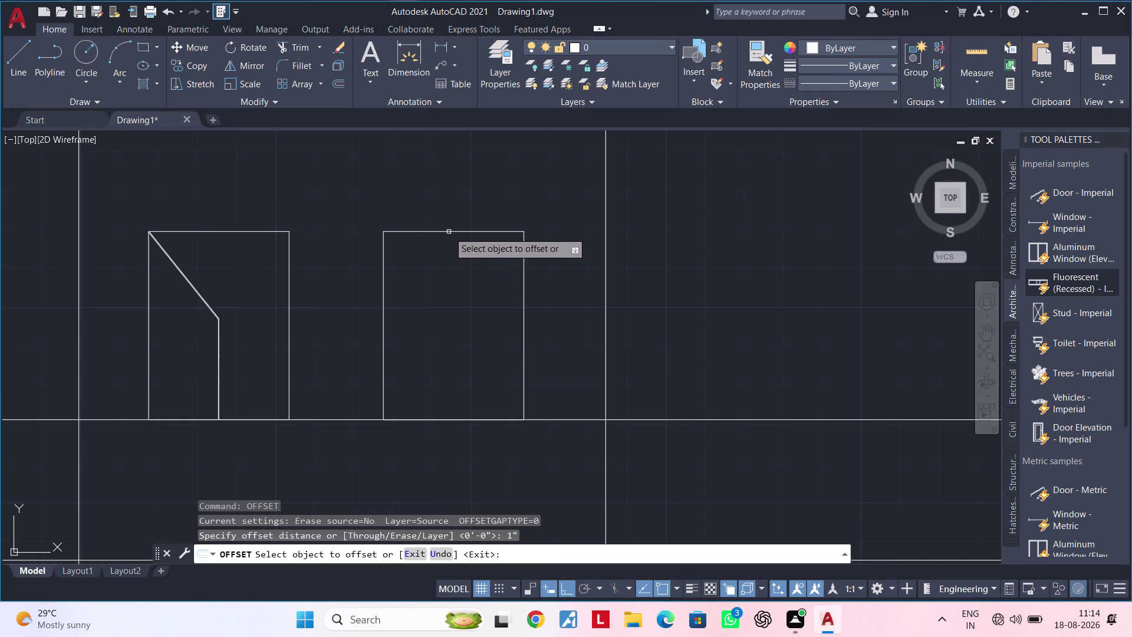
click(449, 232)
click(449, 289)
key(Escape)
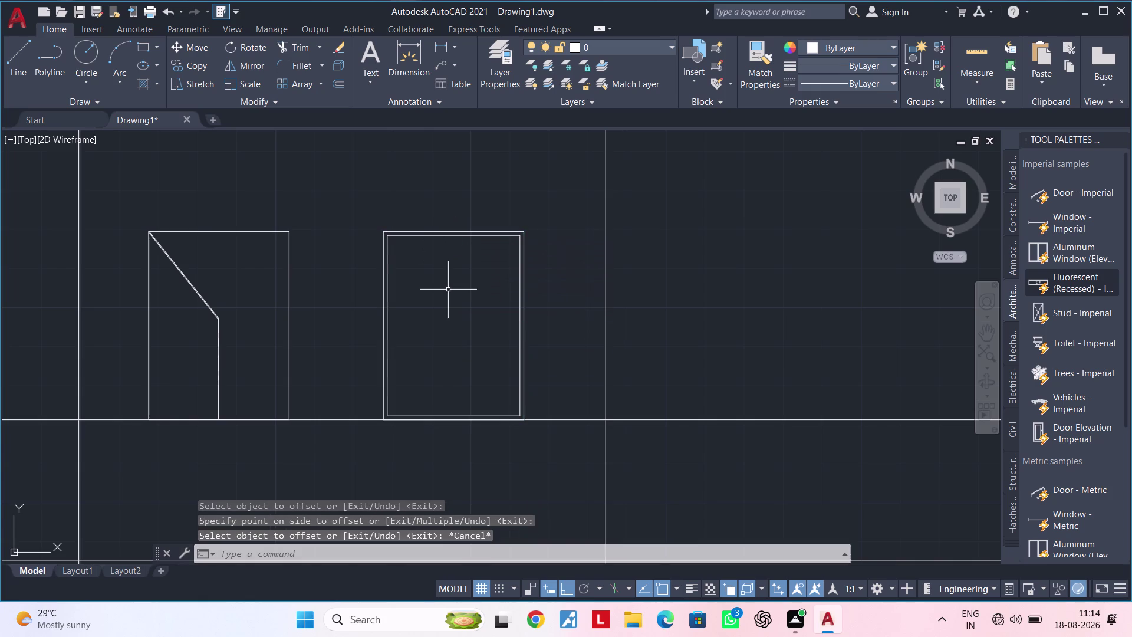
key(Escape)
key(Escape)
key(Escape)
key(Escape)
key(Escape)
key(Escape)
key(Escape)
key(Escape)
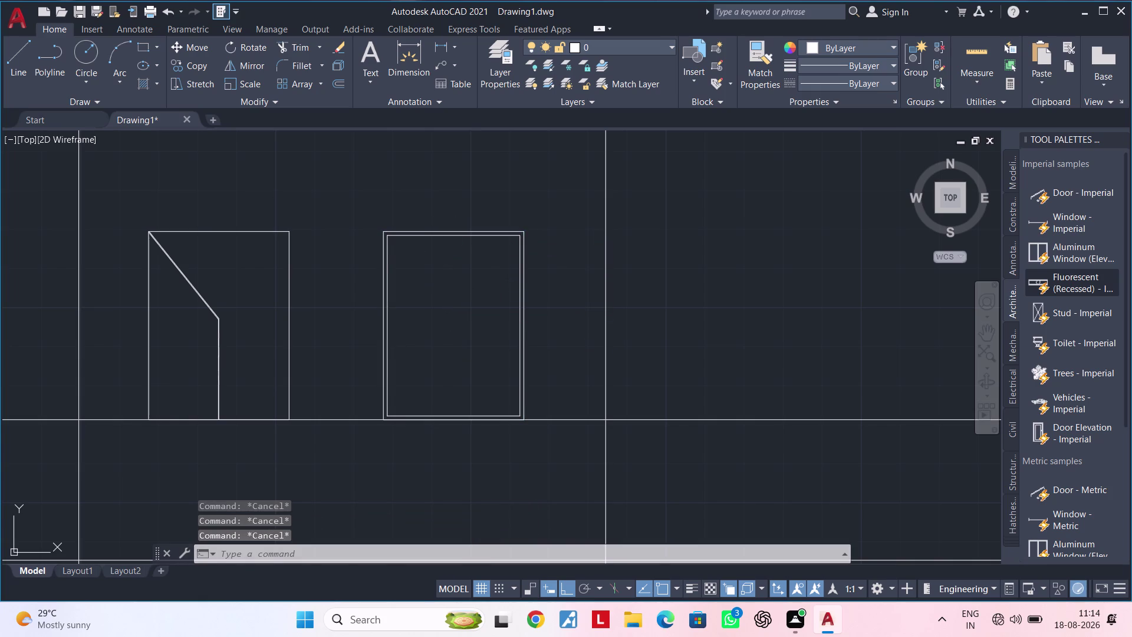
key(Escape)
Draw a vertical dividing line from the rectangle's top middle to its bottom.
text(L)
key(space)
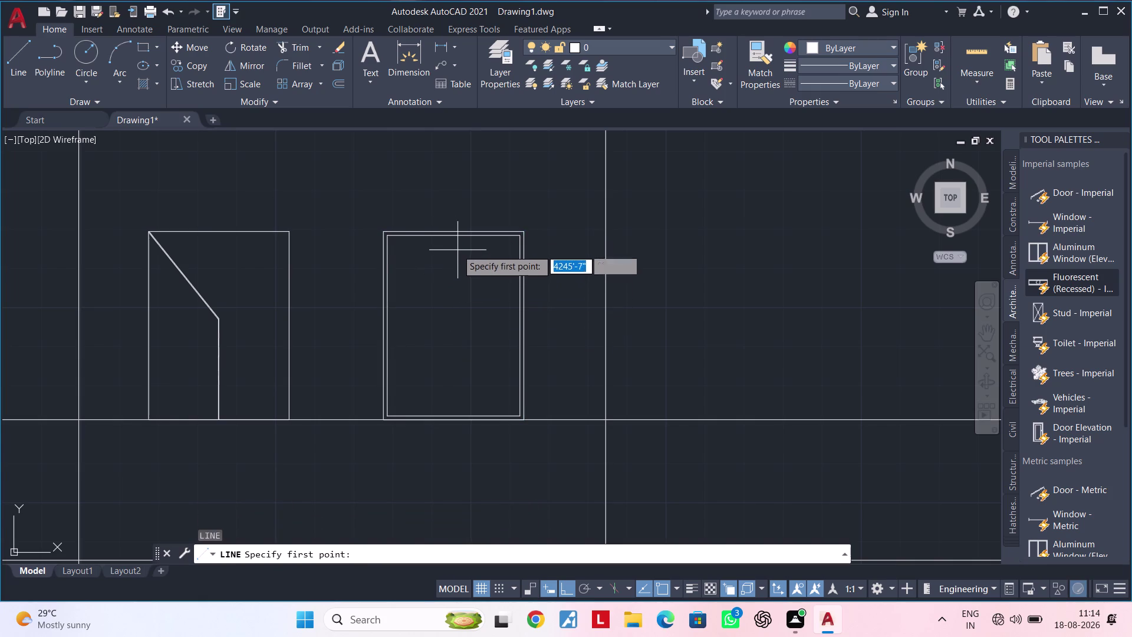
click(455, 237)
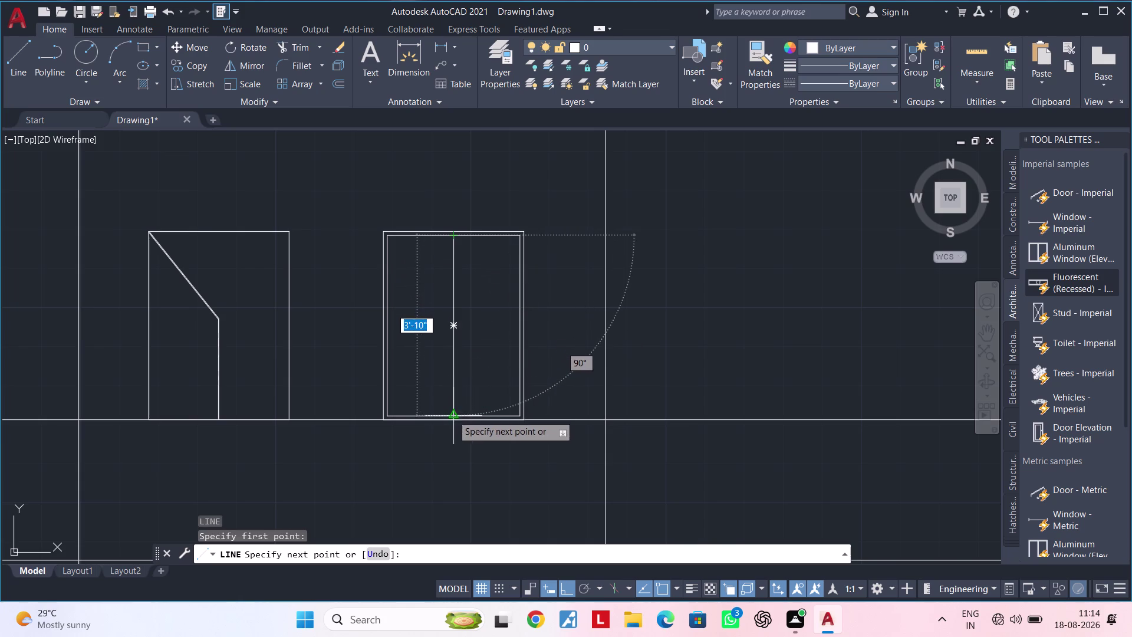
click(453, 415)
key(Escape)
middle_drag(427, 351, 483, 347)
key(Escape)
key(Escape)
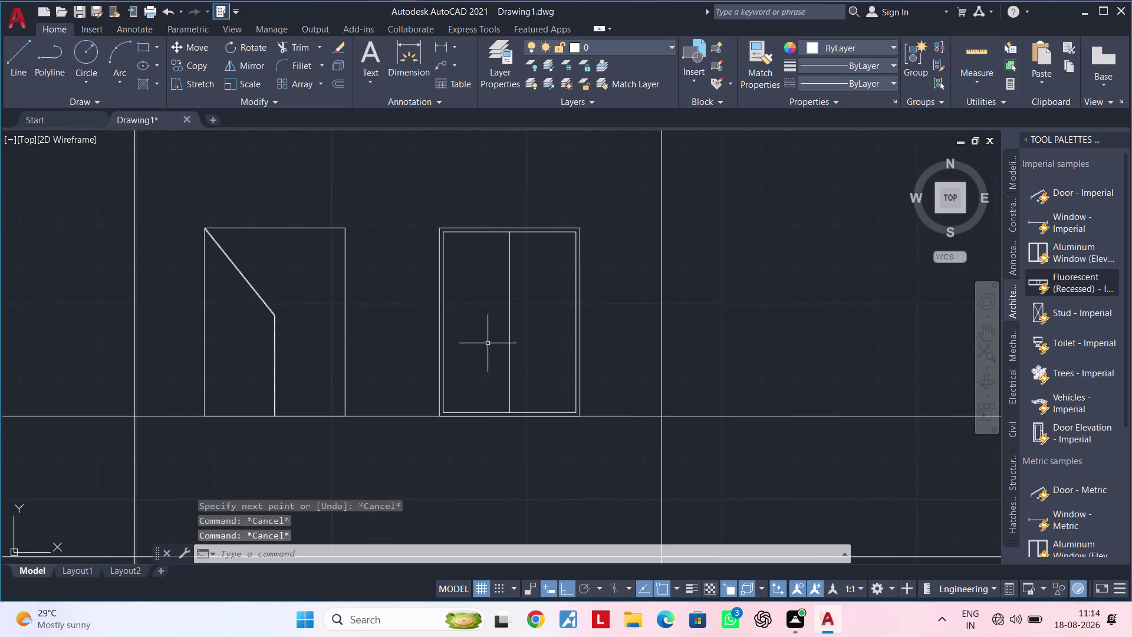
Start a rectangle with REC, then cancel it unfinished.
text(REC)
key(space)
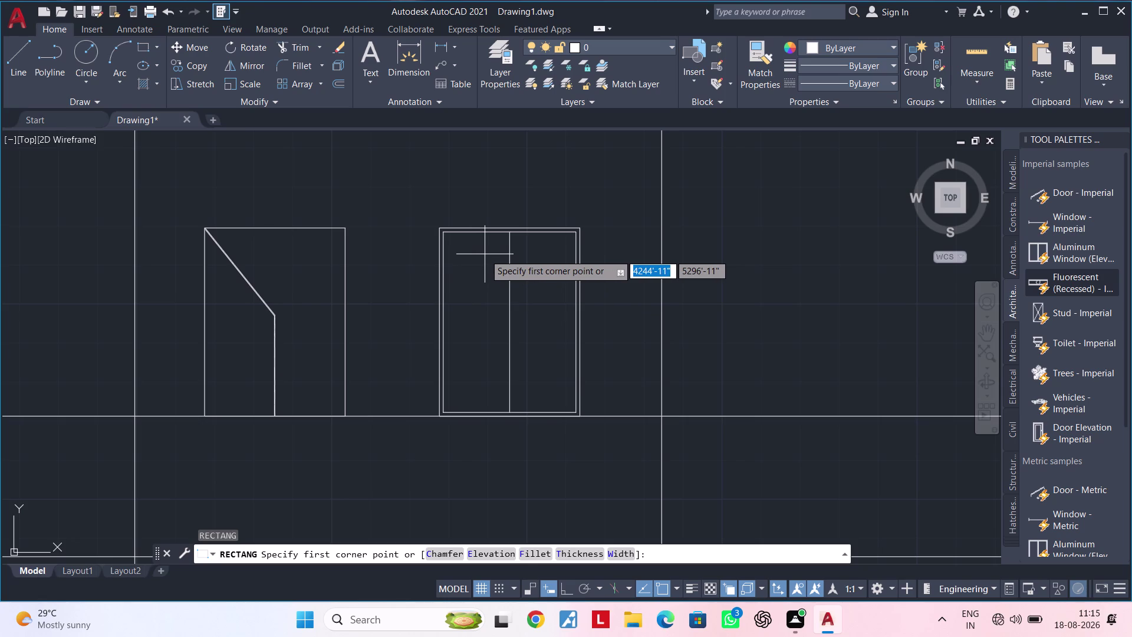
middle_drag(496, 261, 542, 264)
key(Escape)
key(Escape)
Offset the door's centre line 1" to each side.
text(OF)
key(space)
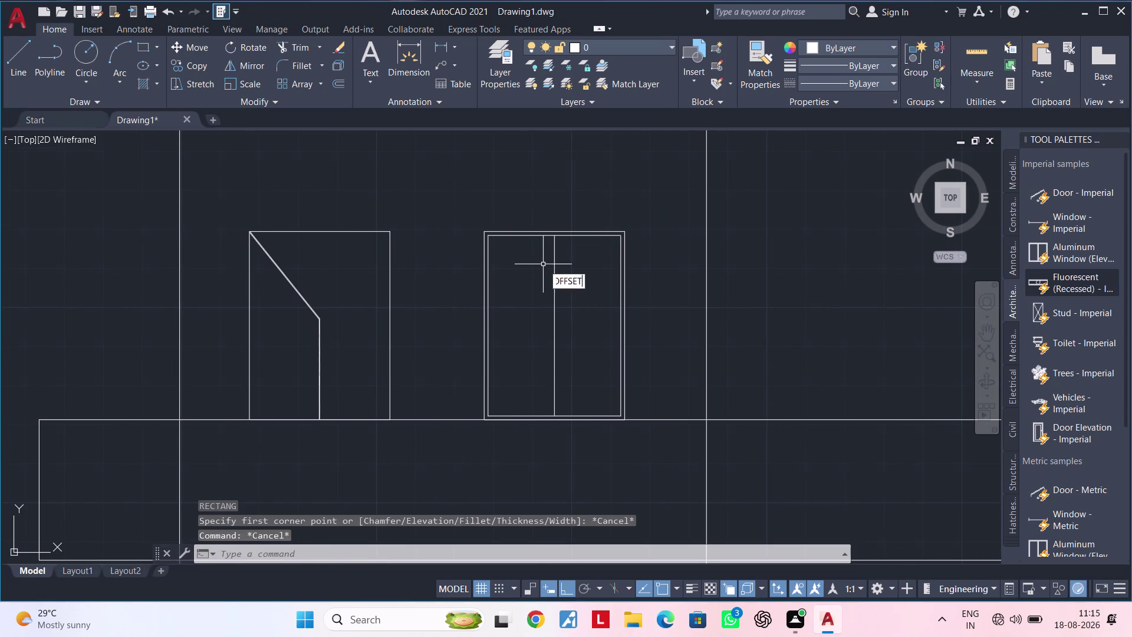
text(1")
key(Return)
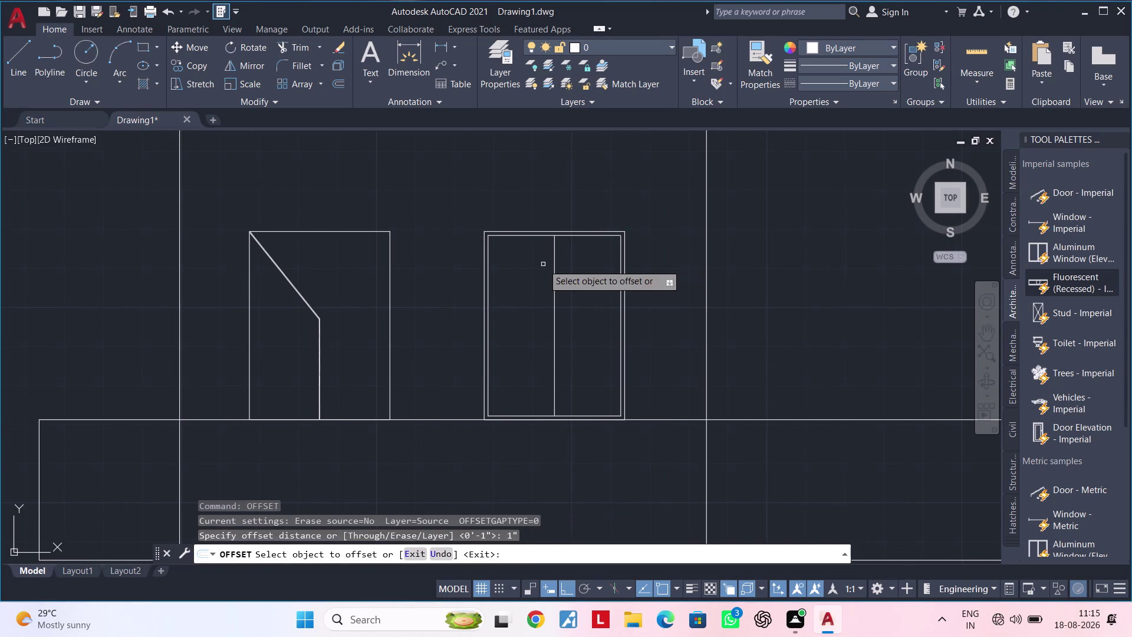
click(555, 268)
click(539, 269)
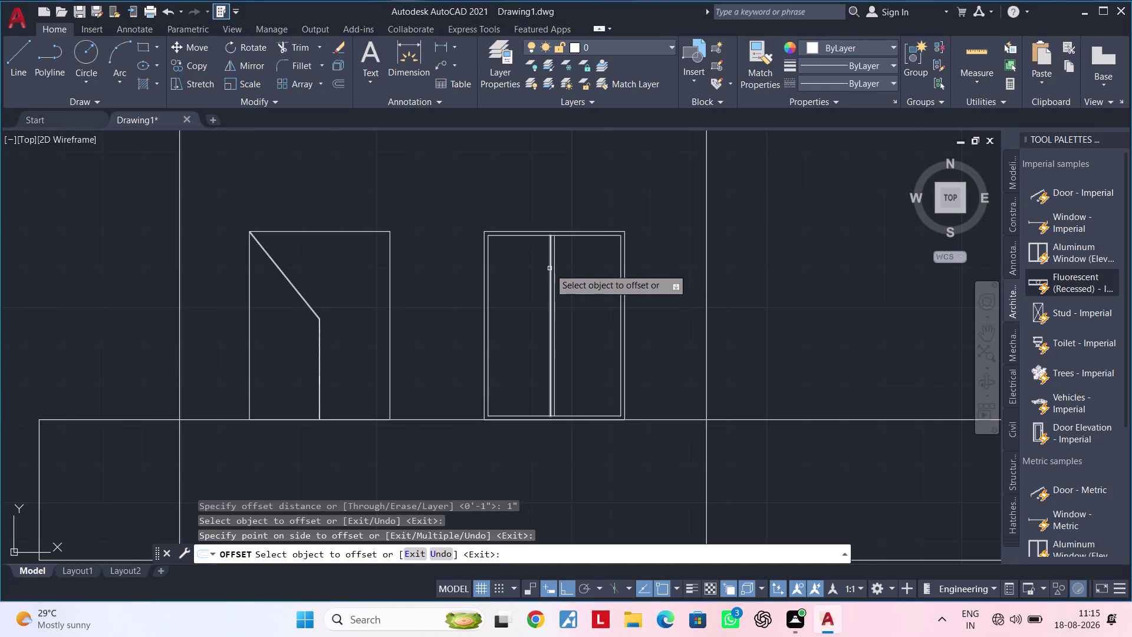
scroll(up, 3)
click(555, 265)
click(572, 266)
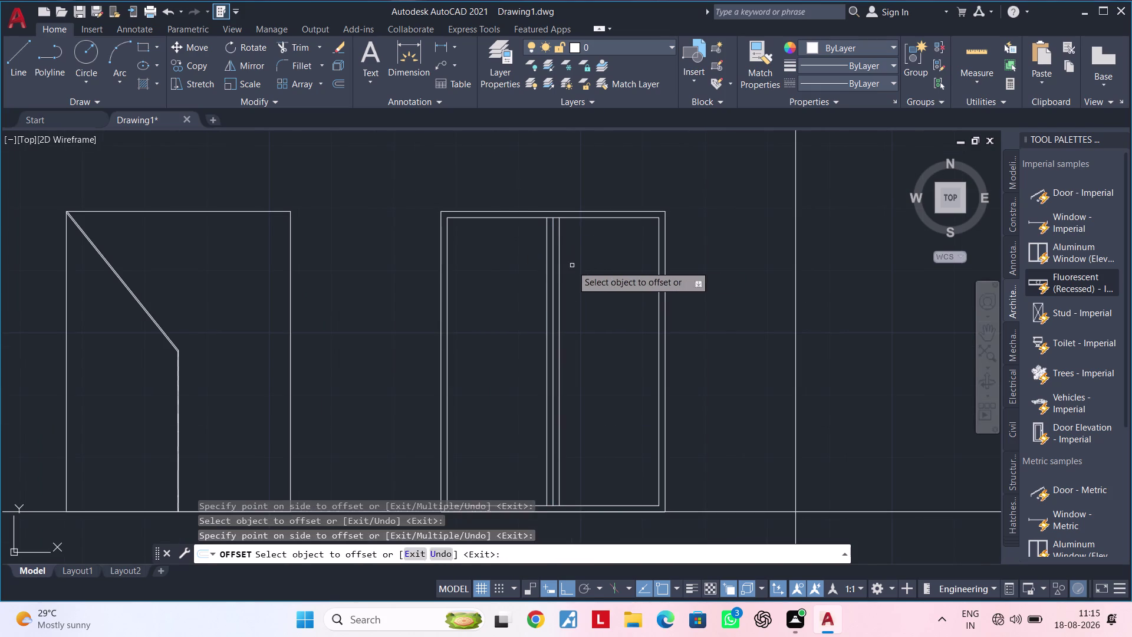
key(Escape)
key(Escape)
Delete the surplus middle vertical line from the door.
click(553, 267)
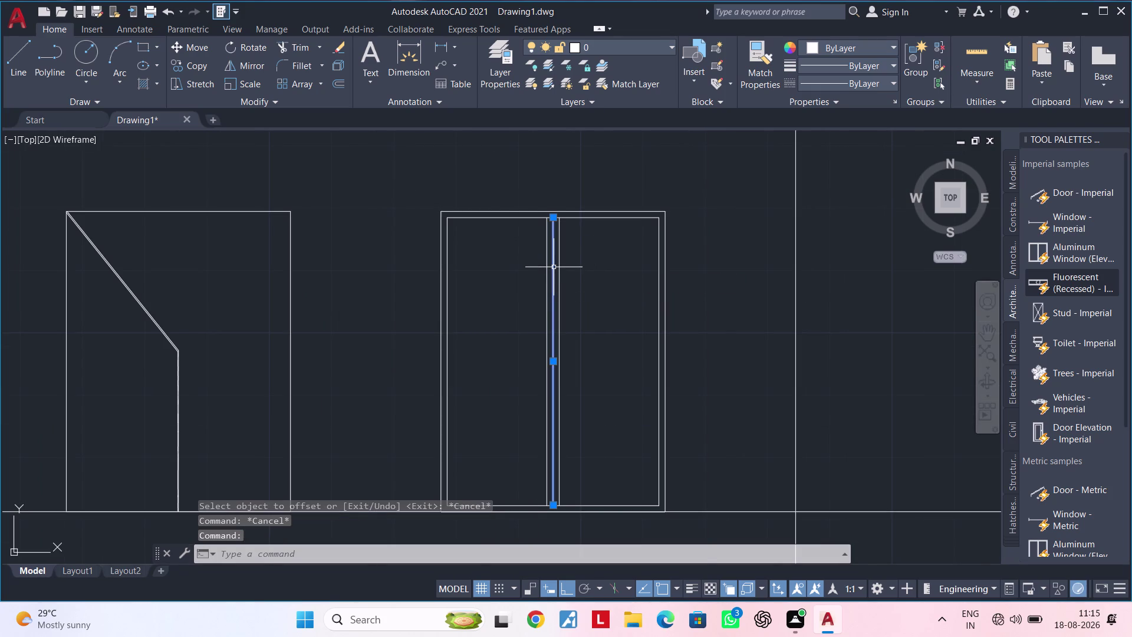
key(Delete)
scroll(down, 3)
scroll(down, 3)
middle_drag(483, 295, 550, 301)
key(Escape)
key(Escape)
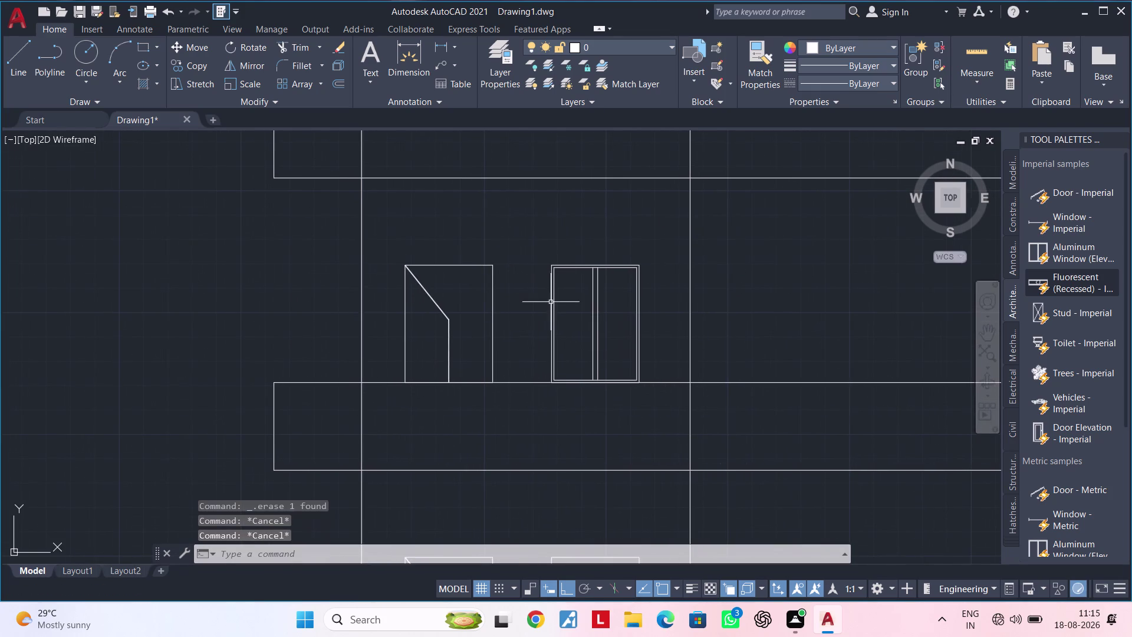
Centre the door in view, start a panel rectangle, then abandon it.
middle_drag(552, 303, 576, 302)
middle_drag(580, 305, 588, 269)
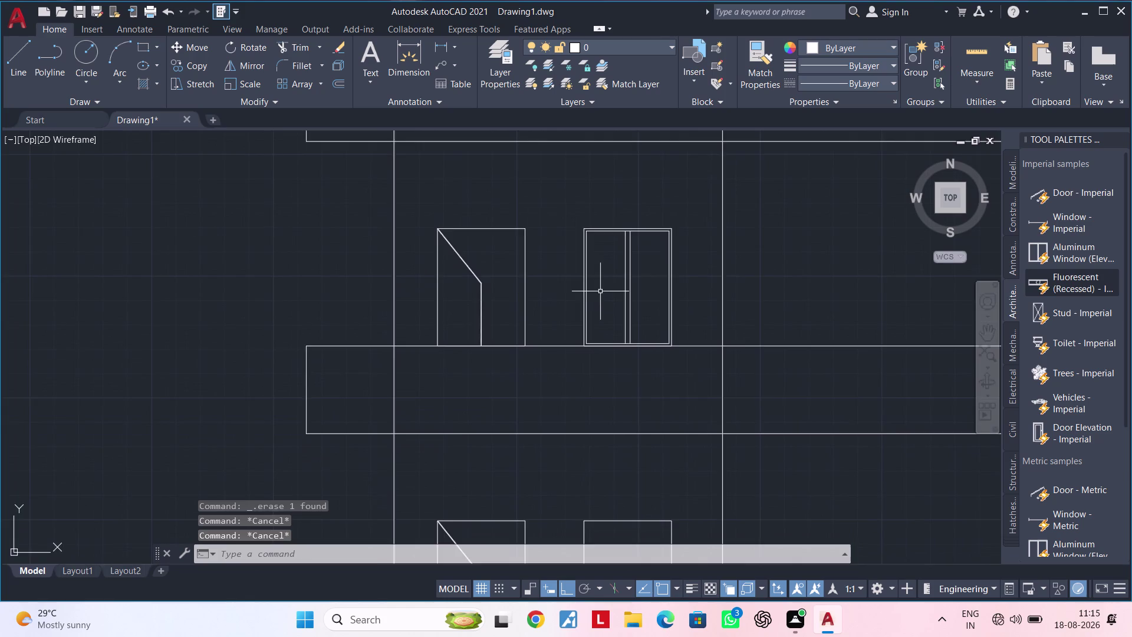
middle_drag(601, 291, 543, 286)
scroll(up, 3)
scroll(up, 3)
middle_drag(547, 273, 535, 325)
key(Escape)
key(Escape)
key(r)
key(e)
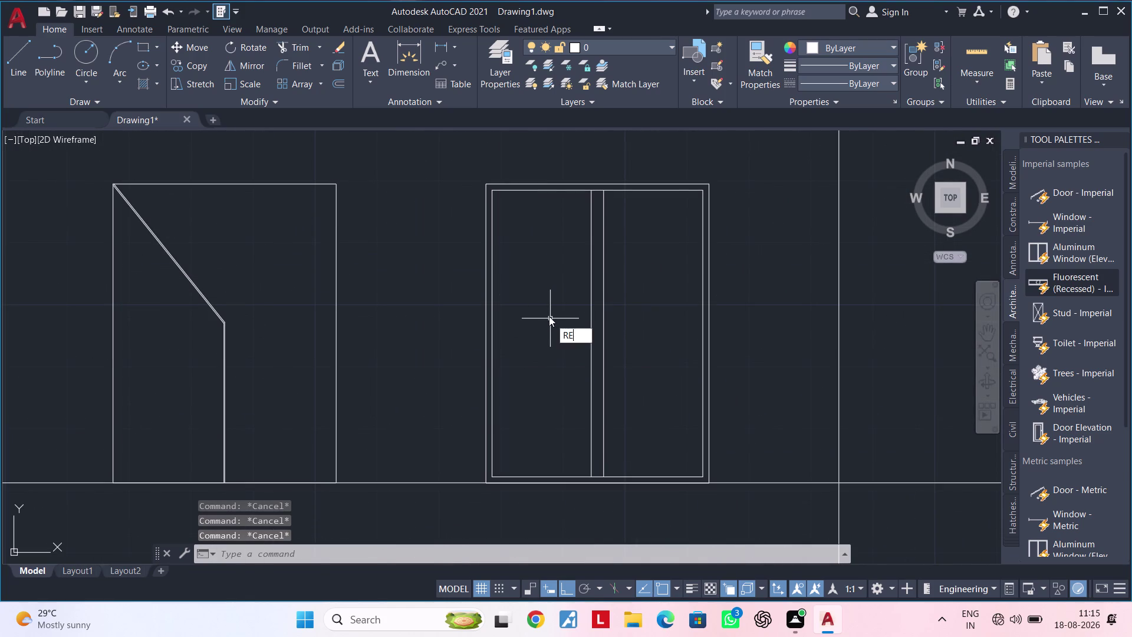
key(c)
key(space)
click(527, 217)
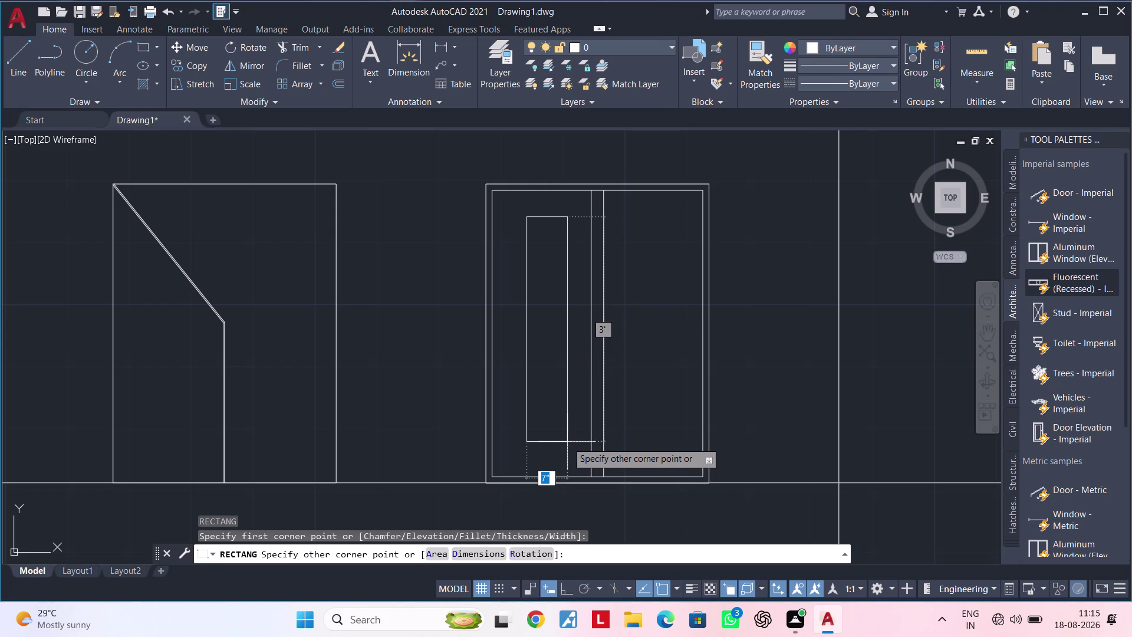
key(Escape)
key(Escape)
Pan around the door and clear any pending commands.
middle_drag(560, 409, 565, 379)
key(Escape)
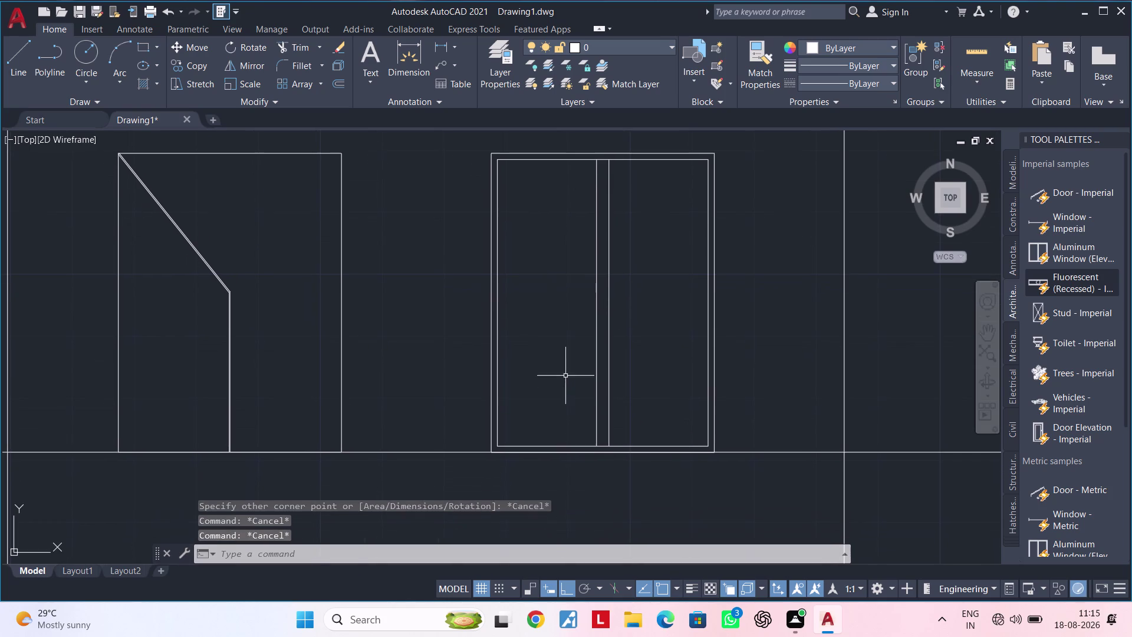
key(Escape)
key(Escape)
middle_drag(566, 359, 557, 424)
key(Escape)
key(Escape)
key(Escape)
key(Escape)
Offset the door outline 3" inward and a centre line 3" sideways with OF.
text(OF)
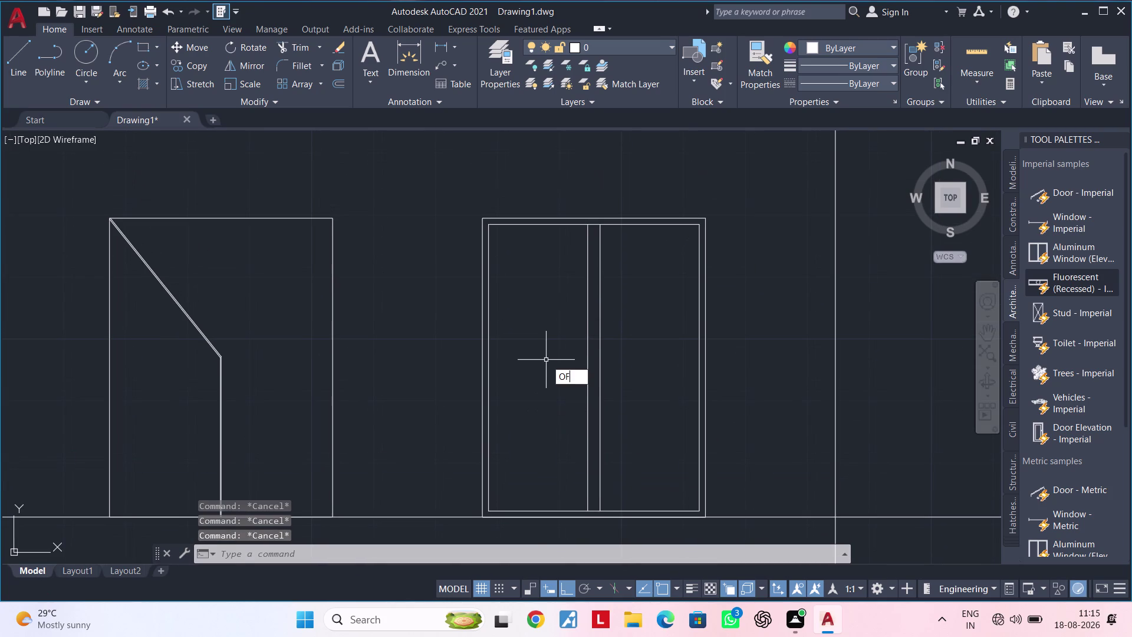
key(space)
text(3")
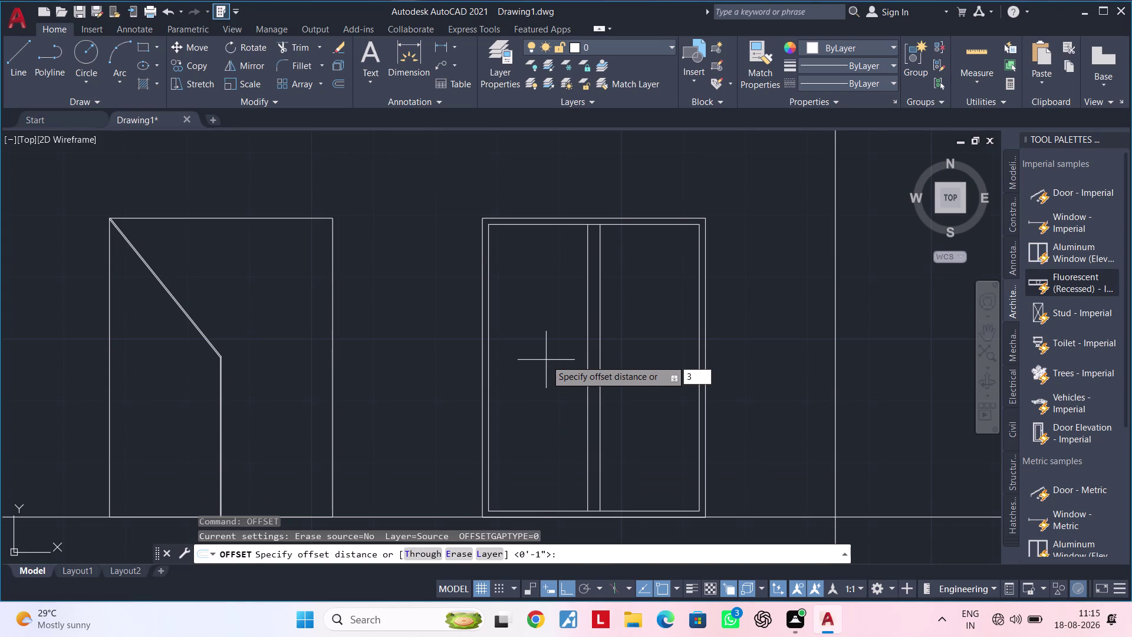
key(Return)
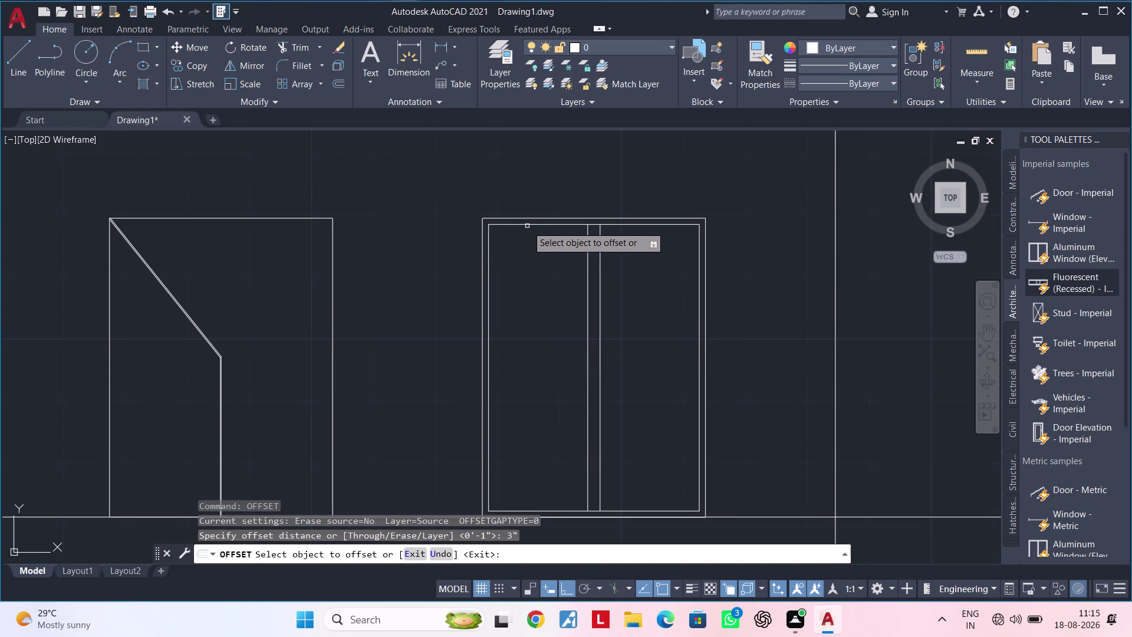
click(530, 224)
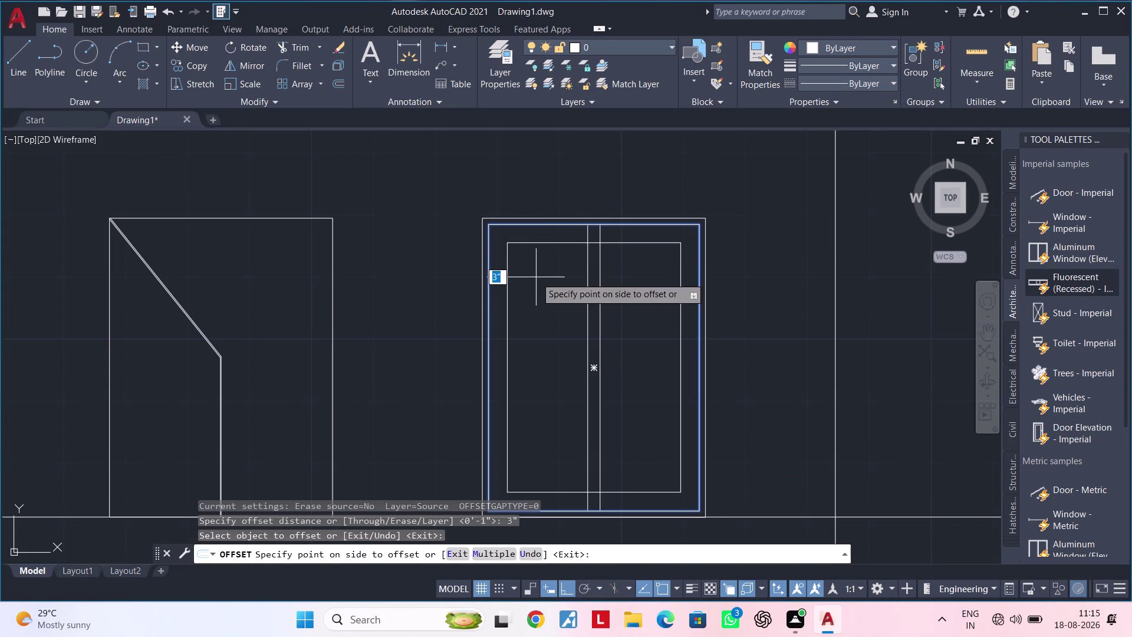
click(536, 277)
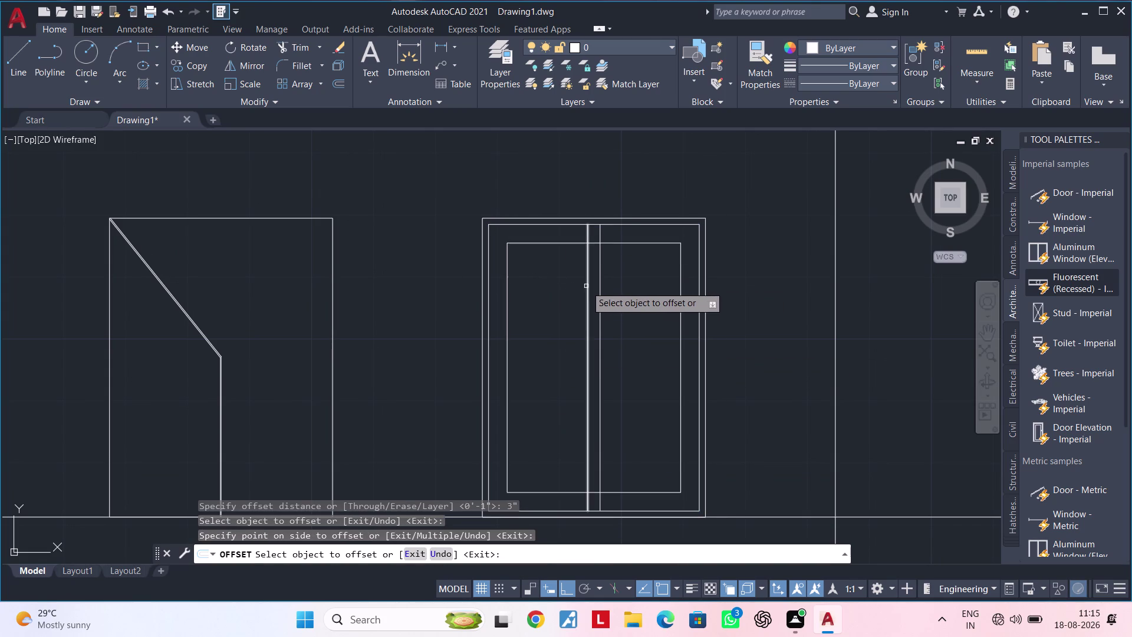
click(587, 286)
click(567, 288)
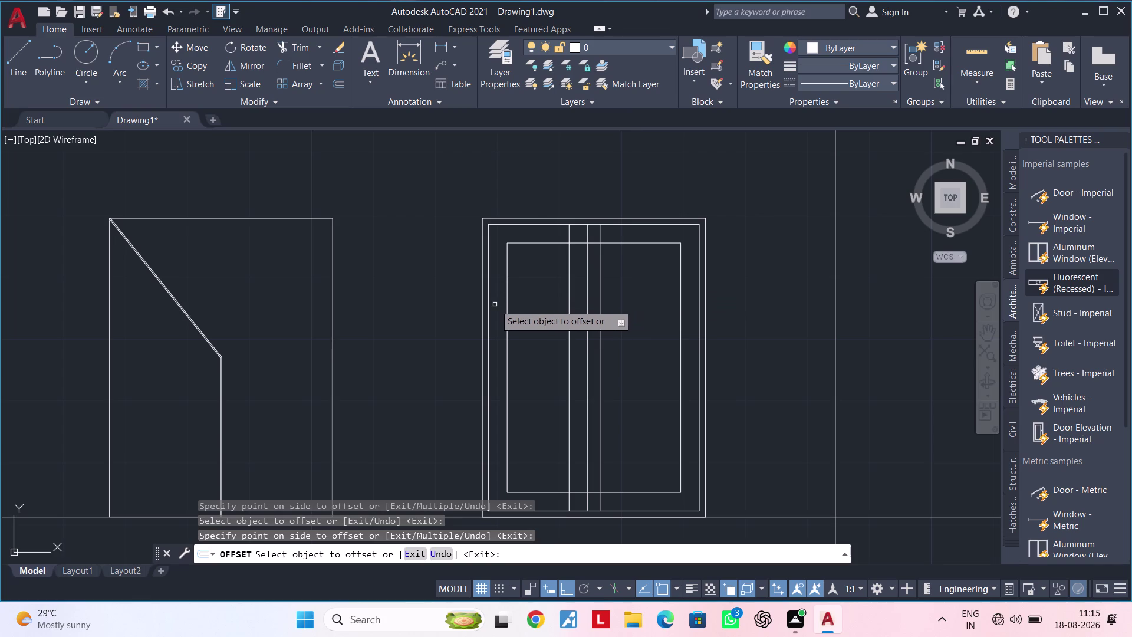
middle_drag(503, 362, 489, 349)
key(Escape)
key(Escape)
key(Escape)
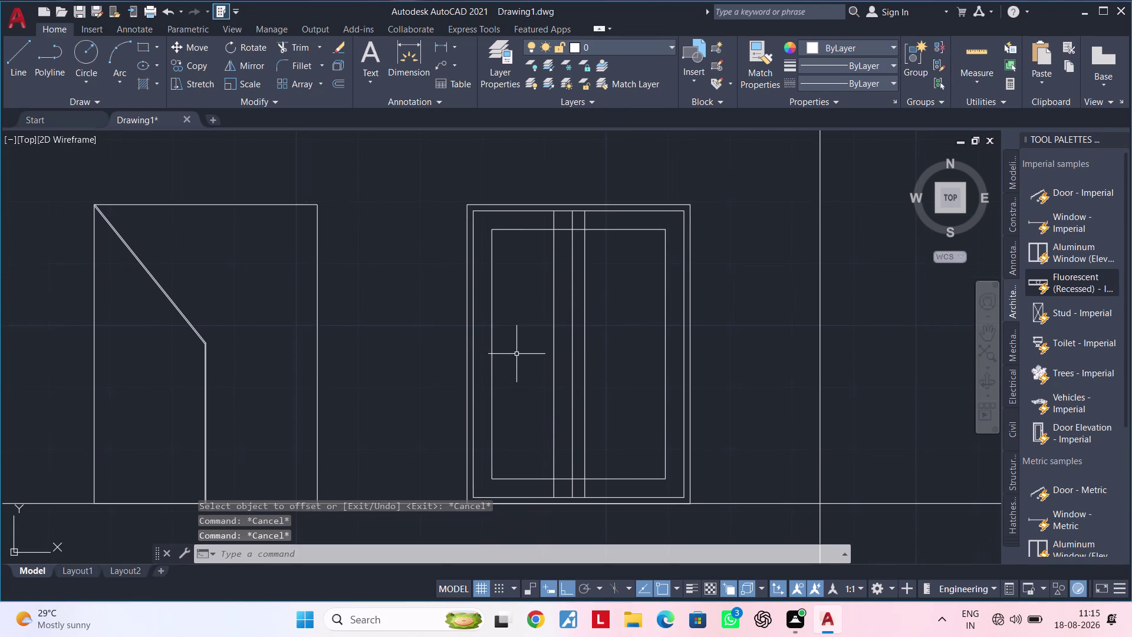
text(TR)
key(space)
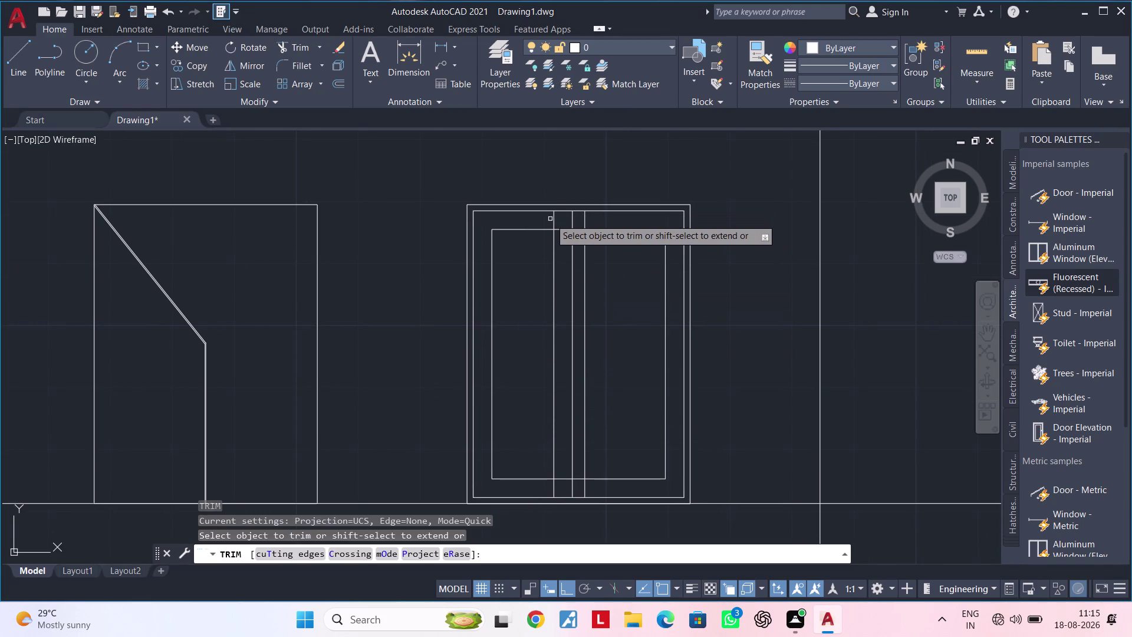
Trim the overlapping inner-outline segments at the door's top and bottom.
click(554, 219)
click(562, 229)
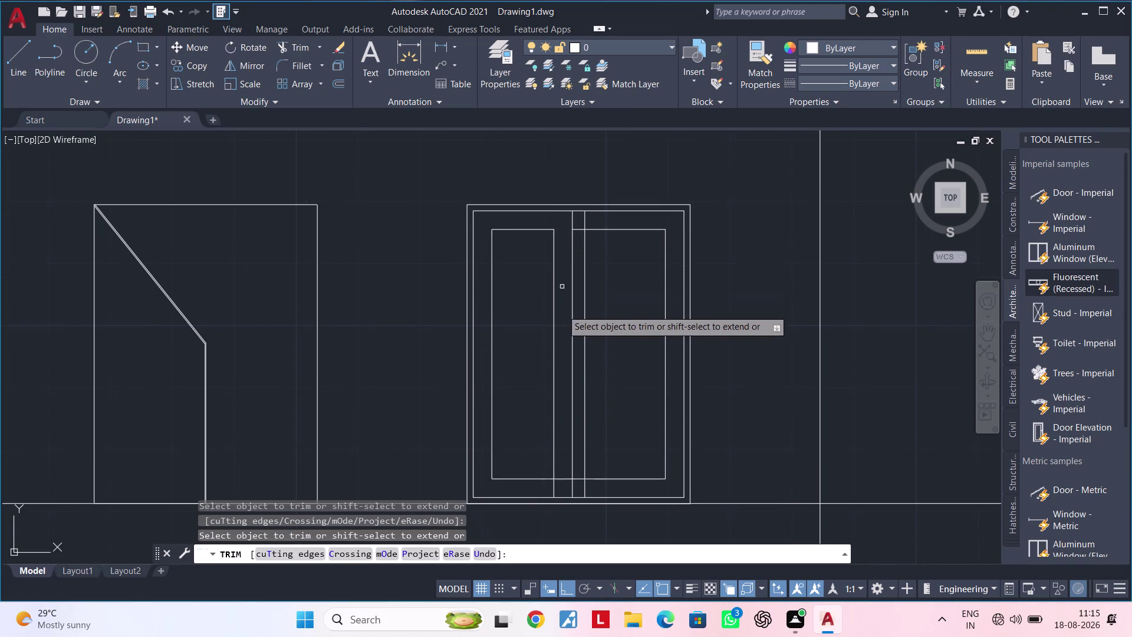
middle_drag(553, 310, 563, 231)
scroll(up, 3)
drag(565, 391, 565, 398)
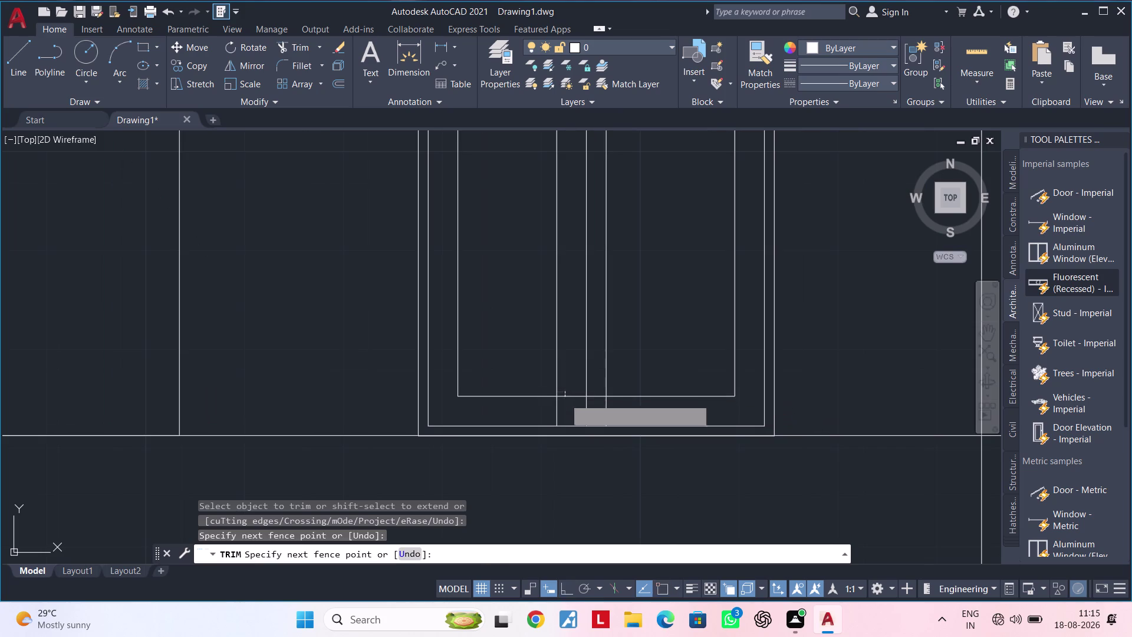
click(565, 405)
click(555, 409)
scroll(down, 3)
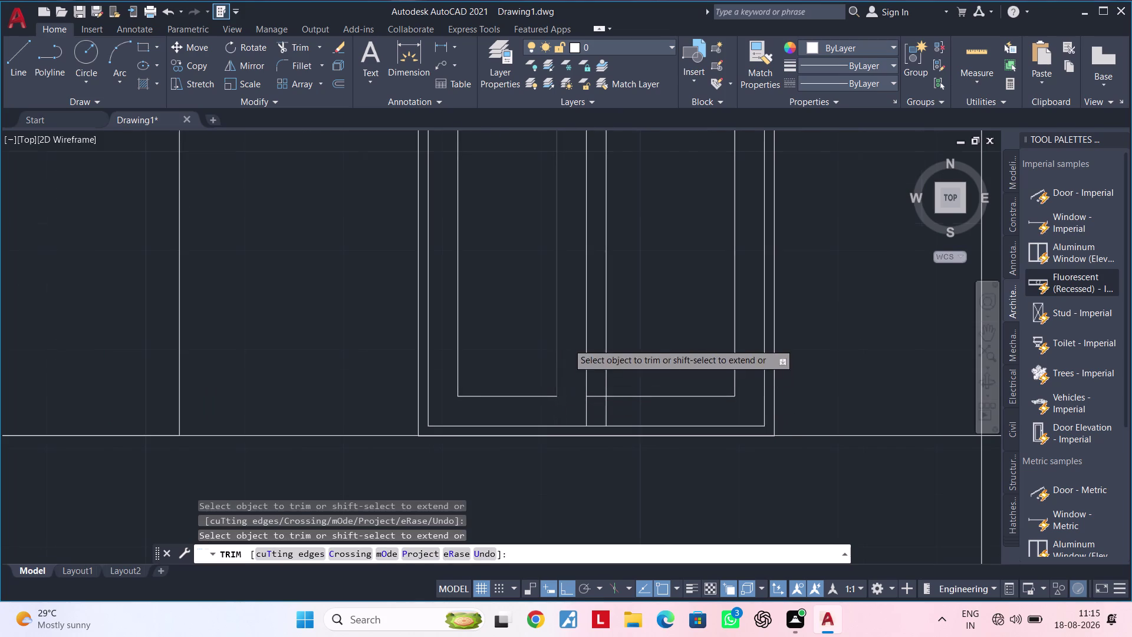
scroll(down, 3)
middle_drag(568, 338, 533, 387)
key(Escape)
key(Escape)
Re-centre the door and clear a mistyped offset entry.
scroll(up, 3)
middle_drag(566, 318, 538, 323)
scroll(up, 3)
key(Escape)
key(Escape)
text(O)
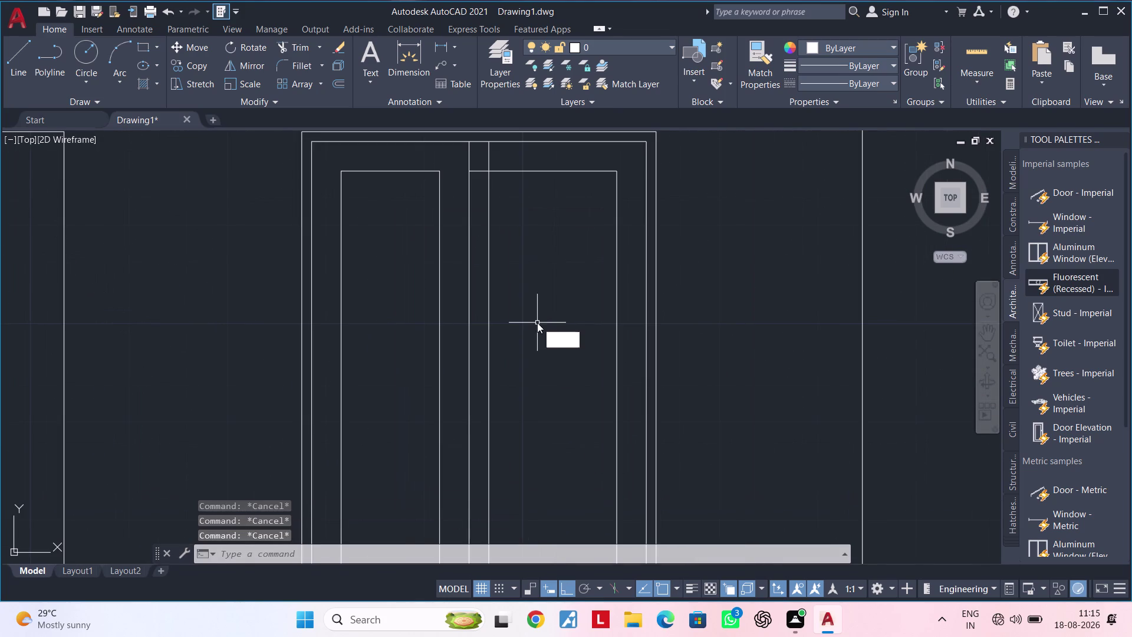
text(F1)
key(Escape)
key(Escape)
Offset the right-hand centre line 3" to its side.
text(OF)
key(space)
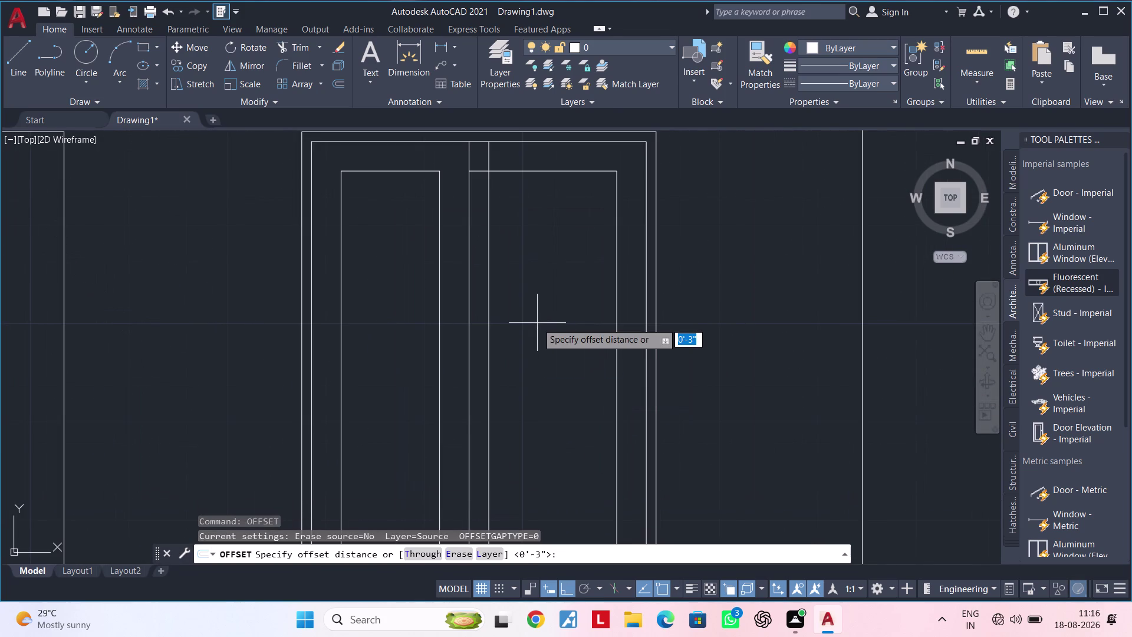
text(3")
key(Return)
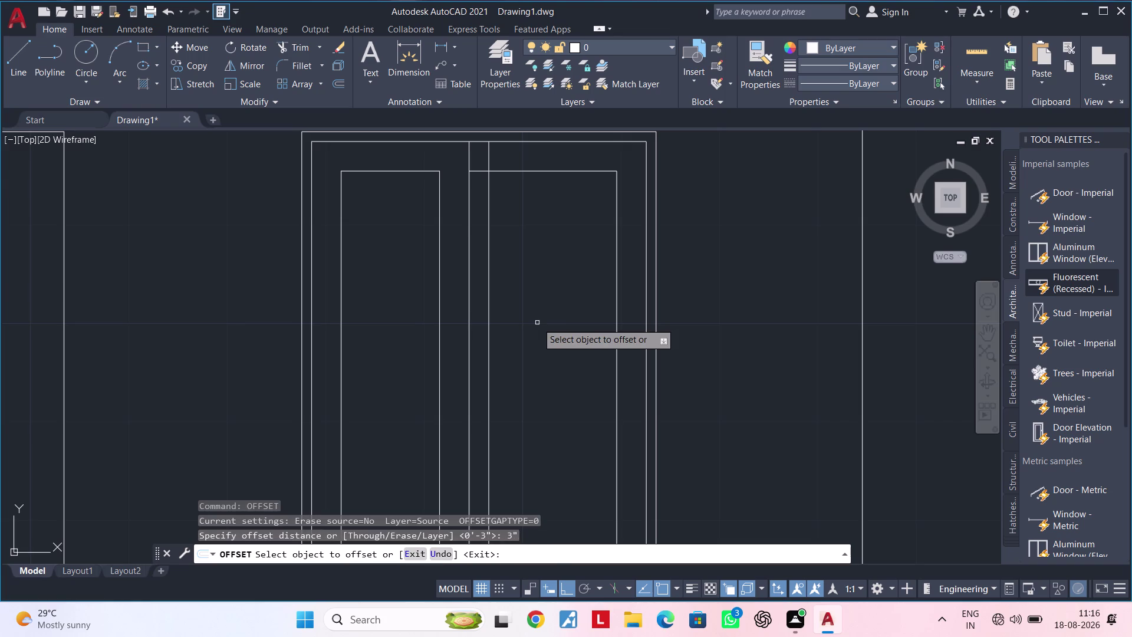
click(488, 331)
click(541, 327)
key(Escape)
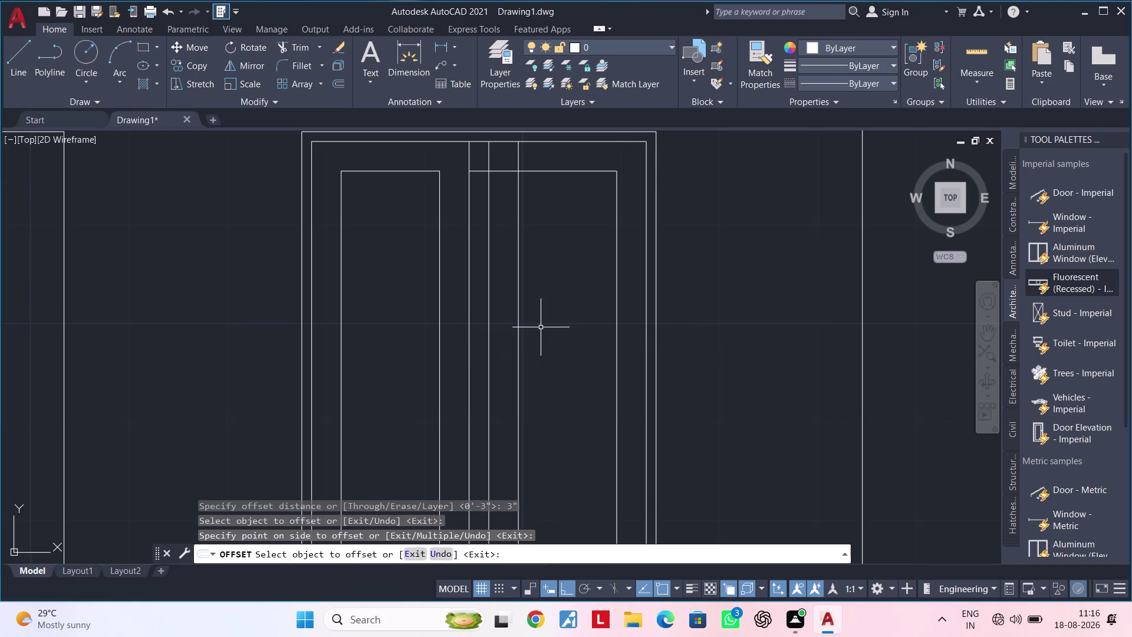
key(Escape)
Trim the top and bottom segments between the new offset lines.
text(TR)
key(space)
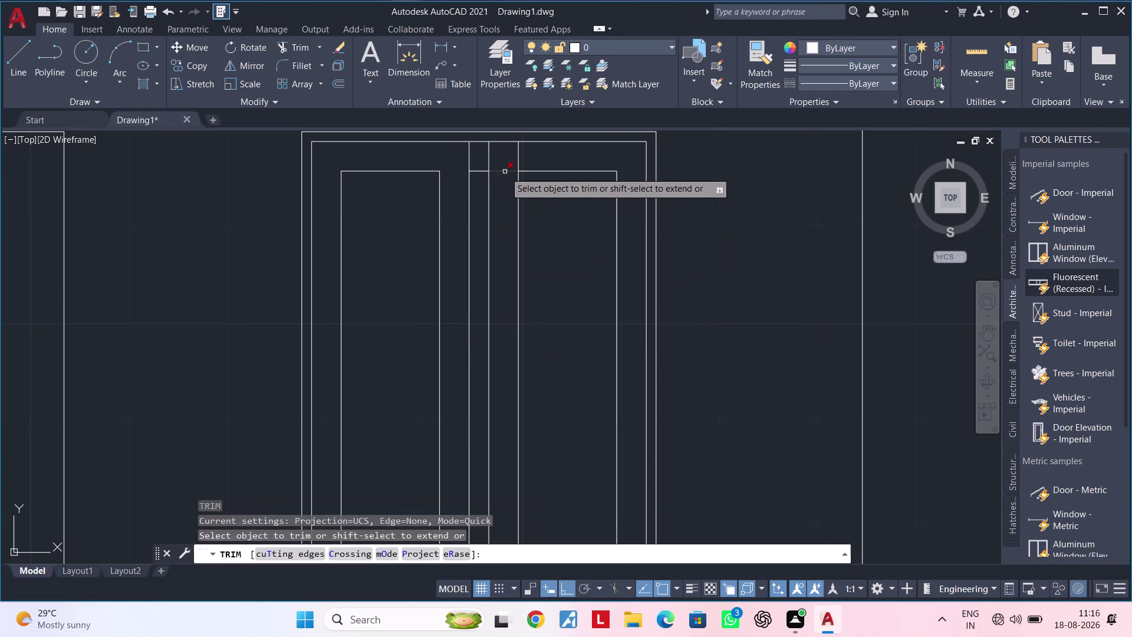
click(505, 171)
click(518, 161)
middle_drag(552, 301, 569, 180)
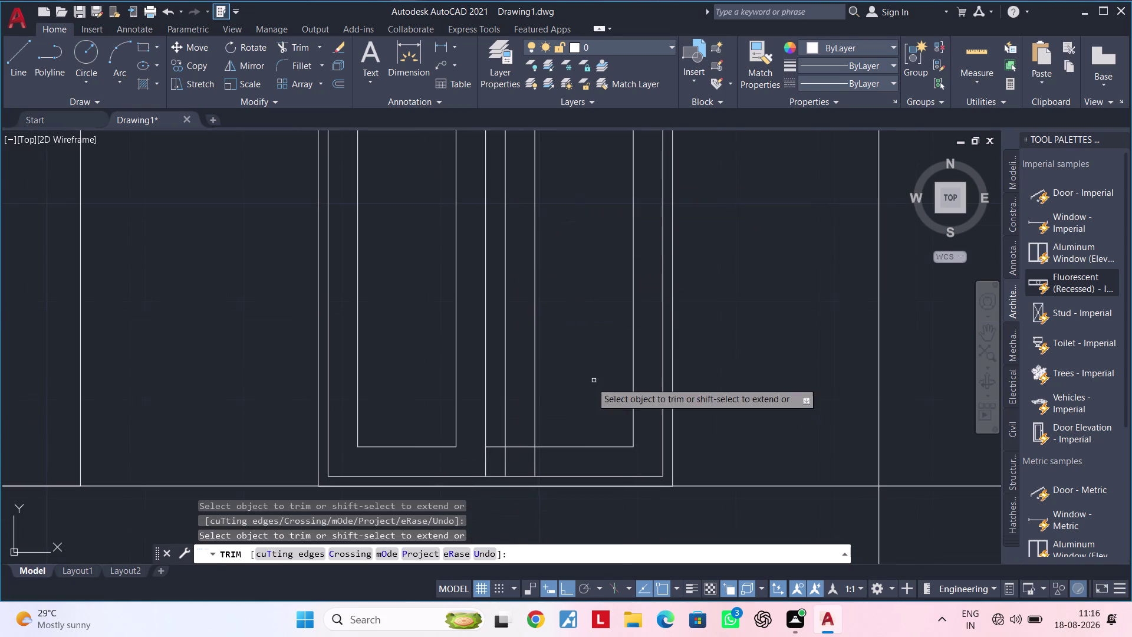
click(522, 445)
drag(529, 461, 536, 462)
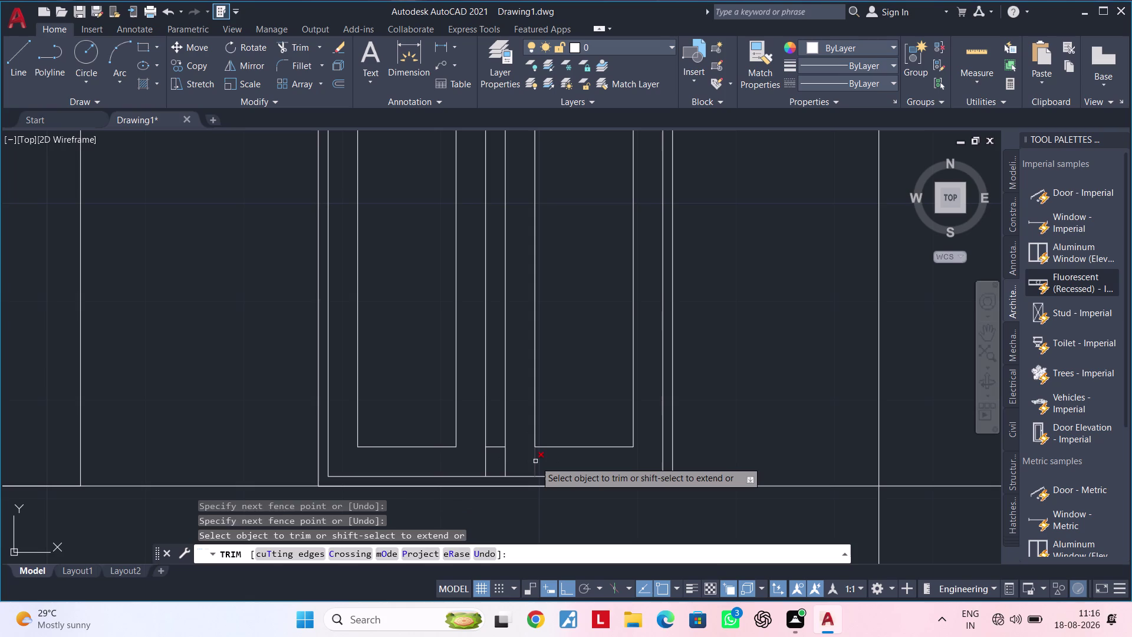
click(535, 461)
scroll(up, 3)
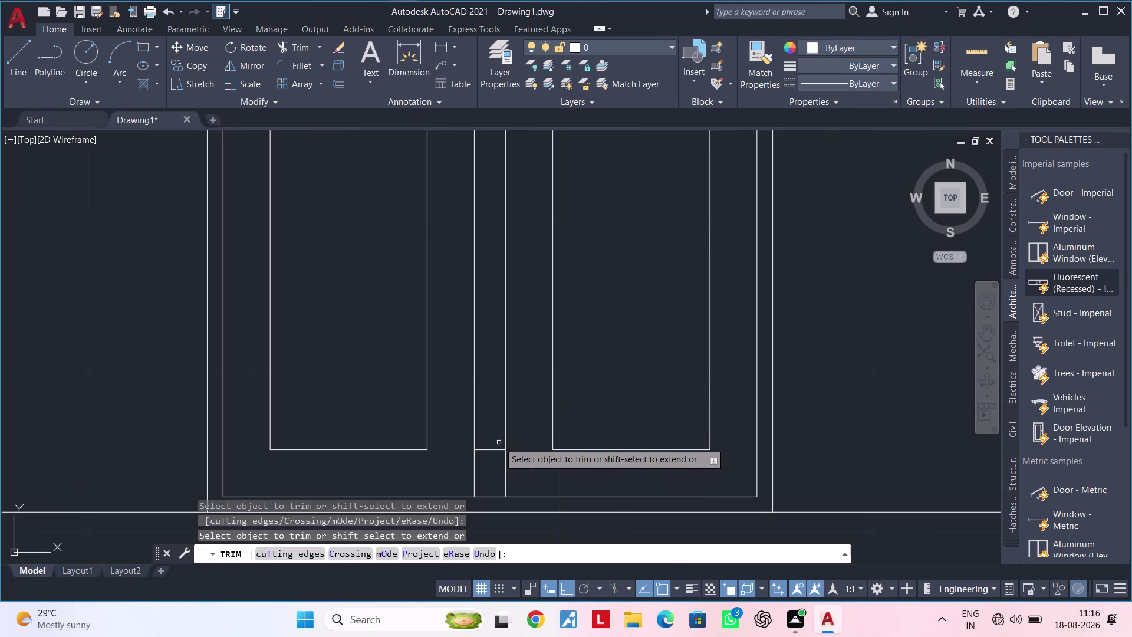
click(486, 450)
middle_drag(501, 452, 530, 346)
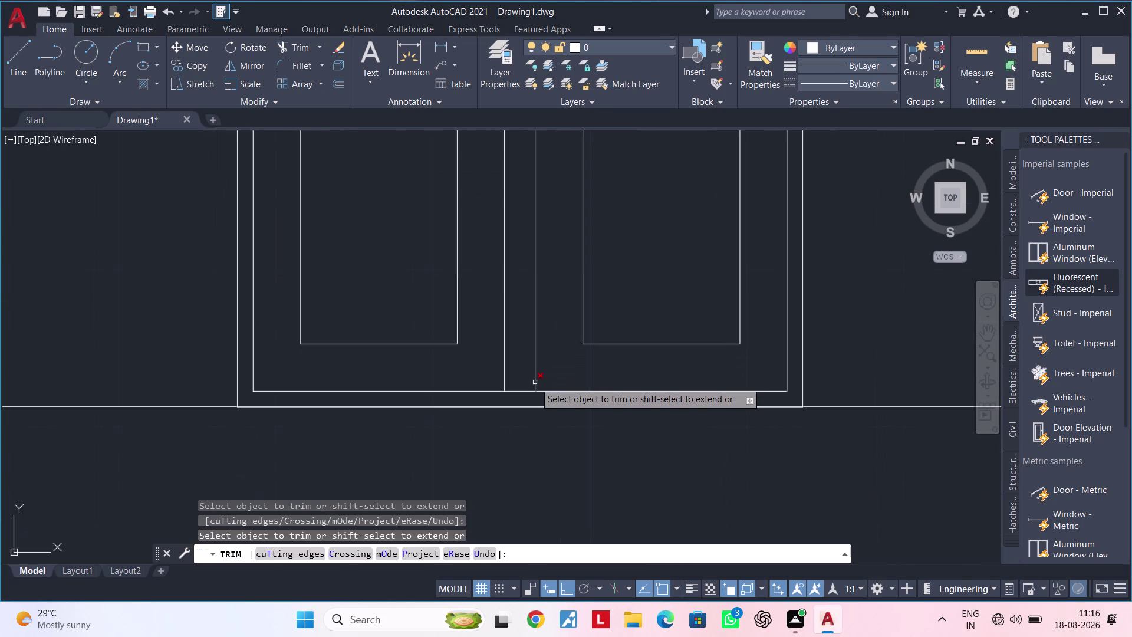
click(524, 389)
Trim the leftover segments at the door's top and end trimming.
scroll(down, 3)
middle_drag(526, 344, 531, 466)
scroll(up, 3)
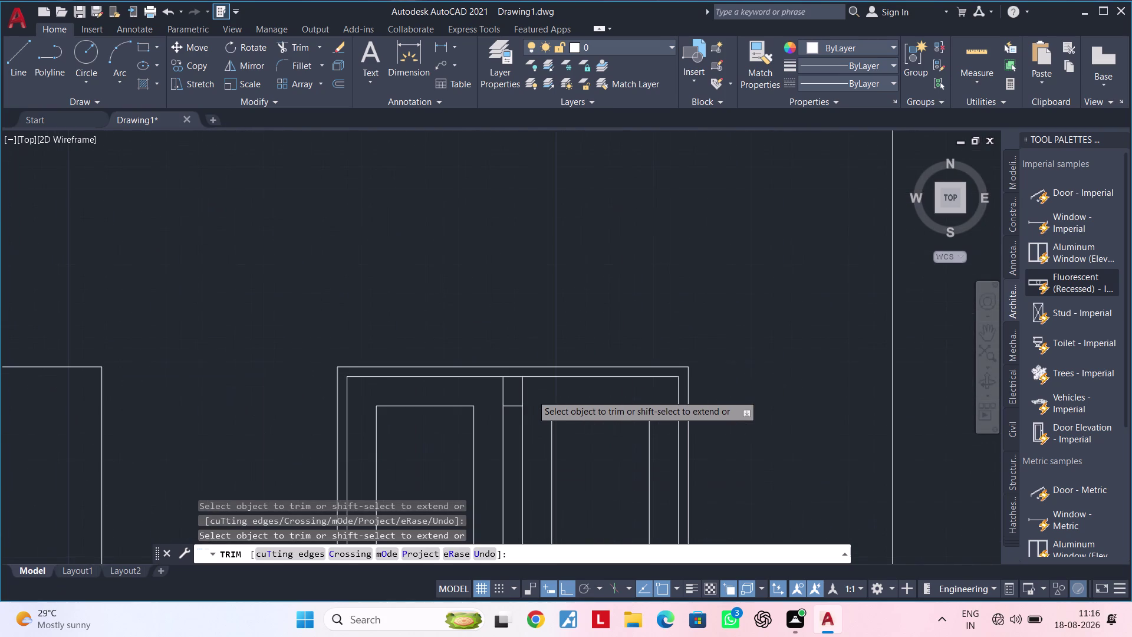
click(515, 408)
click(511, 378)
scroll(down, 3)
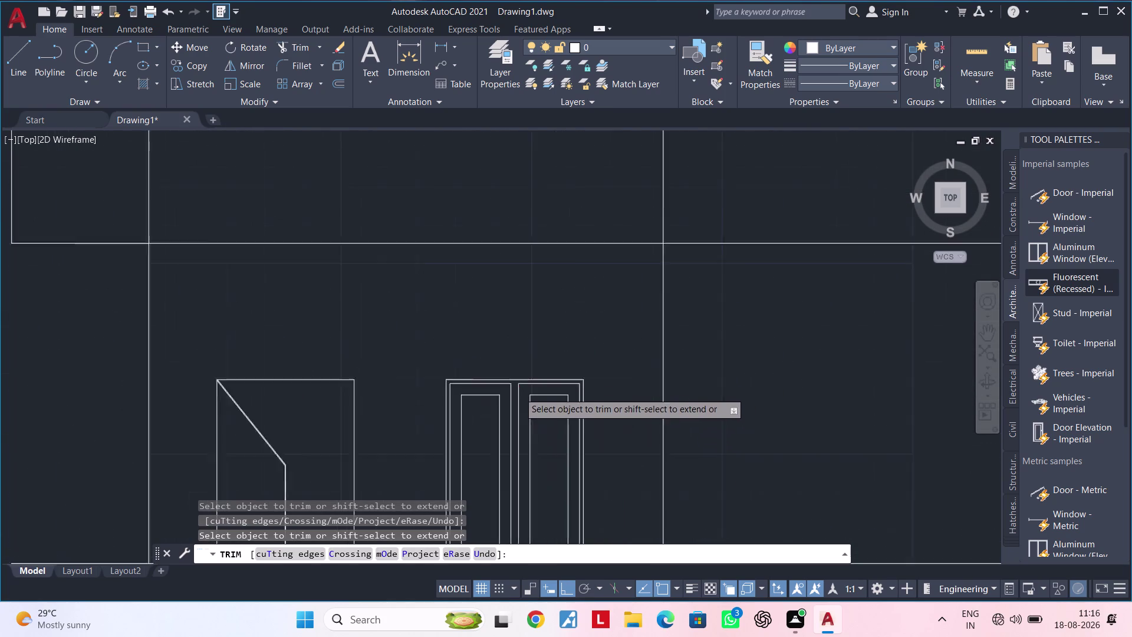
middle_drag(525, 401, 574, 367)
key(Escape)
key(Escape)
Pan and zoom in on the upper-floor double door, clearing pending commands.
middle_drag(540, 424, 555, 401)
middle_drag(579, 335, 587, 318)
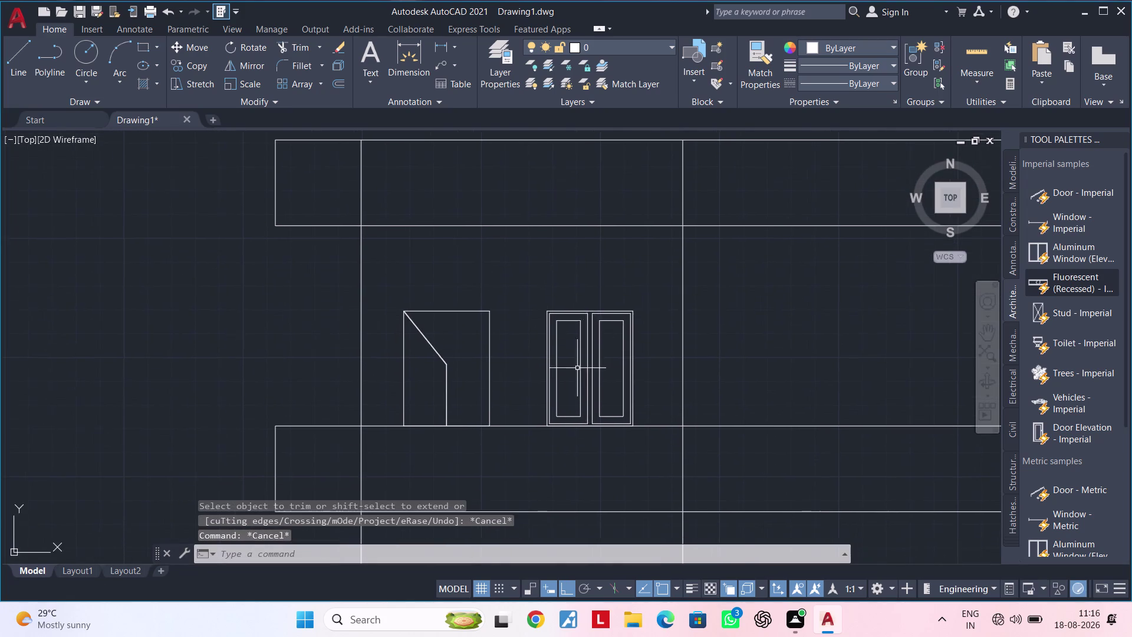
scroll(up, 3)
middle_drag(578, 368, 564, 380)
key(Escape)
key(Escape)
key(Escape)
key(Escape)
Draw lines joining the left leaf's inner panel to its frame, including a mid-height line.
text(L)
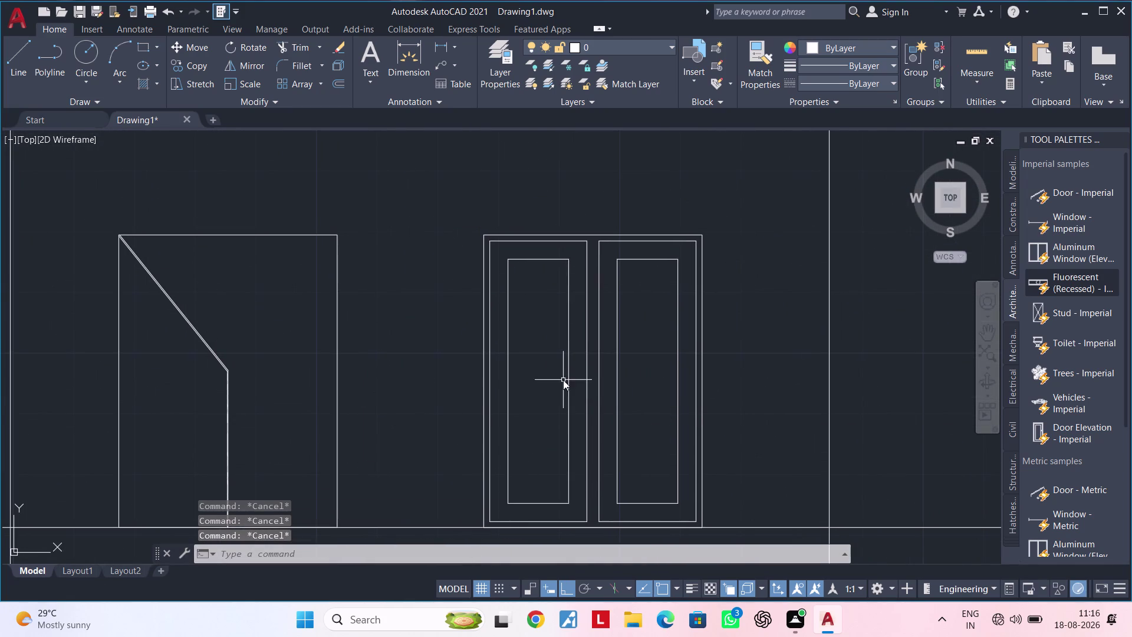
key(space)
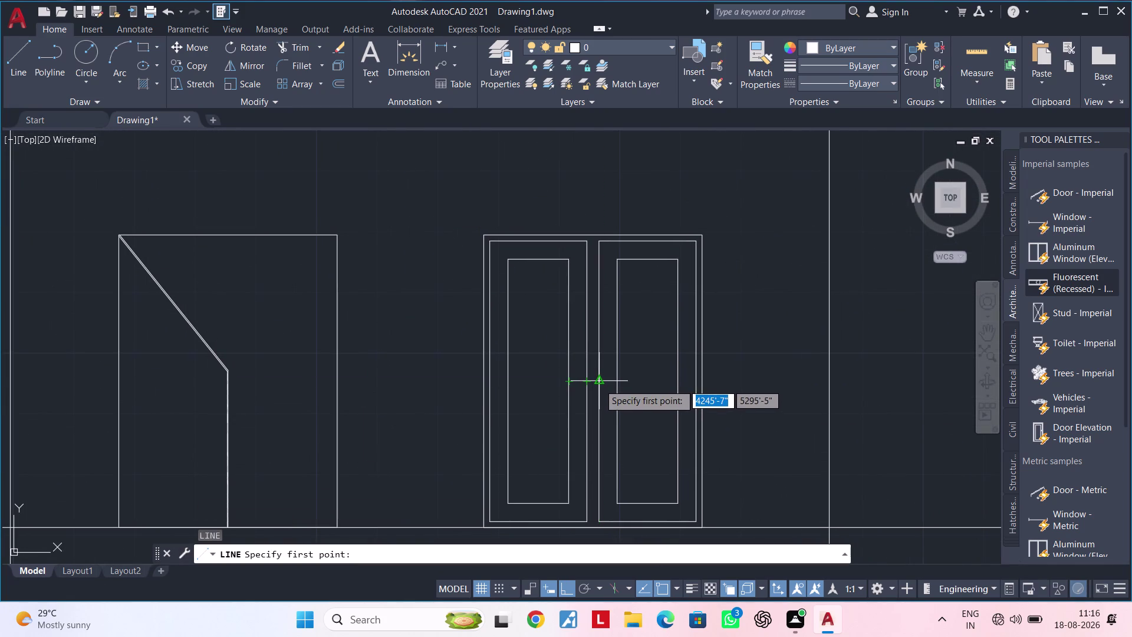
click(586, 384)
click(570, 381)
key(Escape)
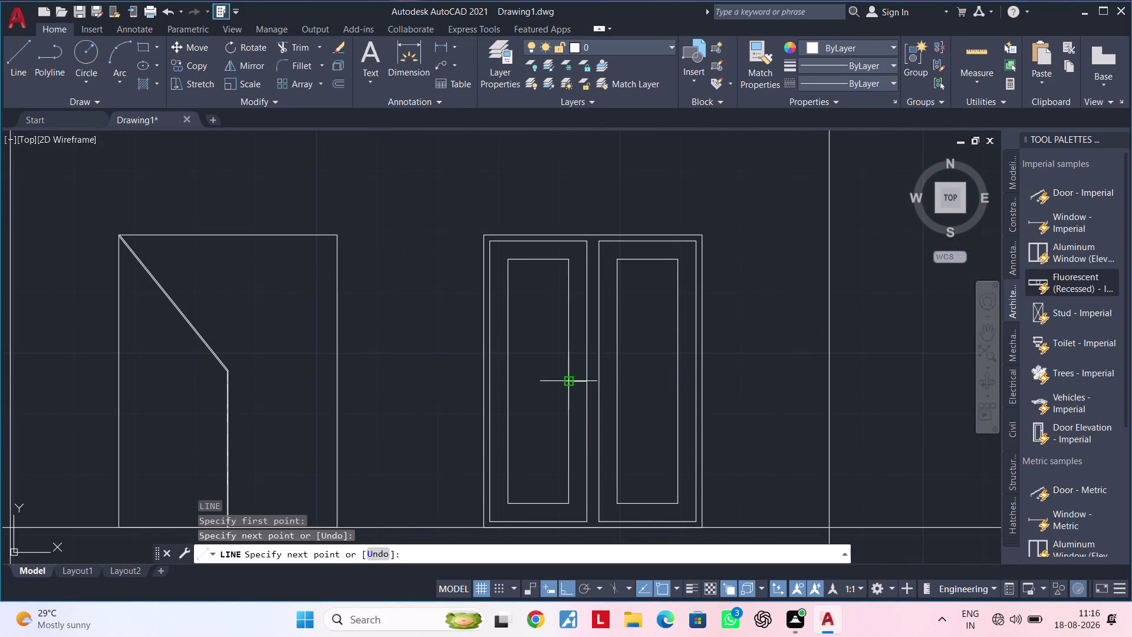
key(space)
scroll(up, 3)
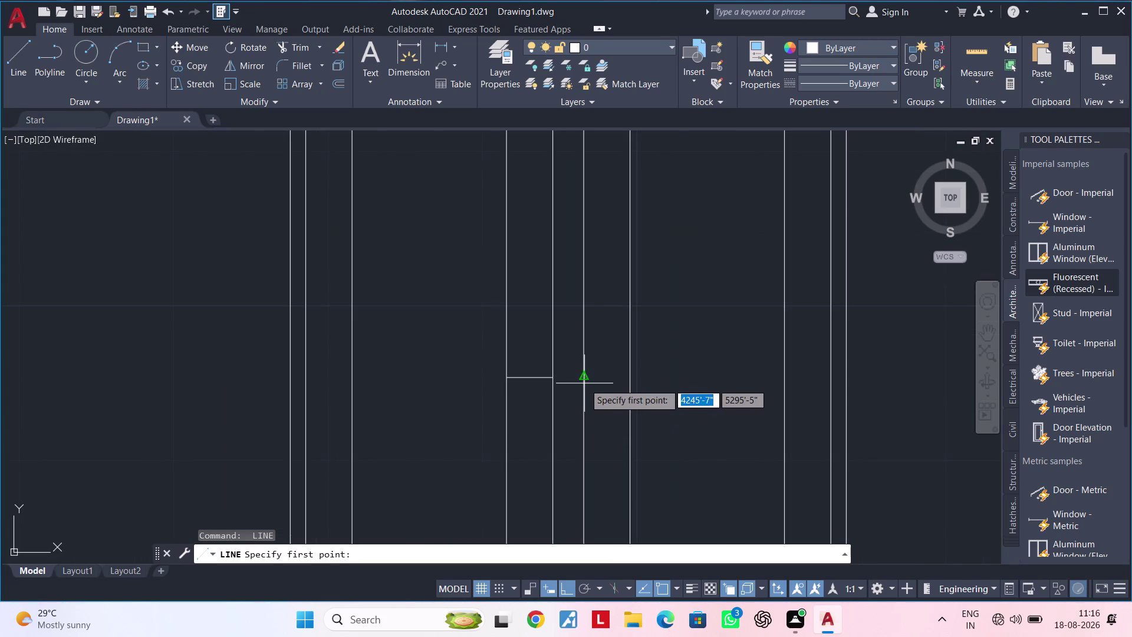
click(584, 379)
click(624, 378)
key(Escape)
scroll(down, 3)
middle_drag(672, 383, 588, 384)
Draw a mid-height line from the right leaf's inner panel to its frame.
key(space)
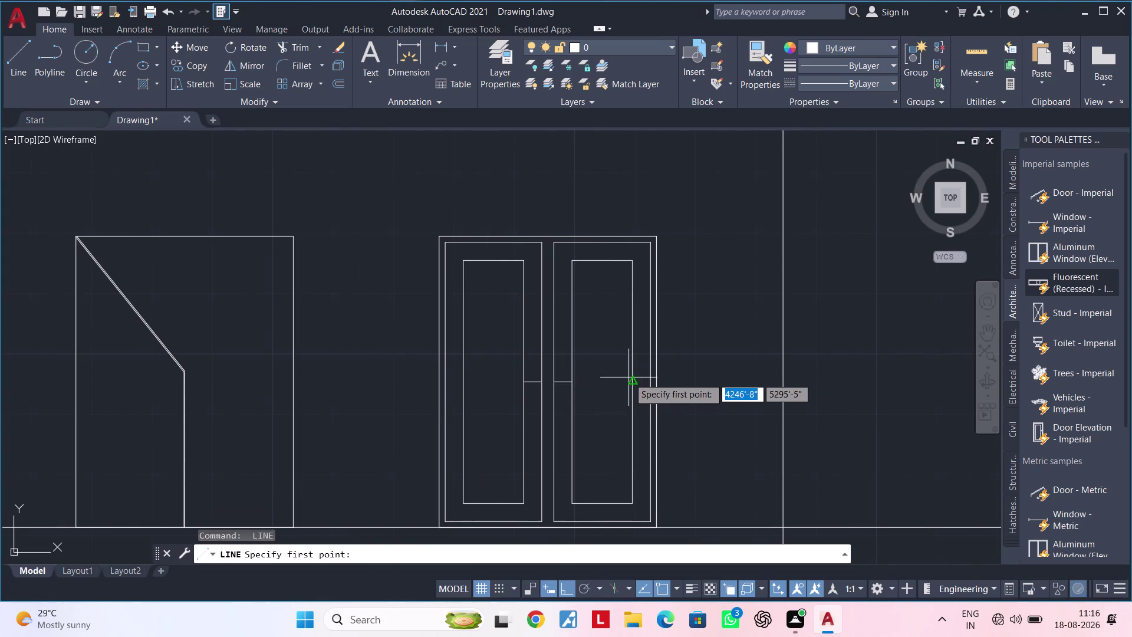
click(630, 383)
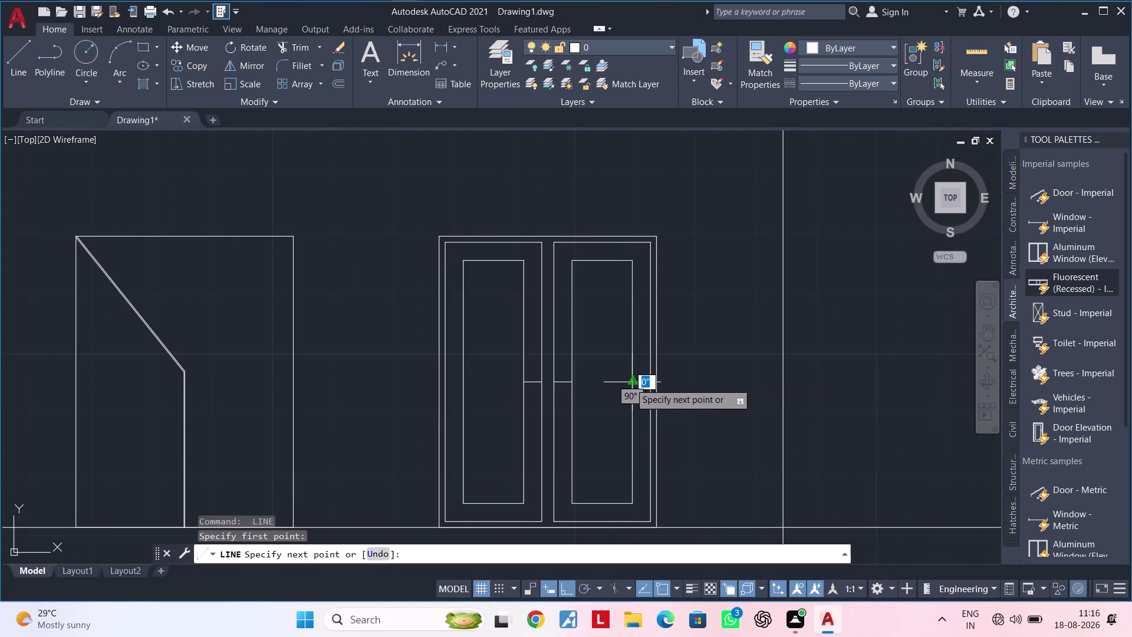
scroll(up, 3)
click(680, 381)
key(Escape)
scroll(down, 3)
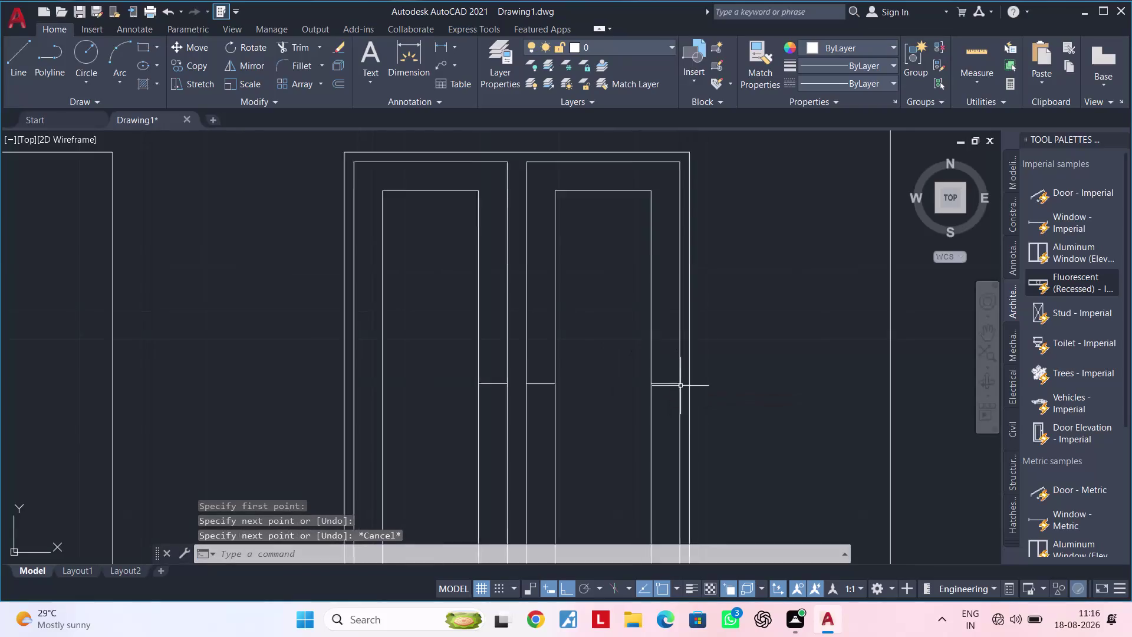
scroll(down, 3)
middle_drag(676, 403, 800, 387)
Draw the outer mid-height line on the right leaf, ending at the inner panel.
key(Escape)
key(space)
scroll(up, 3)
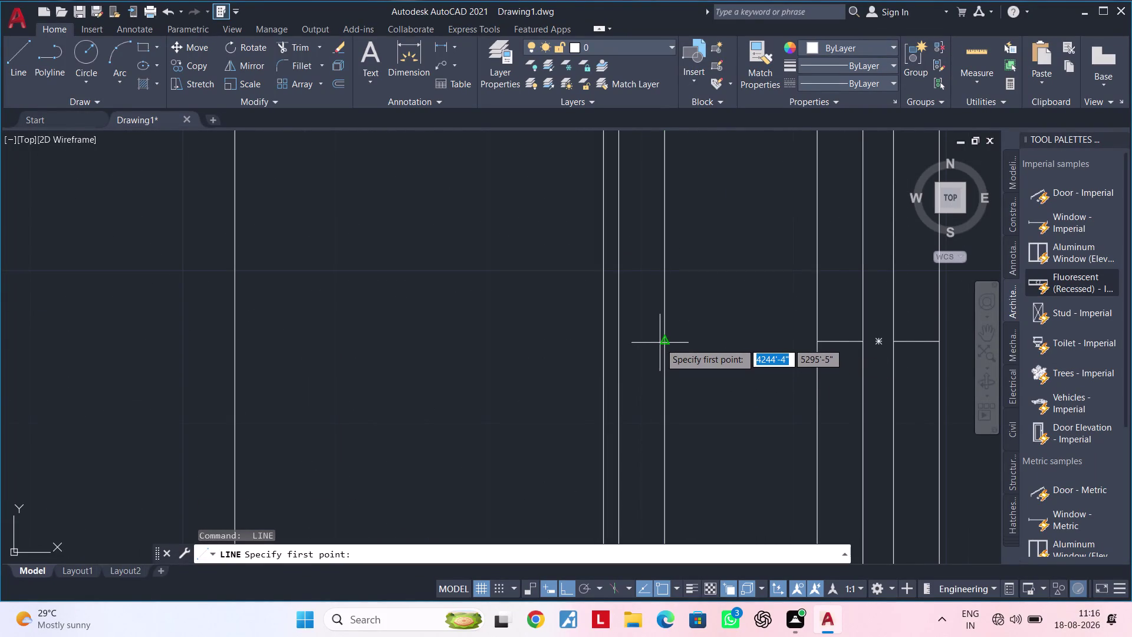
click(667, 344)
click(619, 343)
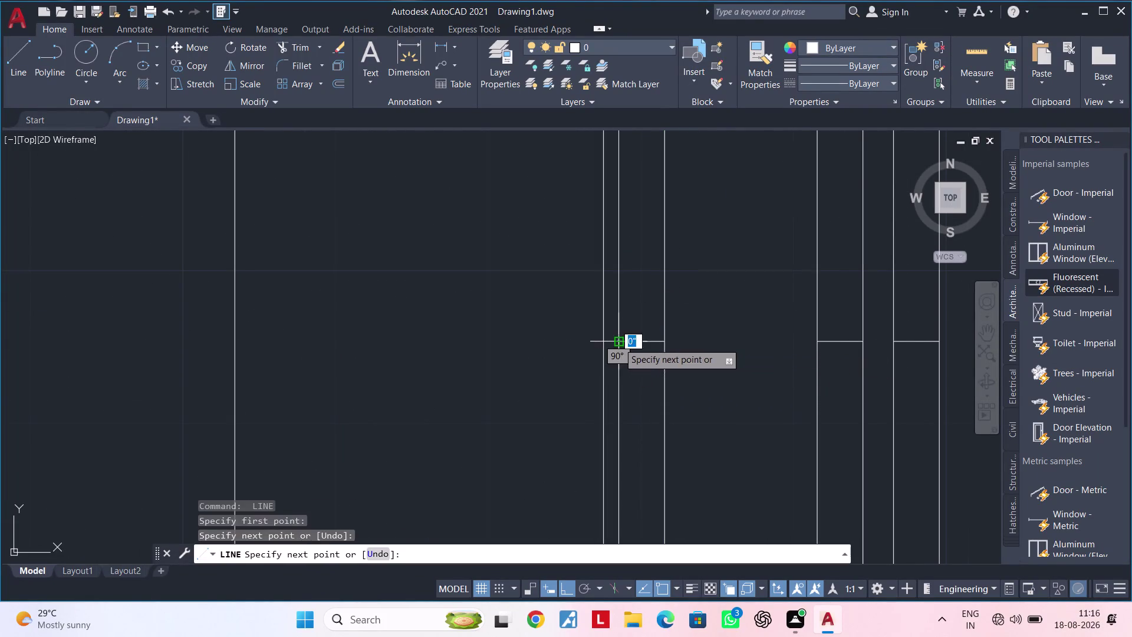
key(Escape)
scroll(down, 3)
middle_drag(706, 345, 589, 308)
Join the left inner panel to the leaf frame with short lines at bottom and top.
key(space)
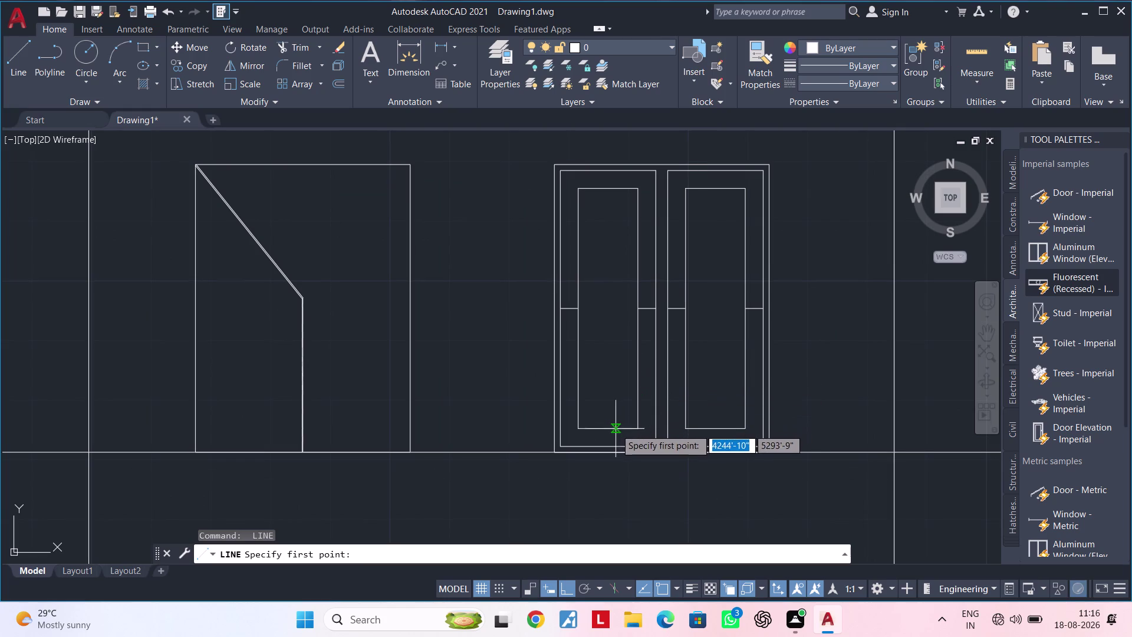
click(611, 432)
click(610, 443)
key(space)
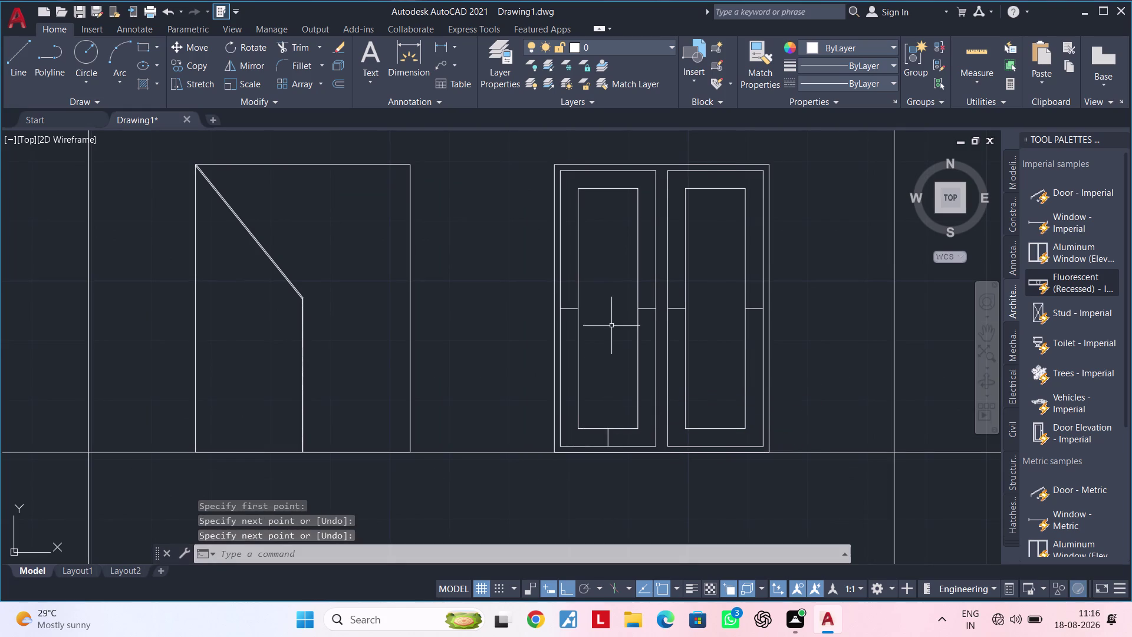
middle_drag(612, 336, 612, 417)
key(space)
click(611, 271)
click(612, 256)
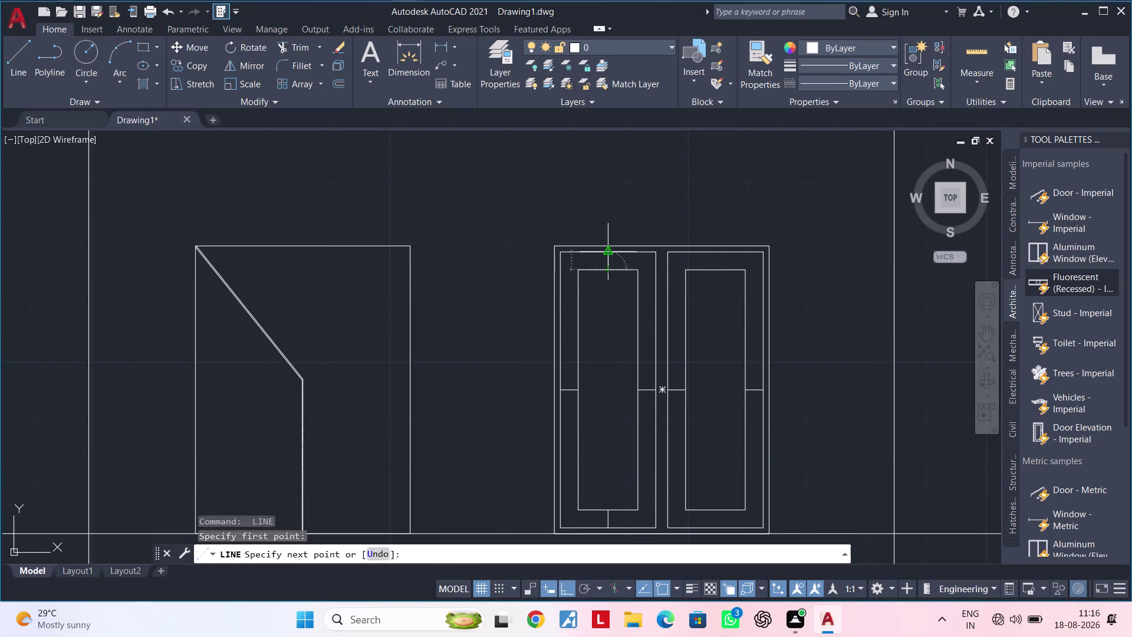
key(space)
Join the right inner panel to the leaf frame with short lines at top and bottom.
middle_drag(670, 285, 530, 285)
key(space)
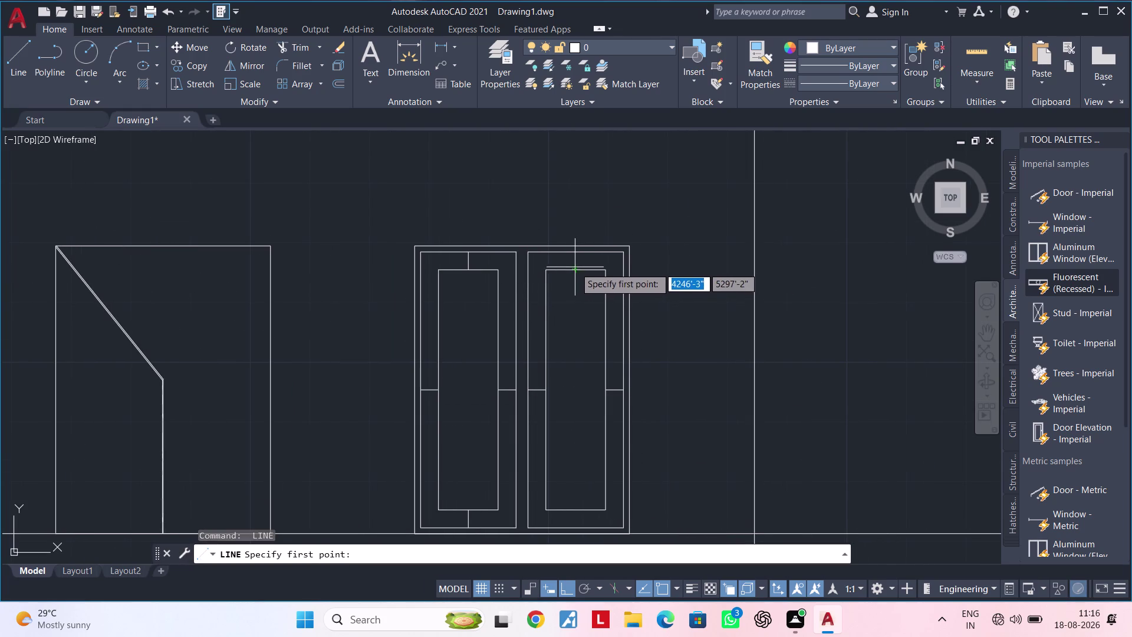
click(574, 268)
click(576, 252)
key(space)
middle_drag(584, 355, 576, 219)
key(space)
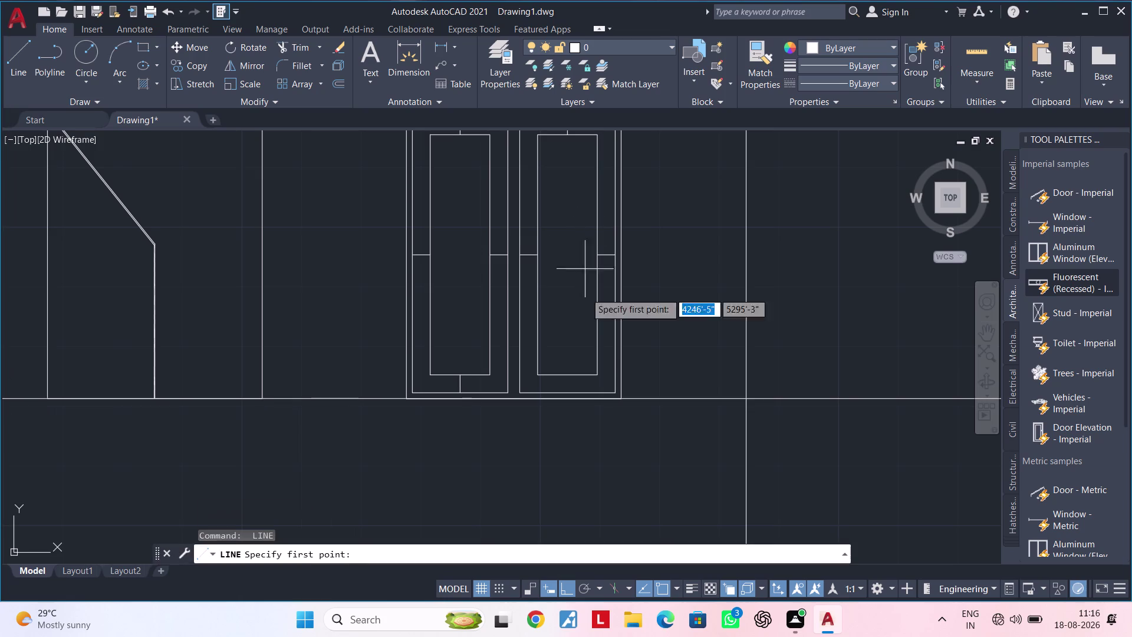
click(567, 374)
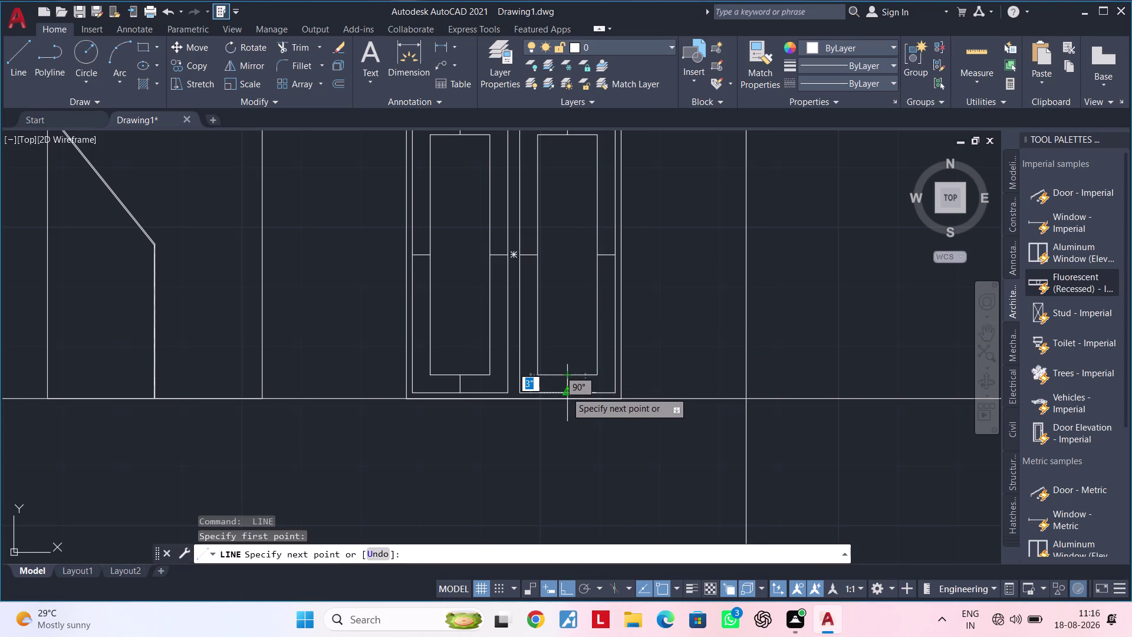
click(566, 392)
key(space)
Zoom and pan out to view the whole upper floor with its door.
scroll(down, 3)
middle_drag(578, 391, 580, 411)
scroll(down, 3)
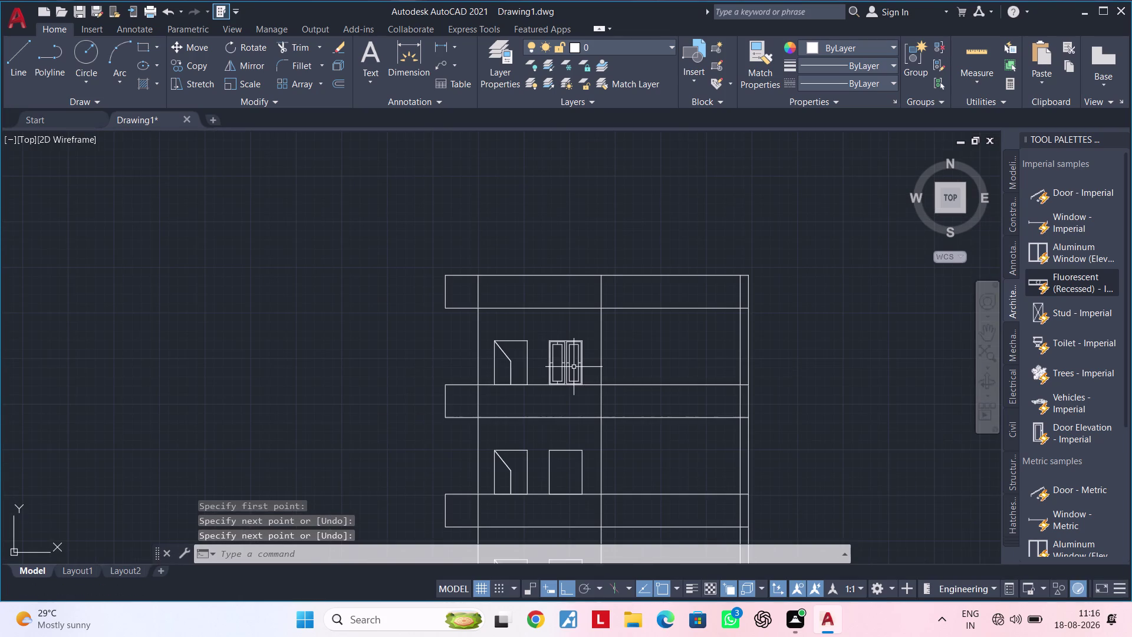
middle_drag(573, 382, 567, 356)
scroll(up, 3)
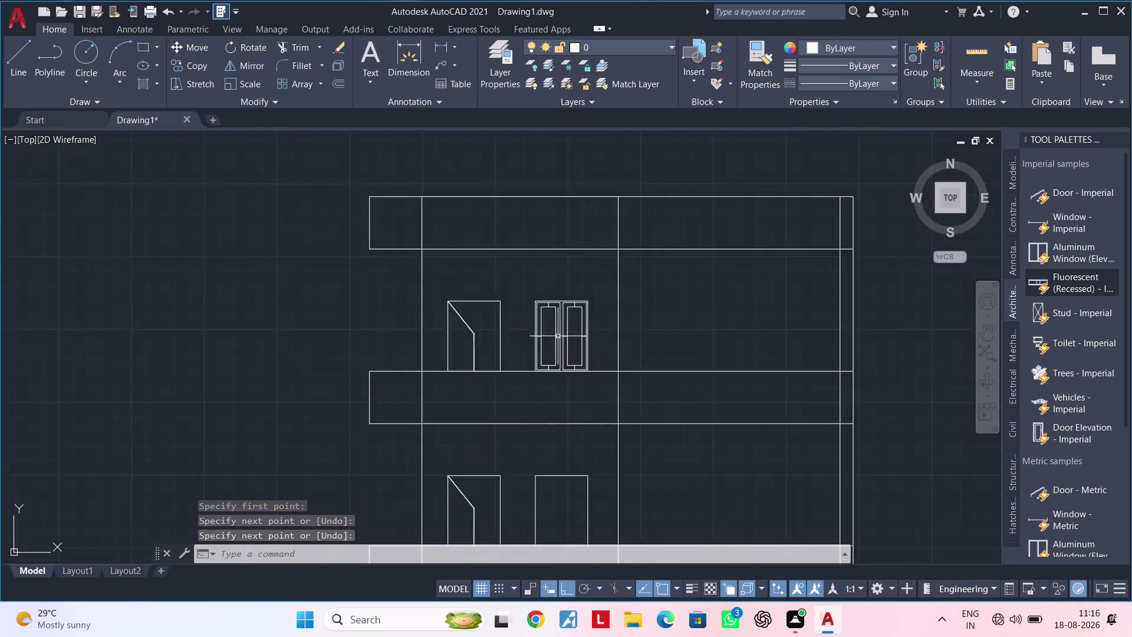
scroll(up, 3)
middle_drag(535, 292, 529, 363)
Select the left and right leaf lines and the outer frame of the window.
scroll(up, 3)
click(405, 249)
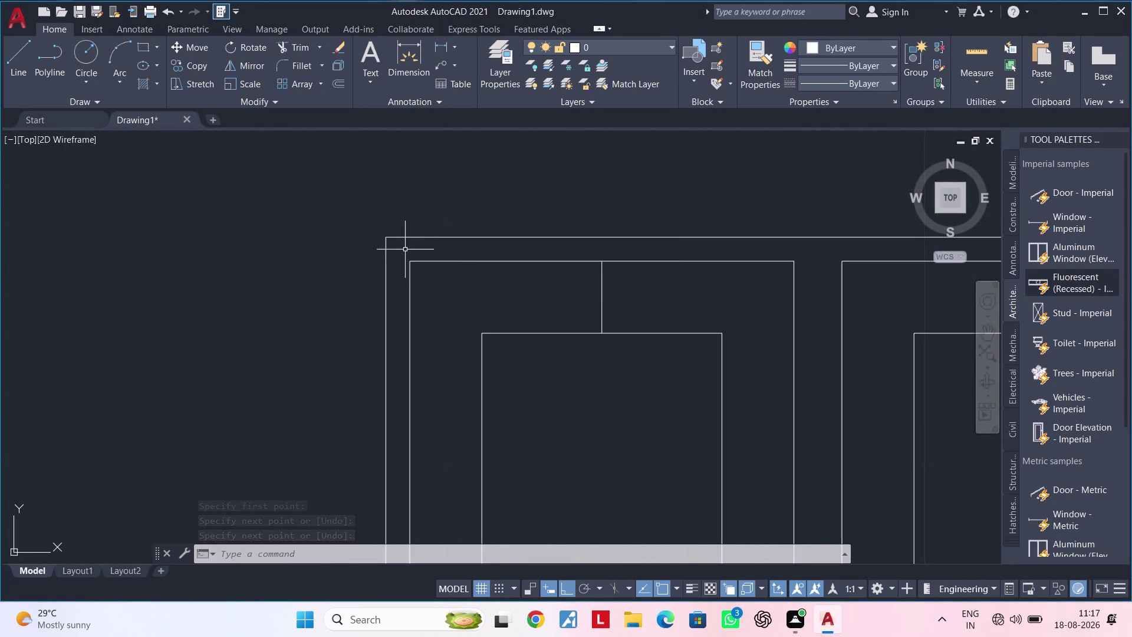
scroll(down, 3)
middle_drag(618, 476, 428, 118)
scroll(down, 3)
middle_drag(529, 397, 540, 313)
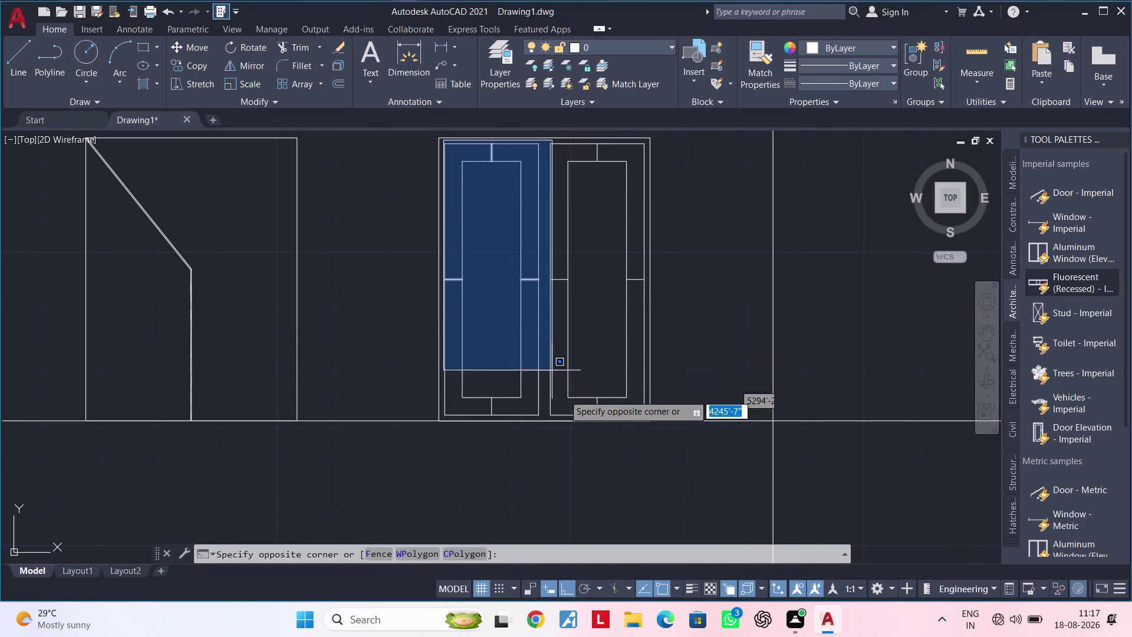
click(597, 414)
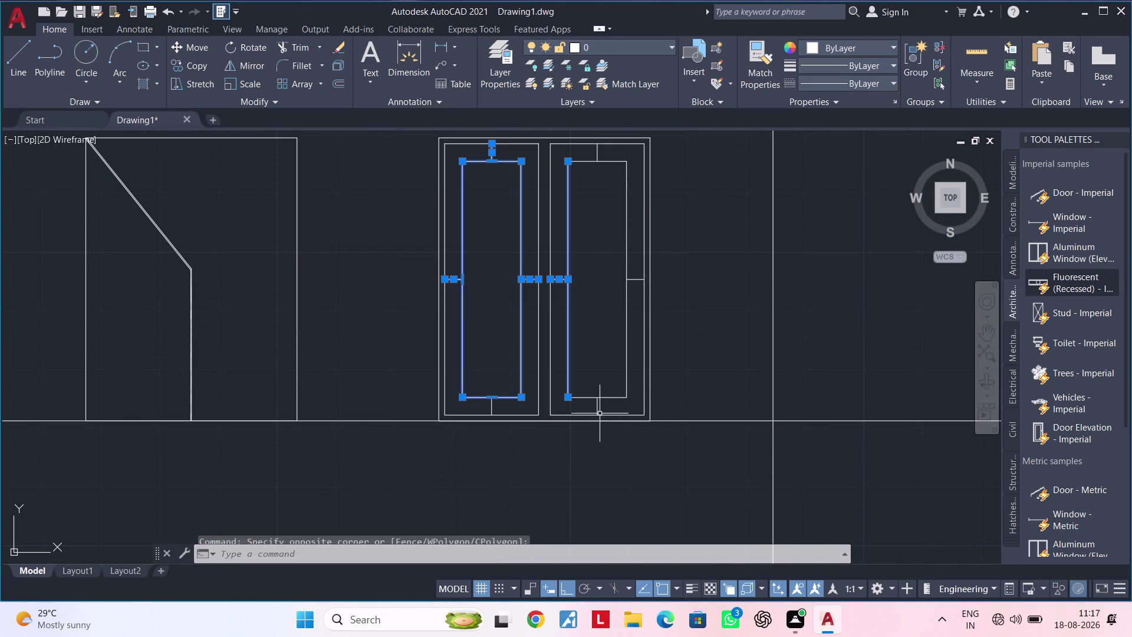
click(642, 371)
click(637, 361)
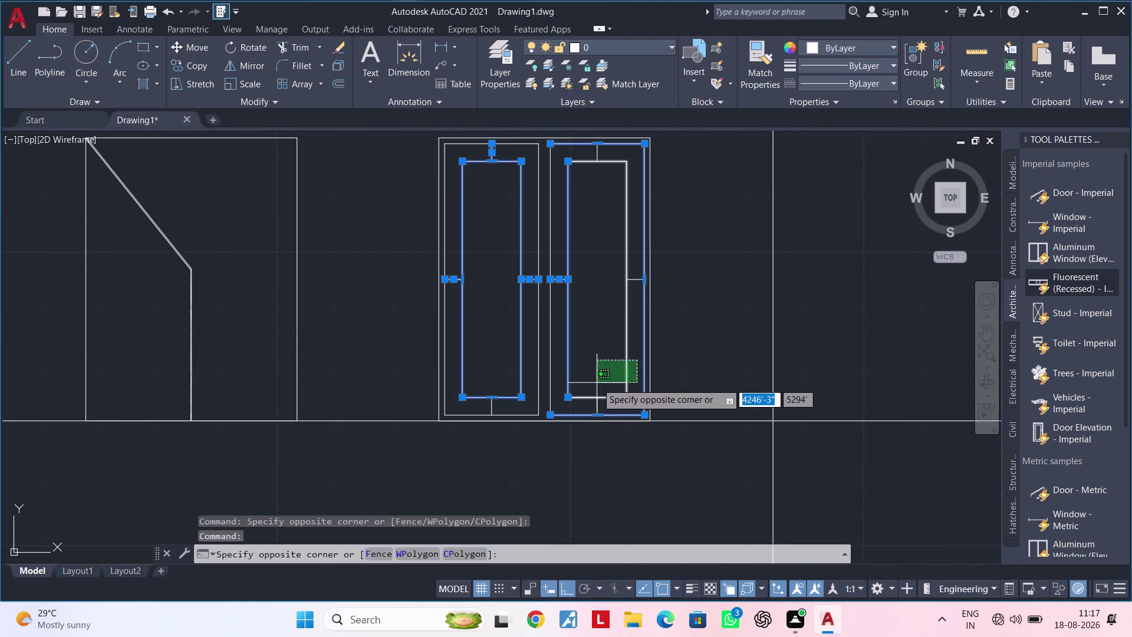
drag(576, 390, 568, 394)
click(561, 375)
click(534, 378)
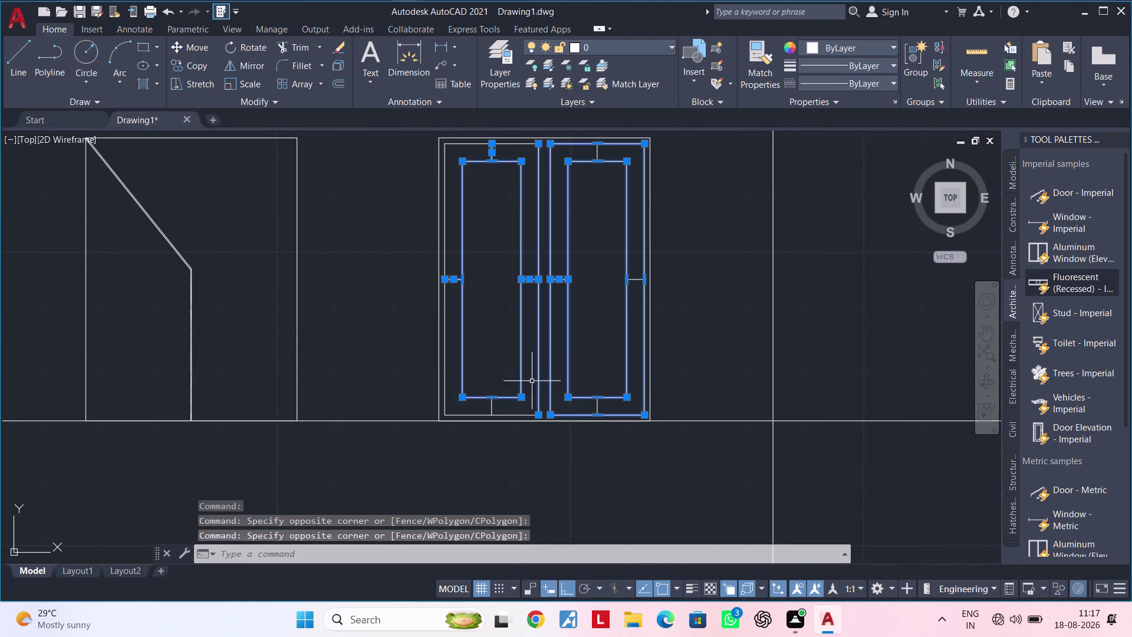
scroll(up, 3)
click(515, 428)
scroll(down, 3)
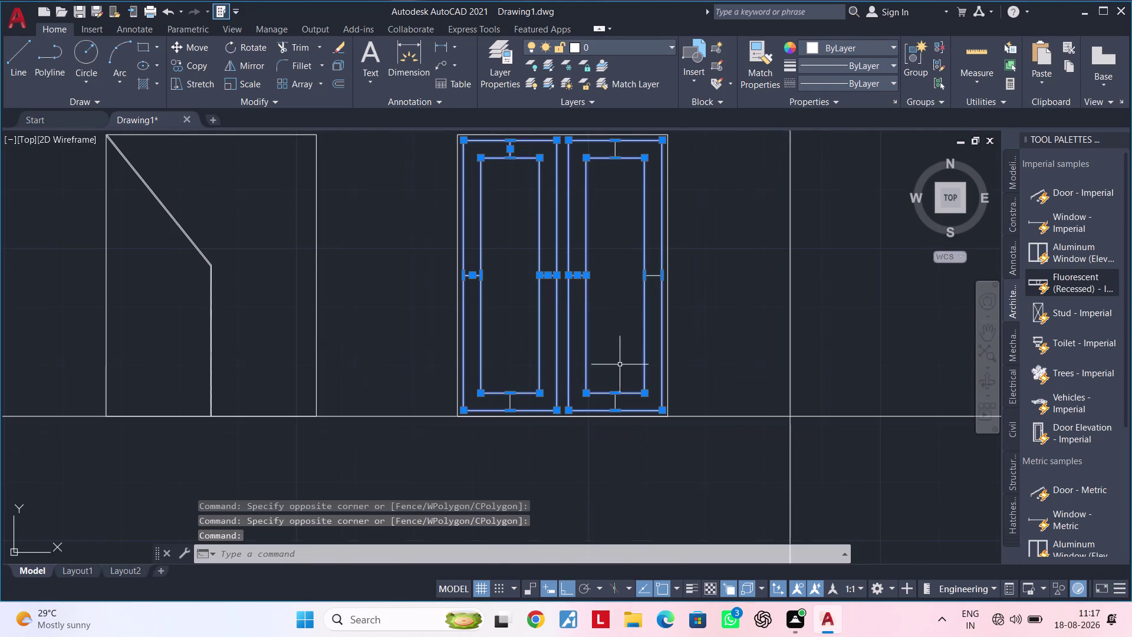
Add the short bottom lines and mid-height rails to the selection.
scroll(up, 3)
click(599, 386)
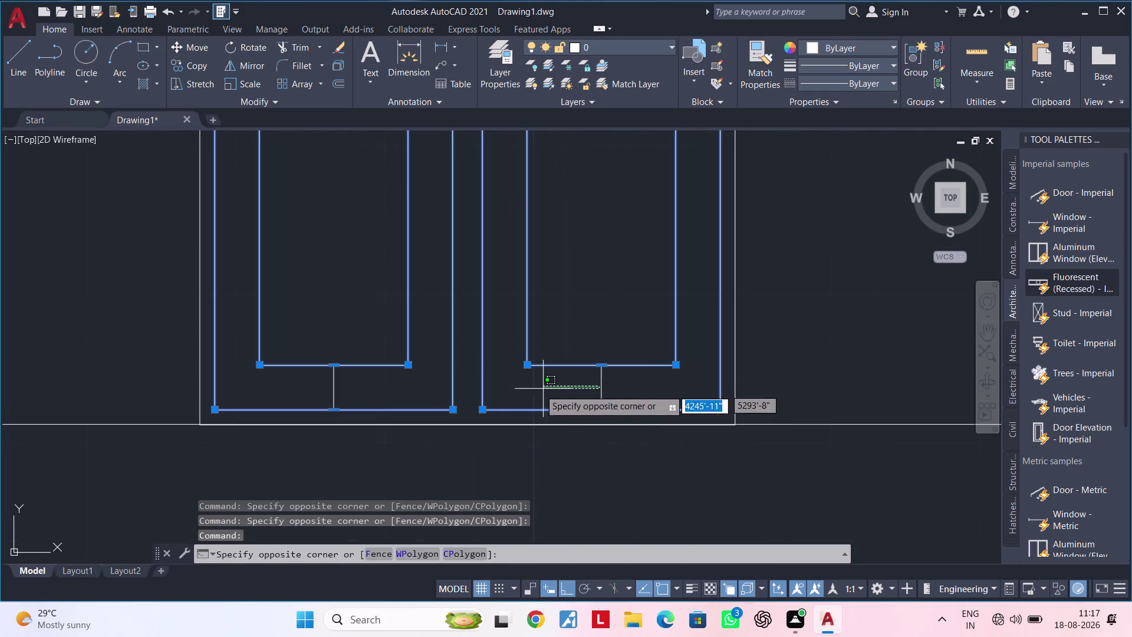
double_click(617, 386)
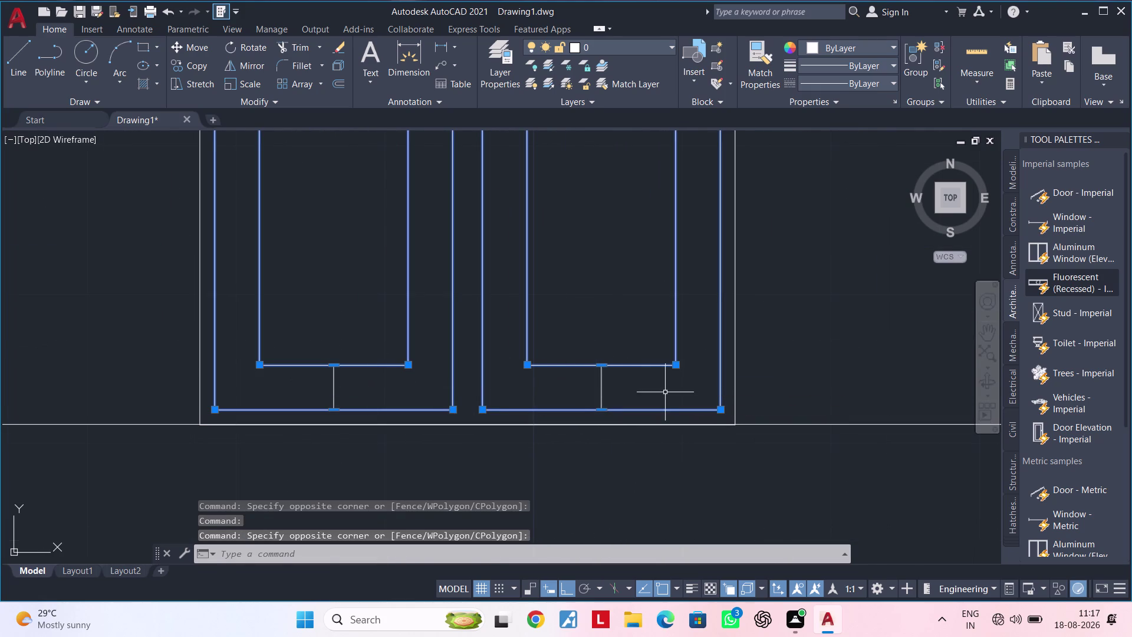
click(646, 384)
click(284, 388)
scroll(down, 3)
middle_drag(574, 309, 580, 326)
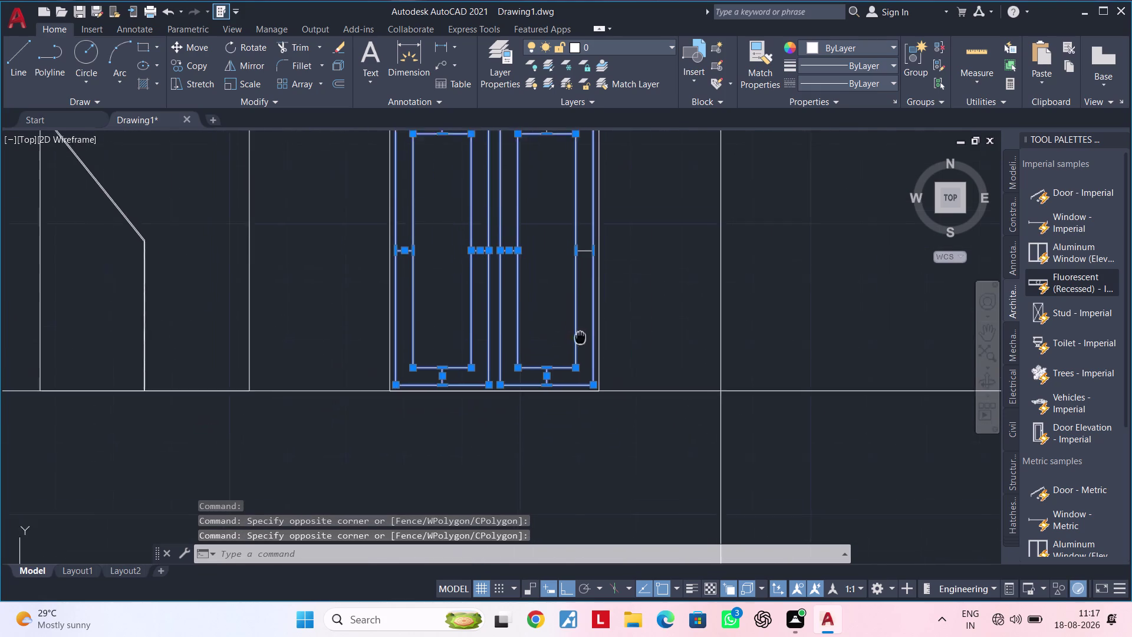
middle_drag(581, 327, 569, 462)
scroll(up, 3)
drag(546, 384, 544, 398)
click(537, 430)
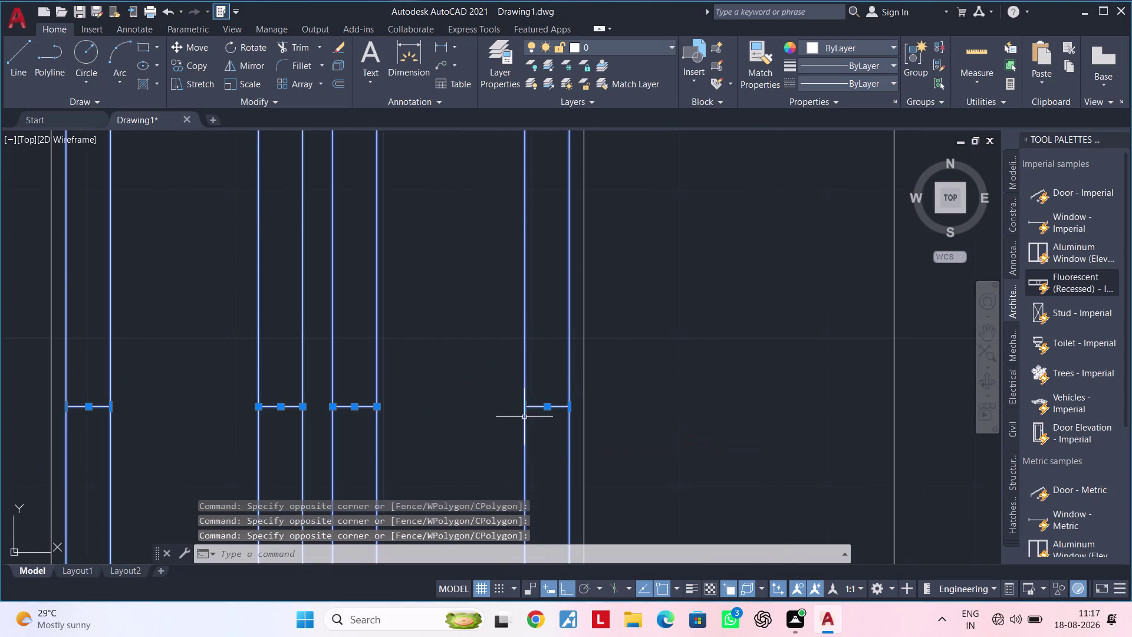
Add the short top lines and confirm the whole window is selected.
scroll(down, 3)
middle_drag(499, 338, 512, 411)
scroll(up, 3)
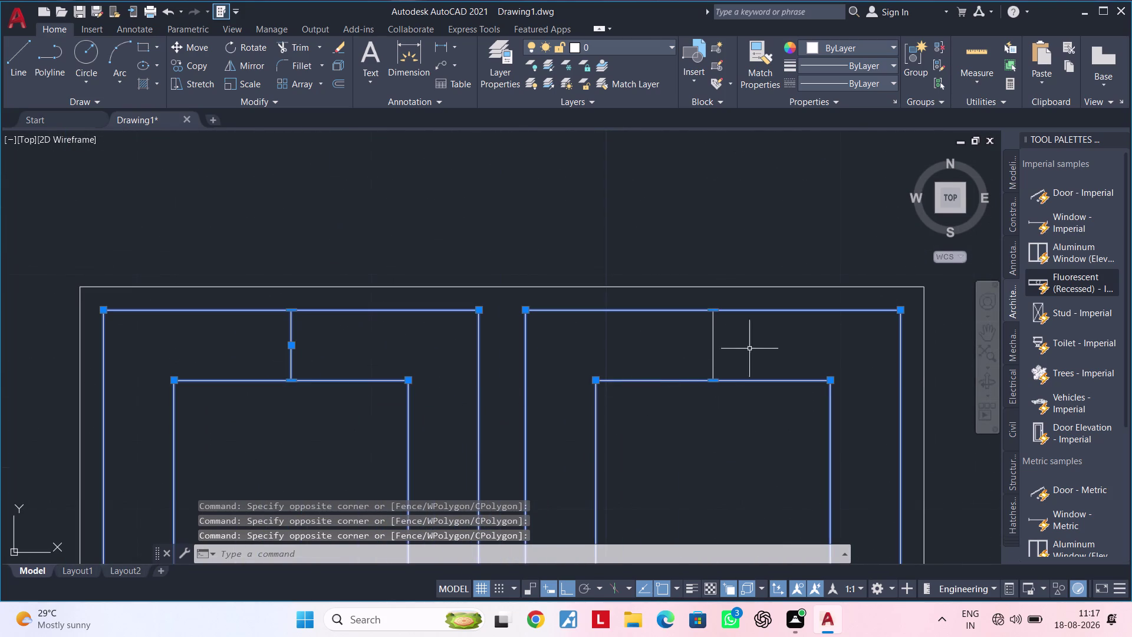
click(770, 345)
click(628, 363)
scroll(down, 3)
middle_drag(660, 407, 492, 313)
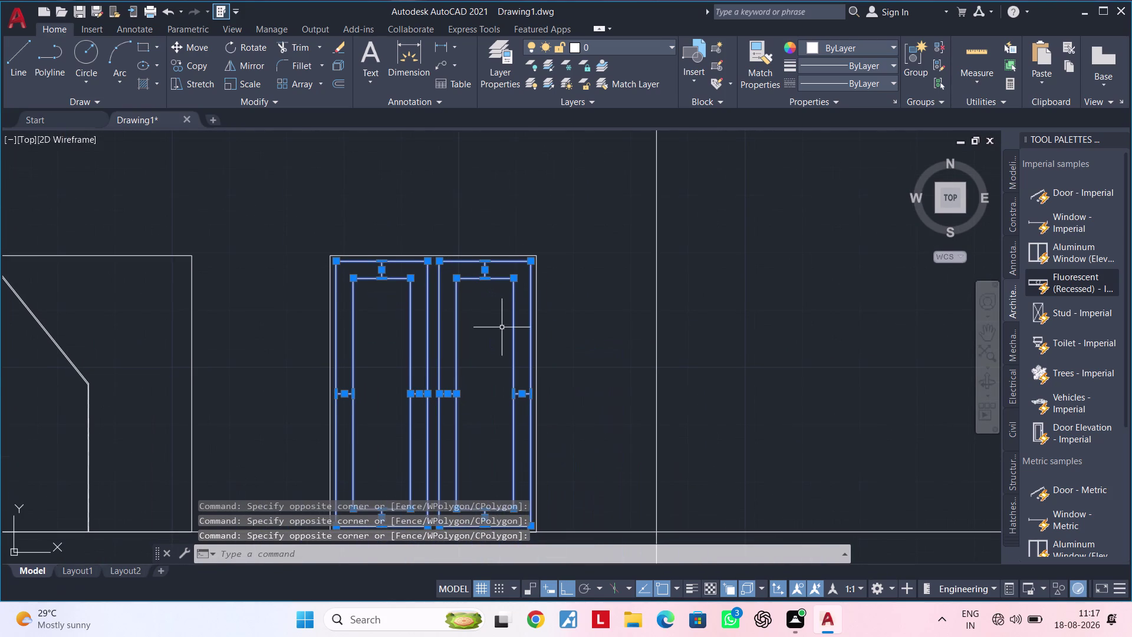
middle_drag(502, 353, 559, 224)
middle_drag(553, 273, 571, 265)
middle_drag(558, 270, 547, 276)
Copy the window from a base point and place one copy 10' higher.
key(c)
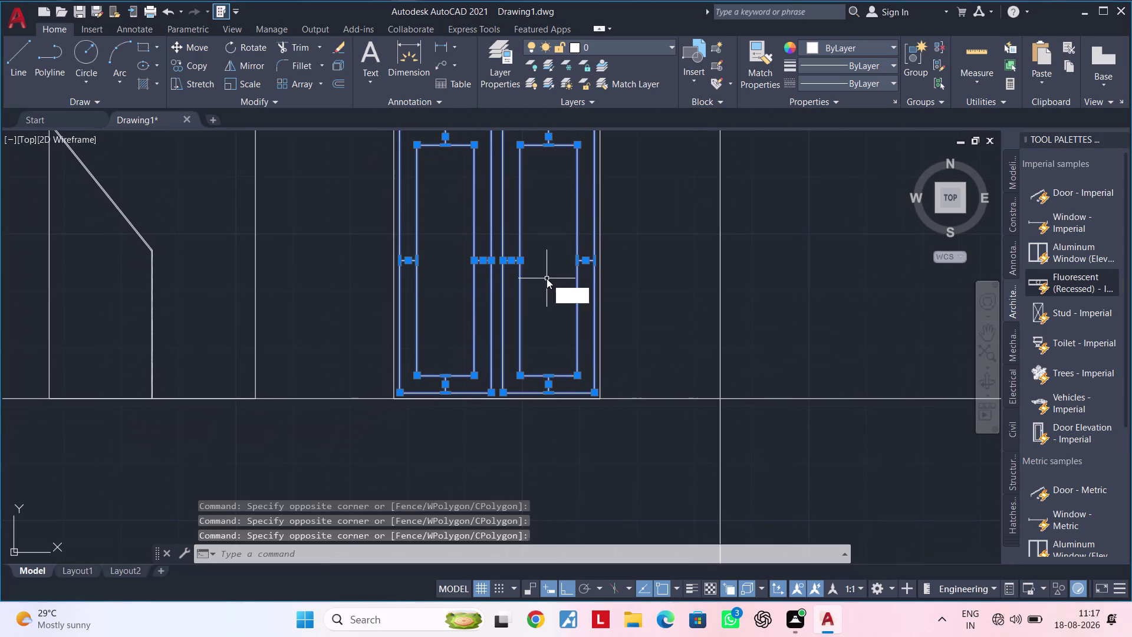
text(O)
key(space)
scroll(up, 3)
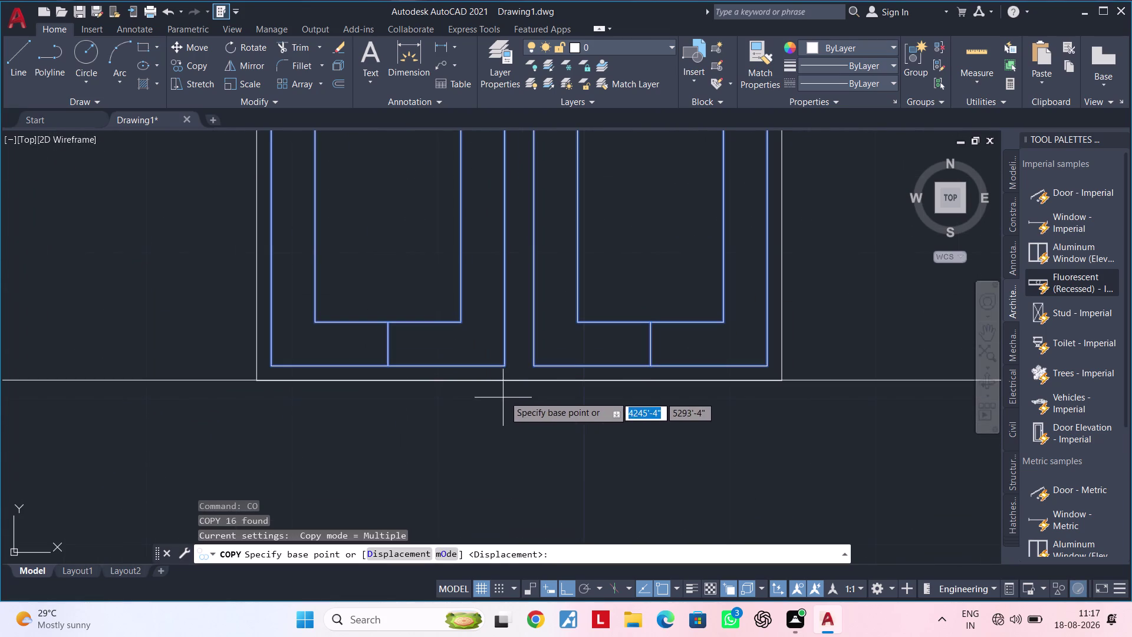
click(520, 380)
scroll(down, 3)
middle_drag(517, 445, 527, 387)
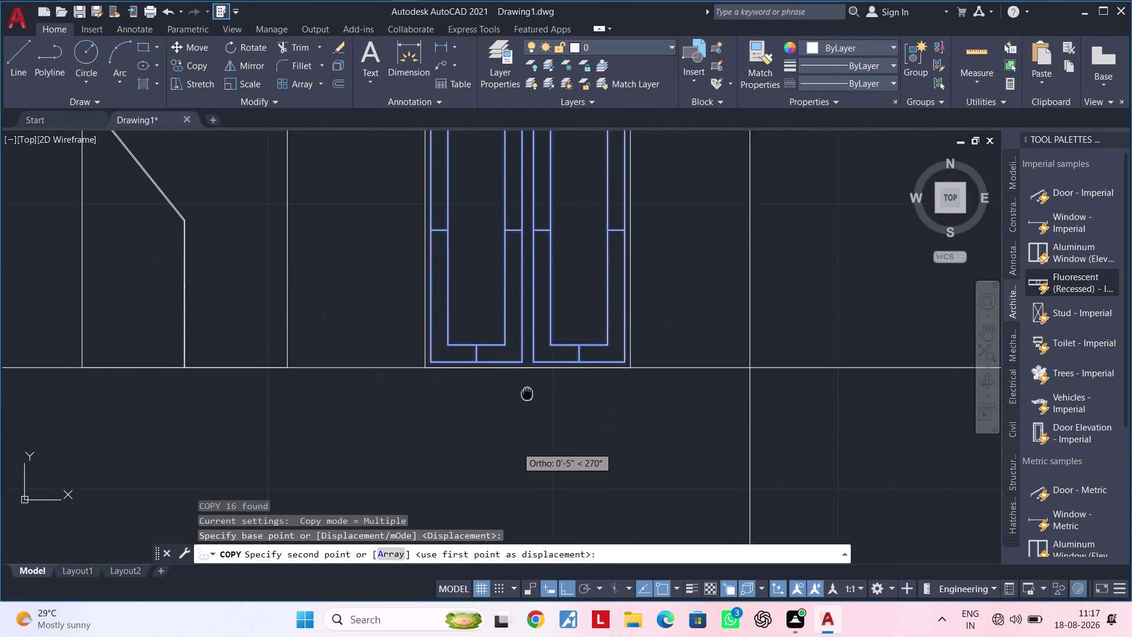
middle_drag(527, 387, 545, 144)
scroll(down, 3)
middle_drag(555, 384, 560, 222)
scroll(up, 3)
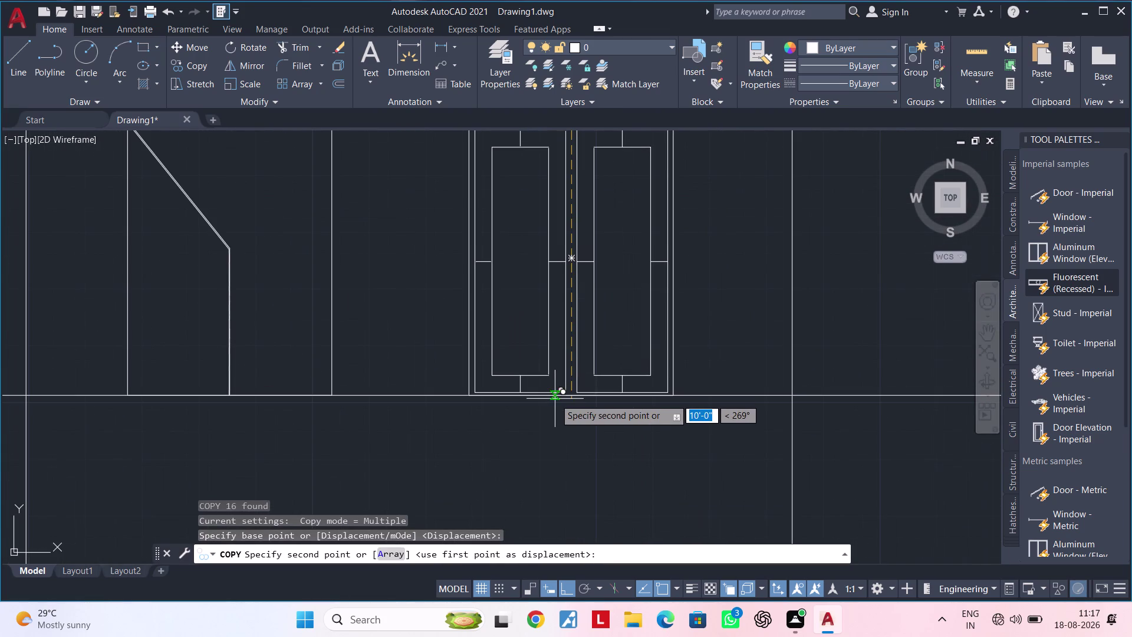
click(574, 399)
Place a second window copy 20' higher on the next storey and end COPY.
middle_drag(577, 454, 590, 112)
scroll(down, 3)
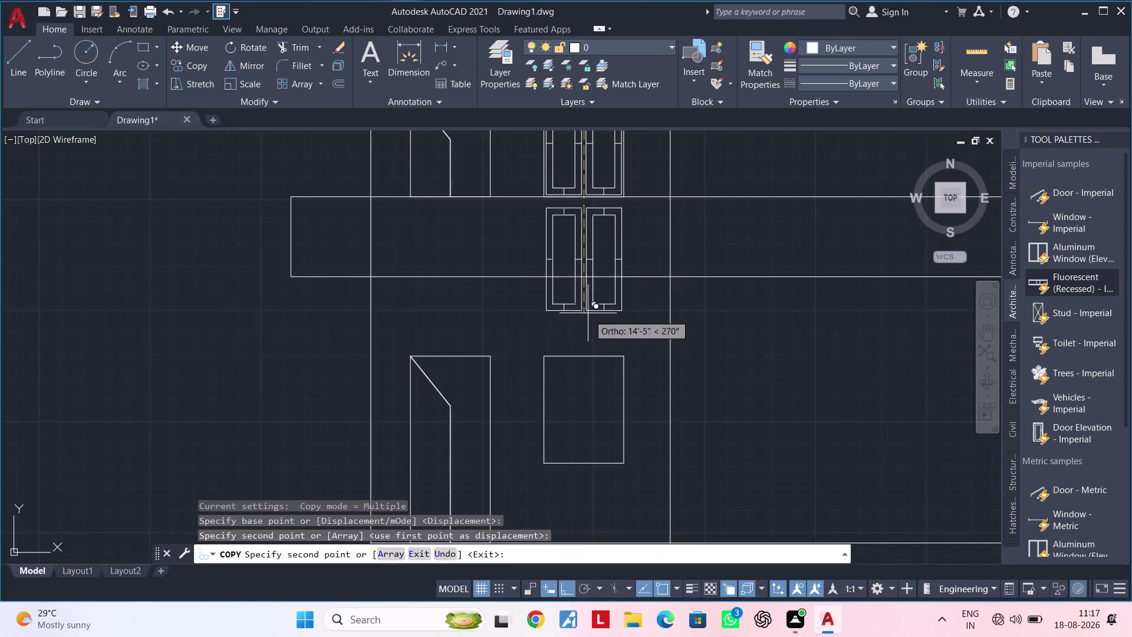
middle_drag(589, 315, 602, 157)
scroll(up, 3)
click(590, 330)
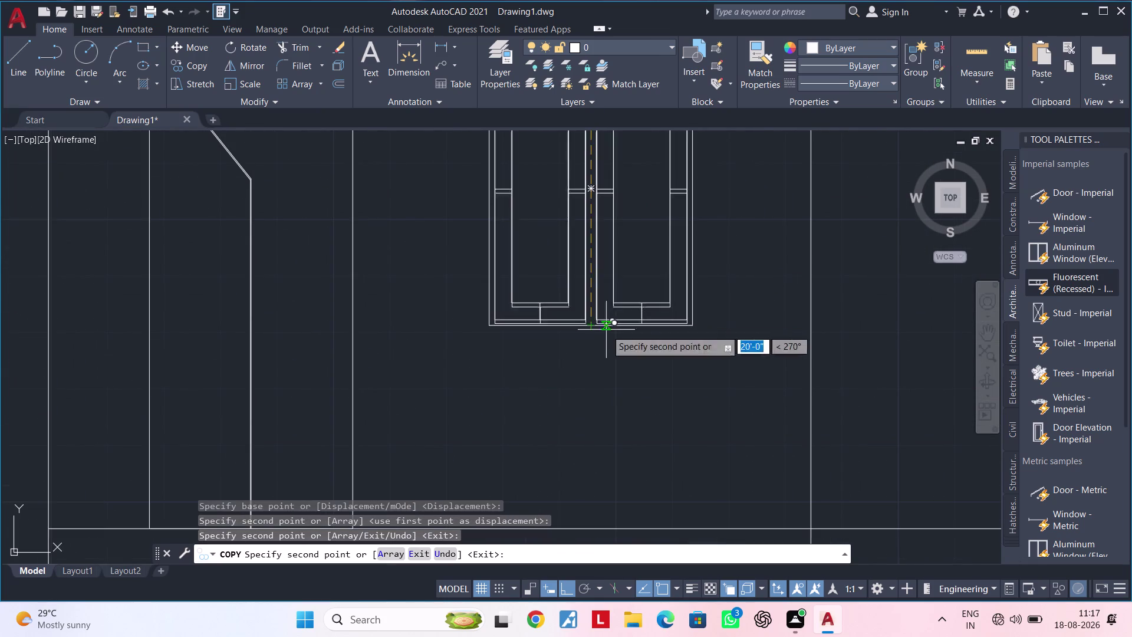
scroll(down, 3)
scroll(down, 3)
key(Escape)
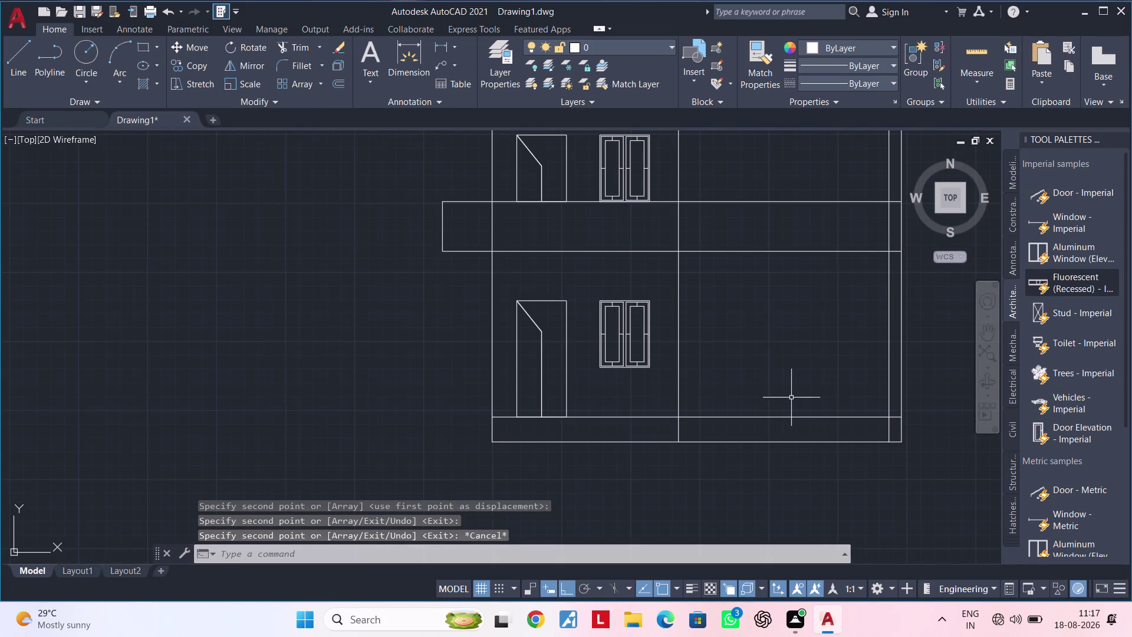
key(Escape)
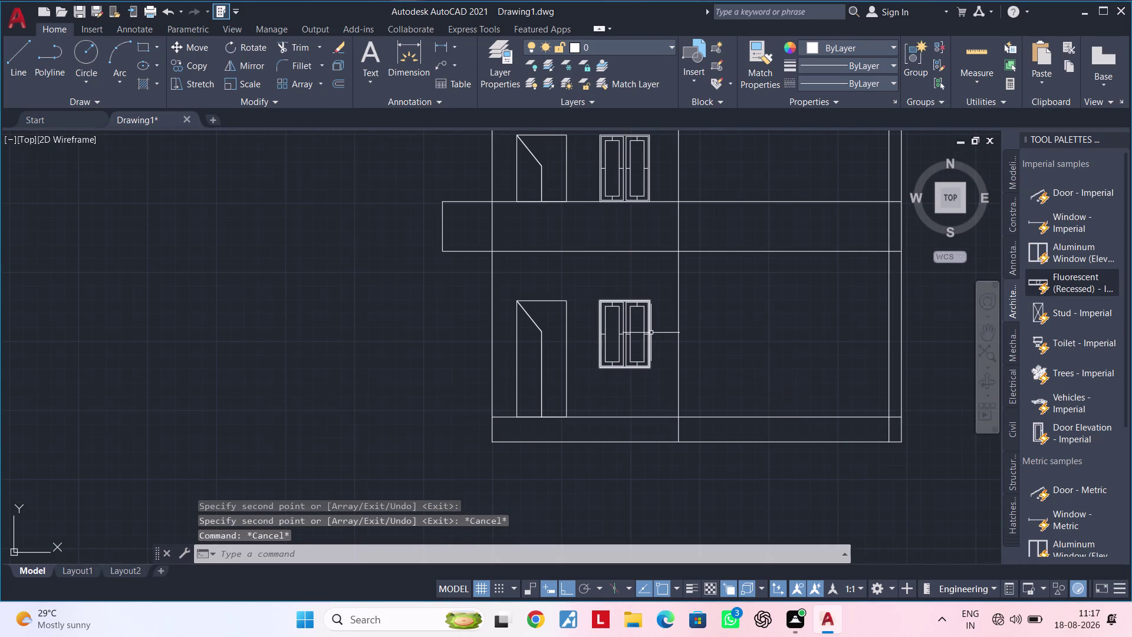
scroll(up, 3)
key(Escape)
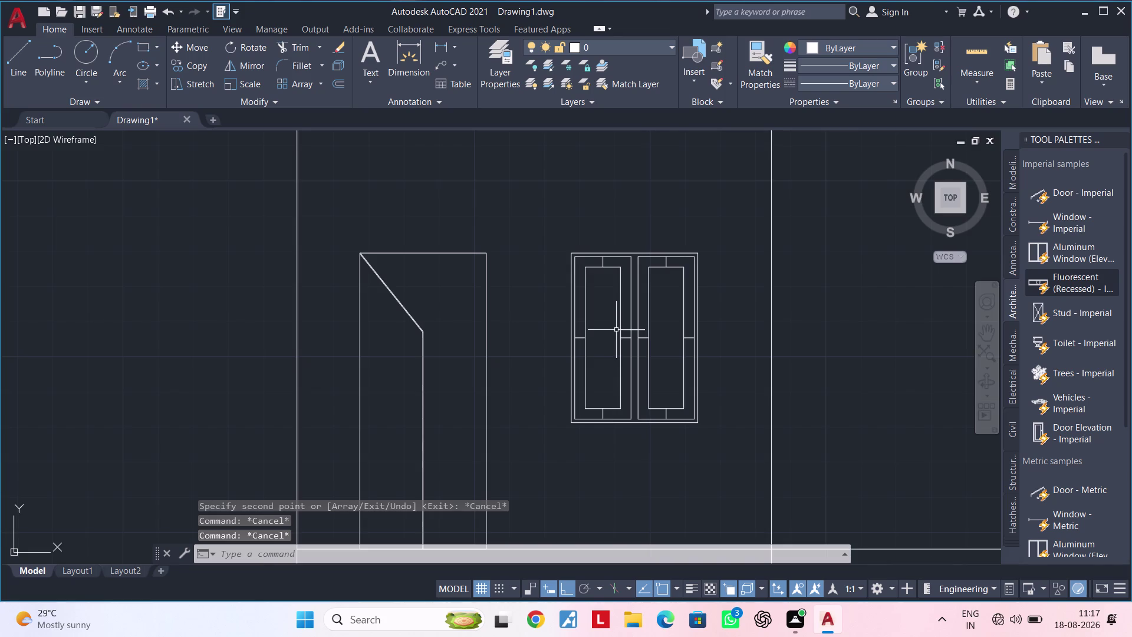
Start a RECTANG, enter 2", then abandon the rectangle.
middle_drag(618, 328, 595, 361)
key(Escape)
key(Escape)
key(Escape)
text(R)
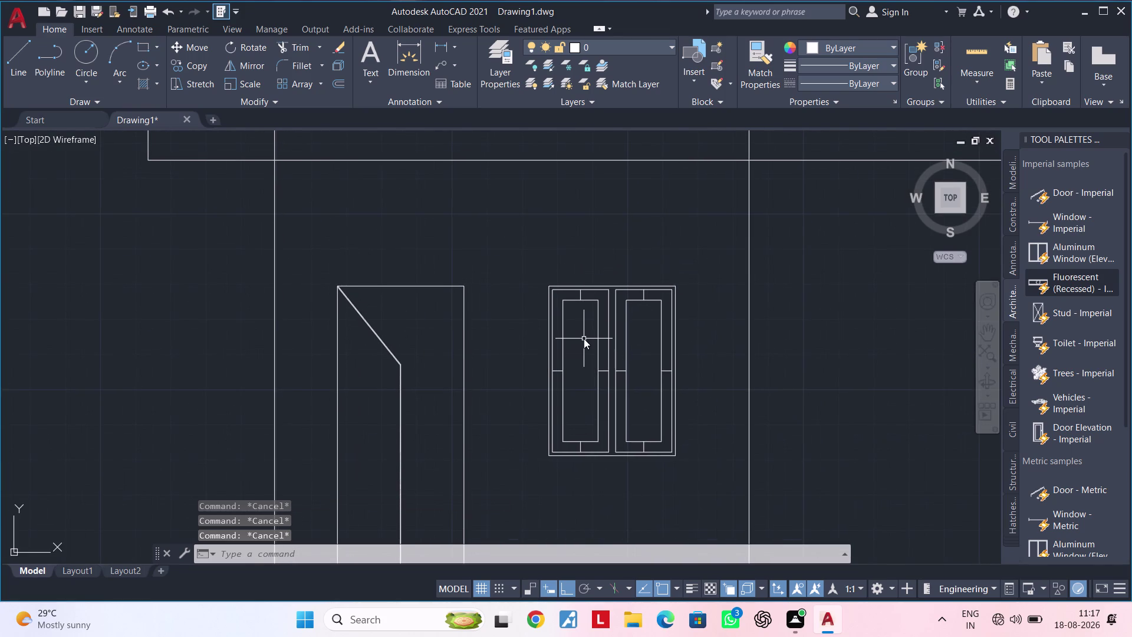
text(EC)
key(space)
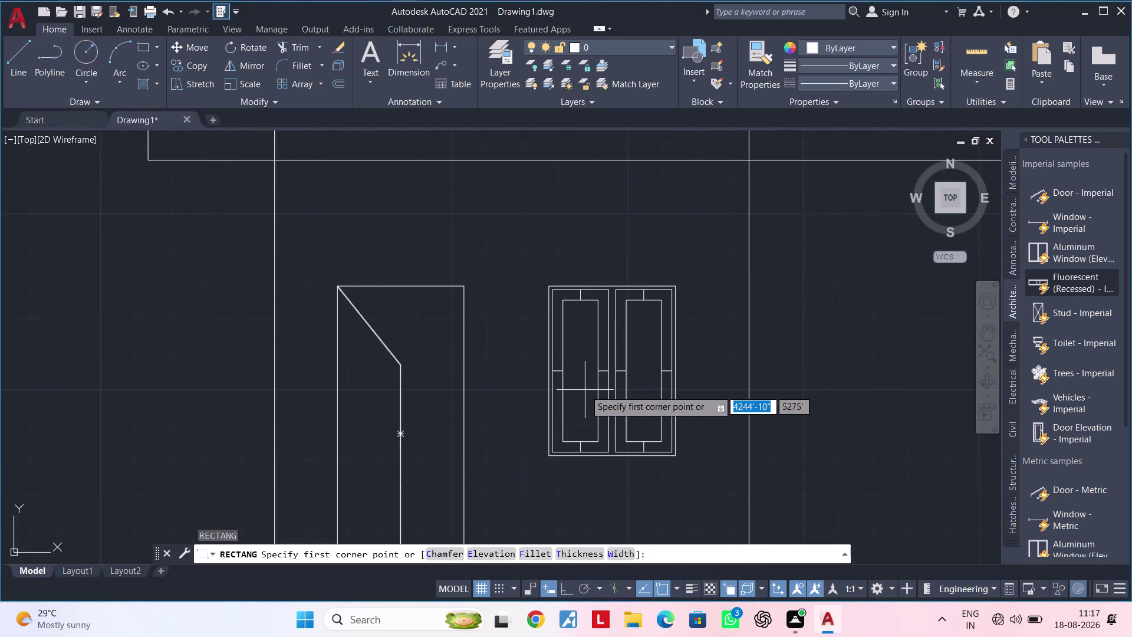
text(2")
key(Return)
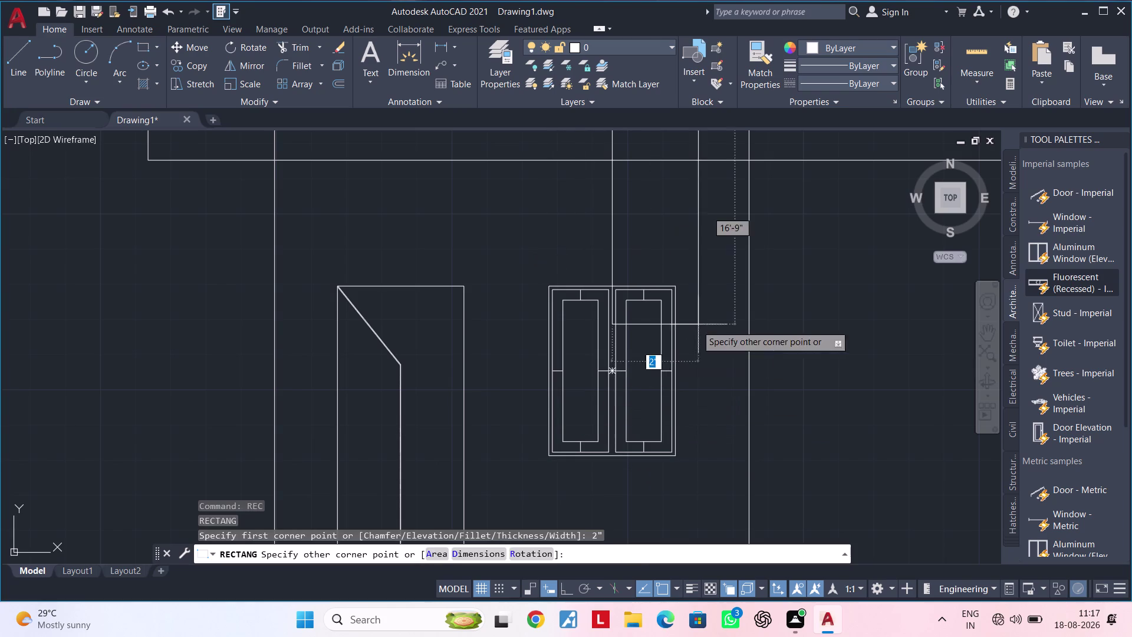
key(Escape)
Clear leftover commands and start OFFSET with a 2" distance.
scroll(down, 3)
middle_drag(661, 281, 596, 295)
key(Escape)
key(Escape)
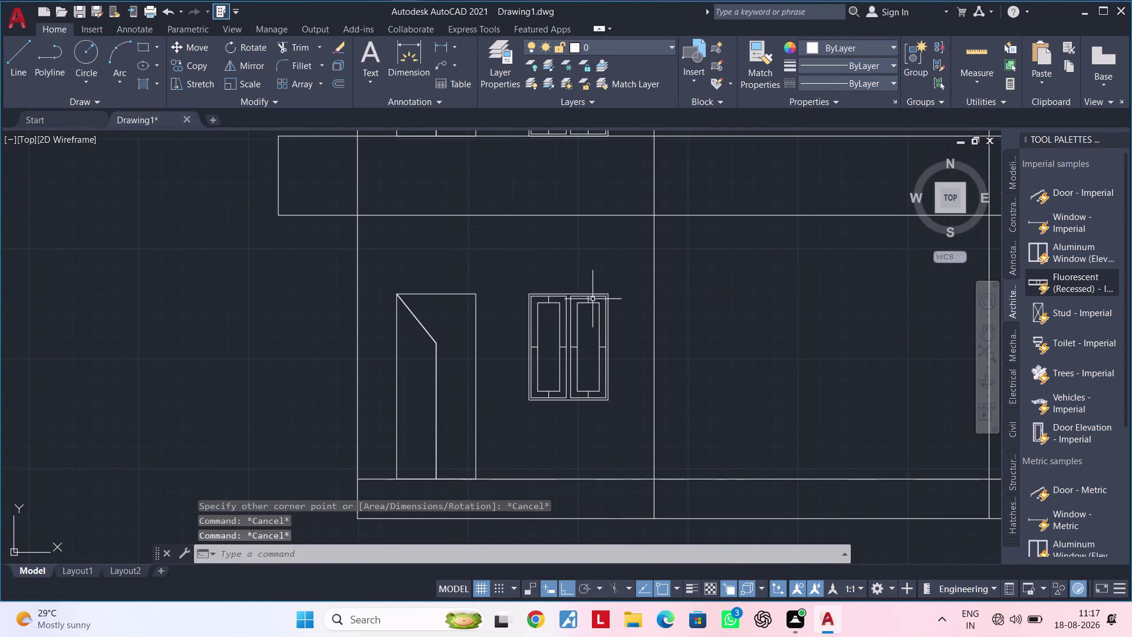
key(Escape)
key(Escape)
key(Escape)
key(Escape)
text(OF)
key(space)
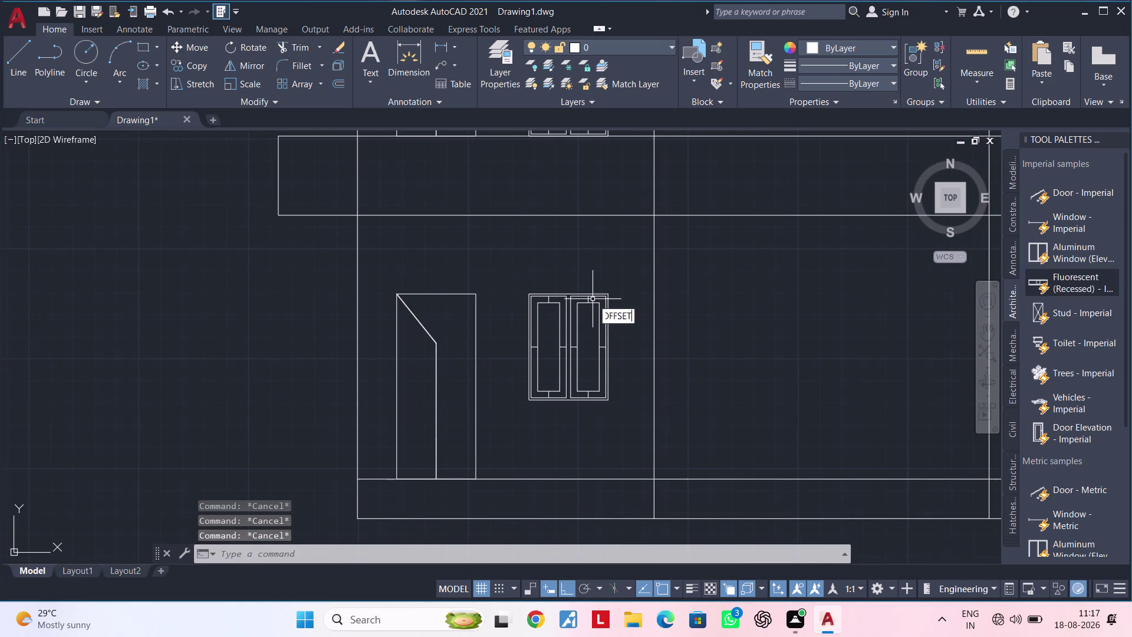
text(2")
key(Return)
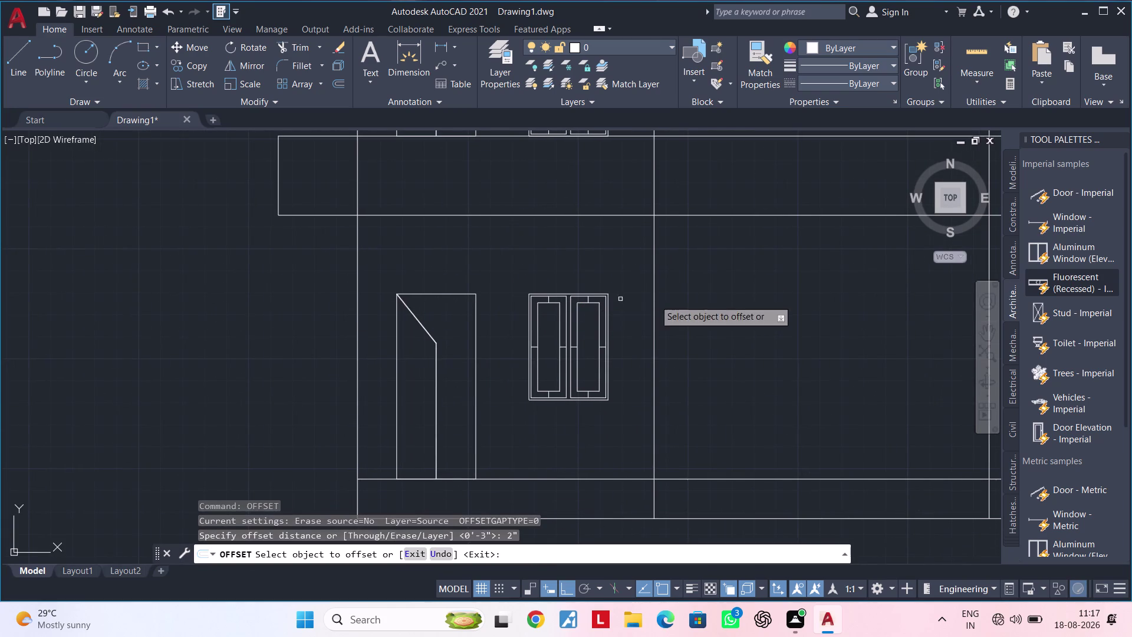
Select the left panel's inner outline, then cancel the offset.
scroll(up, 3)
click(557, 254)
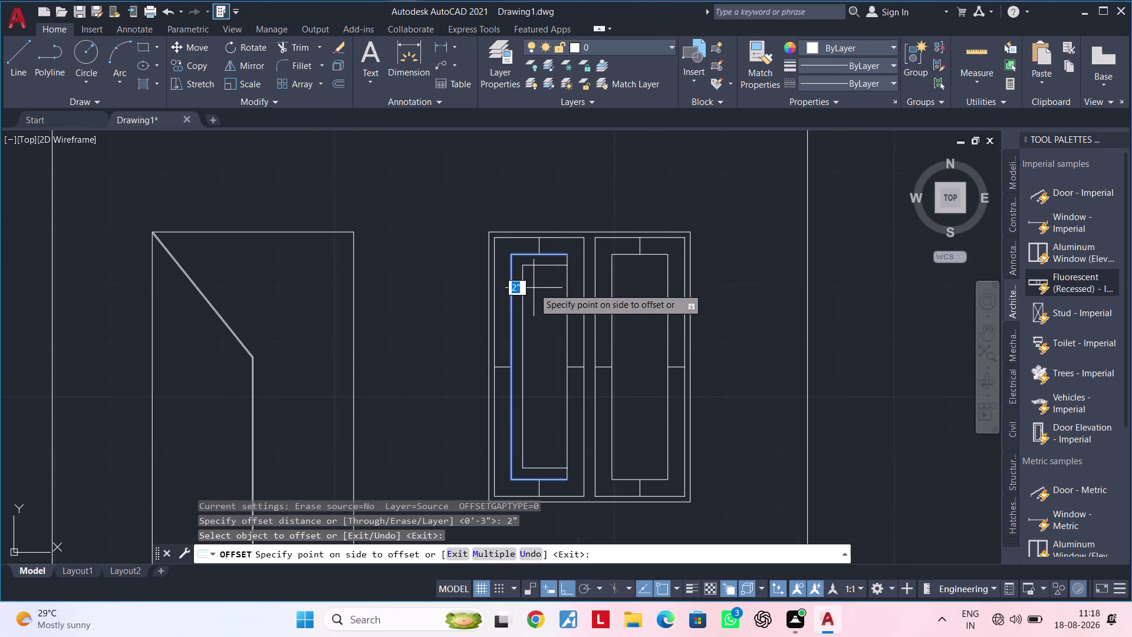
scroll(up, 3)
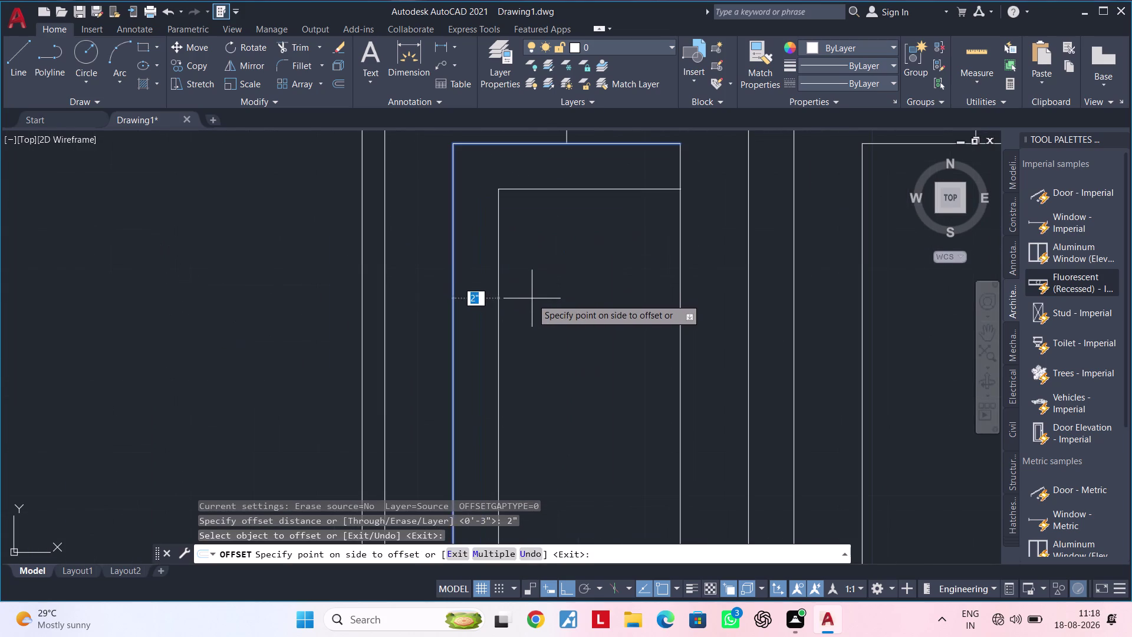
key(Escape)
key(Escape)
Join the left window panel's top and adjoining edges into one polyline.
scroll(down, 3)
click(601, 297)
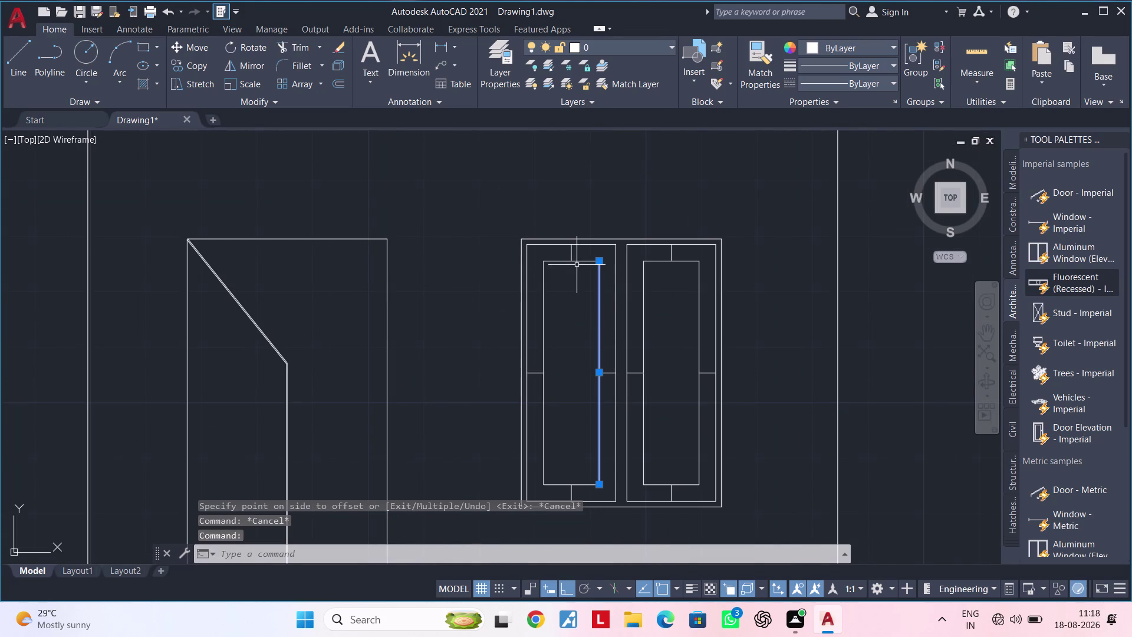
click(571, 262)
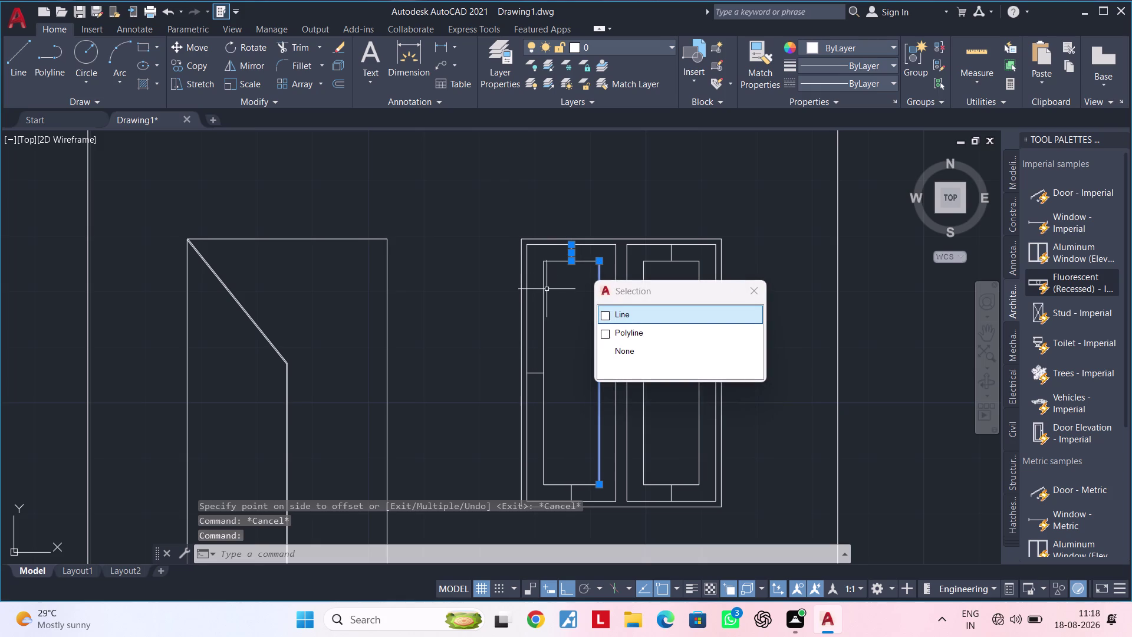
click(545, 290)
key(Escape)
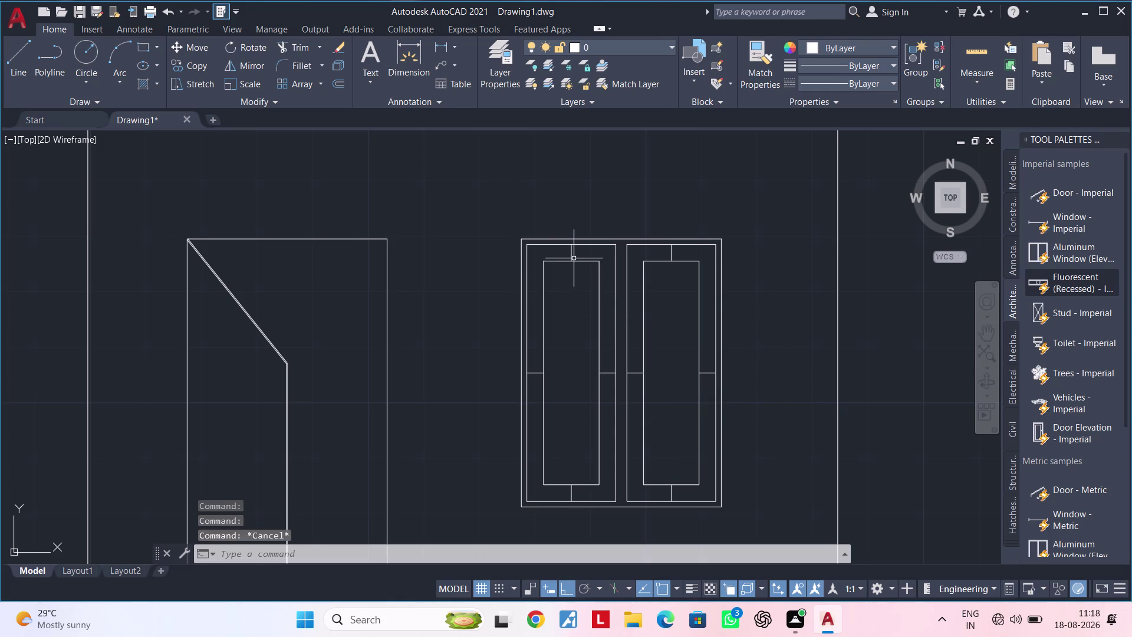
scroll(up, 3)
click(580, 263)
click(624, 296)
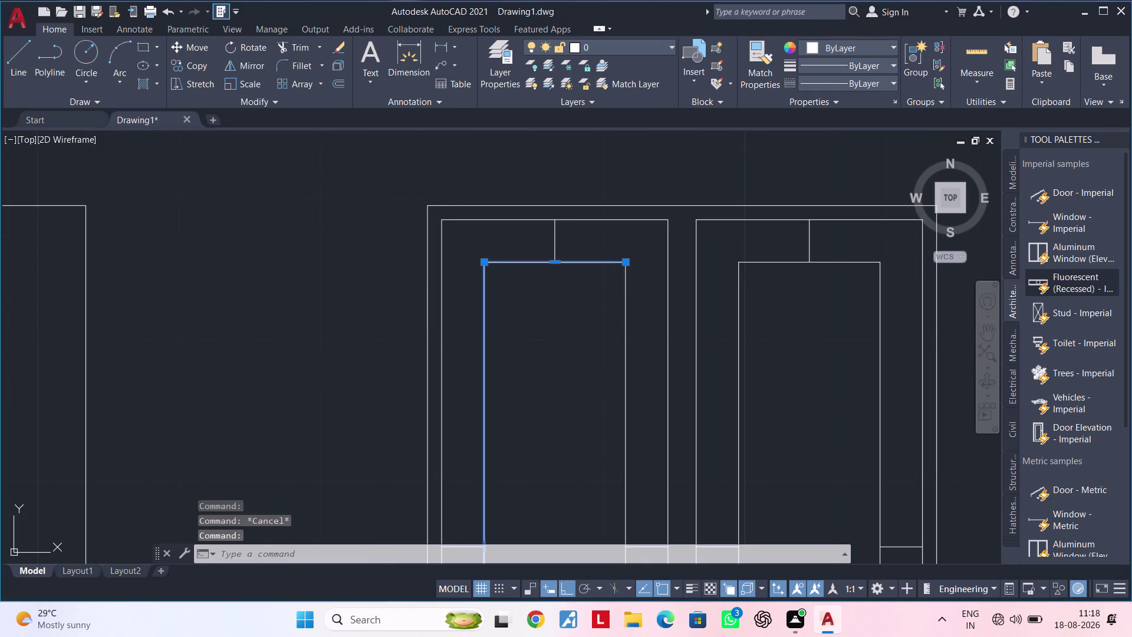
text(J)
key(space)
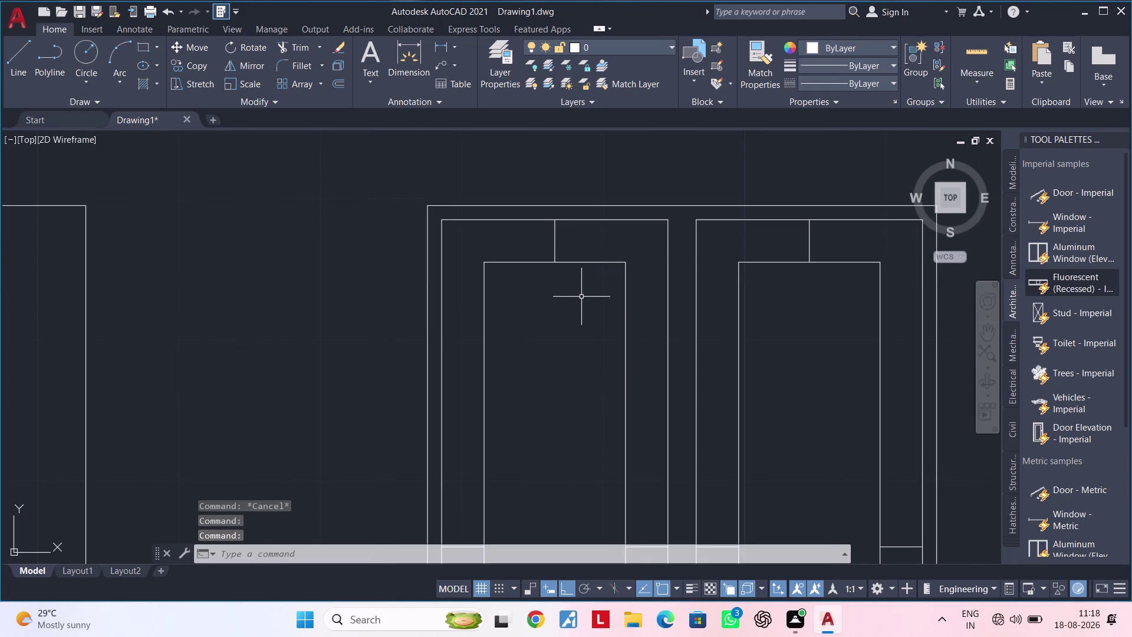
Join the right window panel's inner edges into one polyline.
scroll(down, 3)
middle_drag(608, 312, 554, 317)
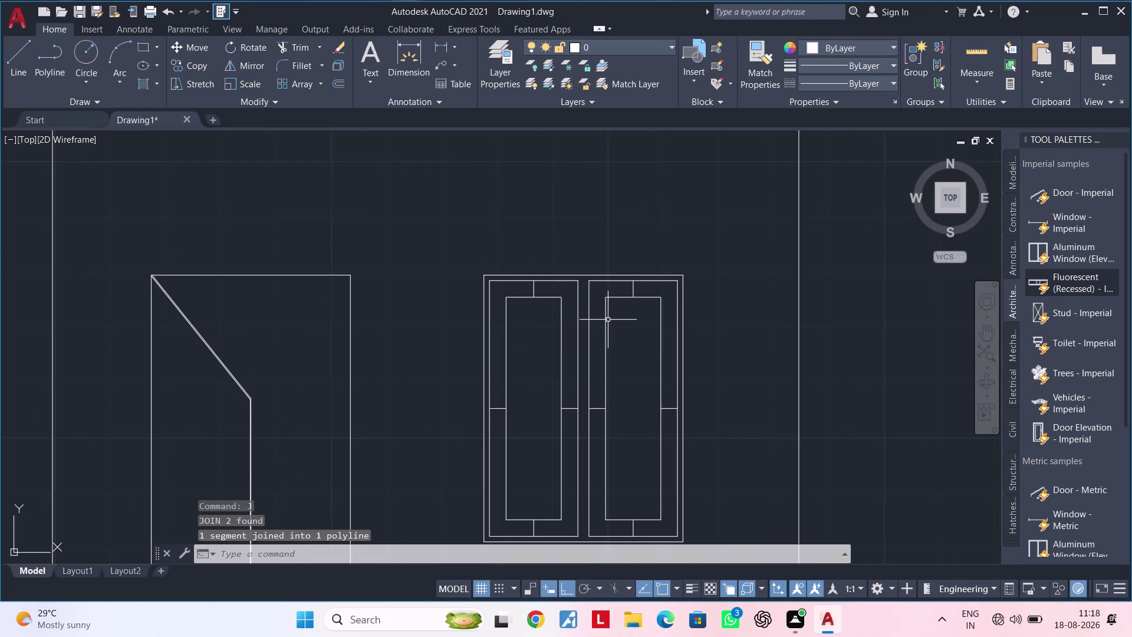
click(606, 320)
click(662, 316)
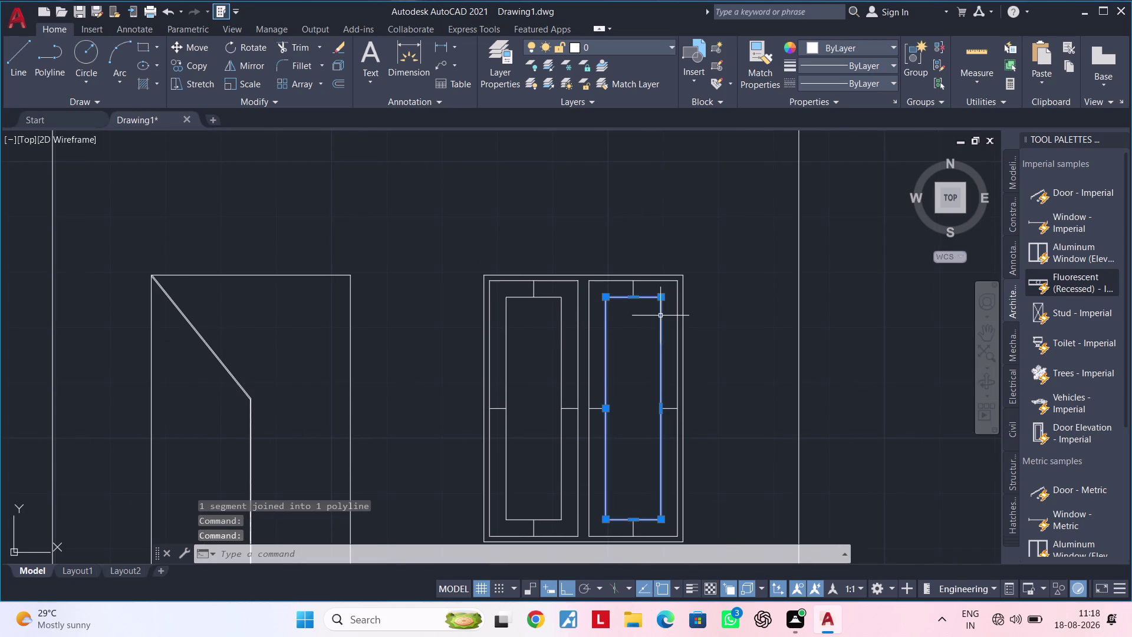
text(J)
key(space)
scroll(down, 3)
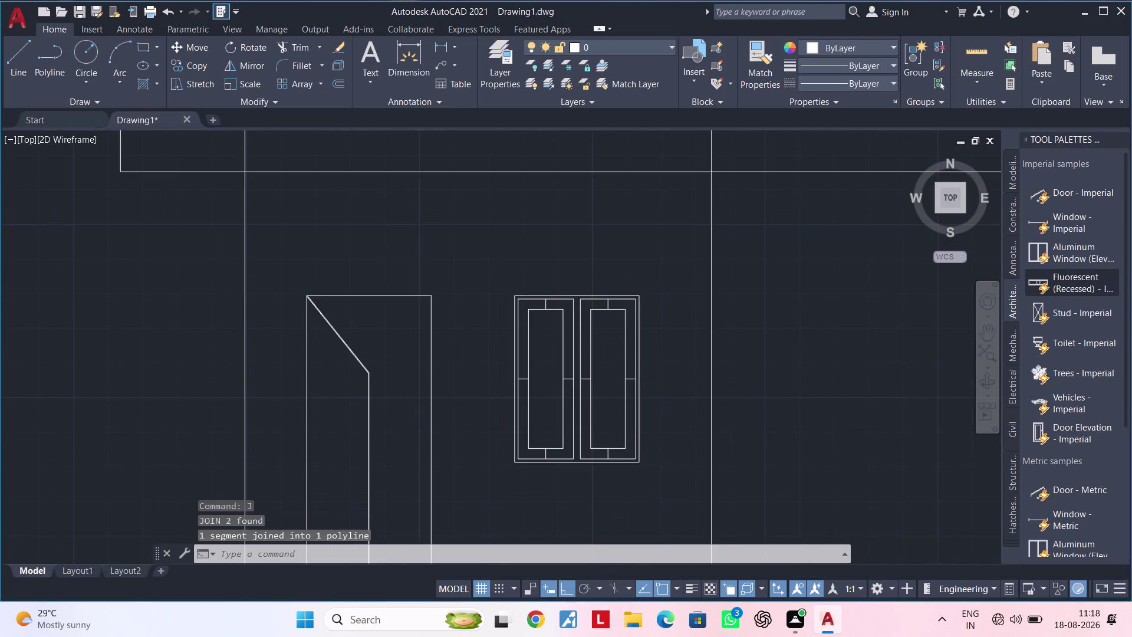
middle_drag(567, 329, 601, 304)
scroll(up, 3)
middle_drag(599, 307, 565, 339)
Offset both panel outlines 2" inward to create inset rectangles.
key(Escape)
key(Escape)
text(O)
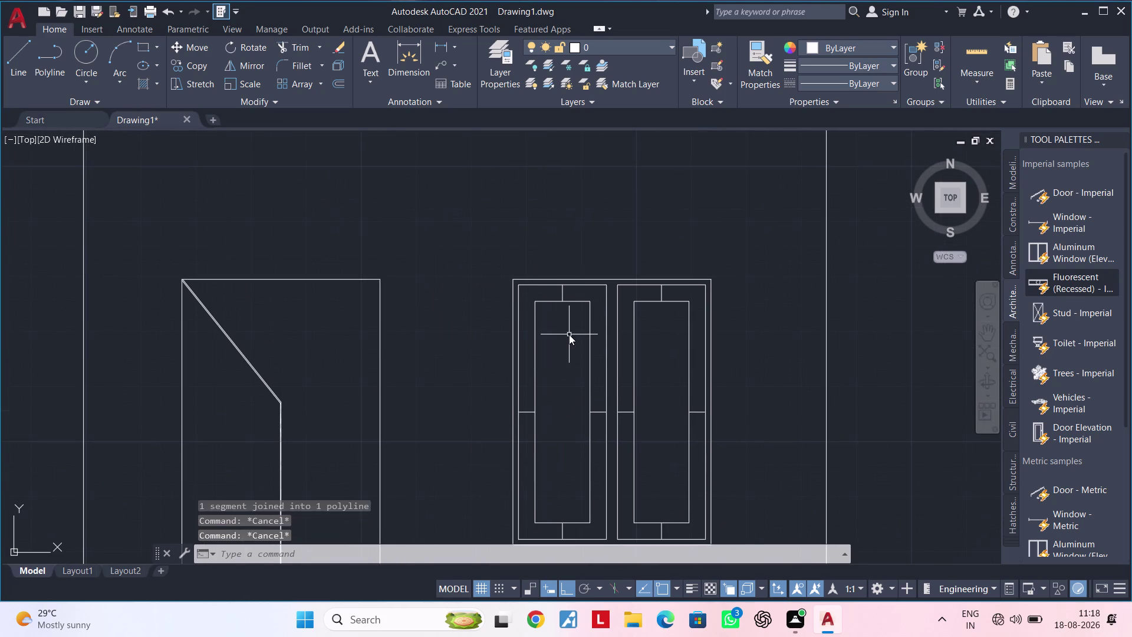
text(F 2")
key(Return)
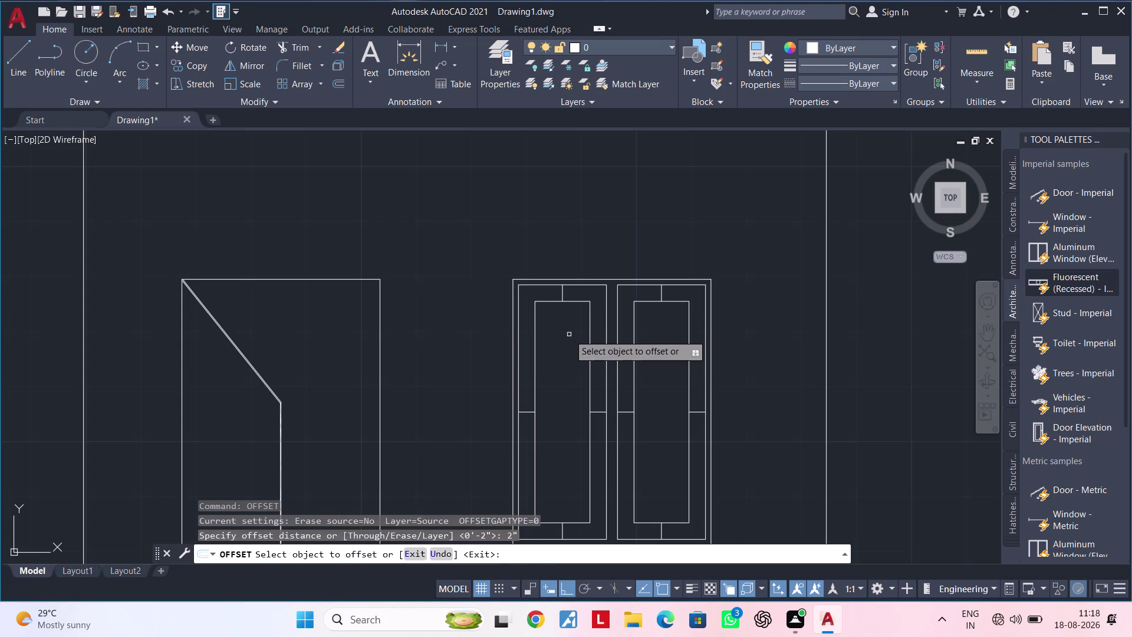
click(575, 302)
click(563, 340)
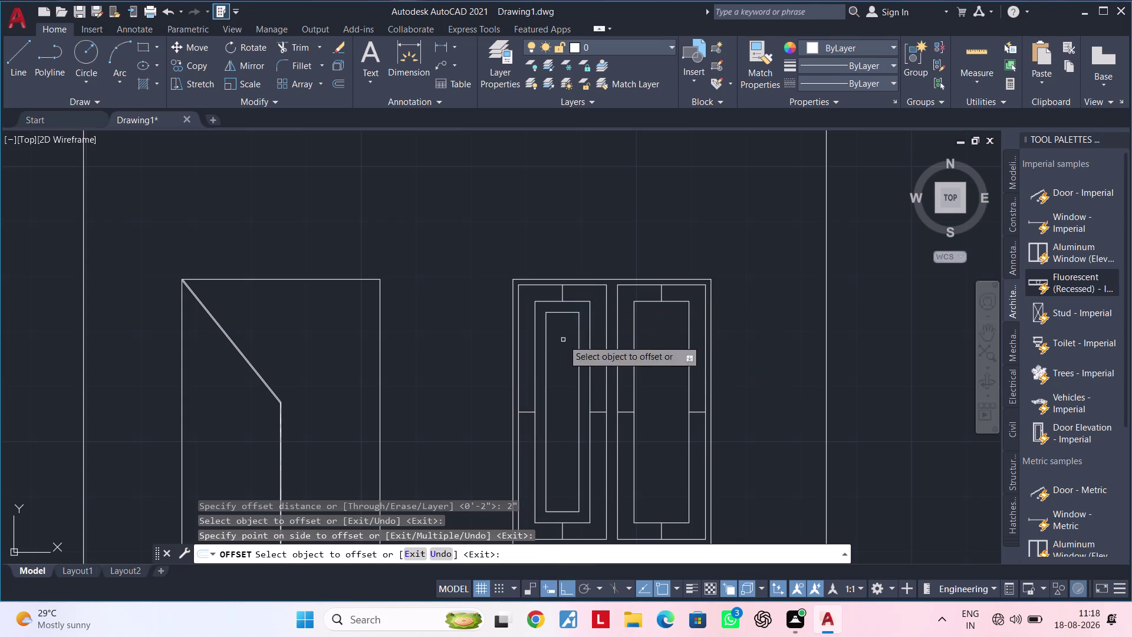
click(656, 300)
click(649, 340)
Copy the two 2" inset rectangles to the window one floor up.
key(Escape)
key(Escape)
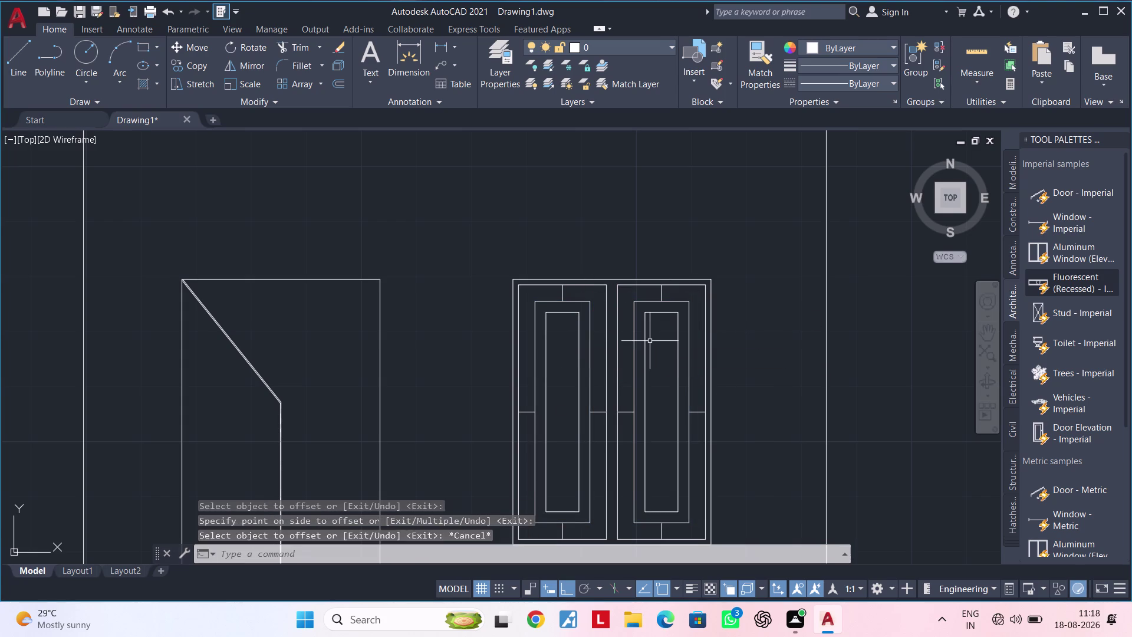
click(647, 340)
click(579, 343)
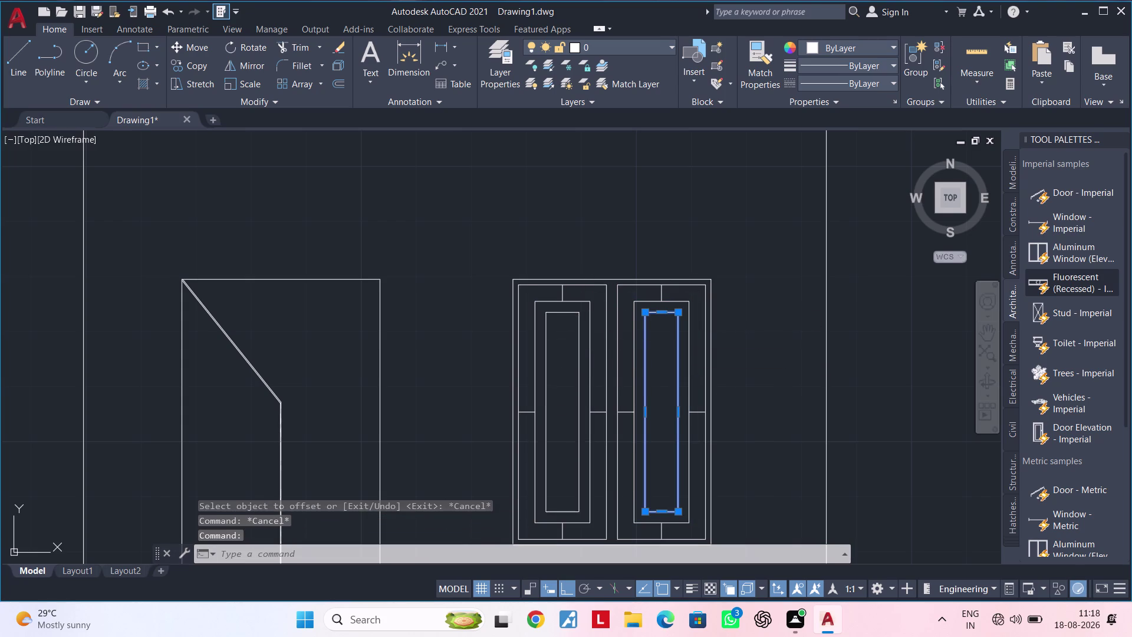
key(v)
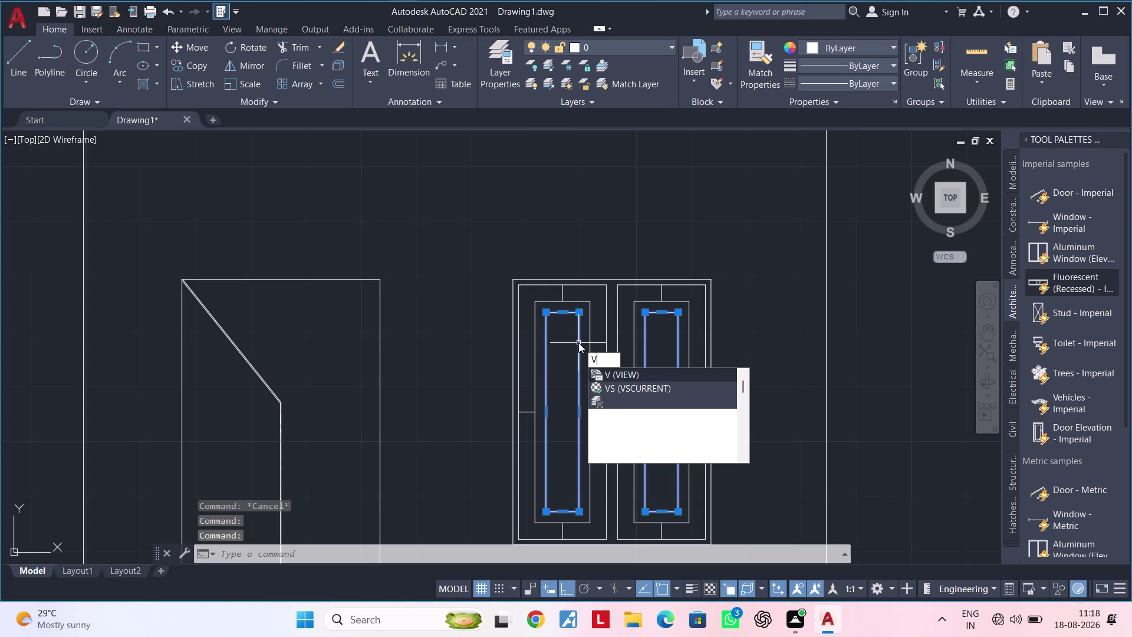
key(BackSpace)
text(CO)
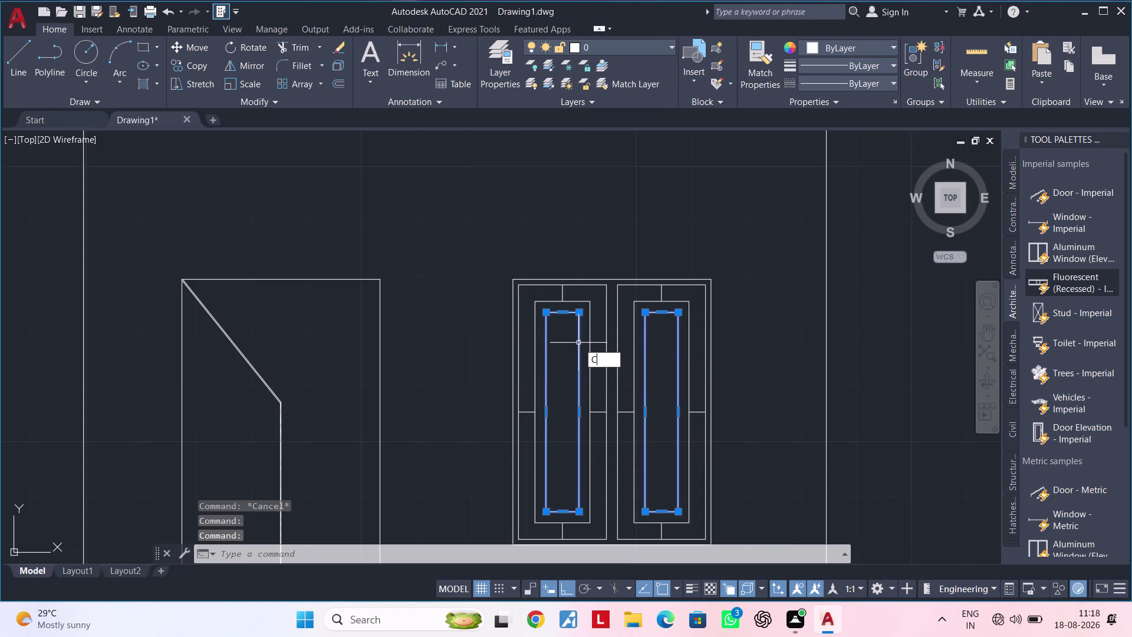
key(space)
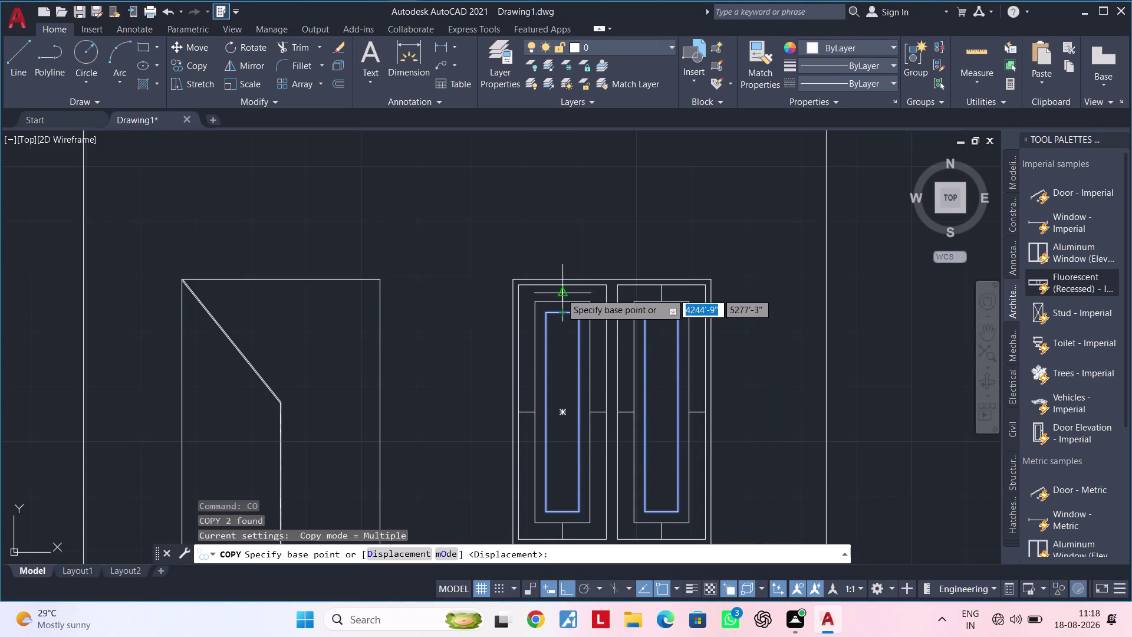
scroll(up, 3)
click(561, 286)
scroll(down, 3)
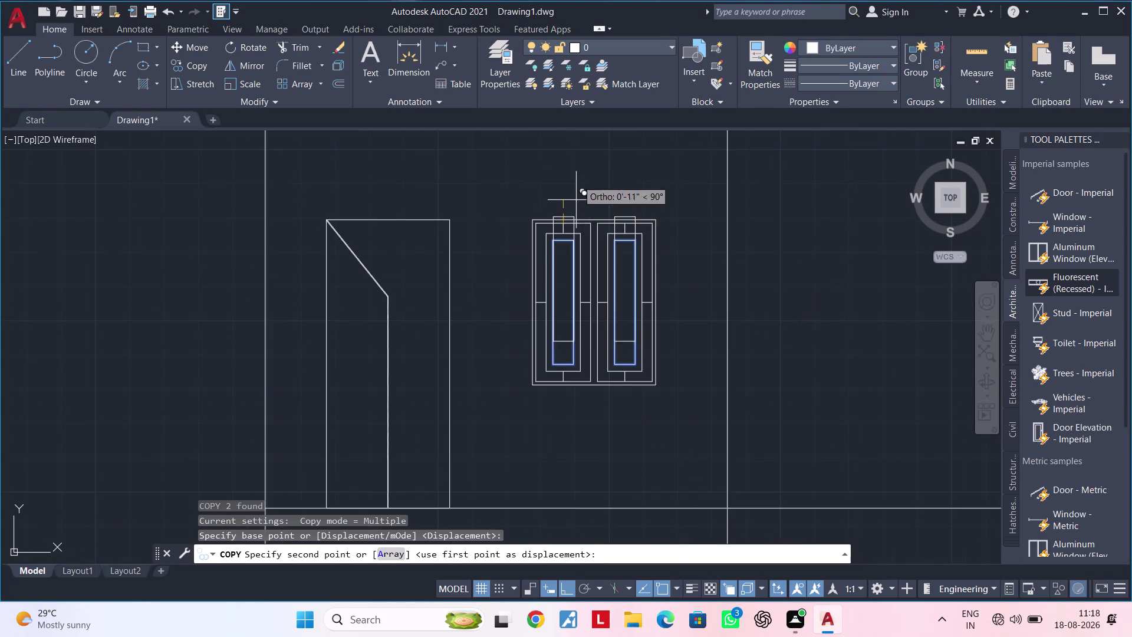
middle_drag(578, 156, 579, 404)
scroll(down, 3)
middle_drag(576, 280, 570, 398)
scroll(up, 3)
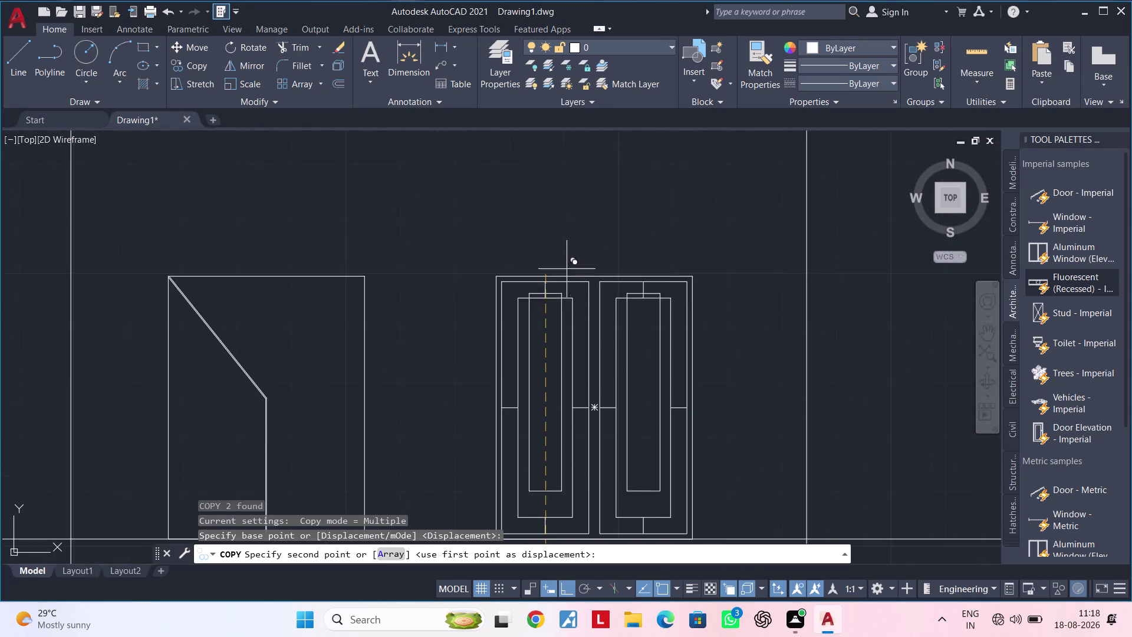
scroll(up, 3)
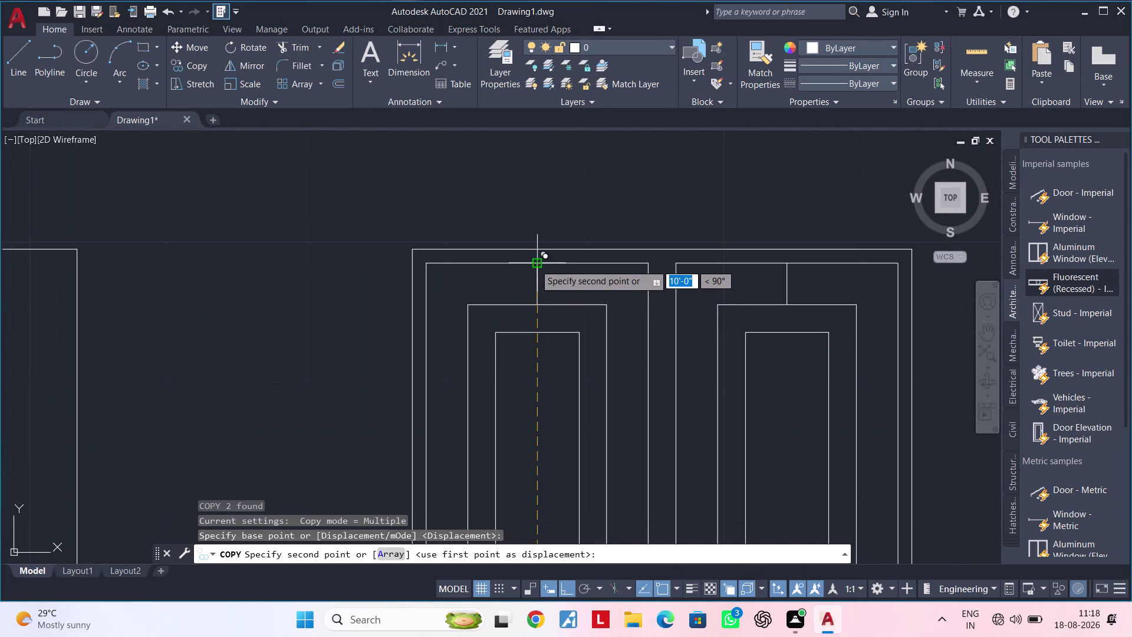
click(535, 264)
Place another copy of the inset rectangles on the next floor's window.
scroll(down, 3)
middle_drag(552, 253, 530, 504)
middle_drag(556, 279, 544, 465)
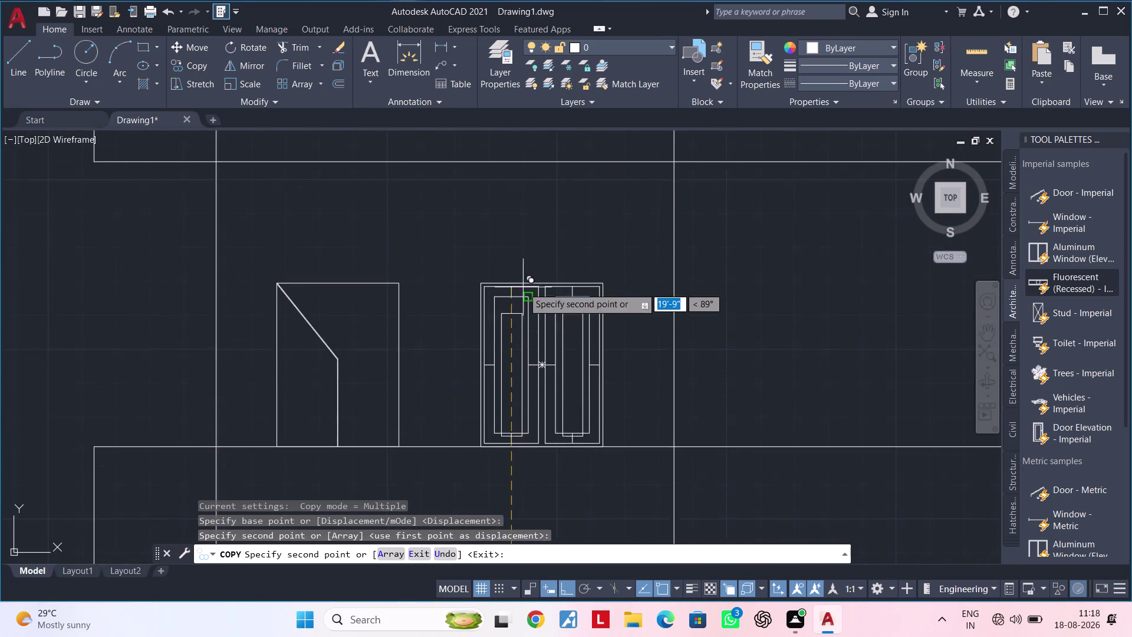
scroll(up, 3)
click(498, 295)
scroll(down, 3)
middle_drag(631, 332, 491, 285)
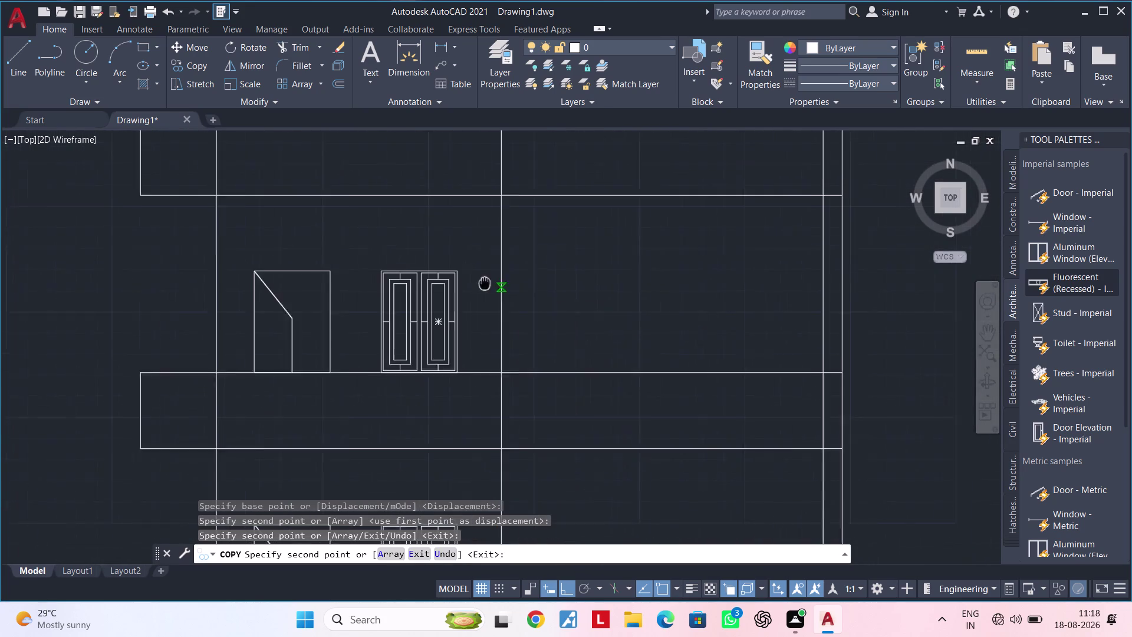
middle_drag(490, 284, 480, 280)
key(Escape)
key(Escape)
Pan and zoom across the elevation to review the copied window panes.
scroll(down, 3)
middle_drag(483, 301, 588, 264)
key(Escape)
scroll(down, 3)
middle_drag(591, 276, 570, 229)
key(Escape)
key(Escape)
middle_drag(586, 291, 588, 279)
key(Escape)
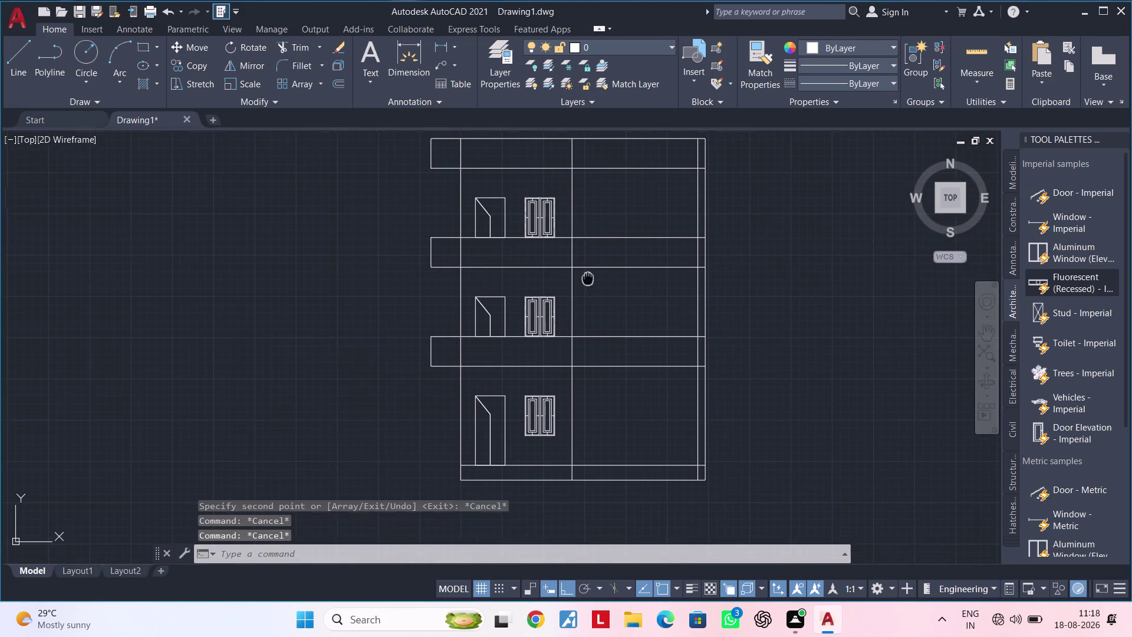
key(Escape)
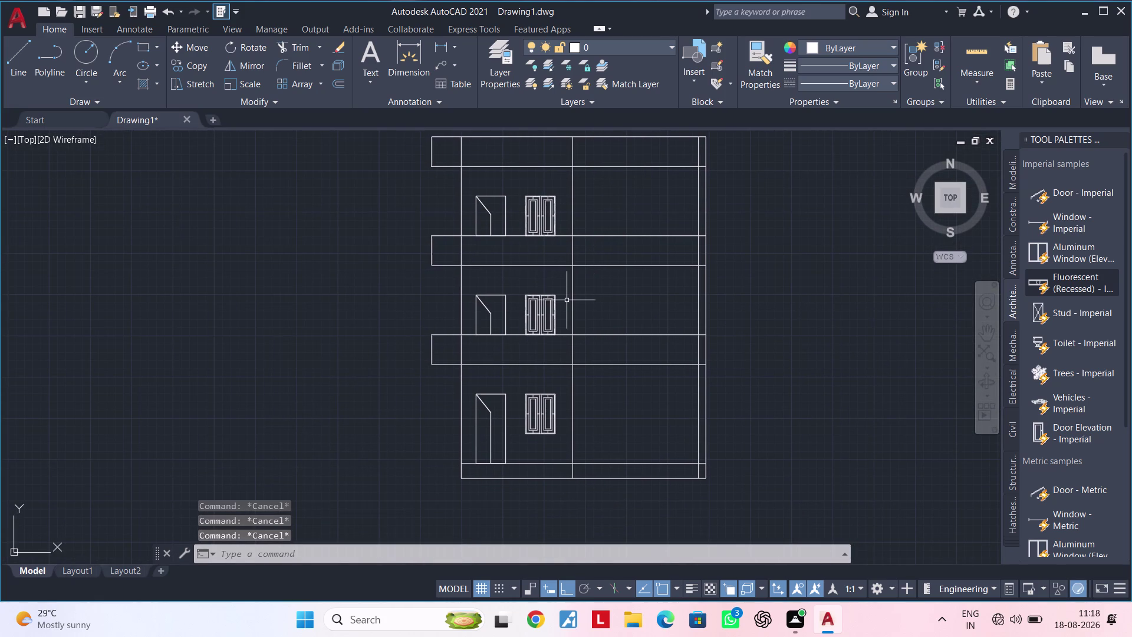
scroll(up, 3)
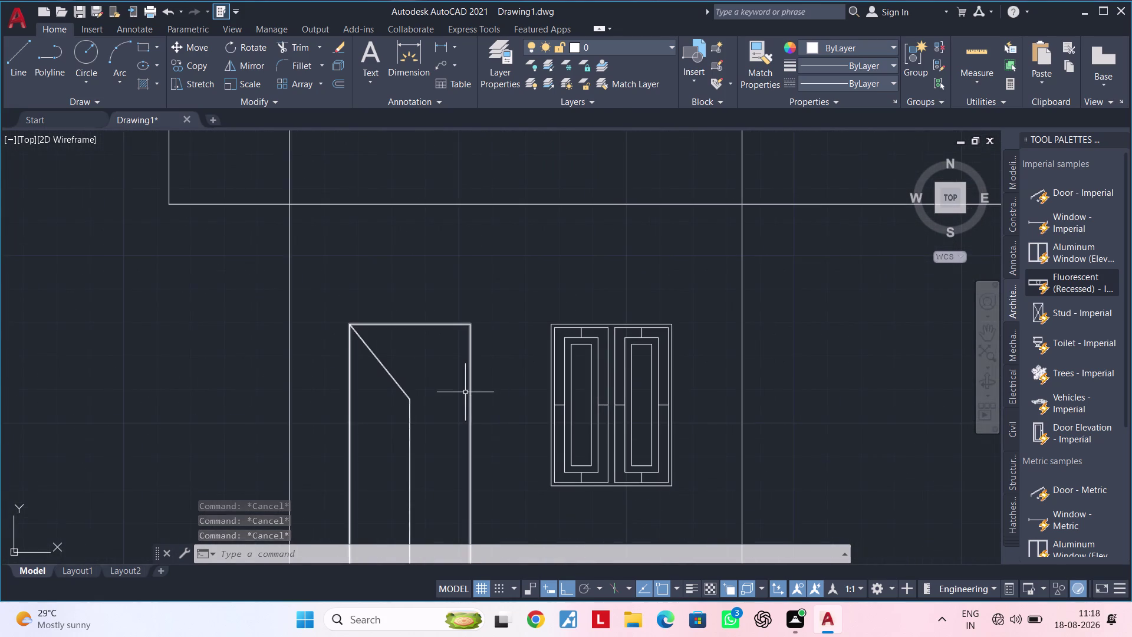
middle_drag(465, 392, 559, 361)
scroll(up, 3)
scroll(down, 3)
middle_drag(552, 337, 633, 289)
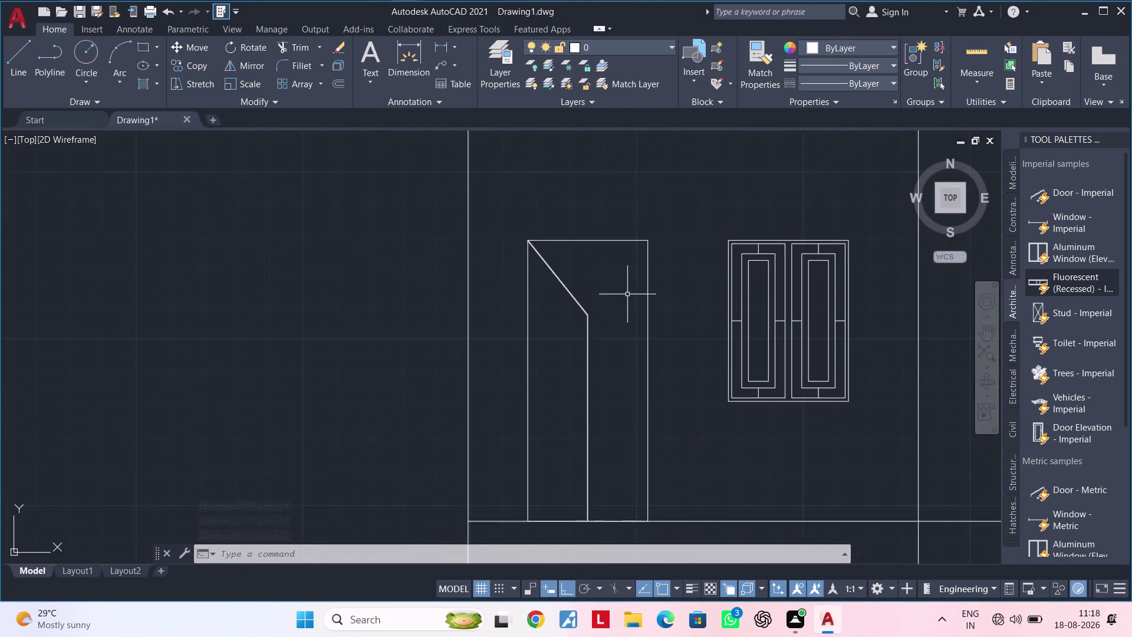
scroll(down, 3)
middle_drag(621, 307, 586, 326)
key(Escape)
Offset the selected staircase outline 1" toward its inner side.
key(Escape)
click(604, 288)
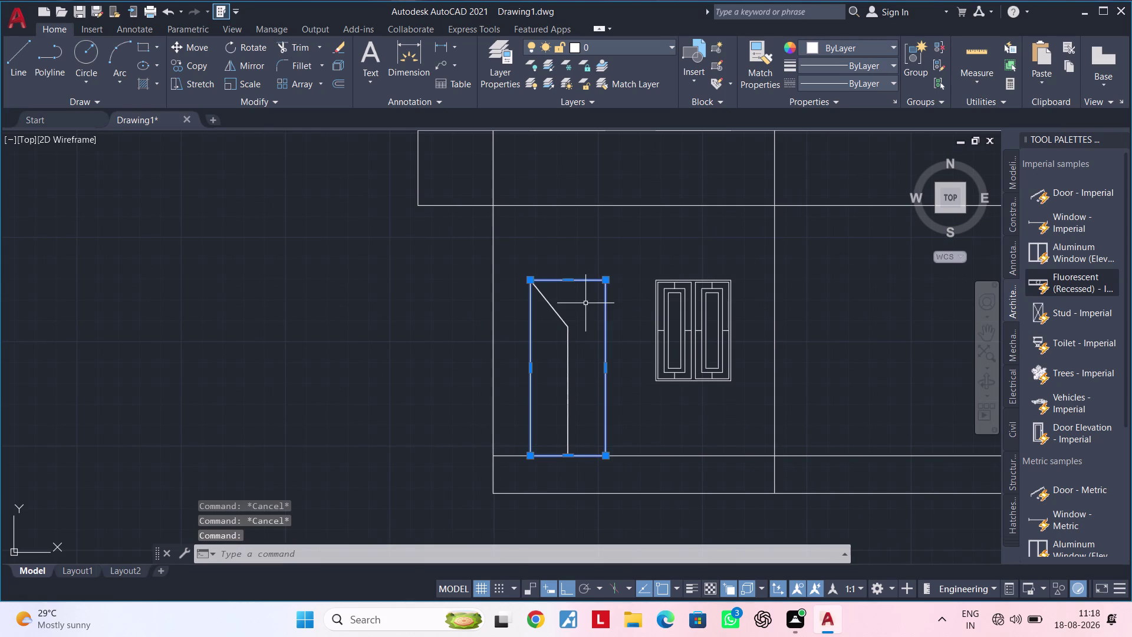
text(OF)
key(space)
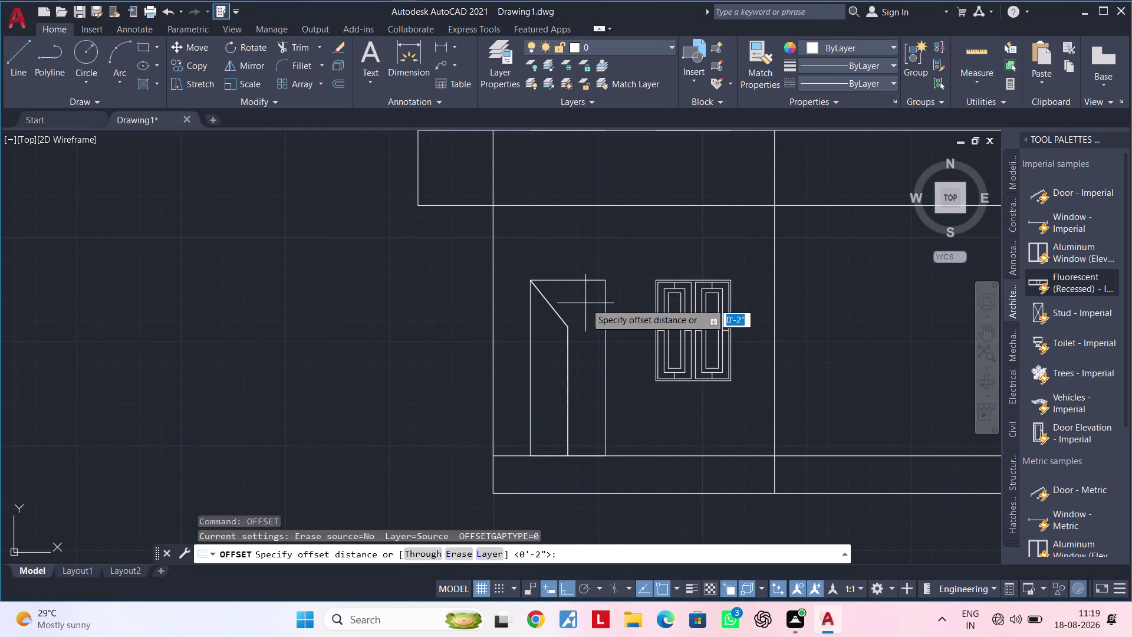
text(1)
text(")
key(Return)
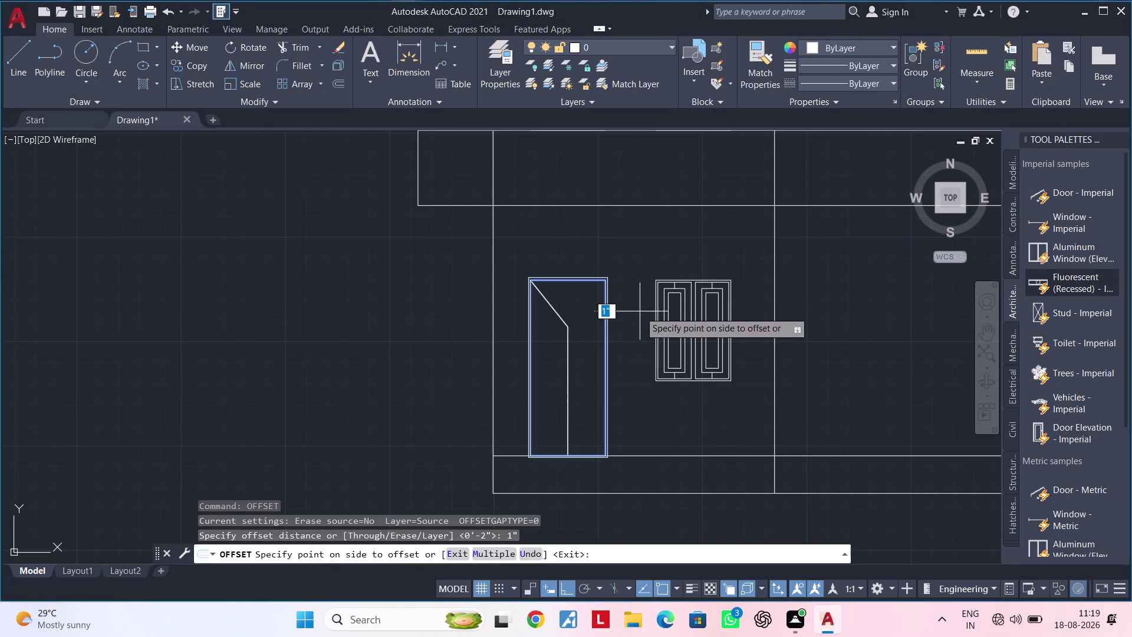
scroll(up, 3)
click(589, 321)
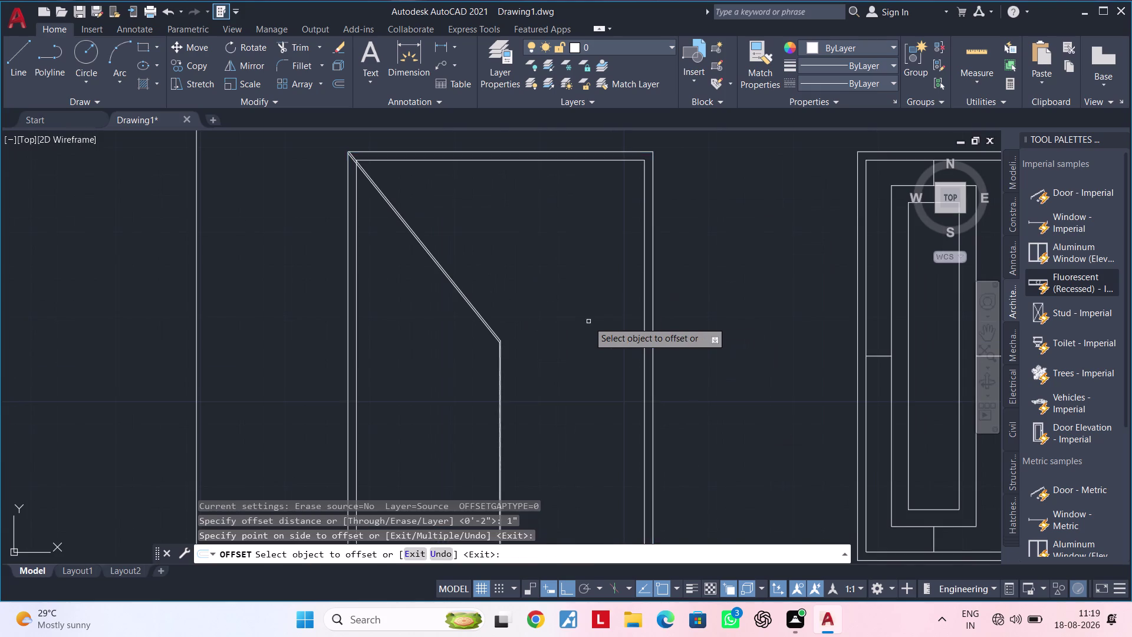
Offset the stair's side, top and bottom edges 1" inward on the floor below.
scroll(down, 3)
middle_drag(569, 305, 555, 486)
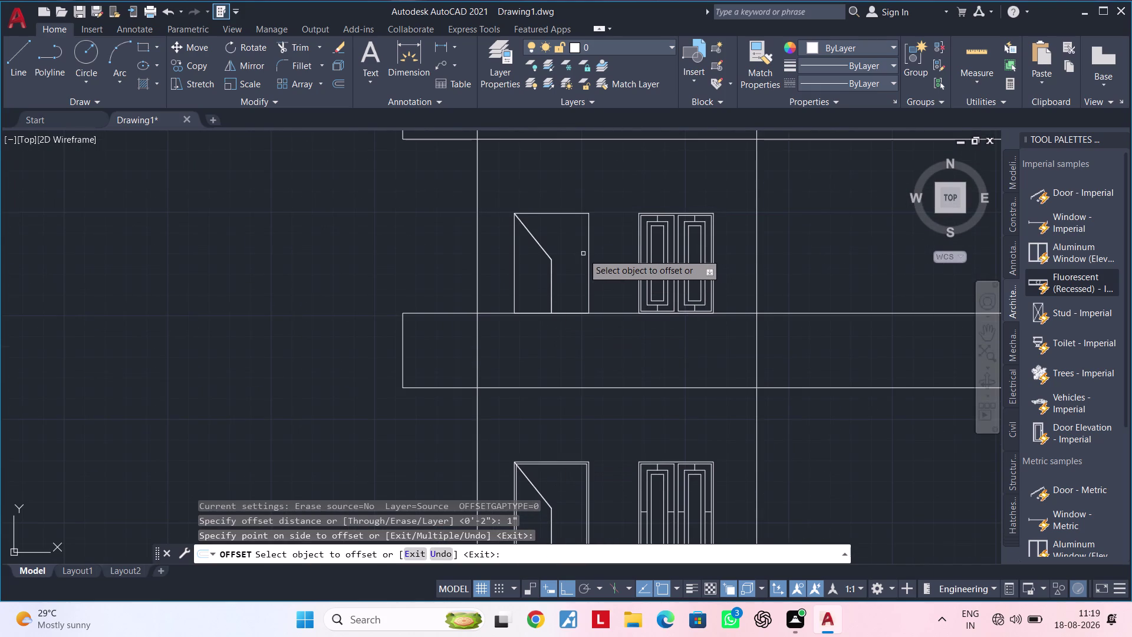
click(588, 253)
click(562, 255)
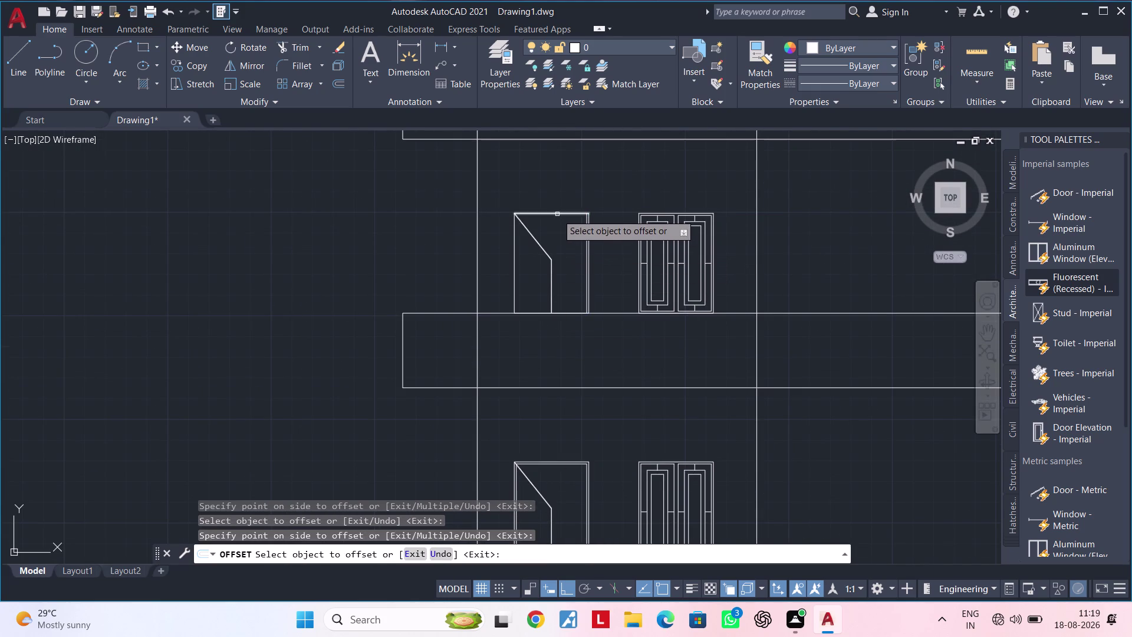
click(557, 214)
click(556, 230)
click(515, 243)
click(524, 243)
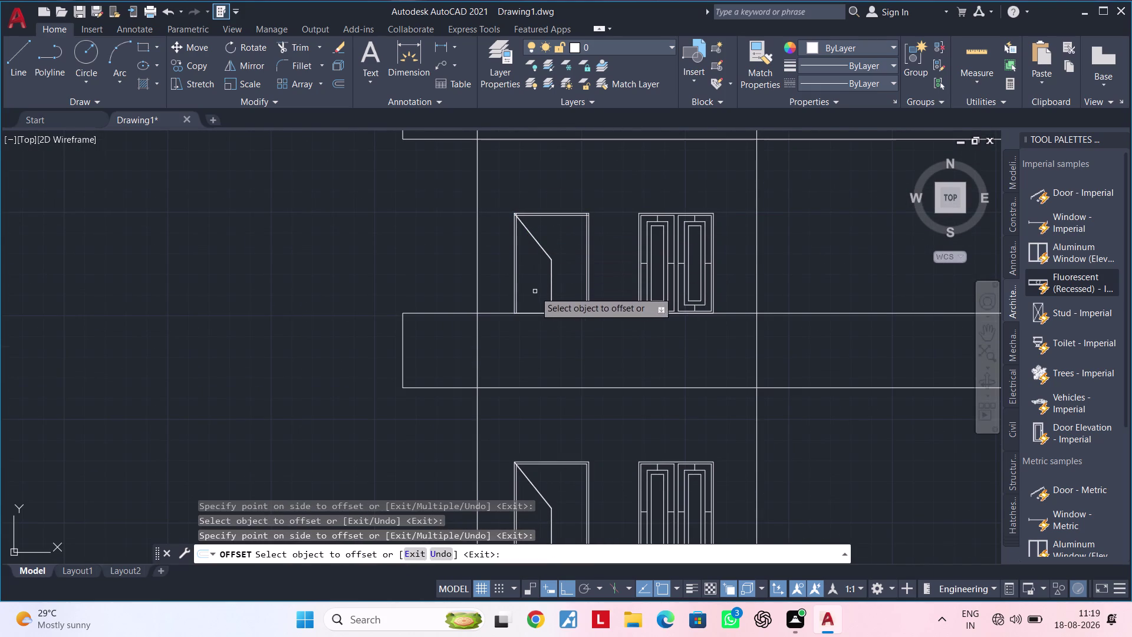
click(531, 312)
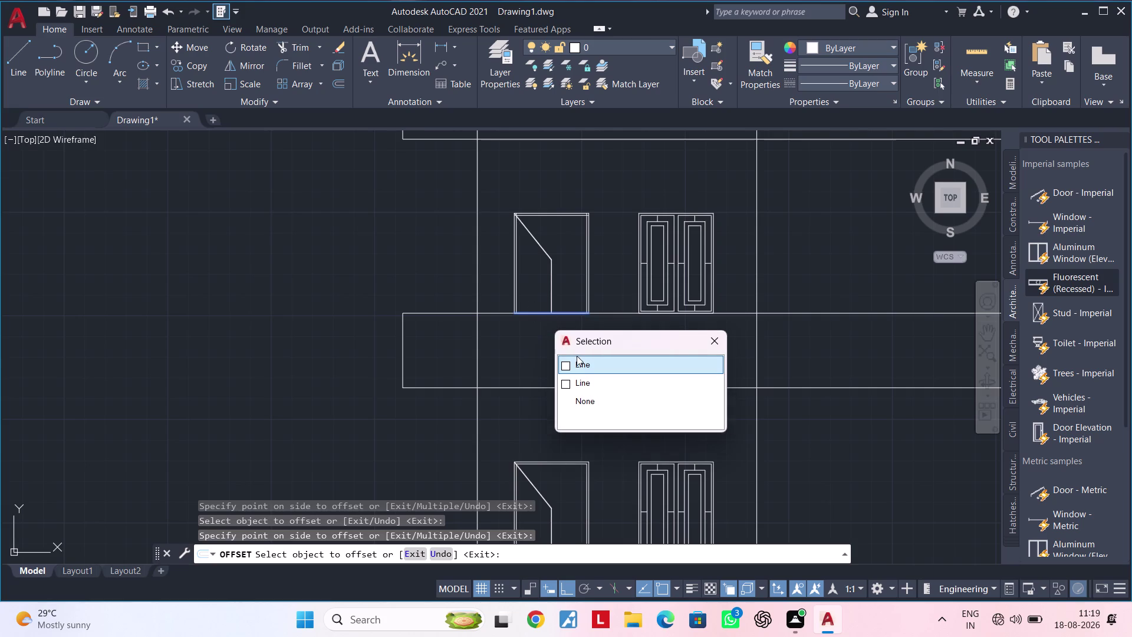
click(579, 363)
click(571, 300)
Offset the lower staircase's side, top and right edges 1" inward.
middle_drag(550, 250, 563, 435)
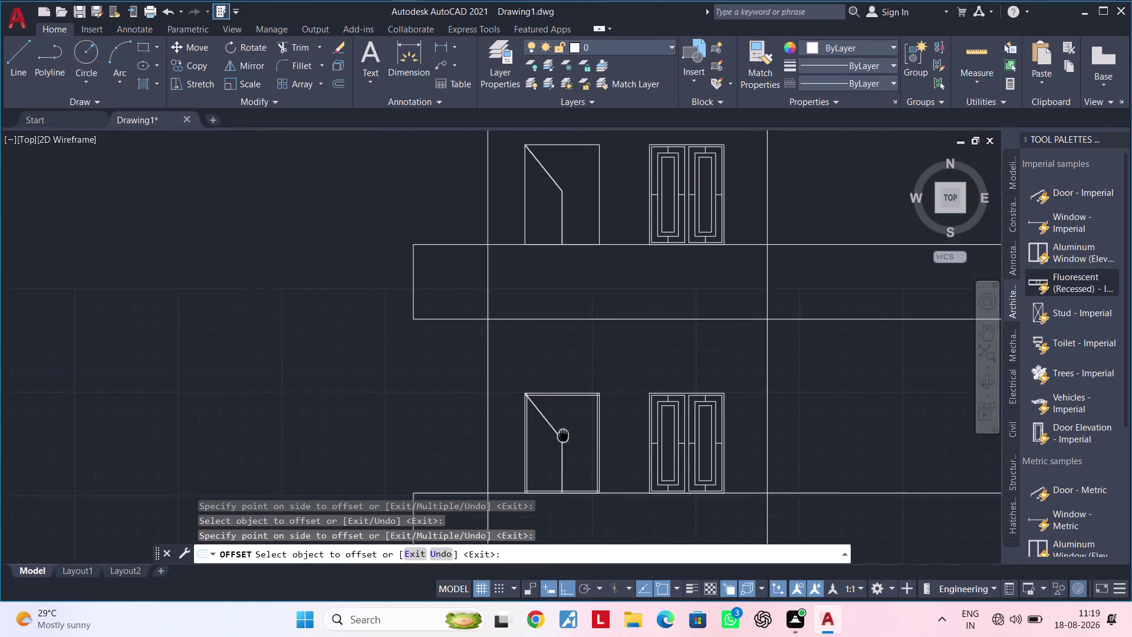
middle_drag(563, 436, 564, 435)
middle_drag(553, 277, 545, 384)
scroll(up, 3)
click(520, 286)
click(536, 287)
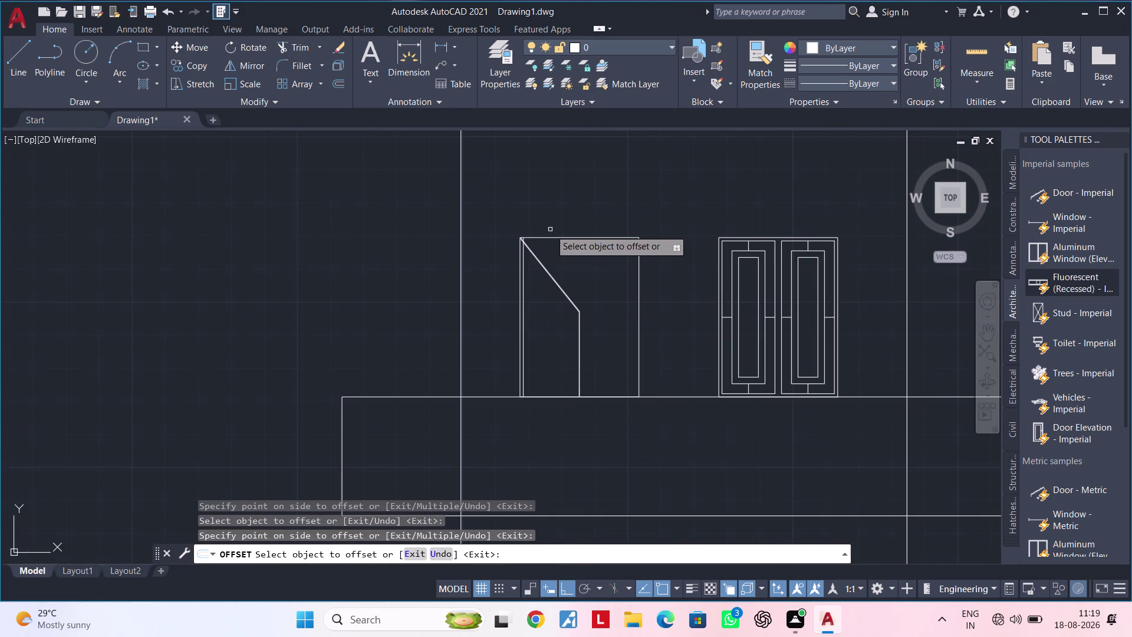
click(551, 238)
click(551, 259)
click(635, 266)
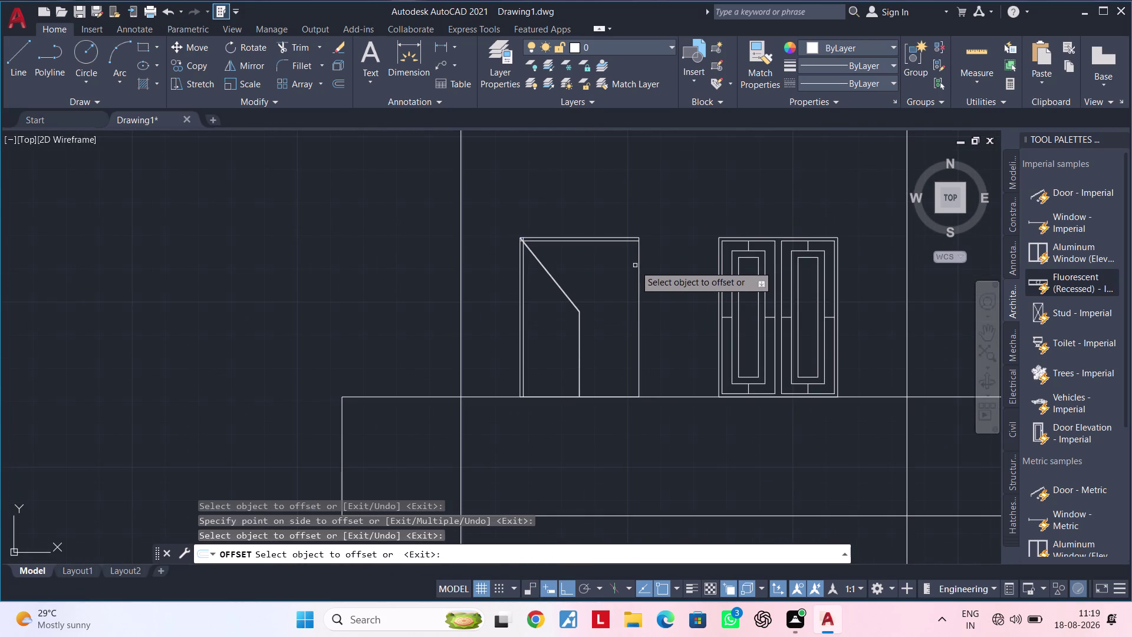
click(638, 265)
click(604, 264)
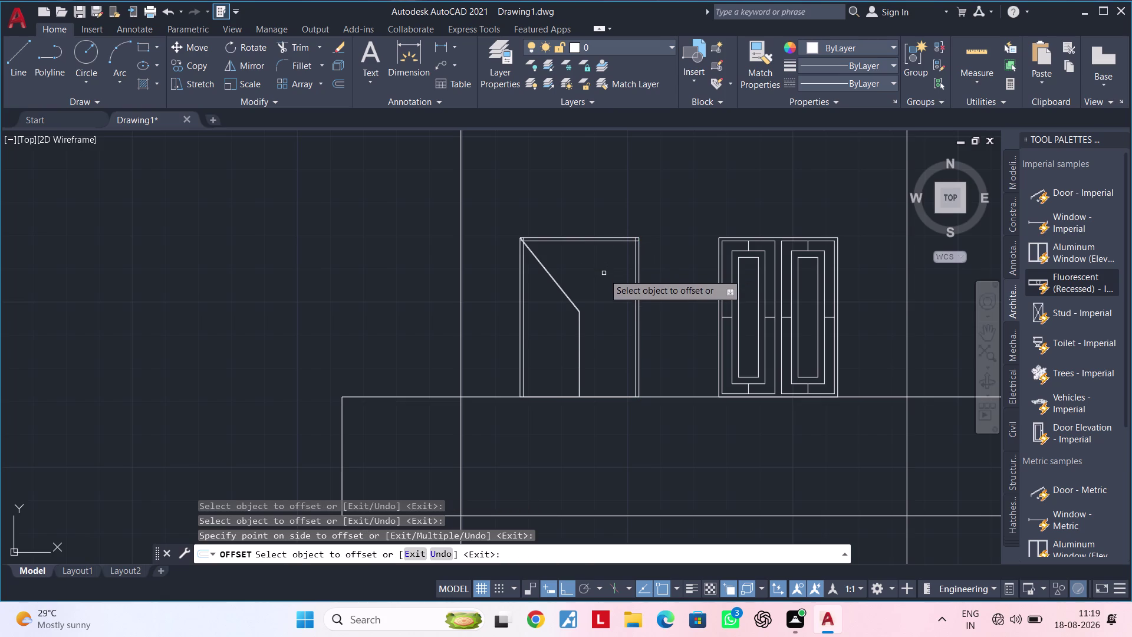
End the offset and zoom in on the stair's top corner.
middle_drag(619, 302, 713, 324)
key(Escape)
key(Escape)
key(Escape)
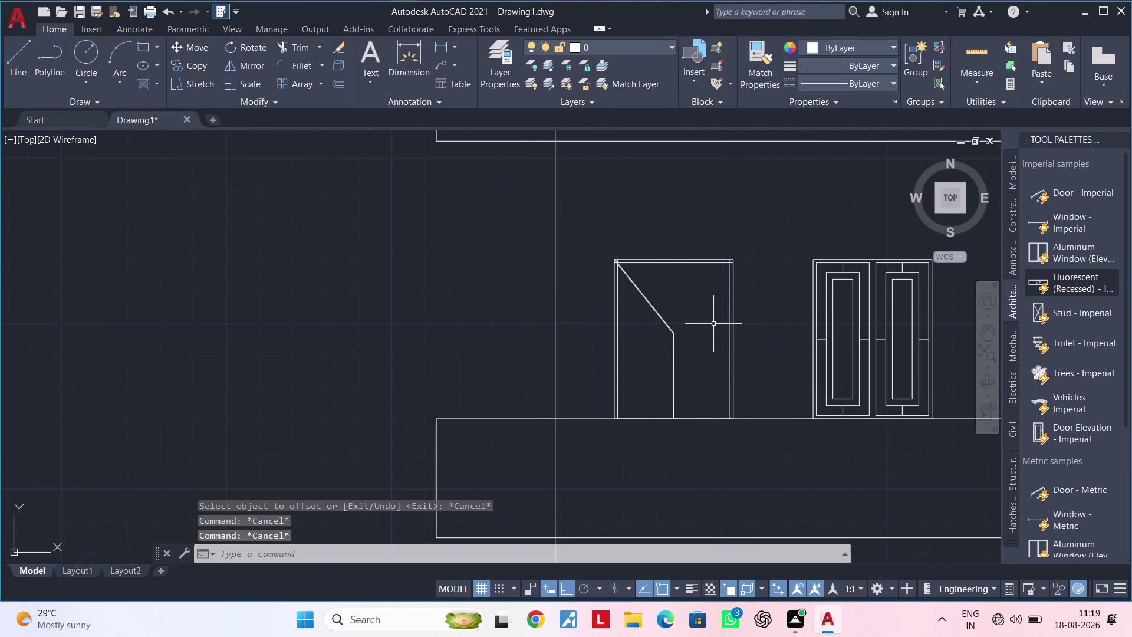
scroll(up, 3)
scroll(up, 3)
middle_drag(574, 263, 592, 304)
Start TR trim and cut away overlapping line ends at the stair's lower corner.
key(Escape)
key(Escape)
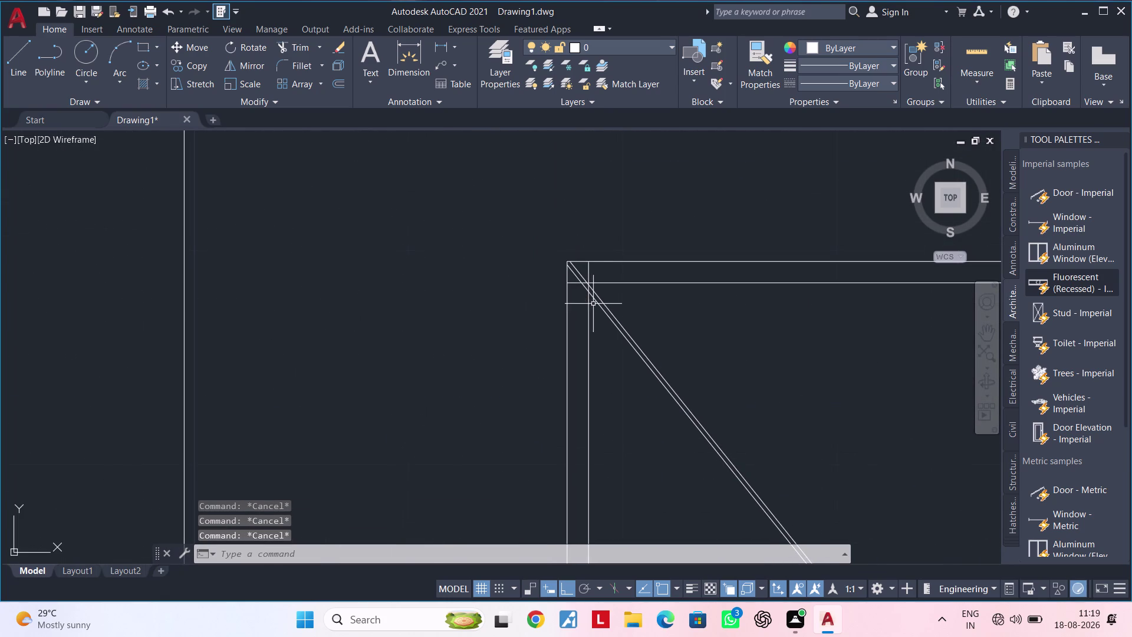
key(t)
key(r)
key(space)
scroll(up, 3)
drag(602, 275, 594, 279)
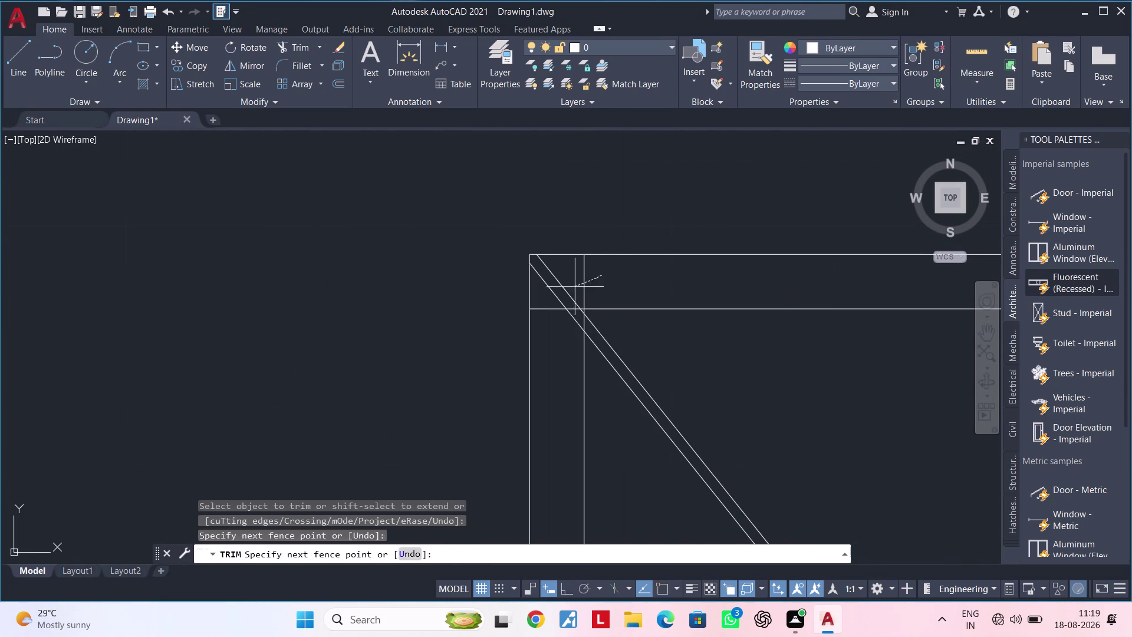
drag(594, 279, 557, 313)
click(556, 325)
click(556, 329)
drag(571, 309, 571, 322)
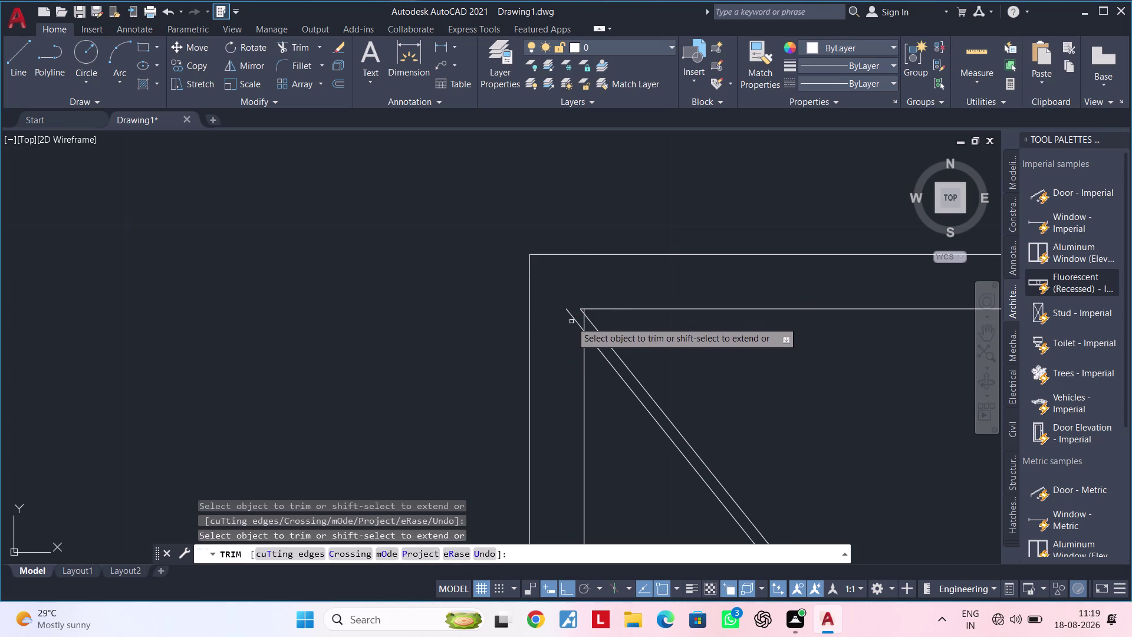
click(574, 318)
Pick among the stacked corner lines and trim the leftover corner segments.
double_click(582, 309)
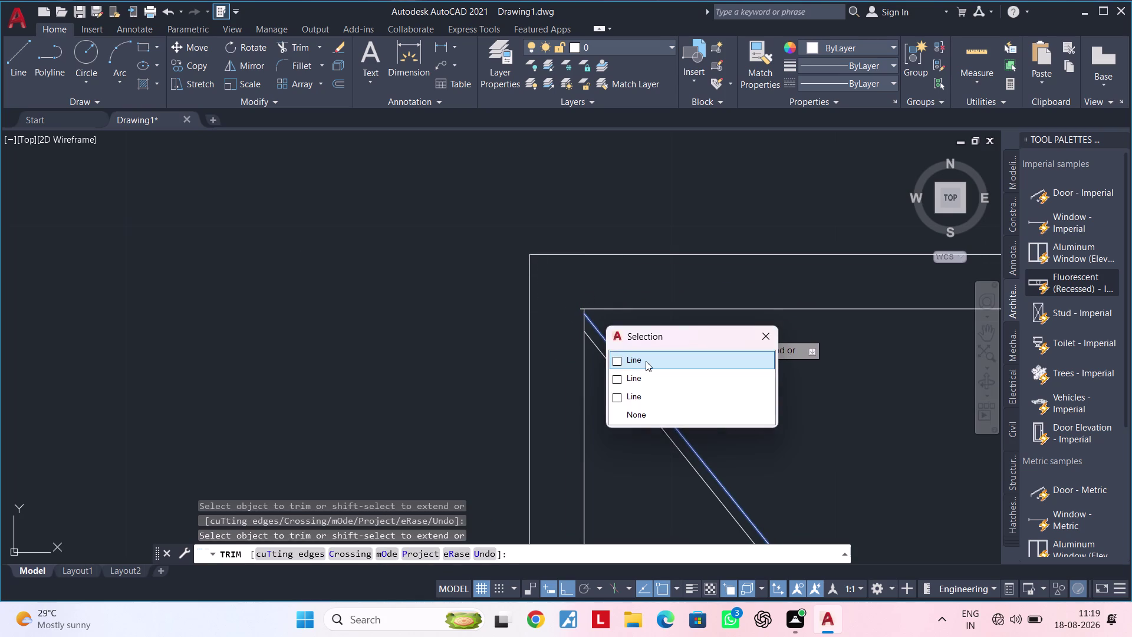
click(645, 360)
click(582, 308)
scroll(up, 3)
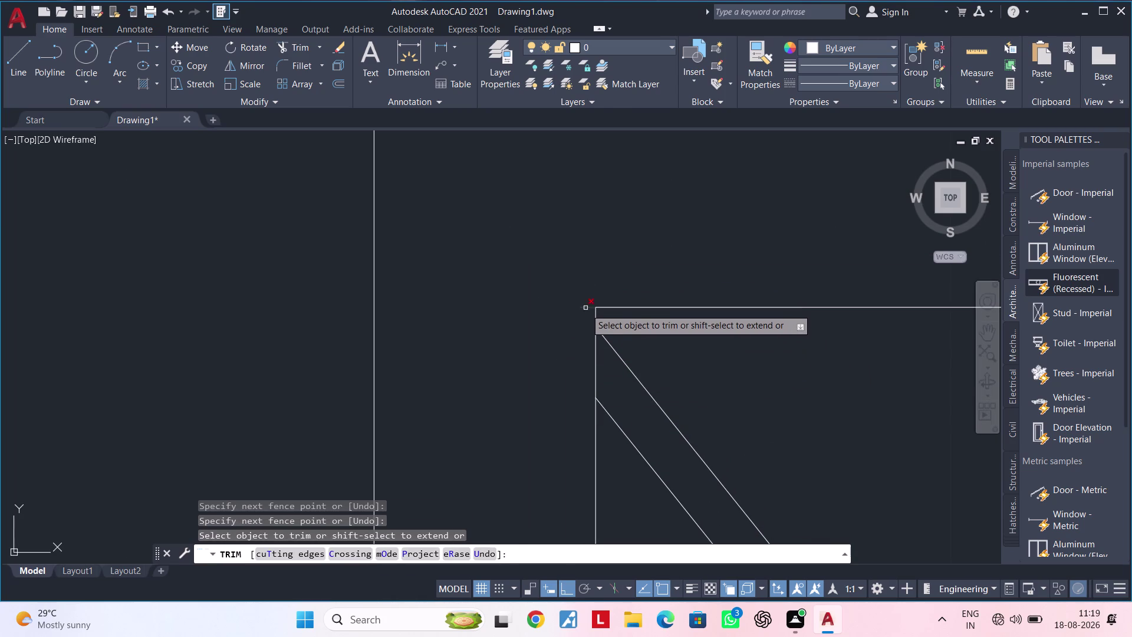
click(586, 310)
click(590, 288)
scroll(down, 3)
Fence-trim the stray line ends at the stair's other corner.
middle_drag(780, 342, 588, 328)
scroll(up, 3)
drag(624, 286, 628, 316)
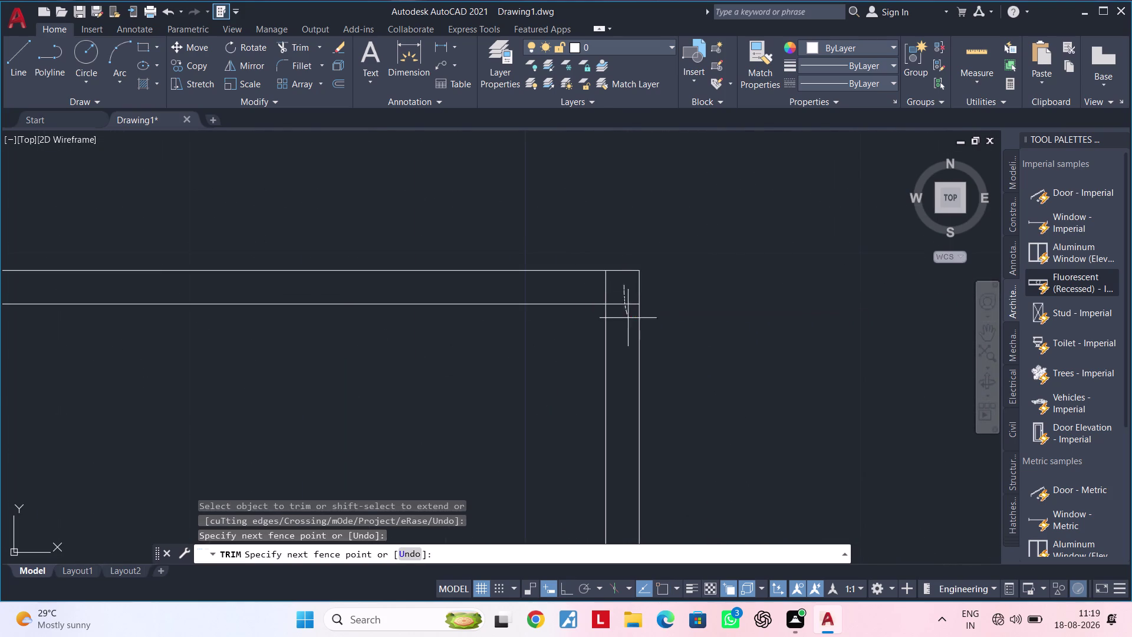
drag(628, 317, 628, 326)
drag(616, 302, 579, 283)
scroll(down, 3)
scroll(down, 3)
Trim the overlapping lines at the stair's top corner.
middle_drag(551, 358, 582, 203)
middle_drag(563, 321, 594, 232)
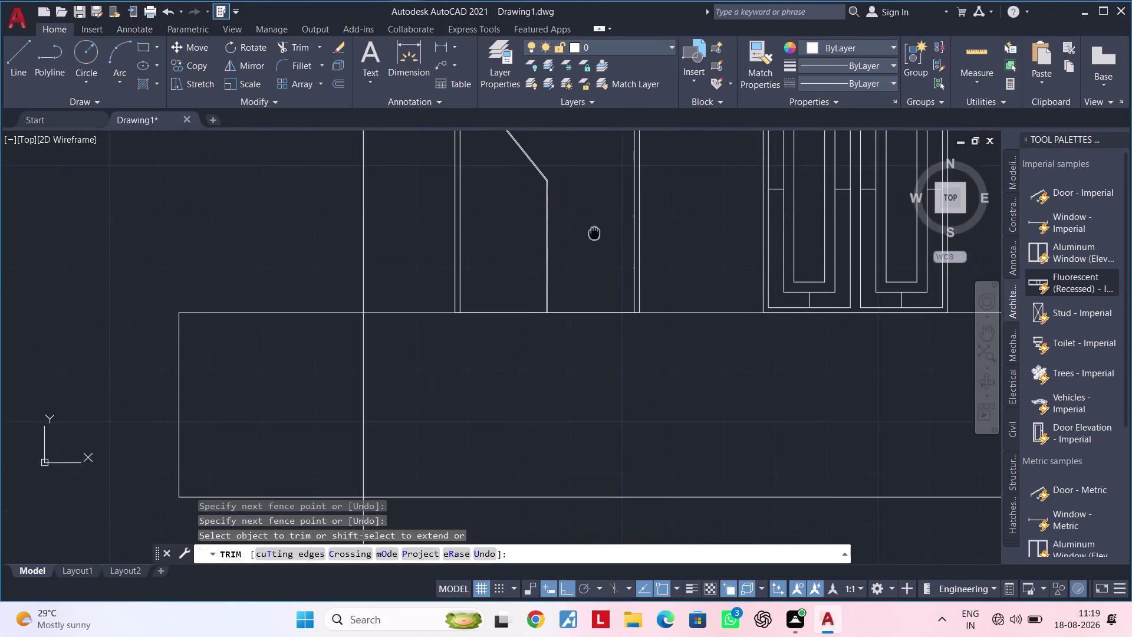
scroll(down, 3)
middle_drag(531, 353, 554, 131)
middle_drag(548, 364, 548, 284)
scroll(up, 3)
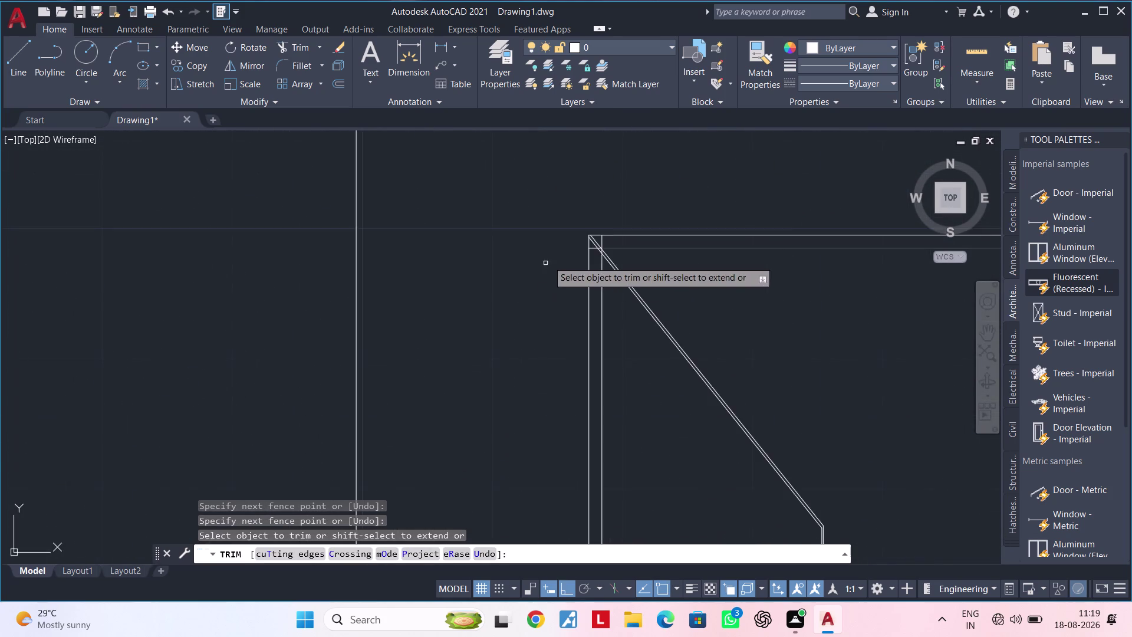
scroll(up, 3)
scroll(up, 3)
scroll(up, 3)
click(634, 250)
drag(634, 250, 614, 273)
drag(595, 303, 587, 329)
click(586, 332)
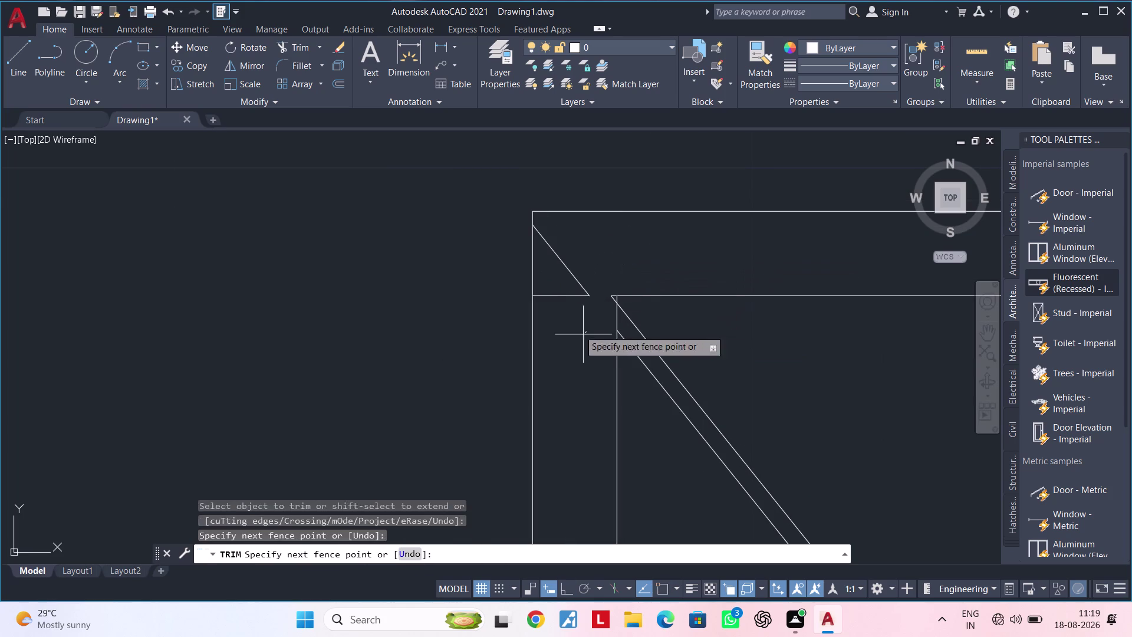
Trim the remaining leftover line ends around the top corner.
drag(607, 287, 614, 278)
click(578, 280)
drag(576, 301, 576, 312)
click(577, 293)
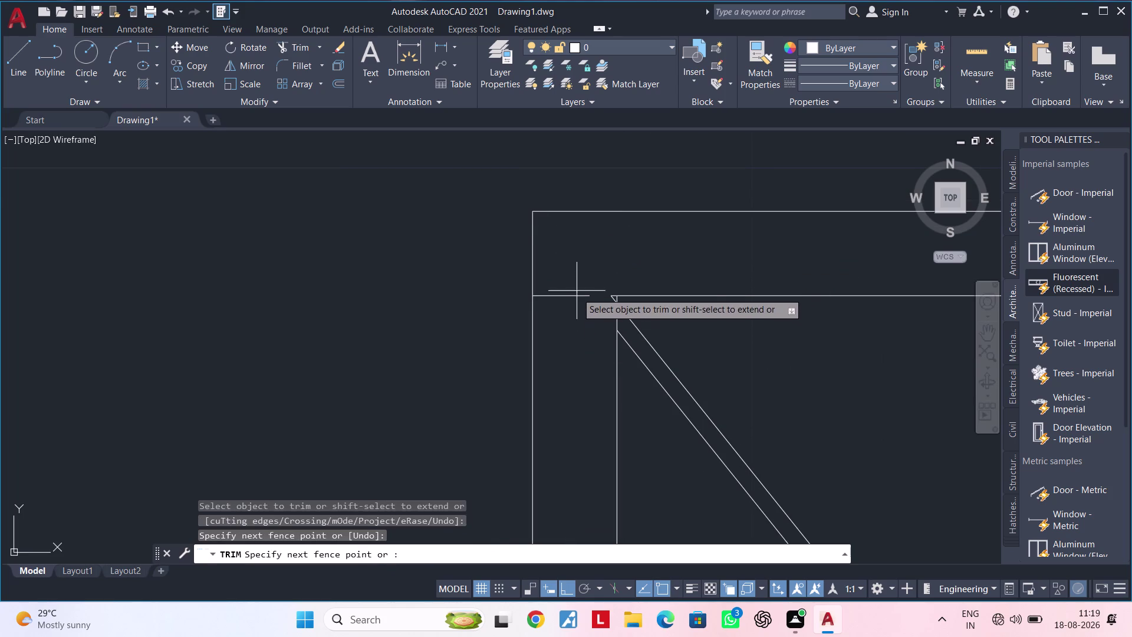
drag(578, 292, 577, 325)
scroll(up, 3)
scroll(up, 3)
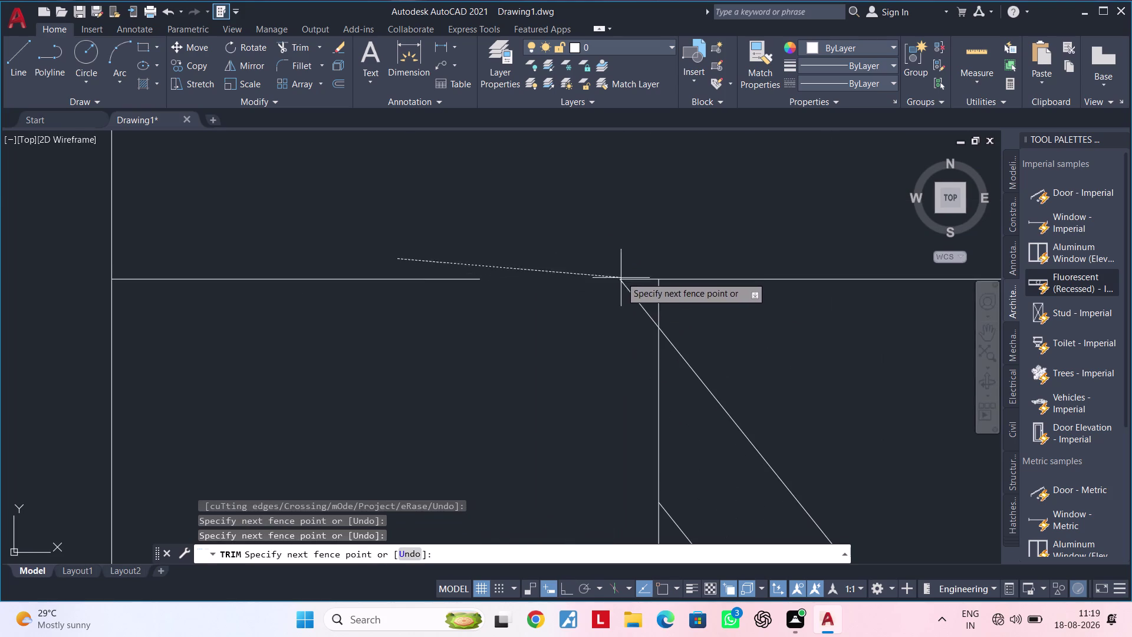
Remove the excess lines above the stair with fences and single picks.
drag(640, 258, 641, 265)
drag(633, 307, 623, 338)
click(623, 339)
drag(633, 293, 641, 273)
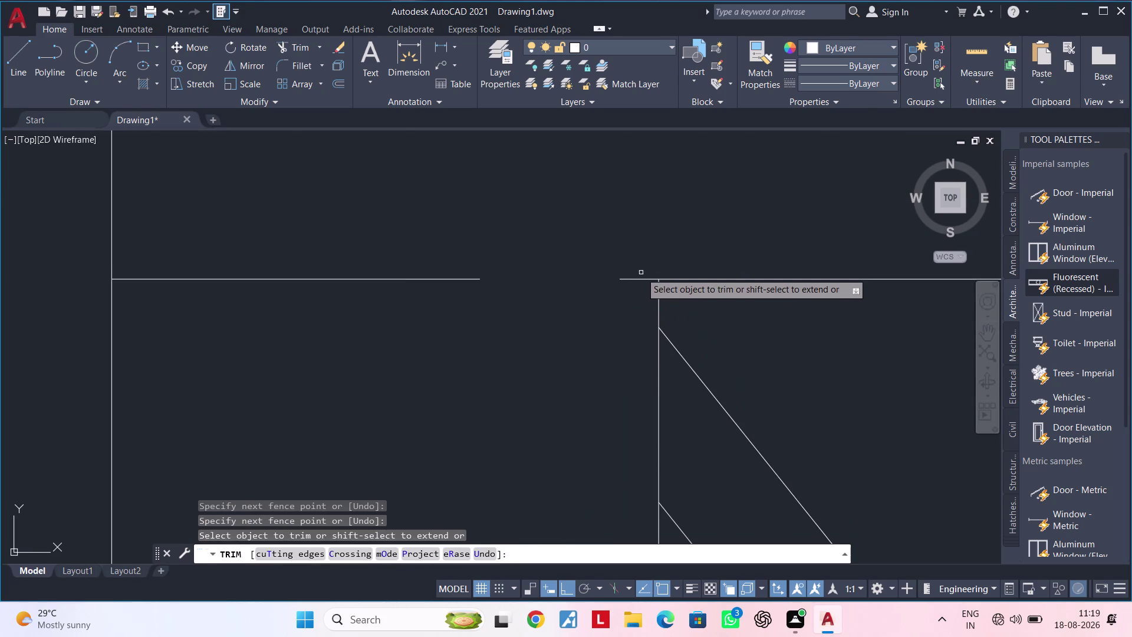
drag(641, 273, 641, 279)
click(640, 302)
click(471, 280)
Trim the excess line segments at the next wall-floor junction.
scroll(down, 3)
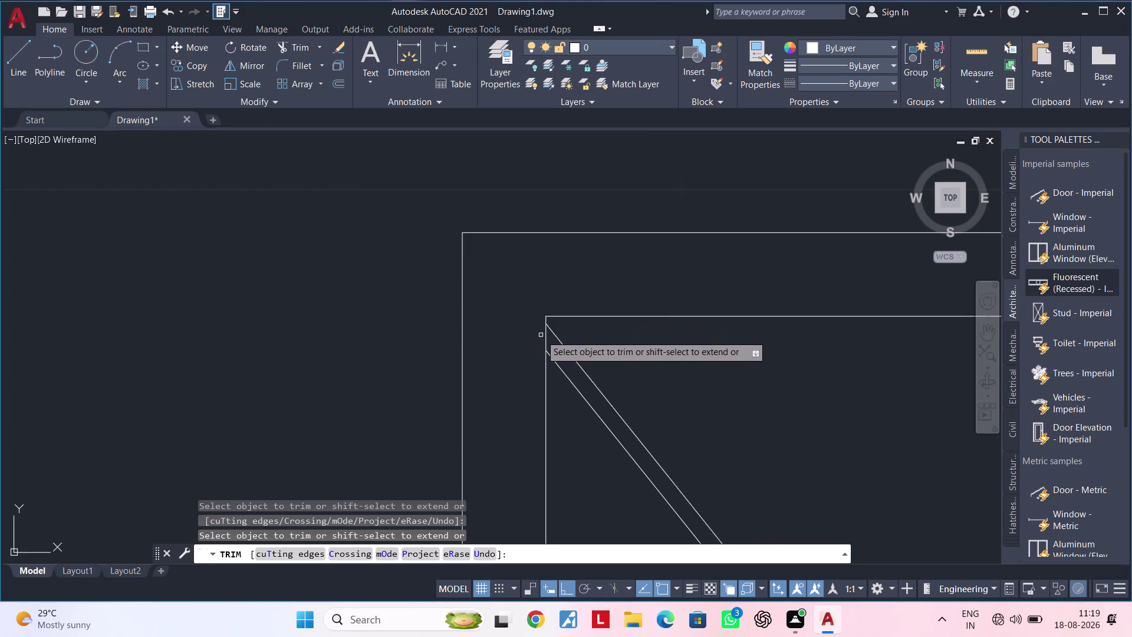
scroll(down, 3)
scroll(down, 3)
middle_drag(725, 378, 526, 349)
scroll(up, 3)
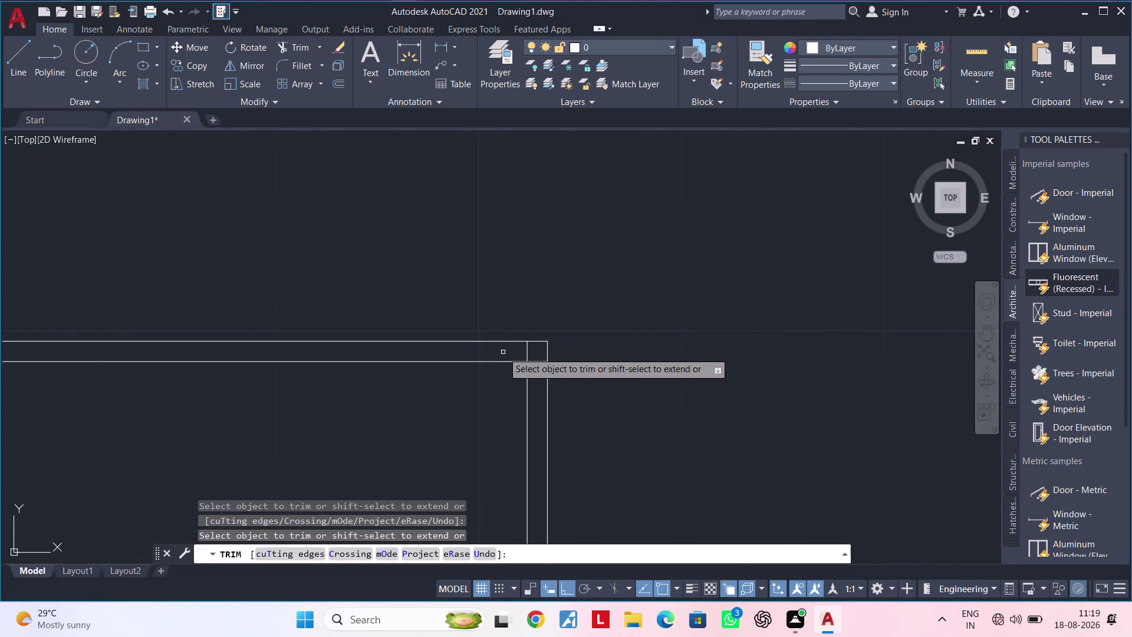
drag(516, 352, 538, 370)
scroll(down, 3)
middle_drag(532, 356, 546, 184)
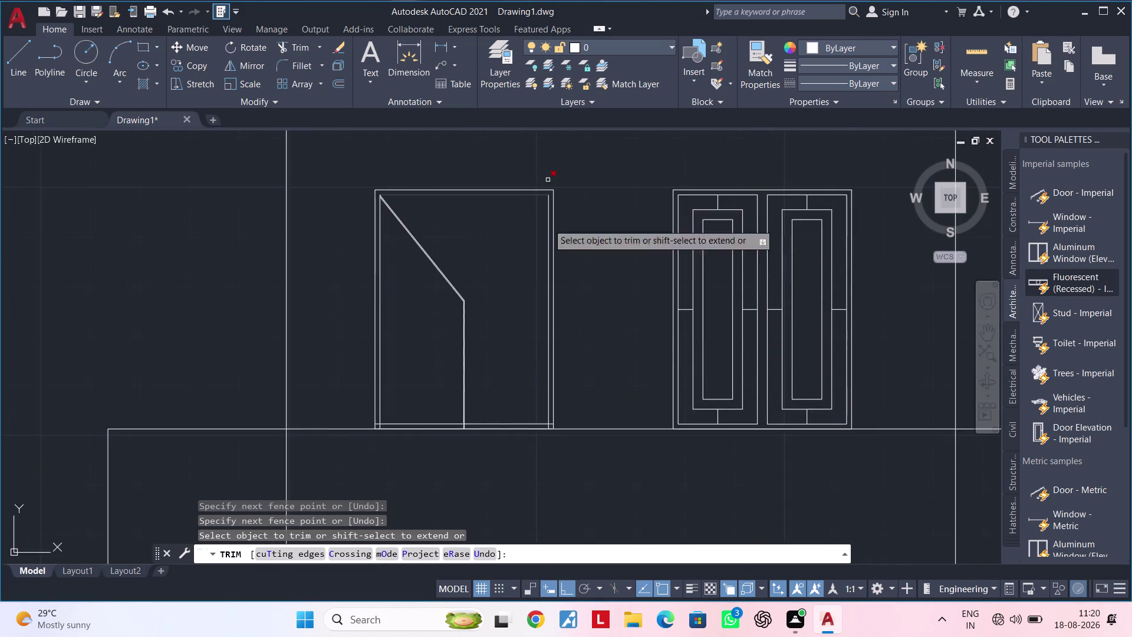
middle_drag(479, 417, 519, 339)
scroll(up, 3)
click(462, 335)
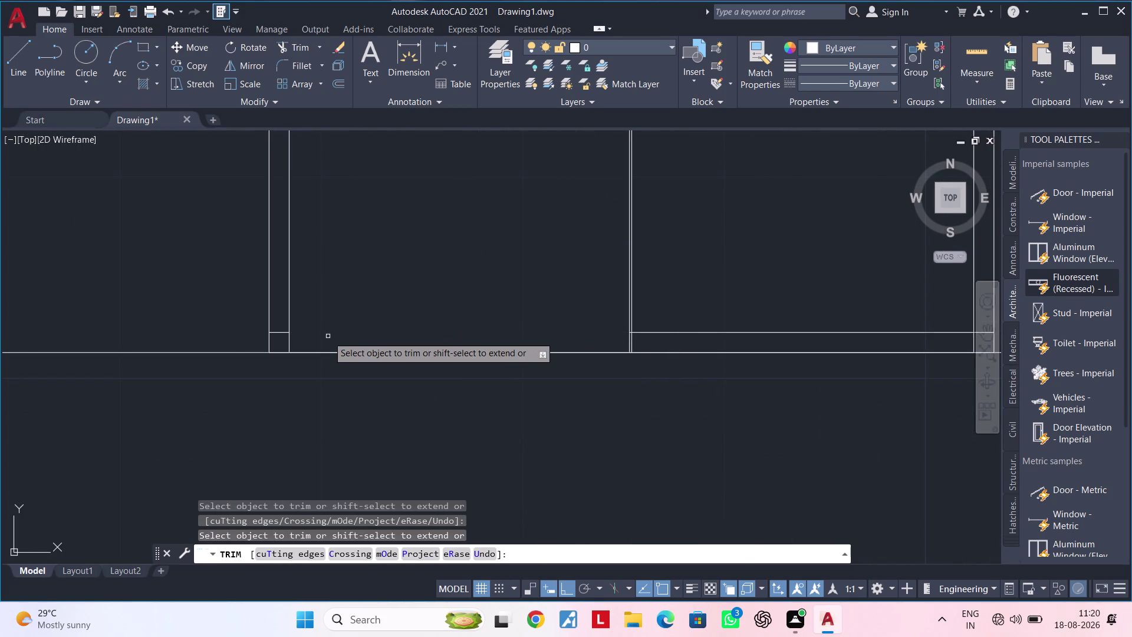
click(276, 334)
Trim the excess segments along the floor line.
middle_drag(453, 318, 361, 318)
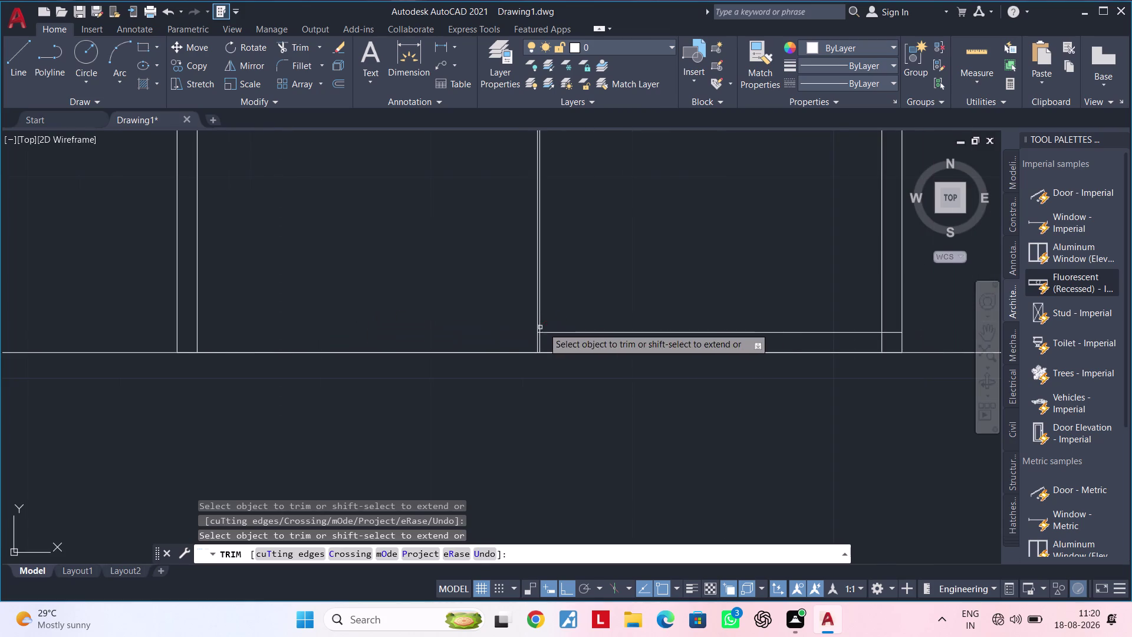
click(570, 334)
middle_drag(685, 330, 513, 330)
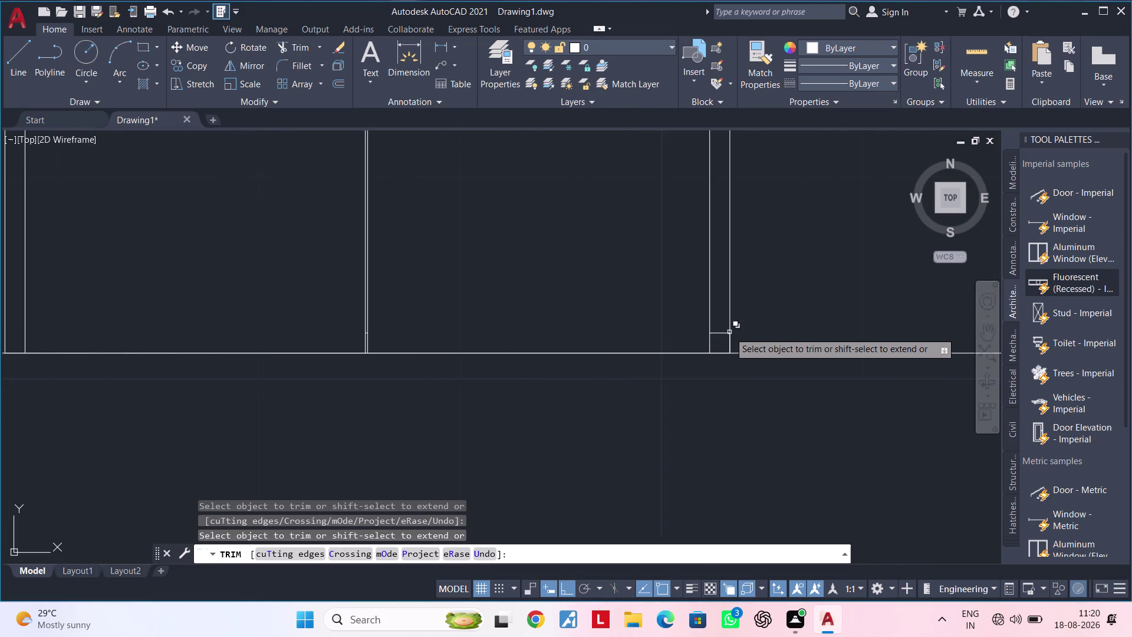
scroll(up, 3)
click(716, 335)
middle_drag(472, 331, 631, 304)
scroll(up, 3)
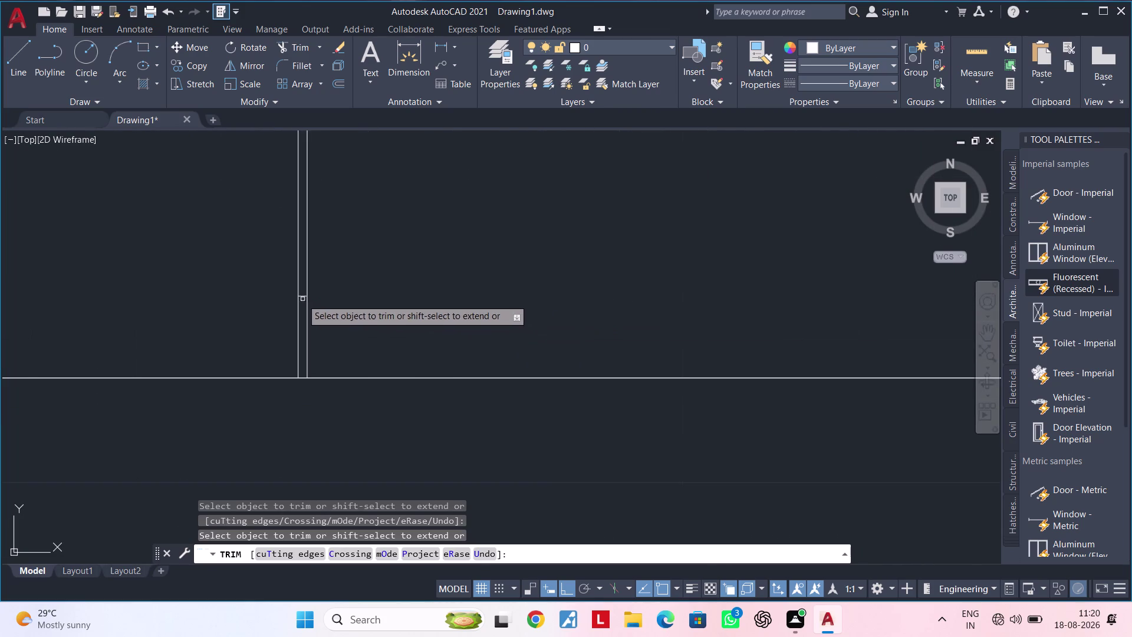
scroll(up, 3)
click(304, 289)
click(305, 302)
Fence-trim across the stair lines, then cancel the fence selection.
scroll(down, 3)
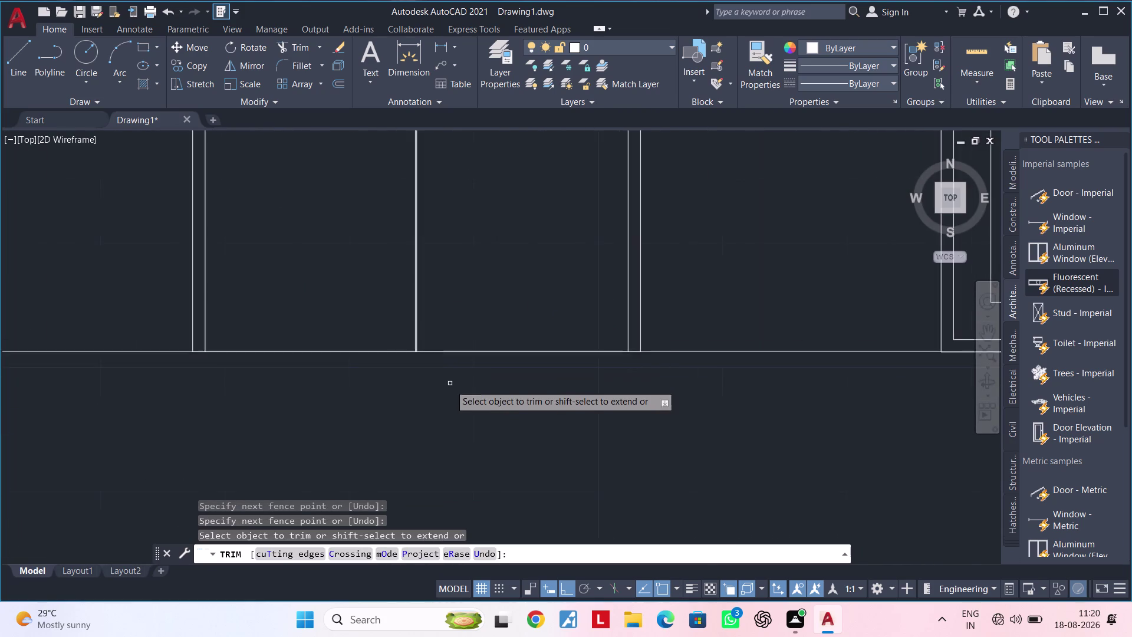
scroll(down, 3)
middle_drag(464, 380, 477, 237)
scroll(up, 3)
middle_drag(474, 405, 497, 279)
middle_drag(479, 371, 479, 280)
scroll(up, 3)
scroll(up, 3)
drag(355, 219, 313, 327)
click(312, 330)
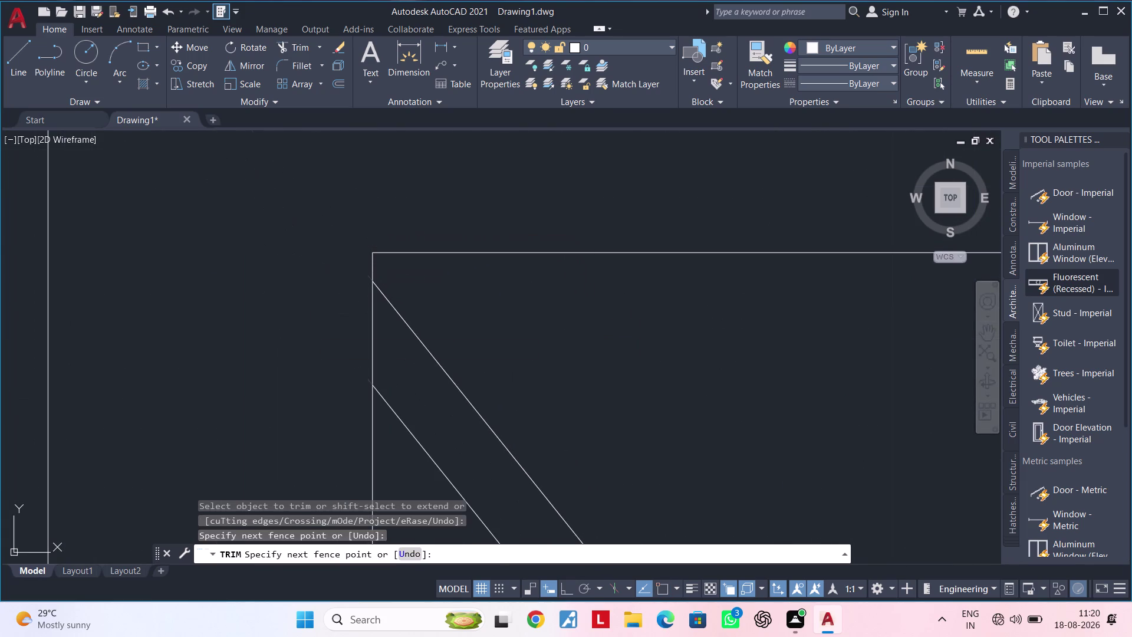
scroll(down, 3)
scroll(down, 3)
middle_drag(583, 404, 559, 308)
key(Escape)
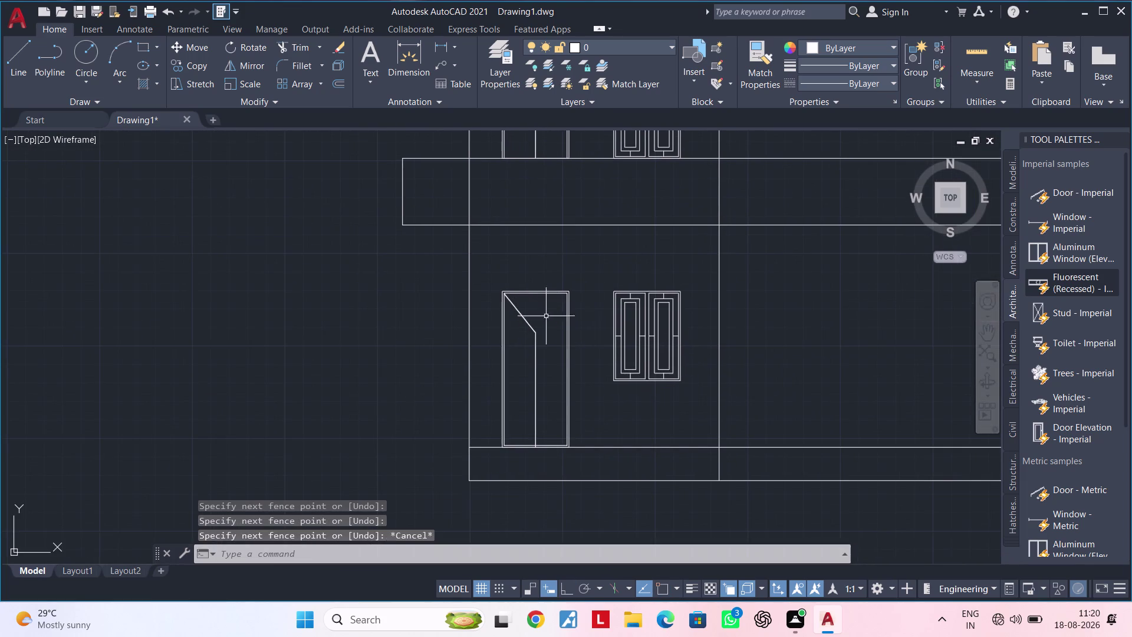
Trim two excess segments at the upper floor junction and exit trim.
middle_drag(543, 388, 513, 300)
scroll(up, 3)
key(space)
scroll(up, 3)
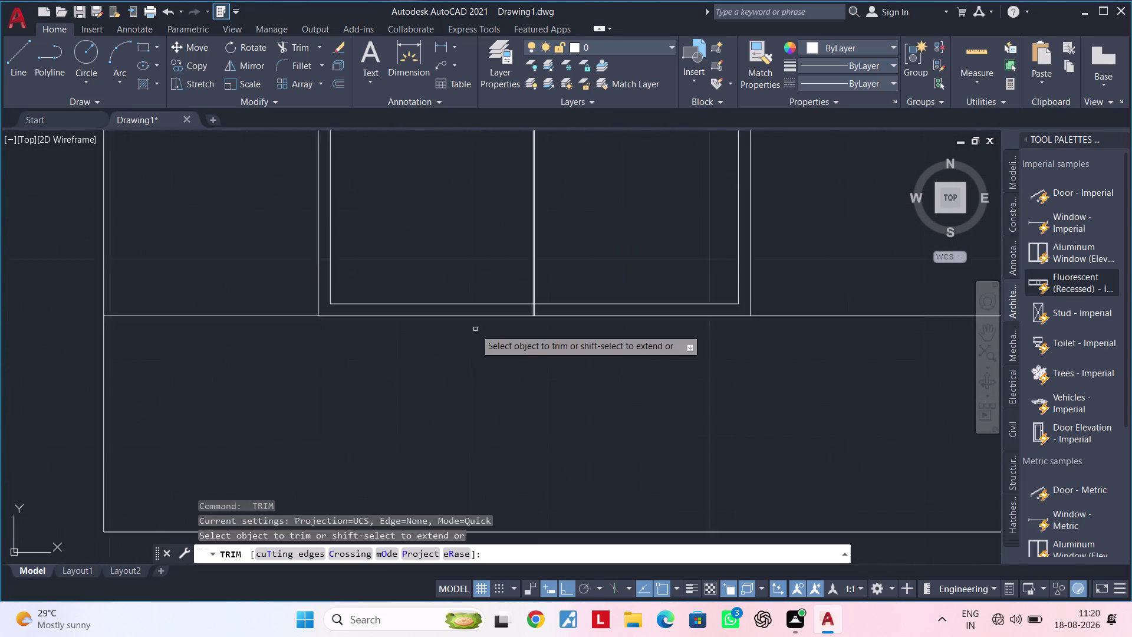
scroll(up, 3)
scroll(down, 3)
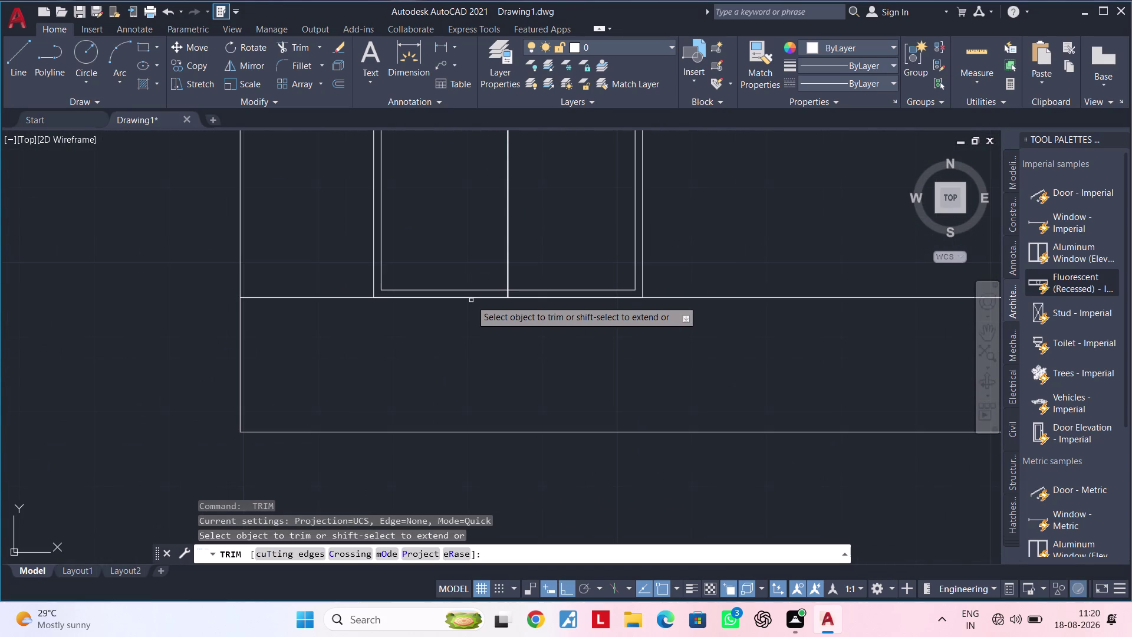
click(440, 291)
click(540, 287)
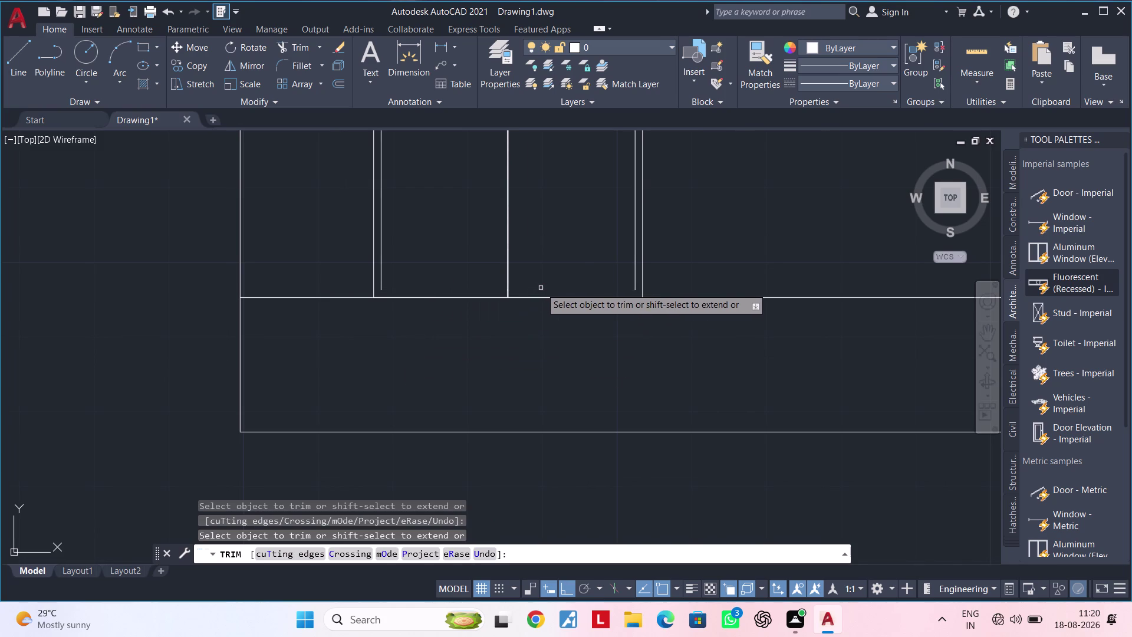
key(Escape)
key(Escape)
key(Escape)
Extend the two short wall lines down to the floor line with EX.
text(EX)
key(space)
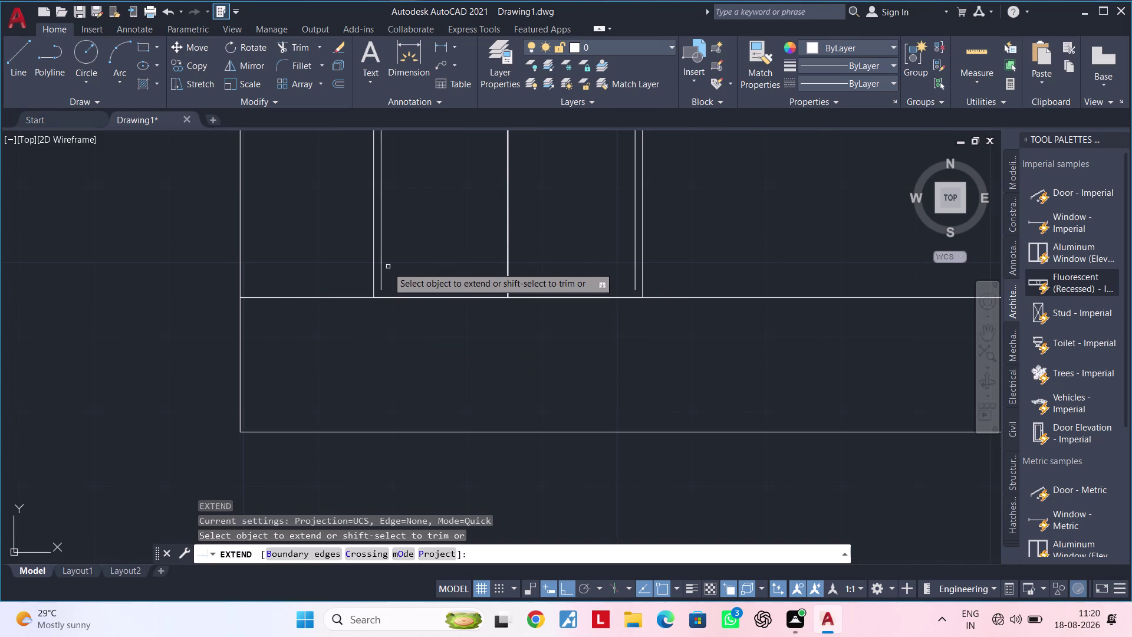
click(380, 270)
click(636, 263)
key(Escape)
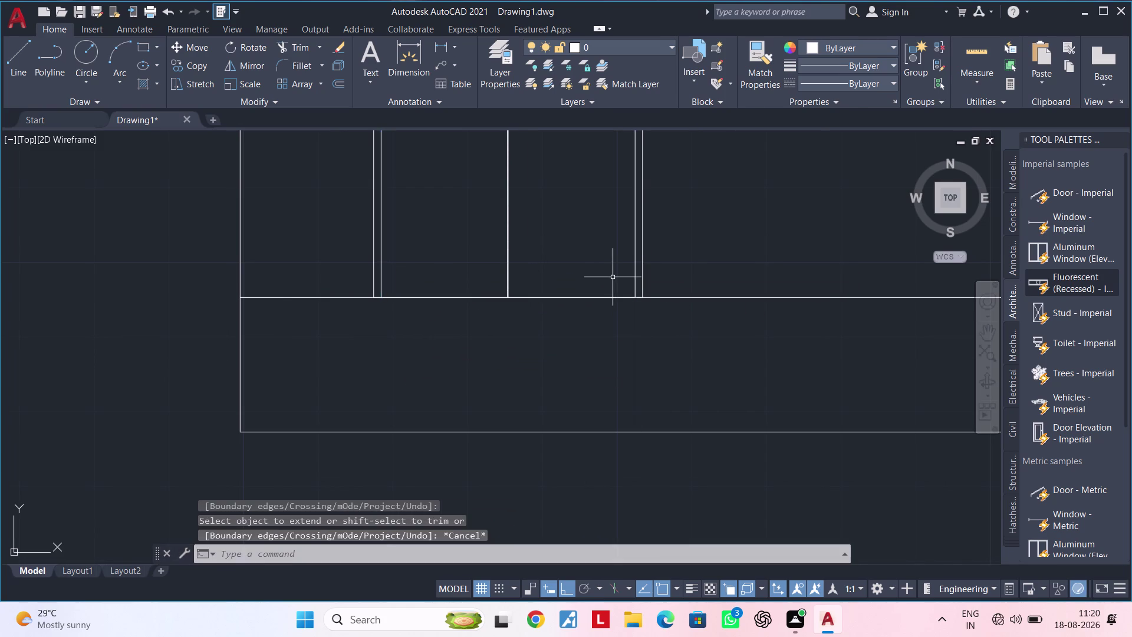
Zoom out and centre the two-storey elevation in view.
scroll(down, 3)
scroll(down, 3)
middle_drag(712, 258, 525, 374)
scroll(down, 3)
middle_drag(519, 374, 482, 388)
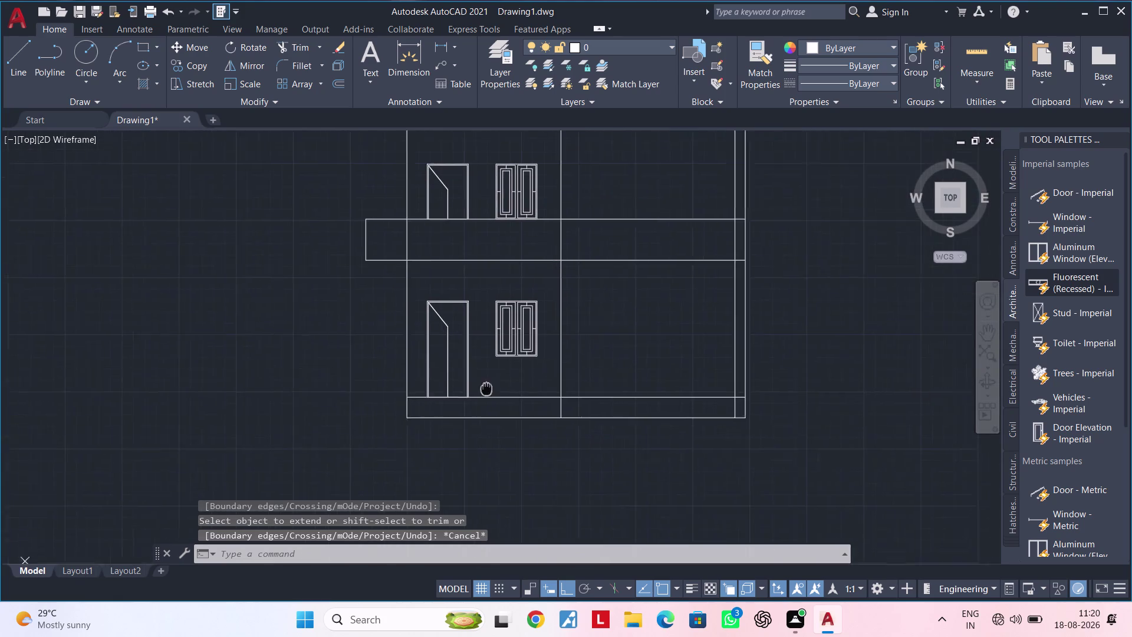
middle_drag(482, 388, 448, 407)
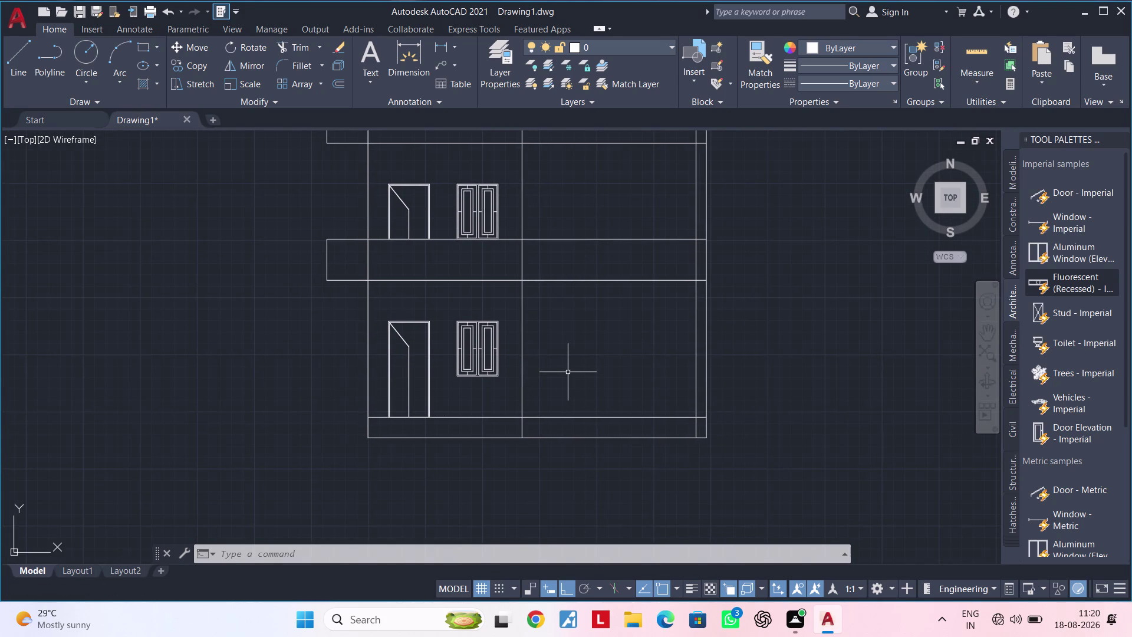
Shift the elevation slightly left, cancelling a stray line and a mistyped command.
key(Escape)
key(Escape)
key(Escape)
key(Escape)
key(Escape)
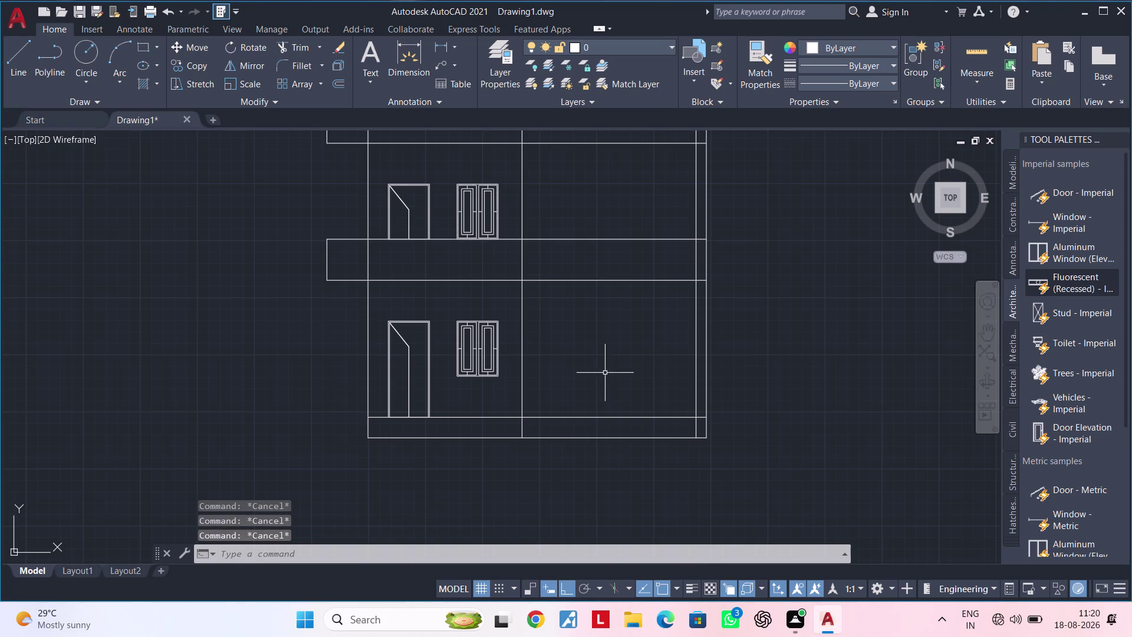
middle_drag(649, 360, 585, 354)
text(L)
key(space)
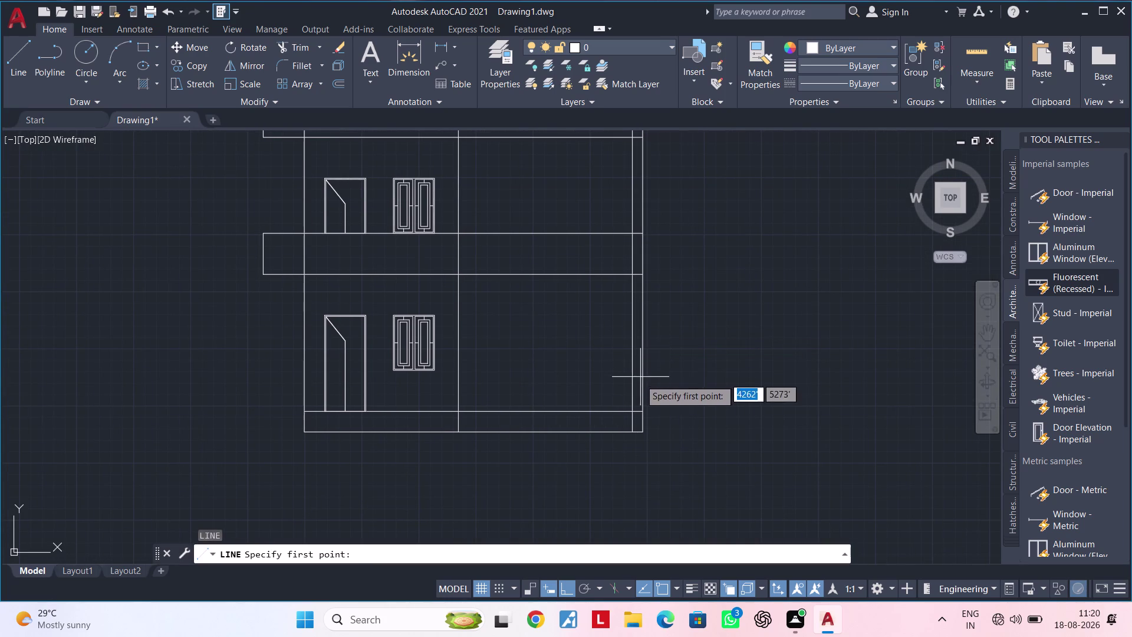
key(Escape)
key(Escape)
key(Escape)
key(Escape)
key(Escape)
text(OG)
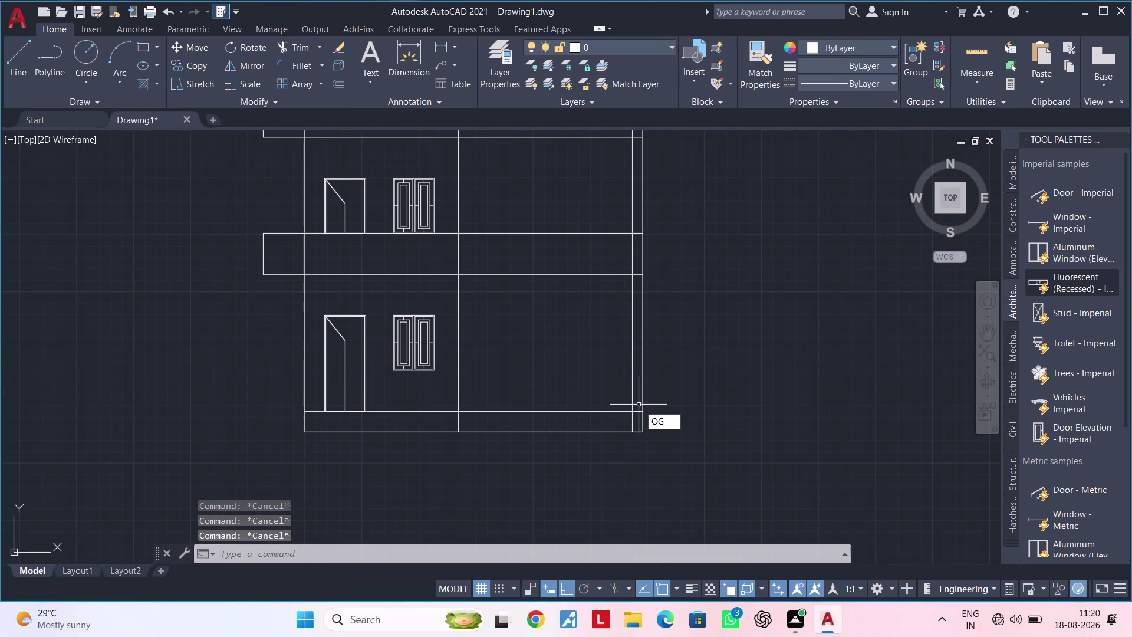
key(Escape)
key(Escape)
Offset the ground floor line 5' upward as a stair guide.
text(OF 5)
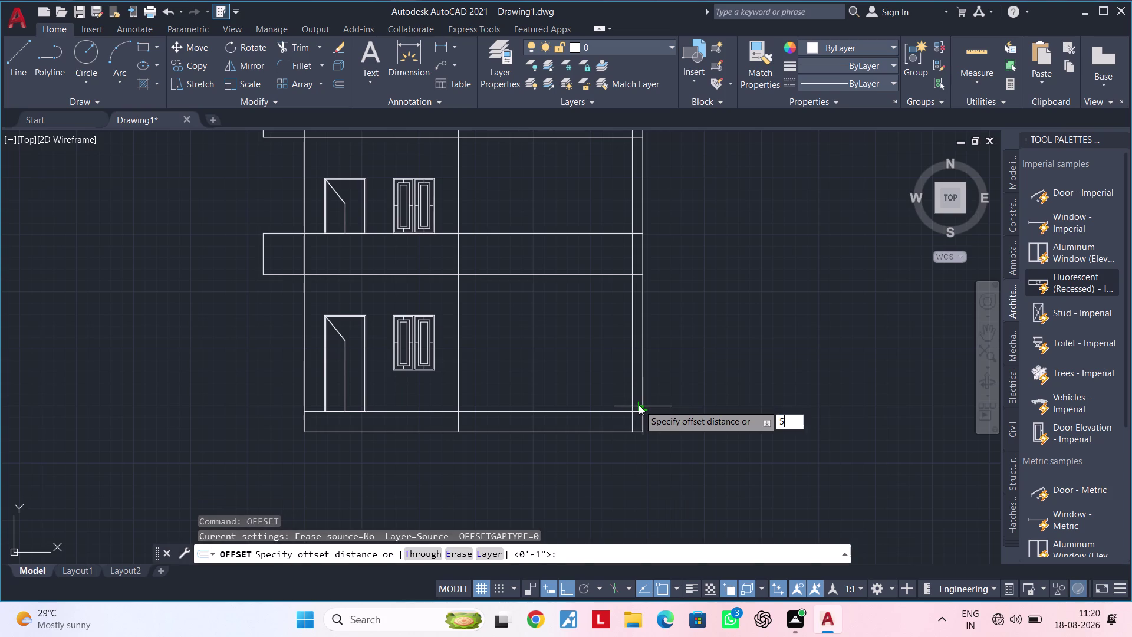
text(')
key(Return)
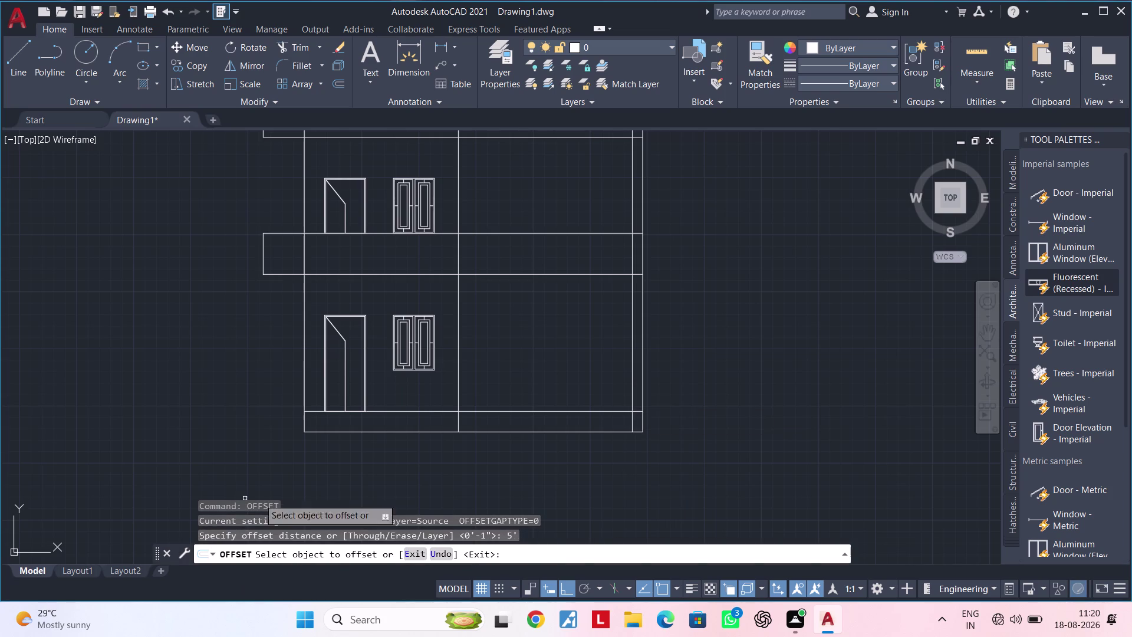
click(517, 411)
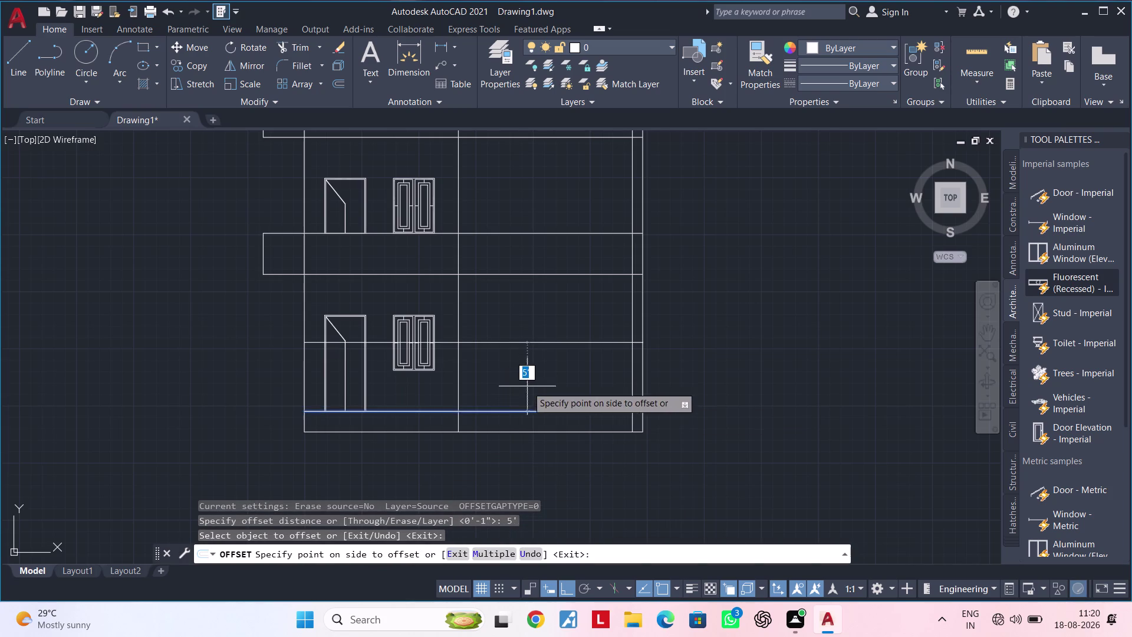
click(539, 362)
key(Escape)
key(Escape)
key(Escape)
key(Escape)
key(Escape)
key(Escape)
key(Escape)
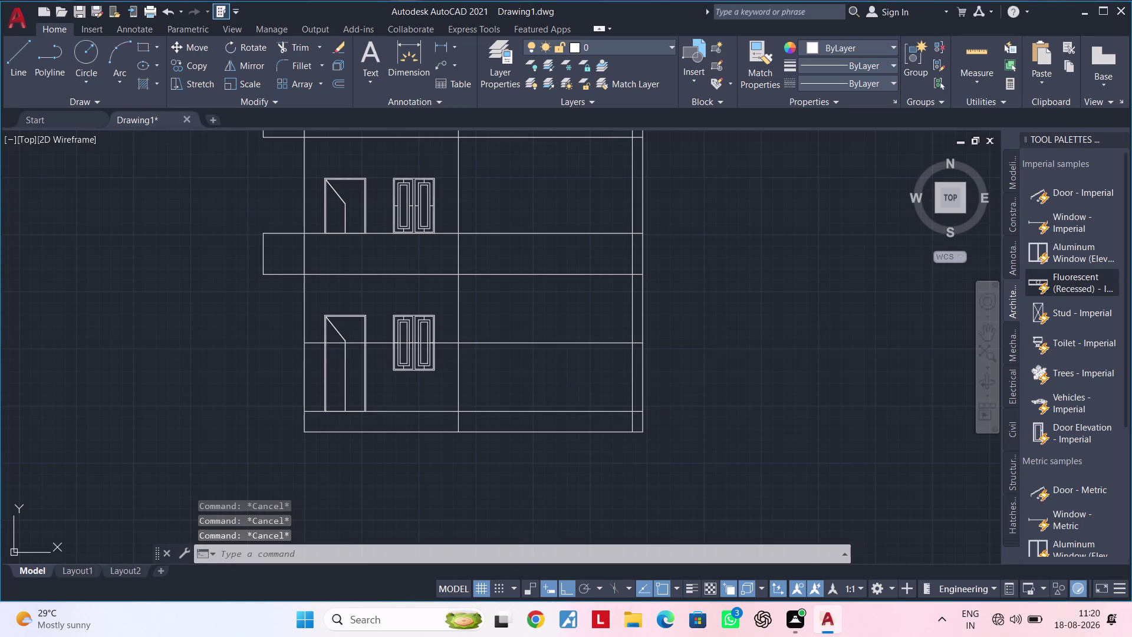
Offset the right wall line 3' inward as a second stair guide.
text(OF)
key(space)
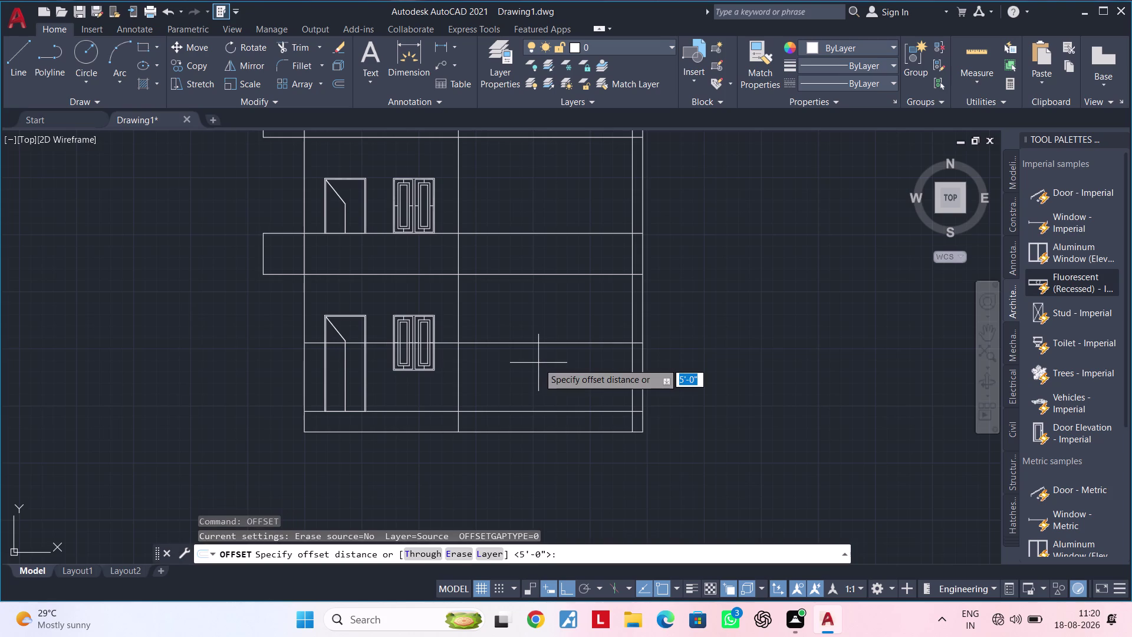
text(3')
key(Return)
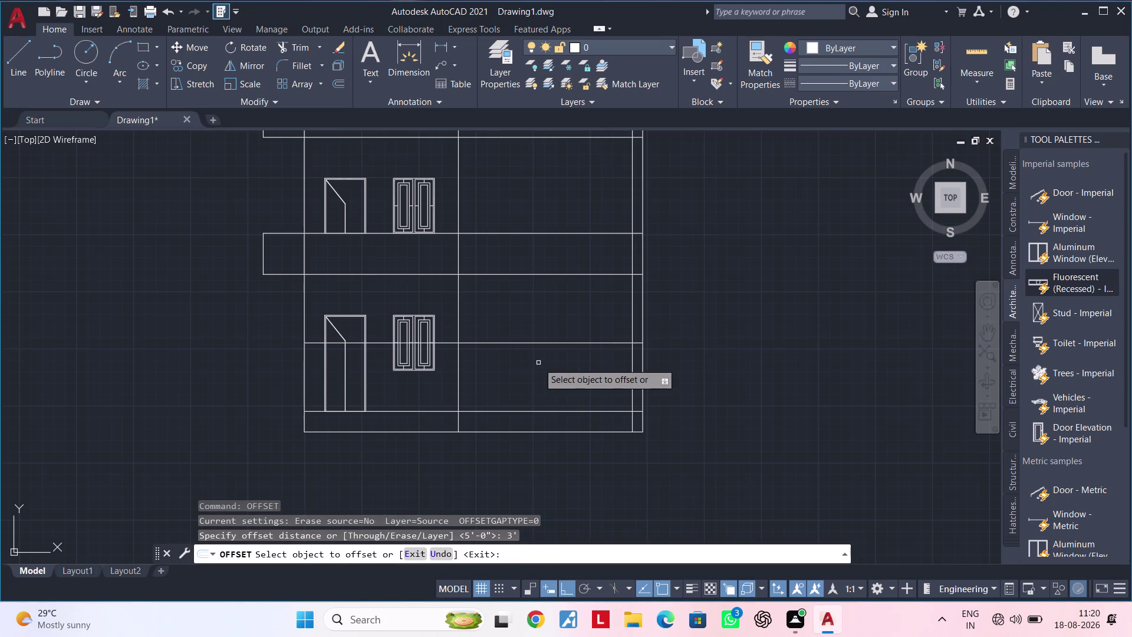
click(633, 358)
click(600, 367)
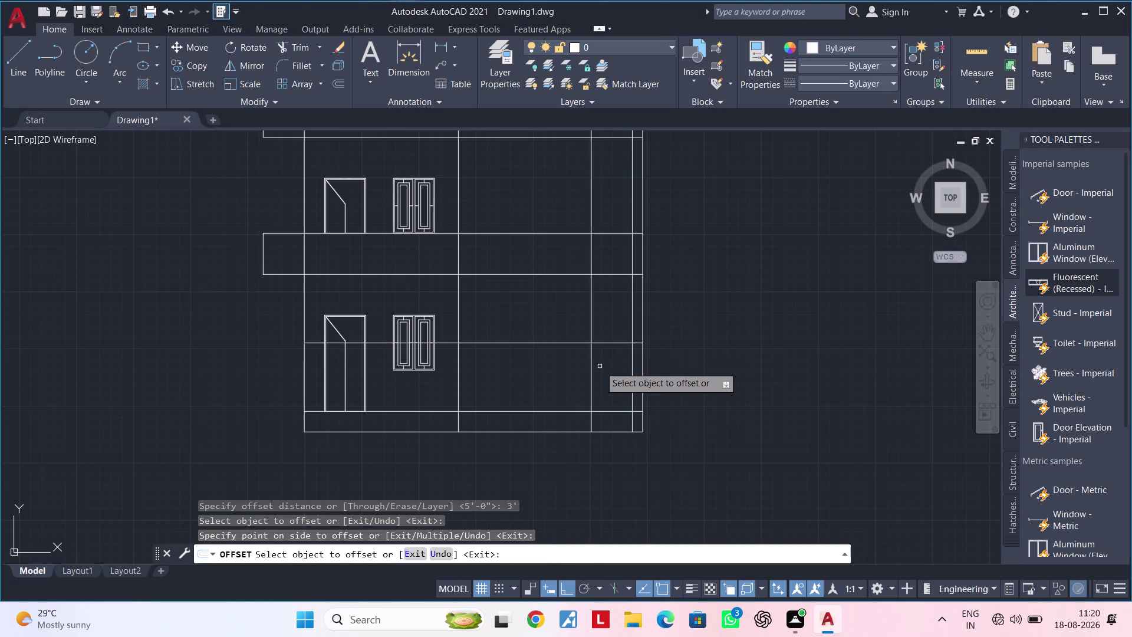
key(Escape)
key(Escape)
key(Escape)
key(Escape)
key(Escape)
key(Escape)
key(l)
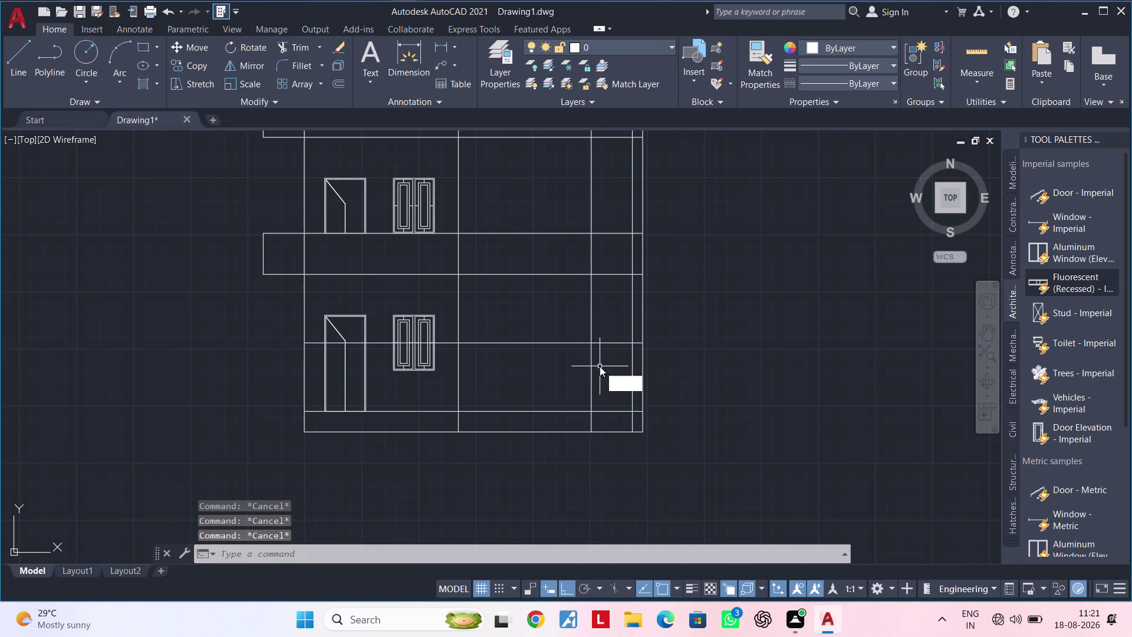
key(space)
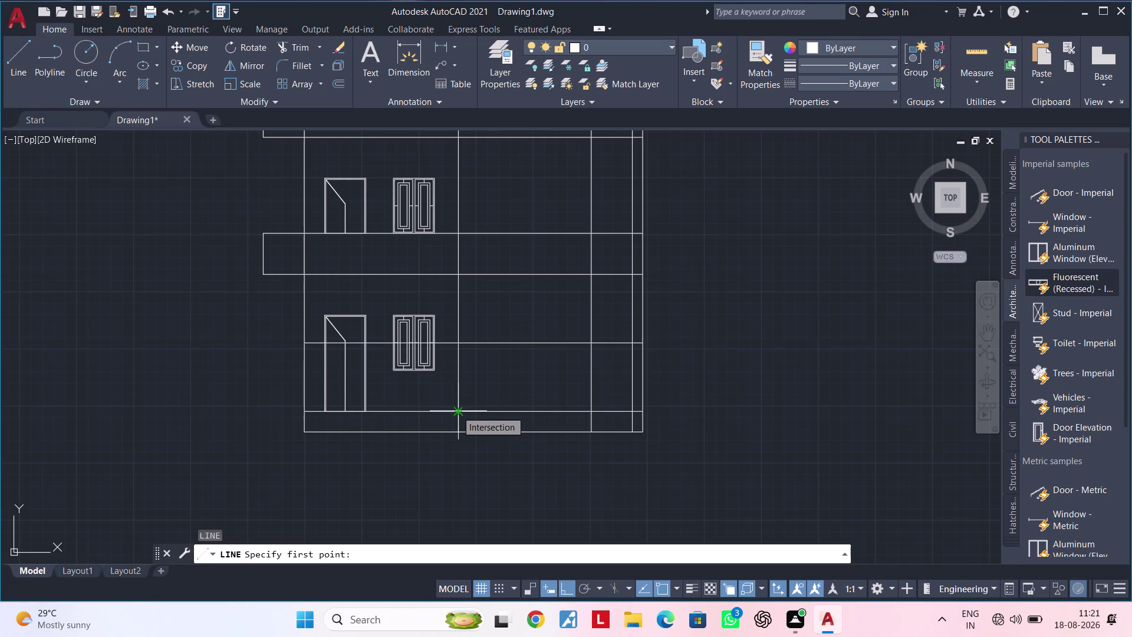
Draw the diagonal stair line from the floor intersection up to where the guides meet.
click(456, 410)
click(595, 340)
key(Escape)
key(Escape)
key(Escape)
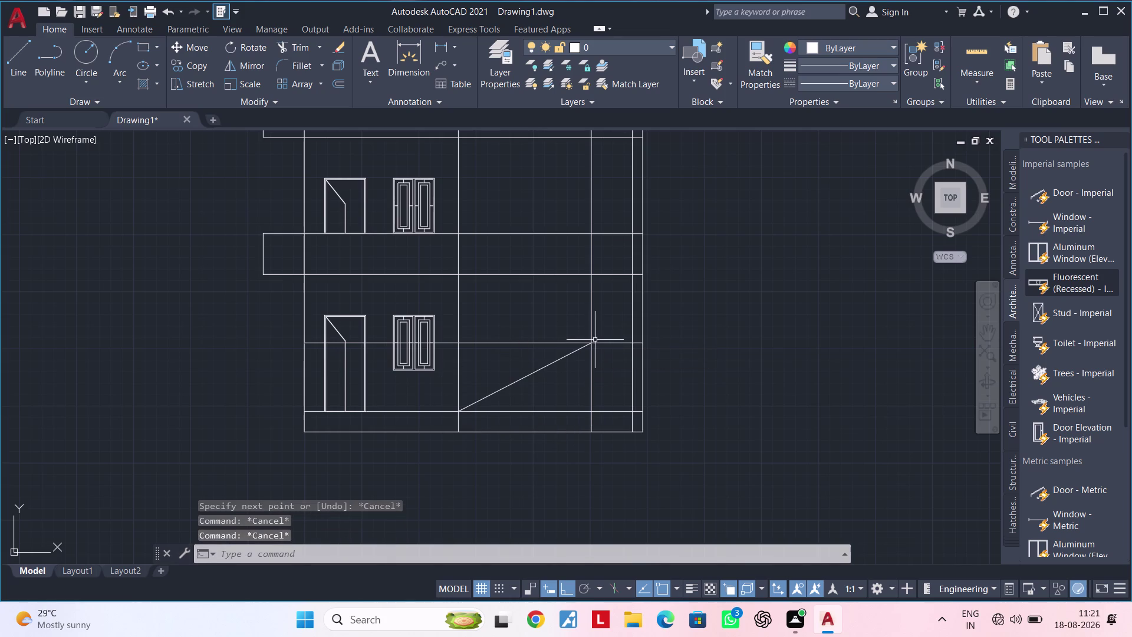
Trim two excess line segments near the ground-floor staircase.
text(TR)
key(space)
middle_drag(556, 372, 582, 380)
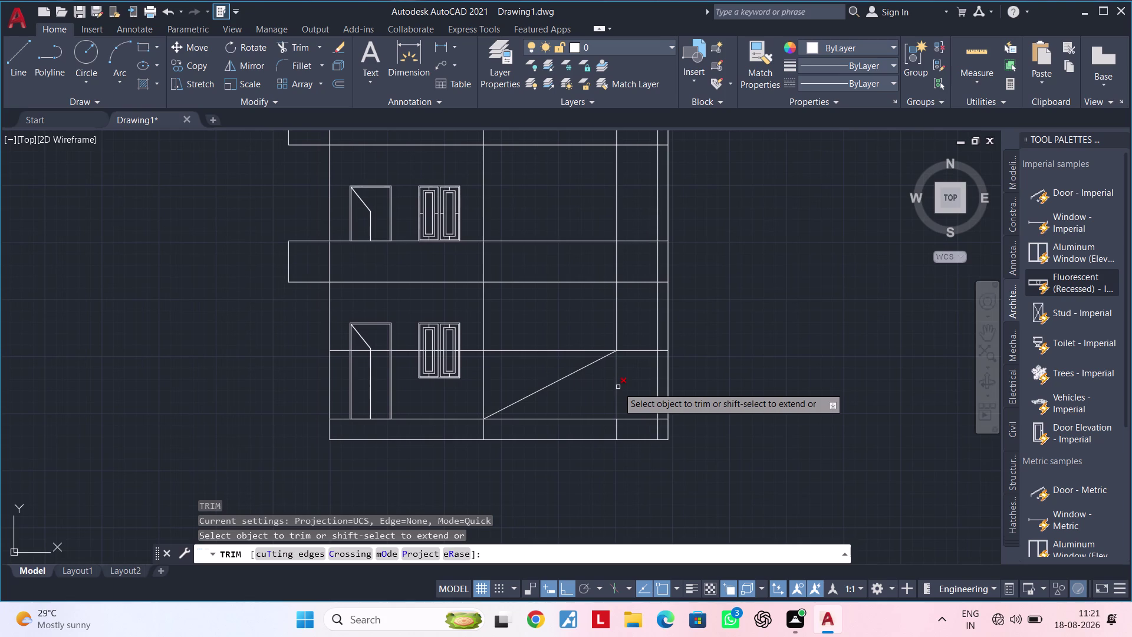
click(618, 386)
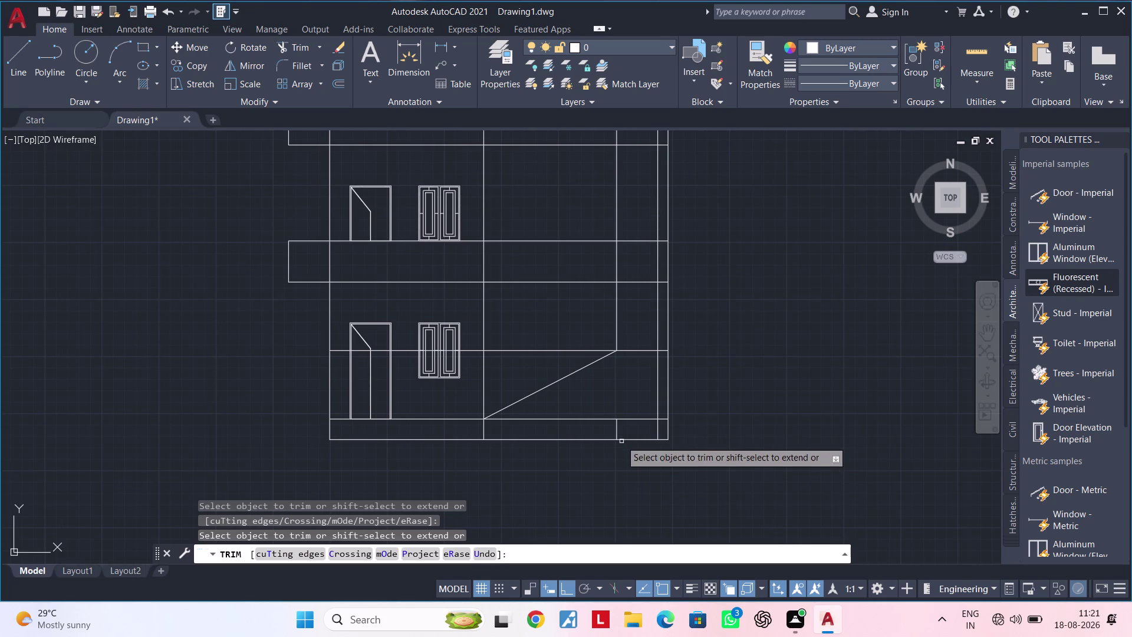
click(617, 435)
middle_drag(619, 397, 648, 434)
key(Escape)
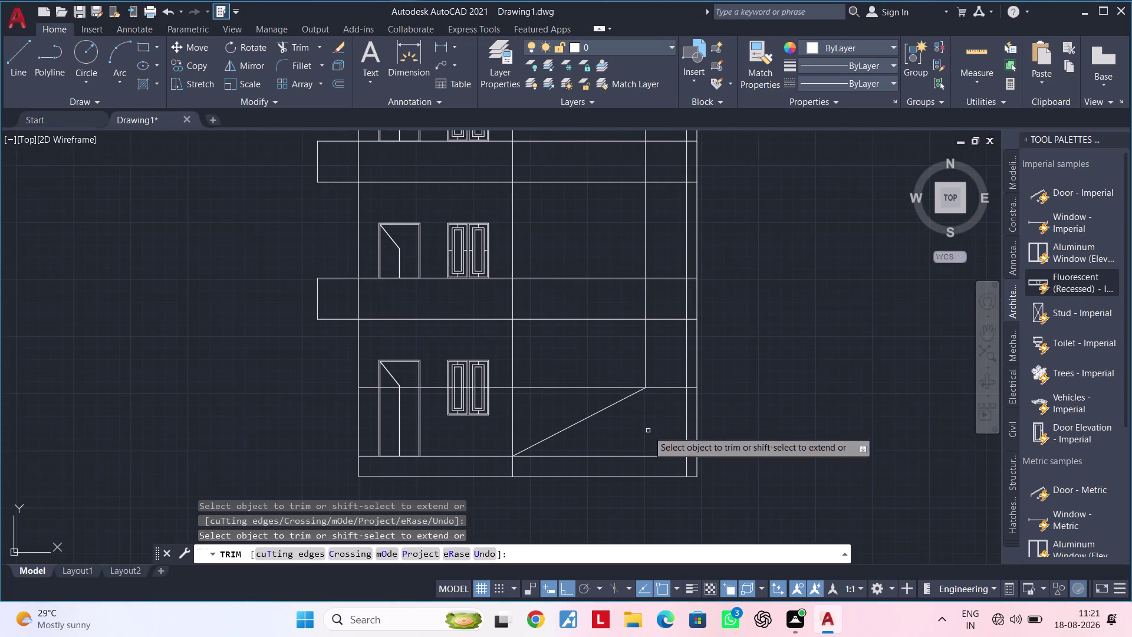
key(Escape)
key(Escape)
key(Escape)
Adjust the view around the lower floor's staircase.
middle_drag(648, 431, 647, 448)
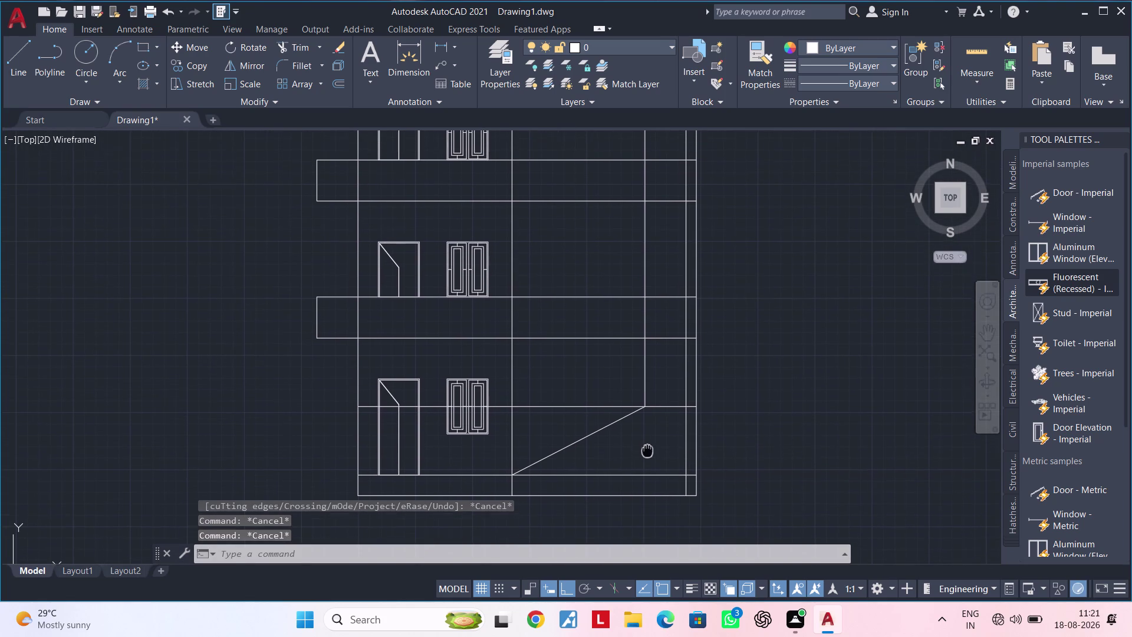
middle_drag(648, 449, 647, 453)
key(Escape)
text(L)
key(space)
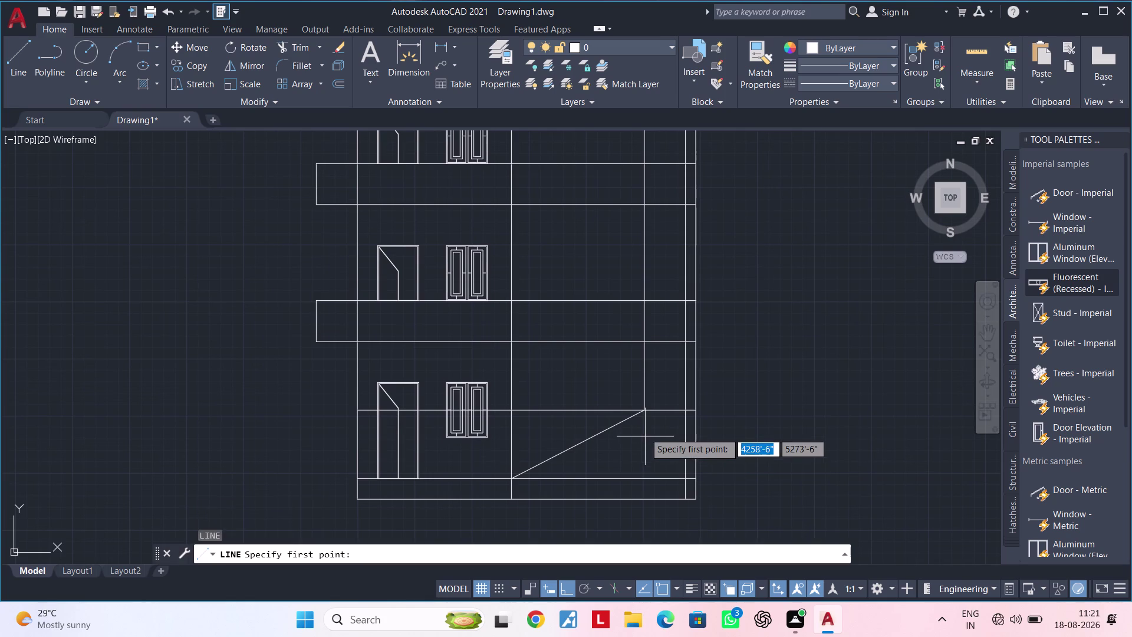
click(644, 412)
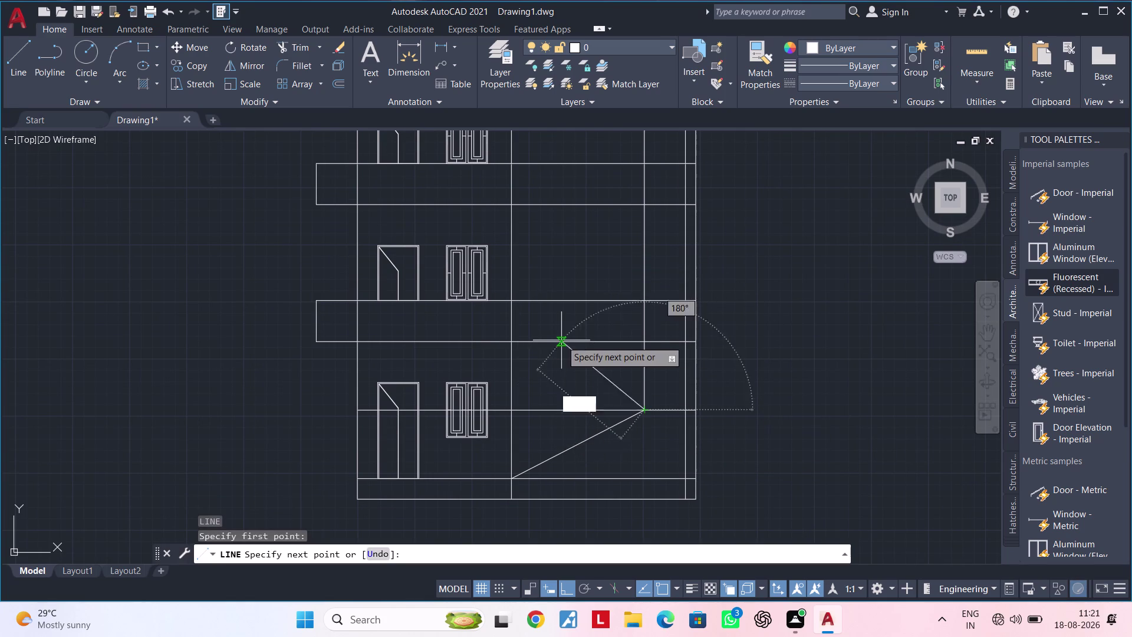
key(Escape)
middle_drag(561, 328, 548, 401)
key(space)
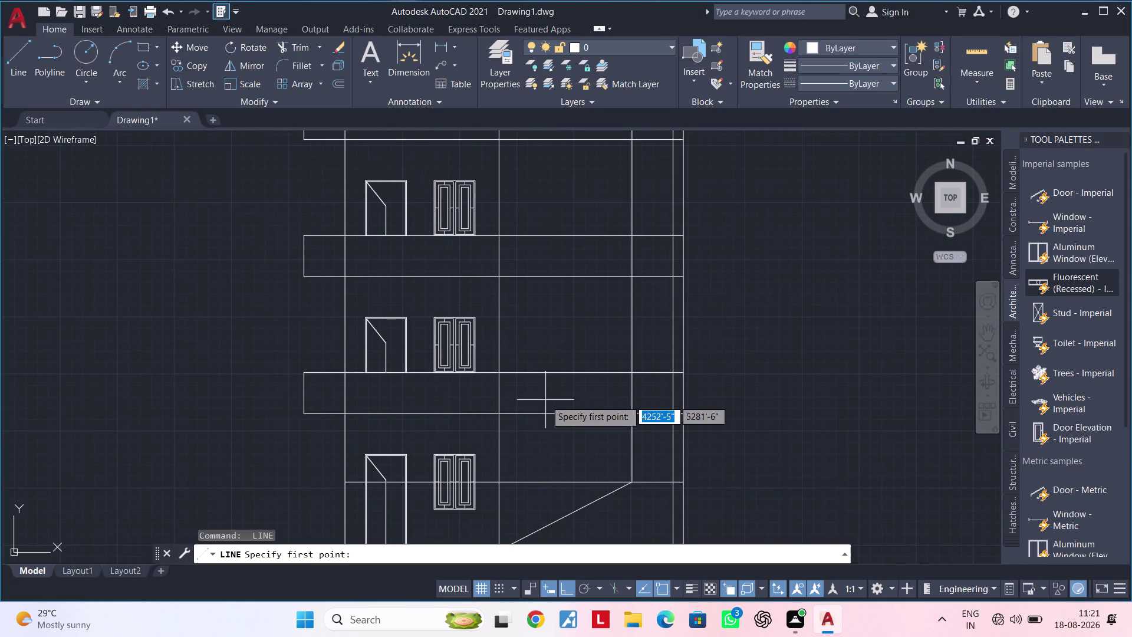
middle_drag(554, 423, 566, 378)
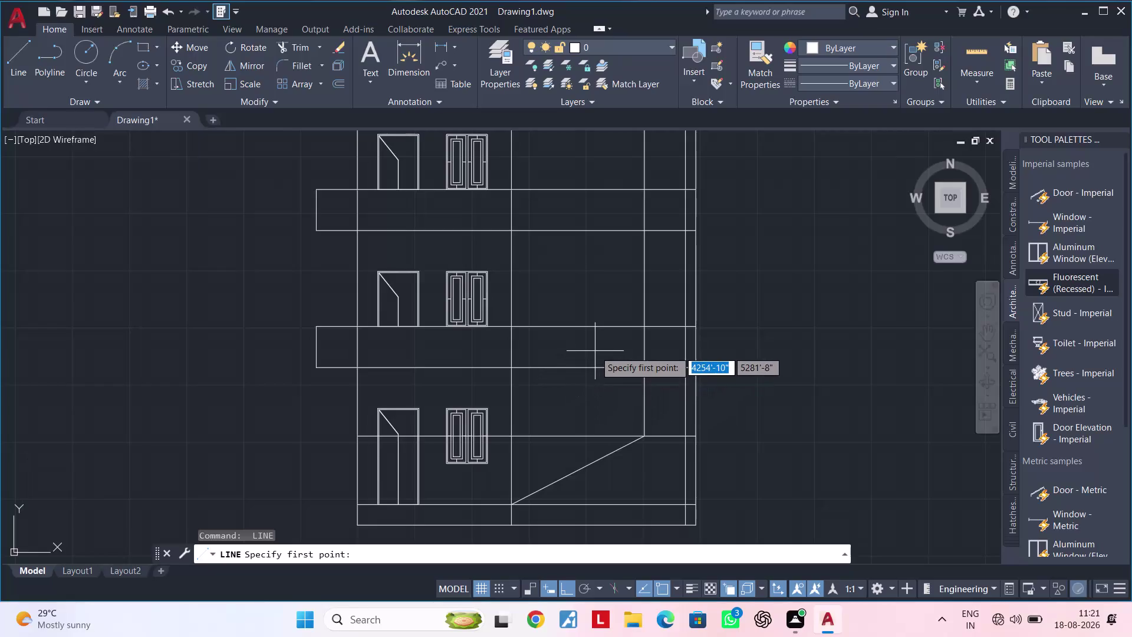
middle_drag(595, 351, 597, 375)
key(Escape)
key(Escape)
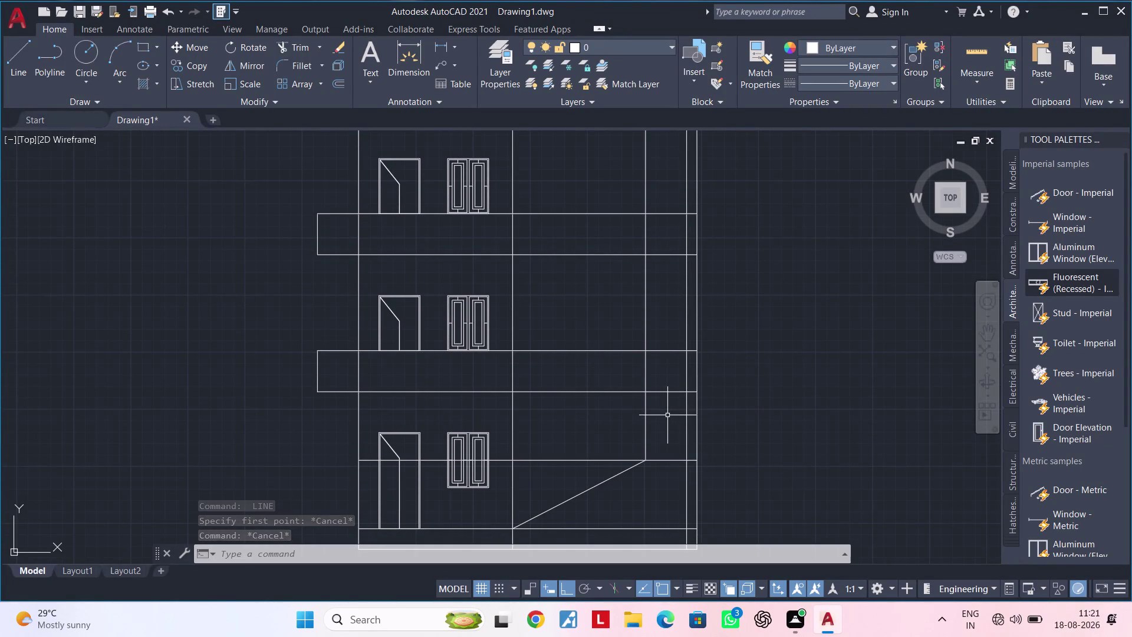
middle_drag(668, 419, 675, 438)
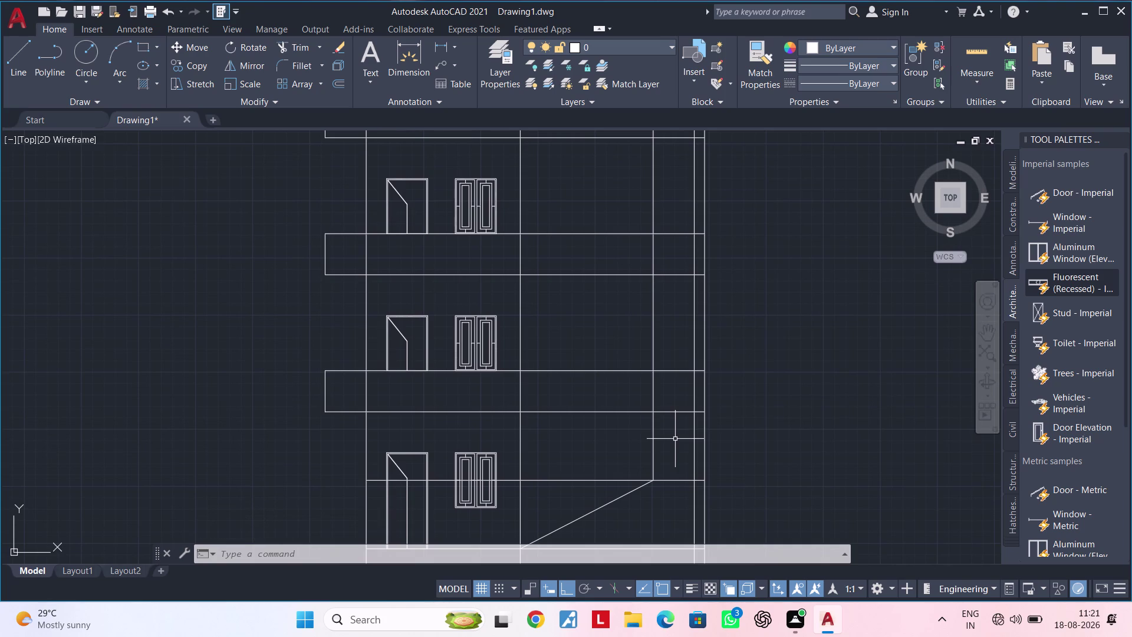
middle_drag(678, 439, 654, 388)
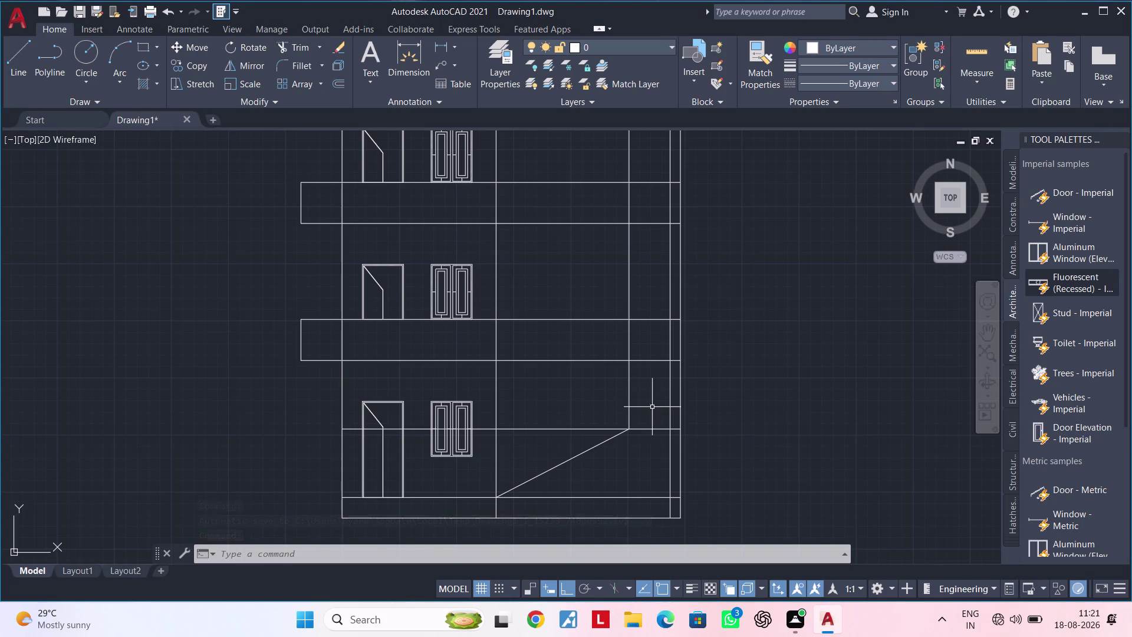
Centre the lower staircase and cancel an offset started with a mistyped distance.
scroll(up, 3)
middle_drag(654, 407, 626, 374)
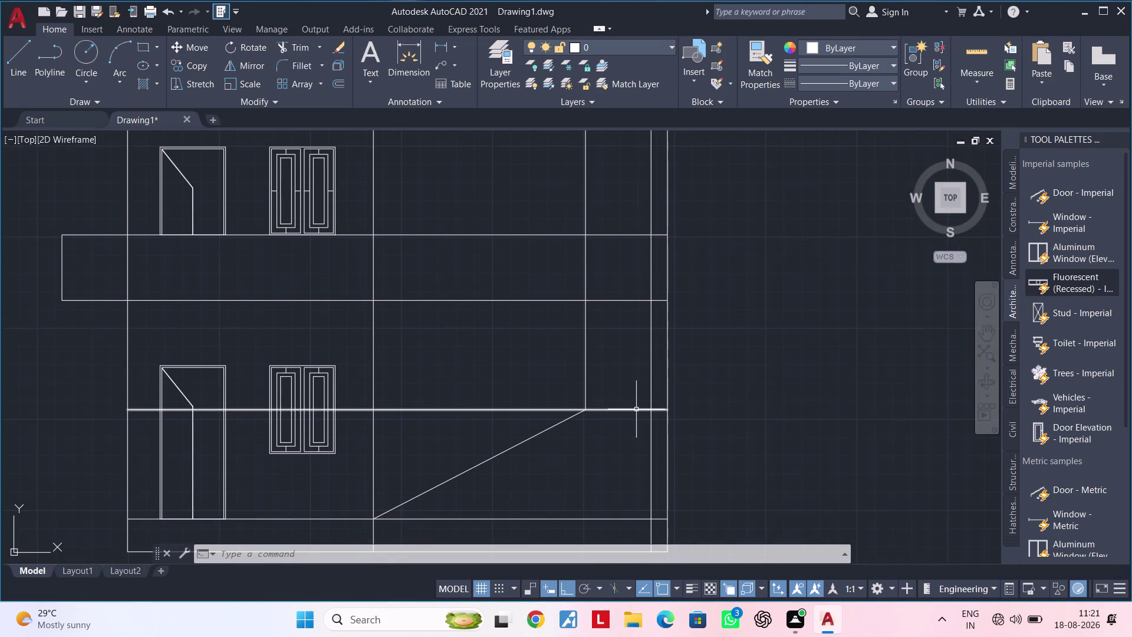
click(636, 410)
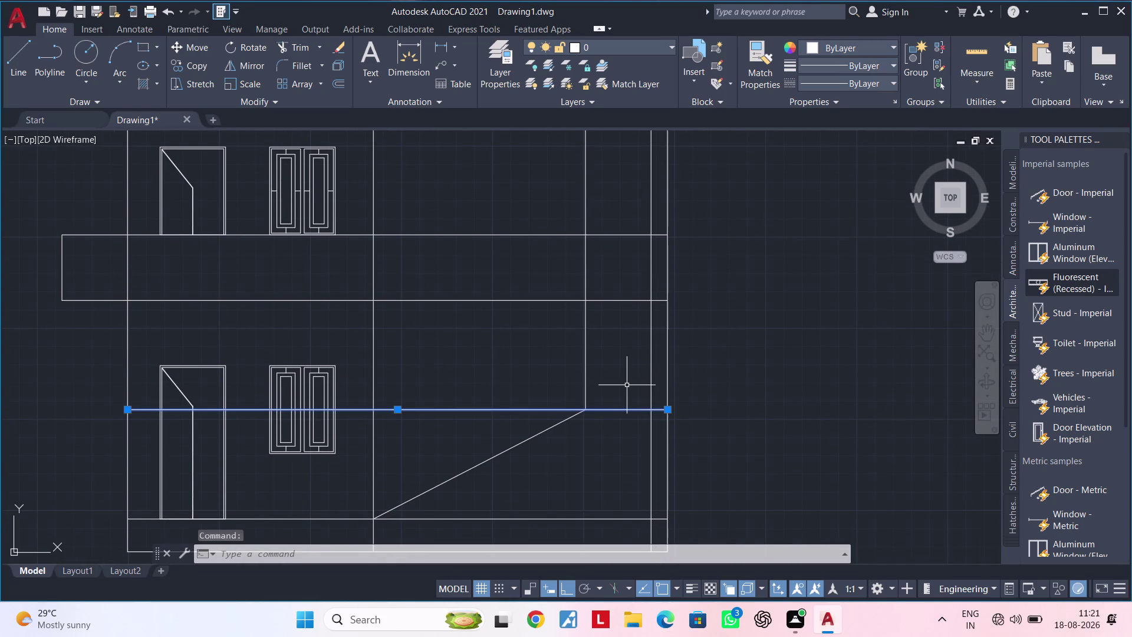
text(OF)
key(space)
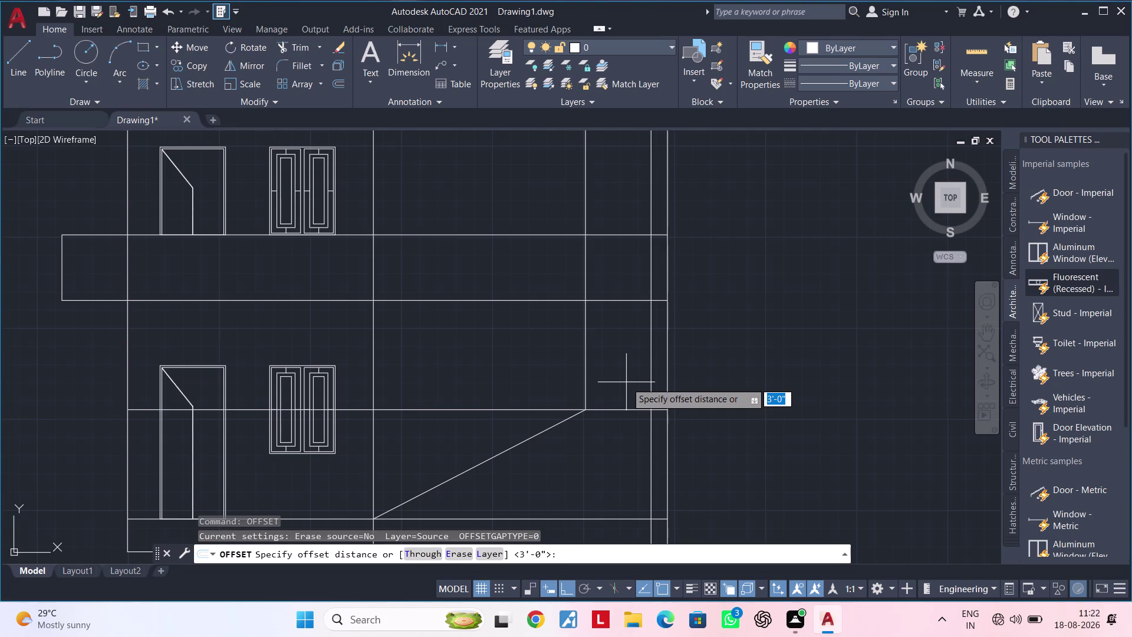
text(2.)
key(Escape)
key(Escape)
key(Escape)
key(Escape)
Offset the landing floor line 2' both above and below it.
text(OF)
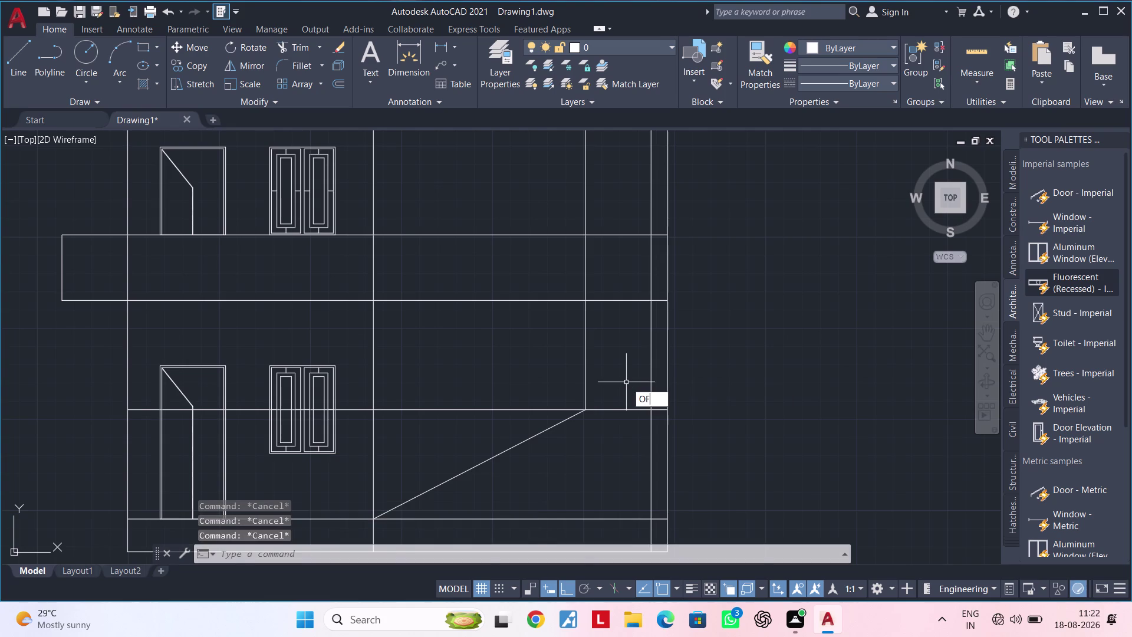
key(space)
text(2')
key(Return)
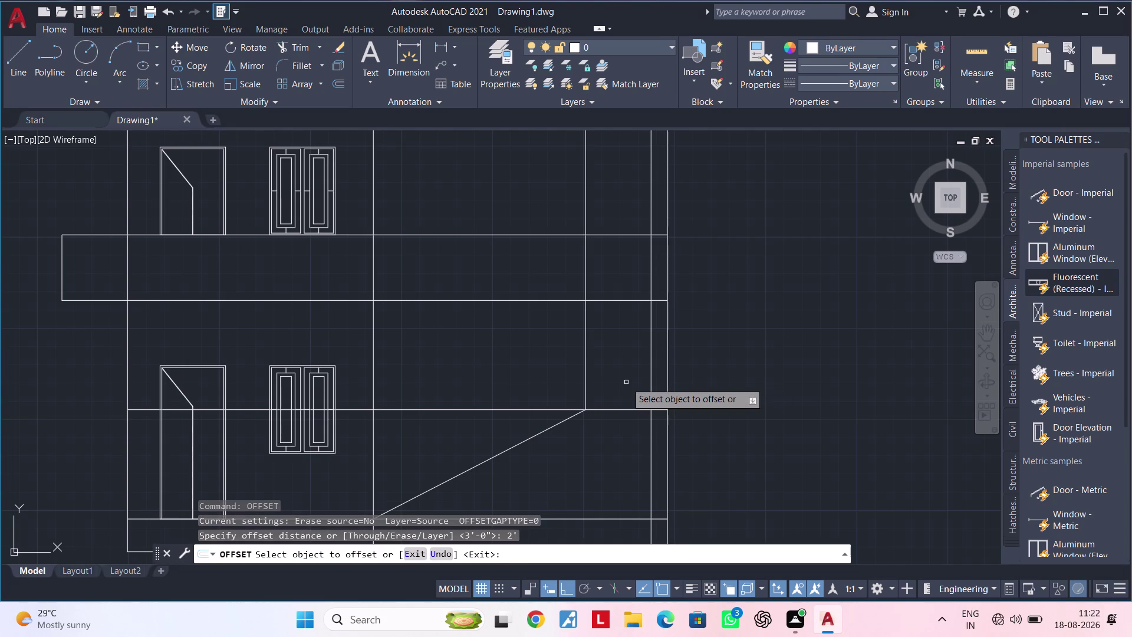
click(632, 409)
click(632, 388)
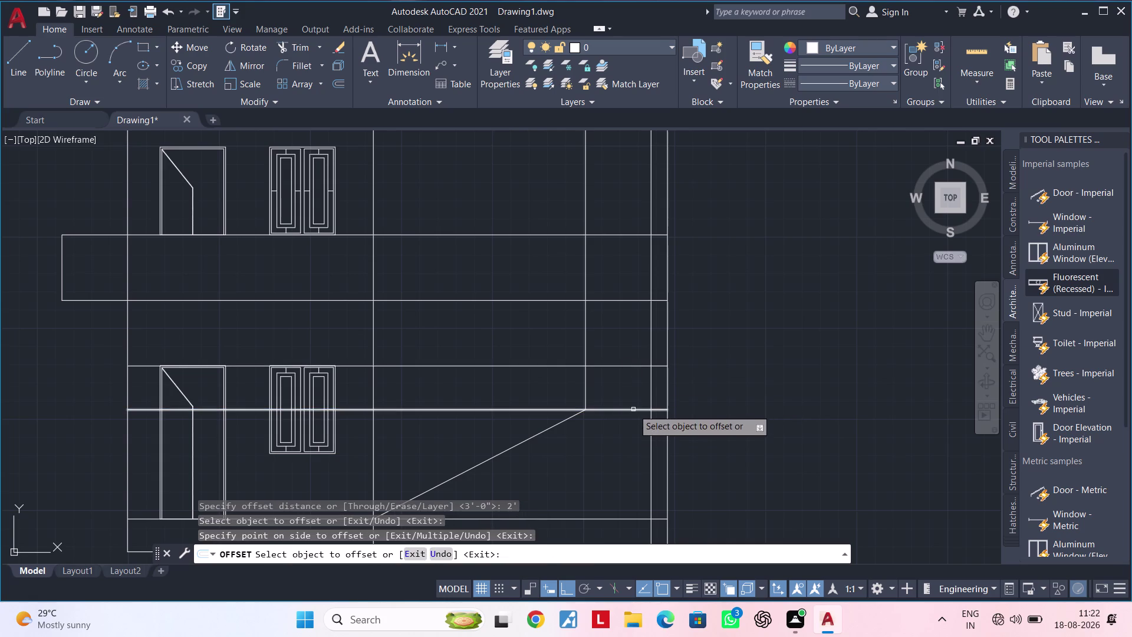
click(634, 410)
click(633, 434)
key(Escape)
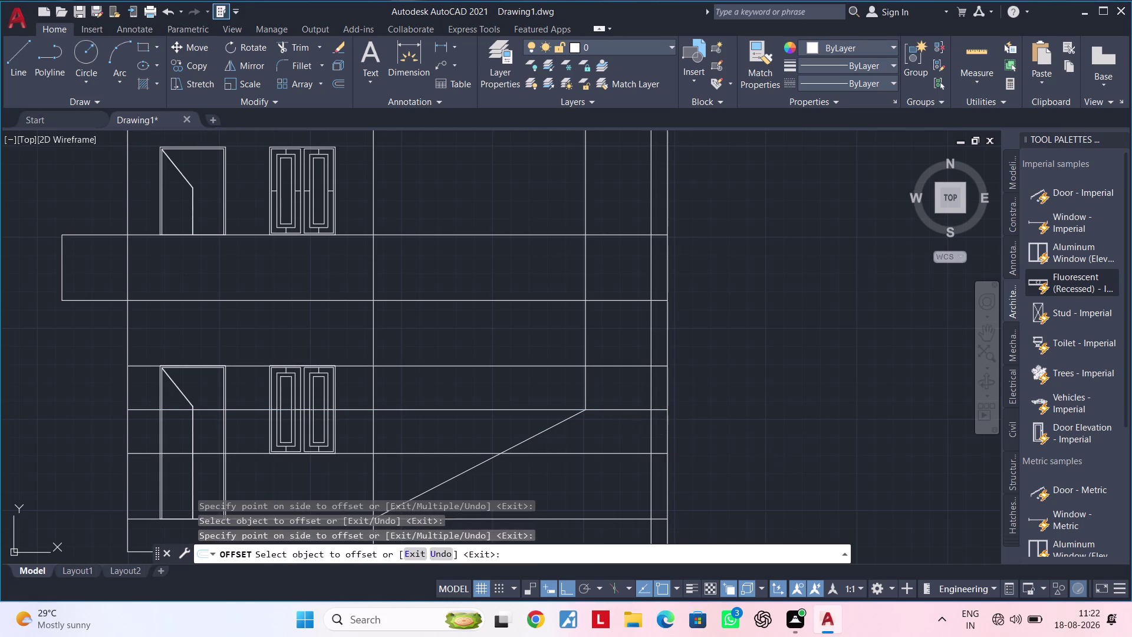
key(Escape)
key(Escape)
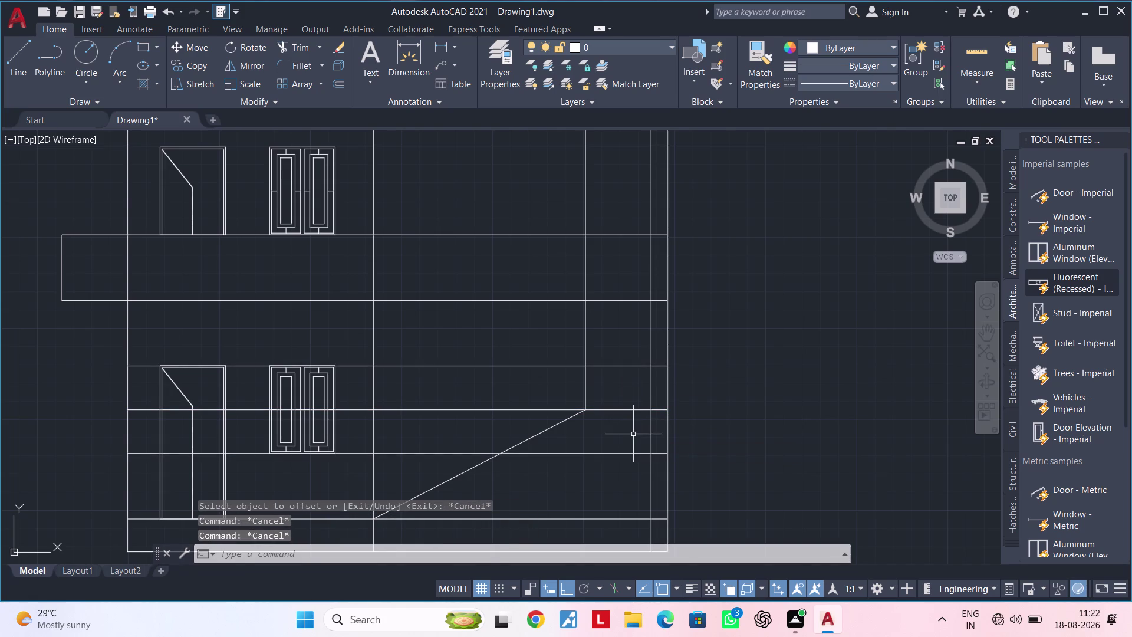
key(Escape)
key(Escape)
scroll(down, 3)
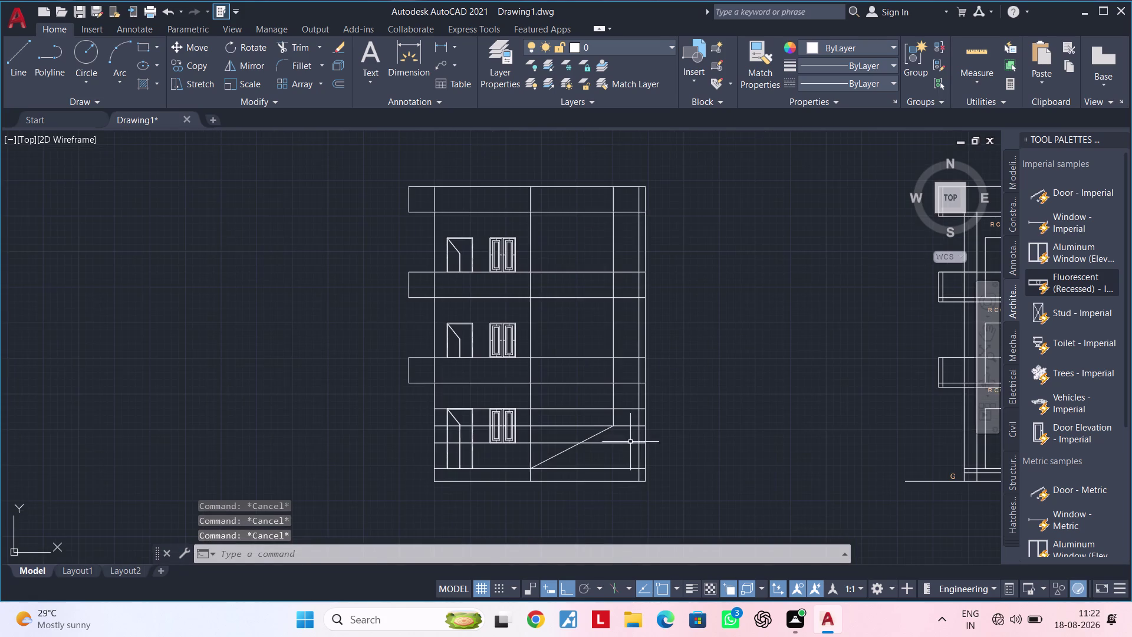
Abandon an Extend attempt and erase the stair's diagonal line.
middle_drag(626, 450, 562, 377)
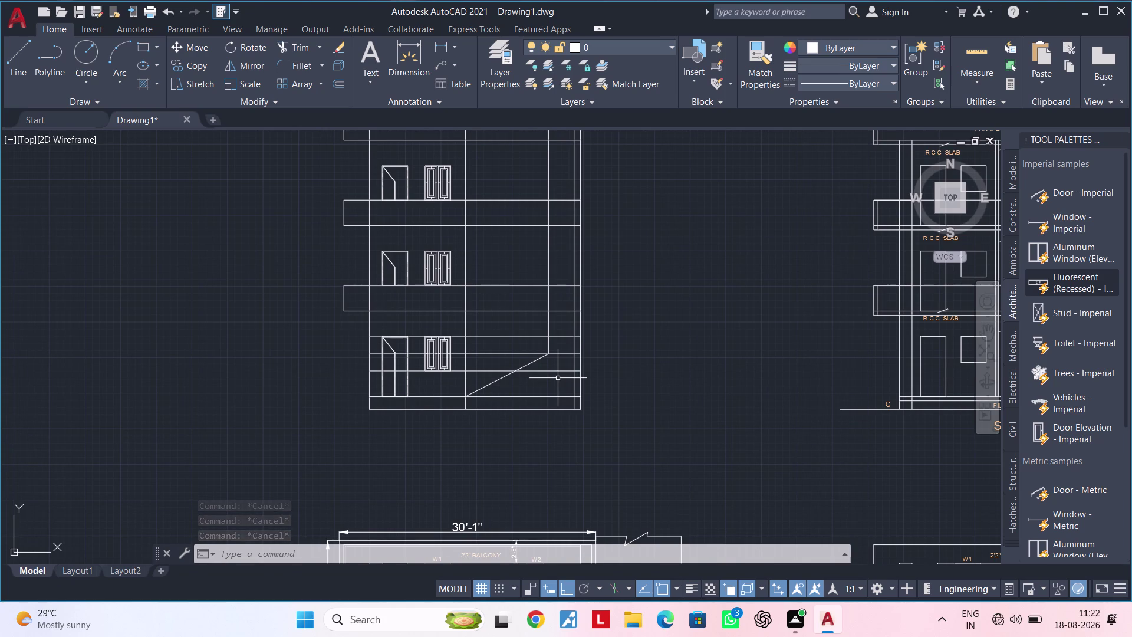
scroll(up, 3)
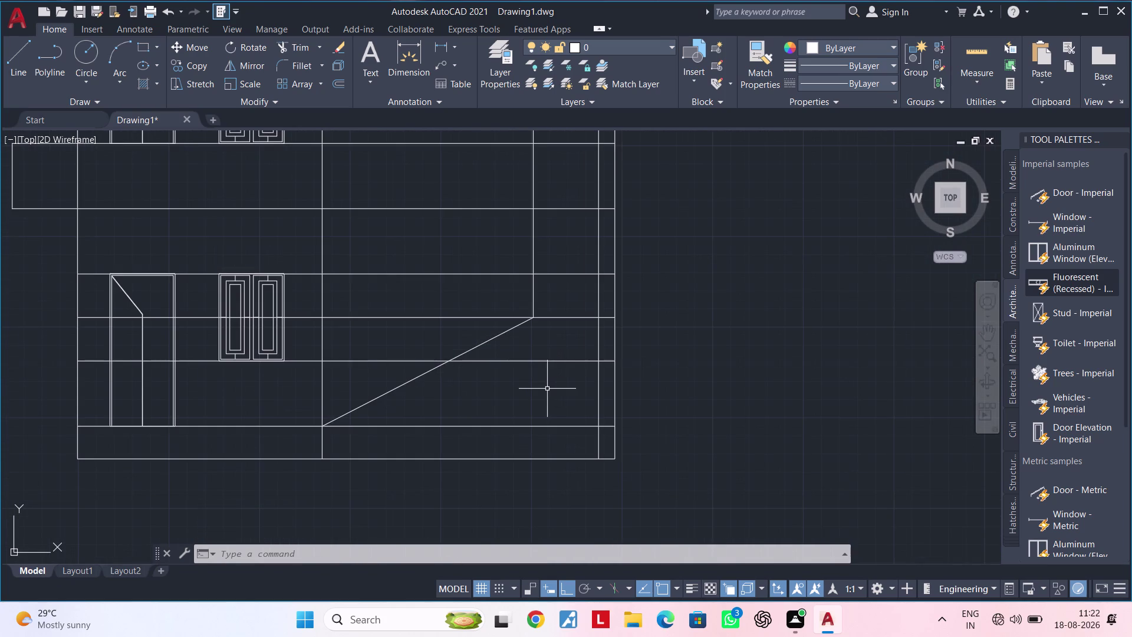
text(EX)
key(space)
click(536, 303)
key(Escape)
key(Escape)
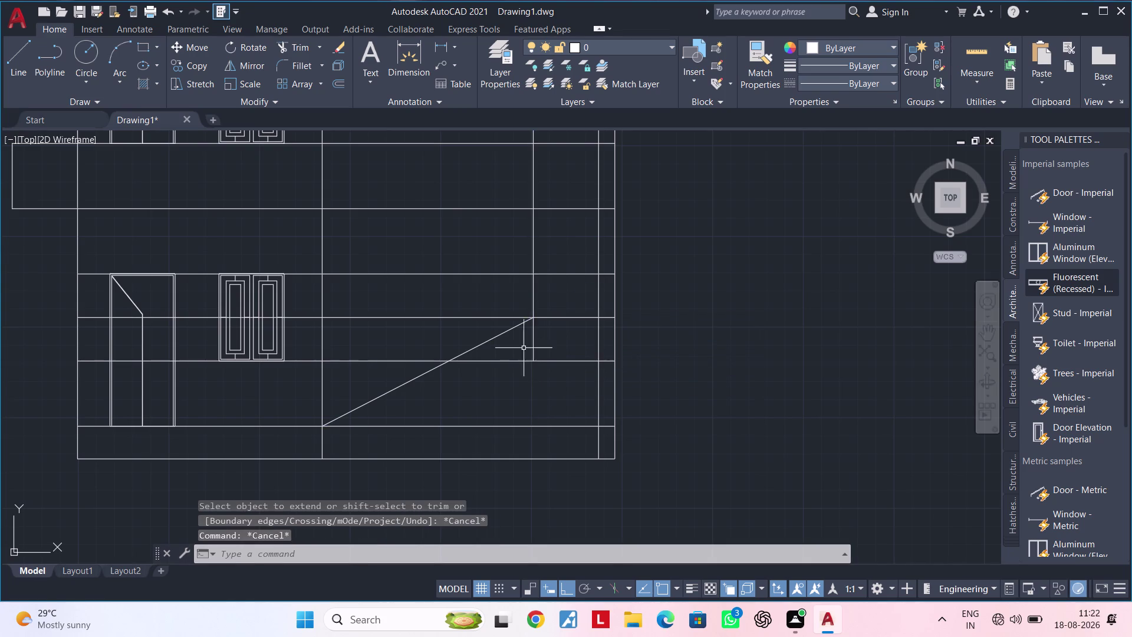
click(505, 332)
key(Delete)
Start trimming and cut the first line piece near the landing.
middle_drag(498, 370, 509, 367)
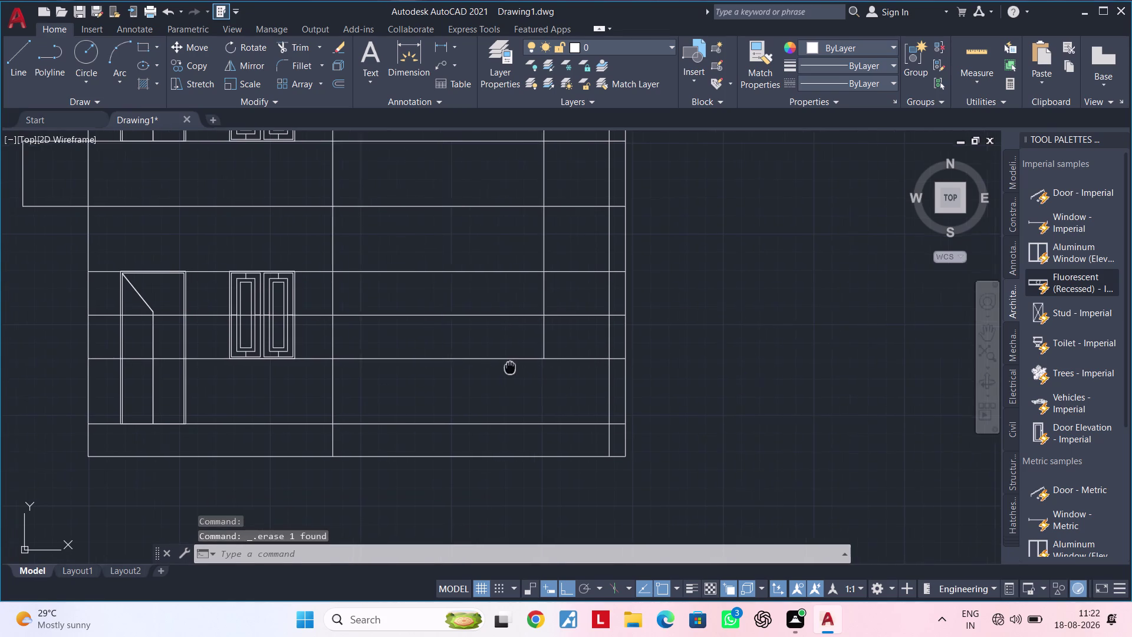
middle_drag(509, 367, 522, 368)
middle_drag(526, 382, 505, 403)
key(Escape)
key(Escape)
text(TR)
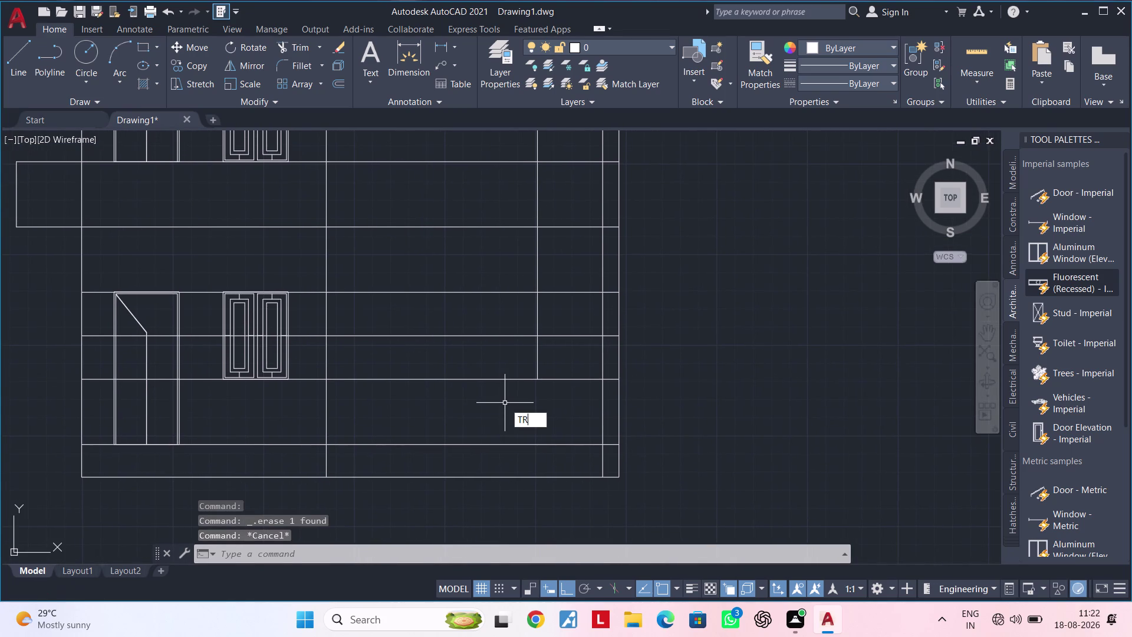
key(space)
click(538, 316)
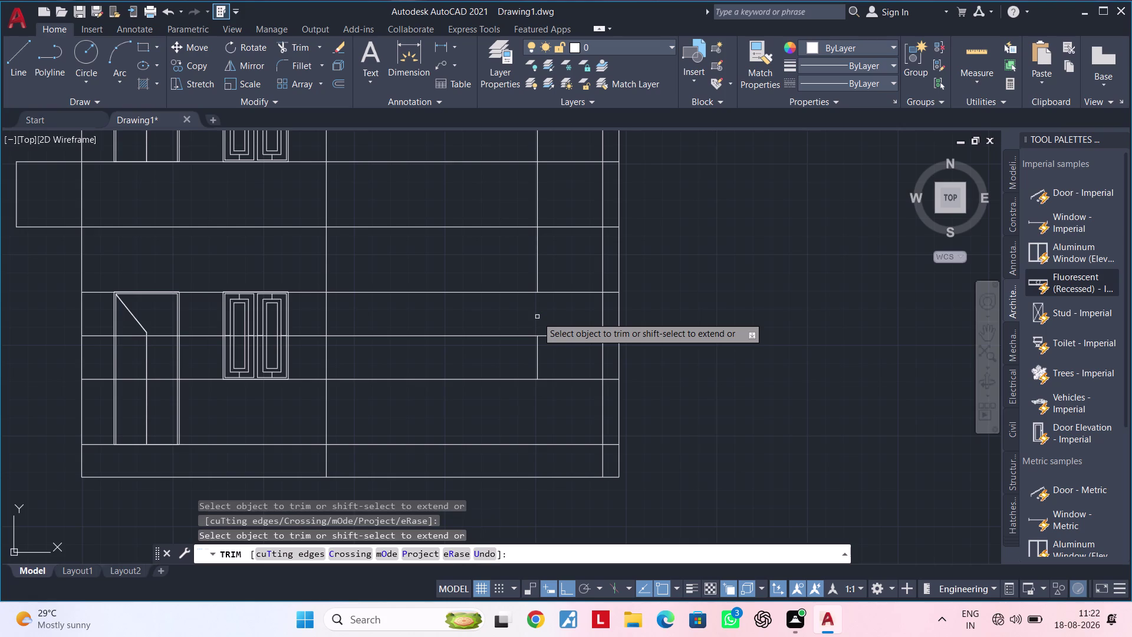
middle_drag(532, 323, 521, 338)
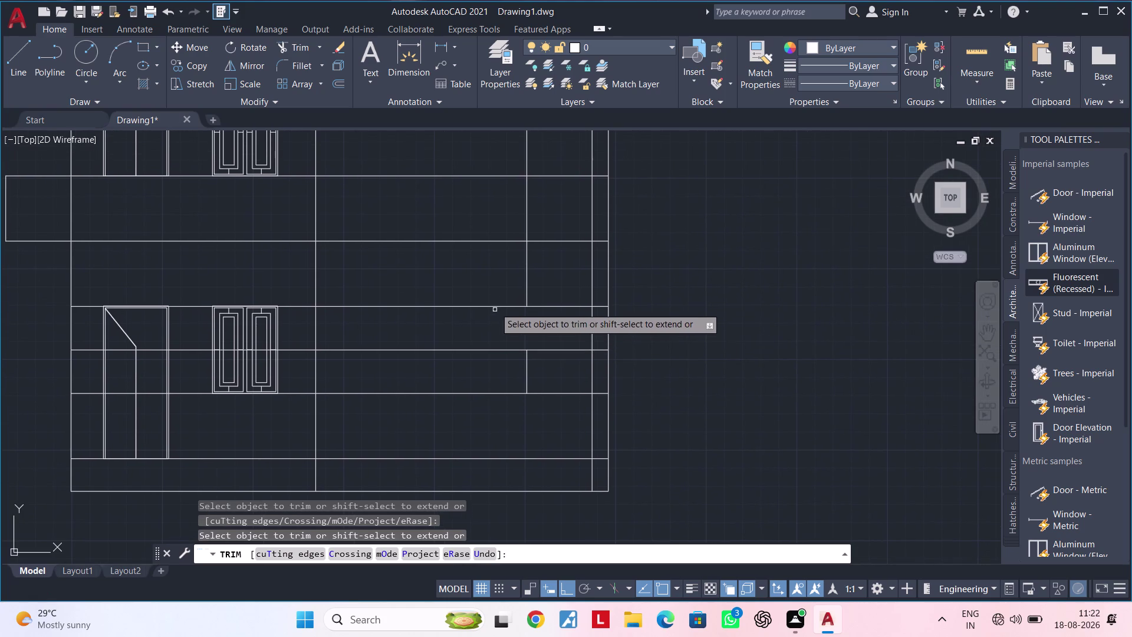
Trim the remaining excess segments crossing the landing area.
drag(493, 289, 488, 332)
click(488, 334)
click(569, 305)
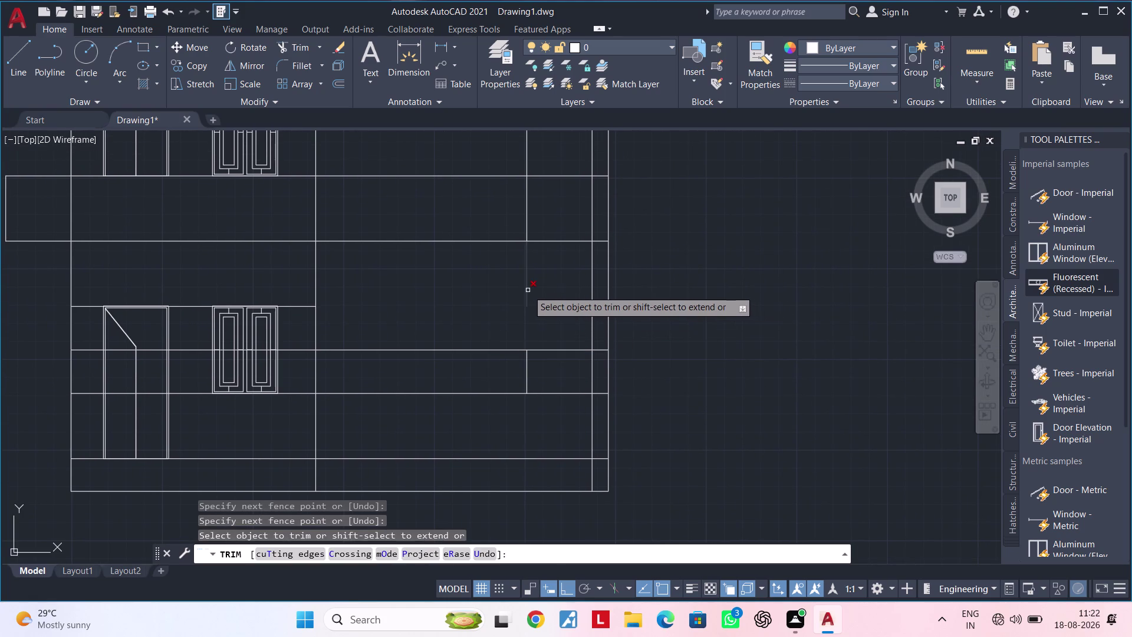
click(527, 290)
middle_drag(526, 296, 572, 265)
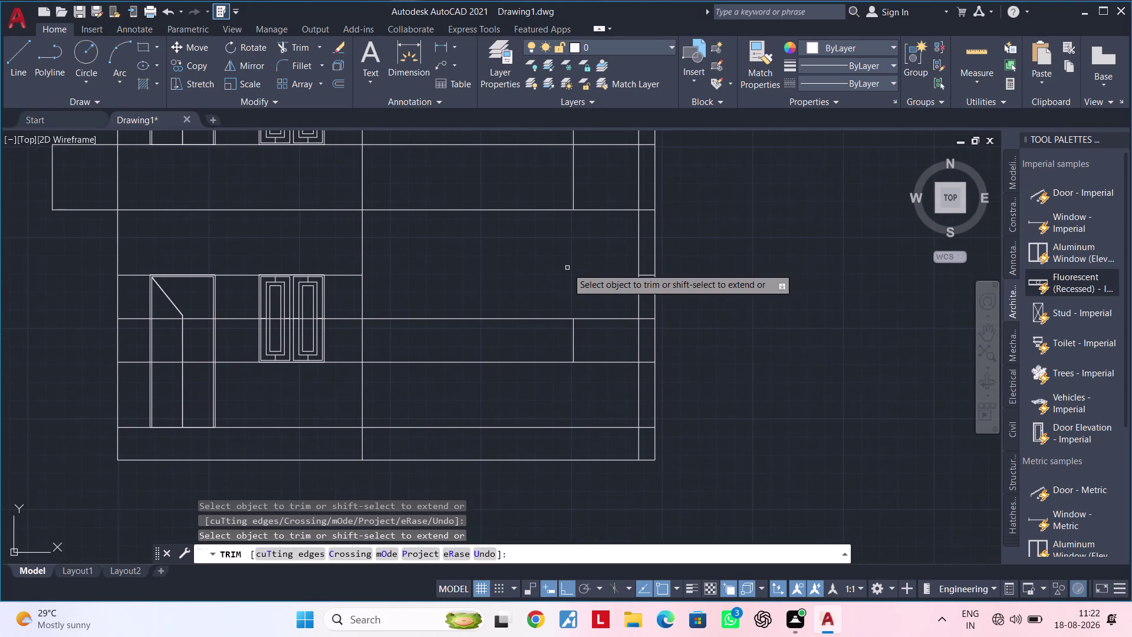
drag(486, 292, 480, 315)
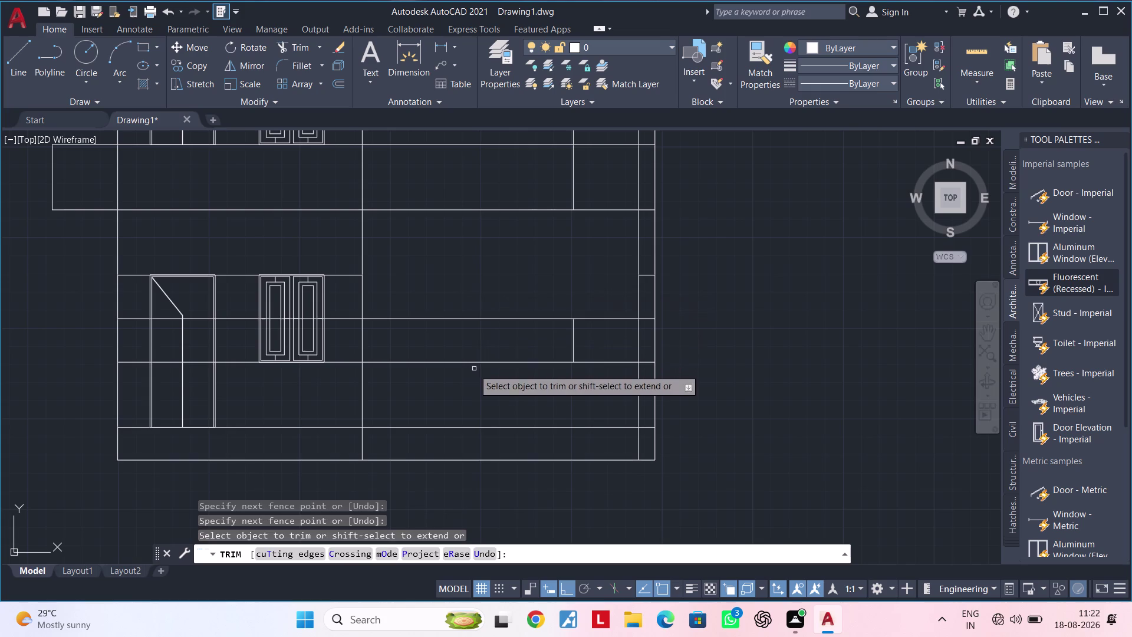
click(472, 374)
click(477, 305)
key(Escape)
Erase the two horizontal lines beside the lower-floor window.
middle_drag(466, 334, 532, 324)
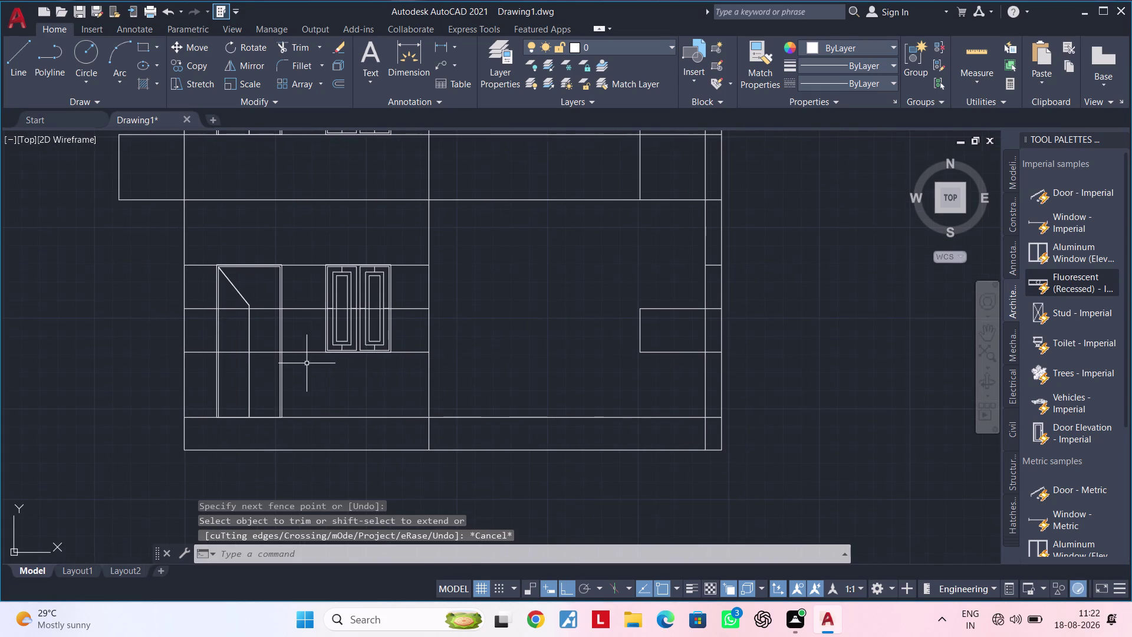
drag(307, 364, 311, 356)
click(312, 301)
drag(312, 300, 308, 305)
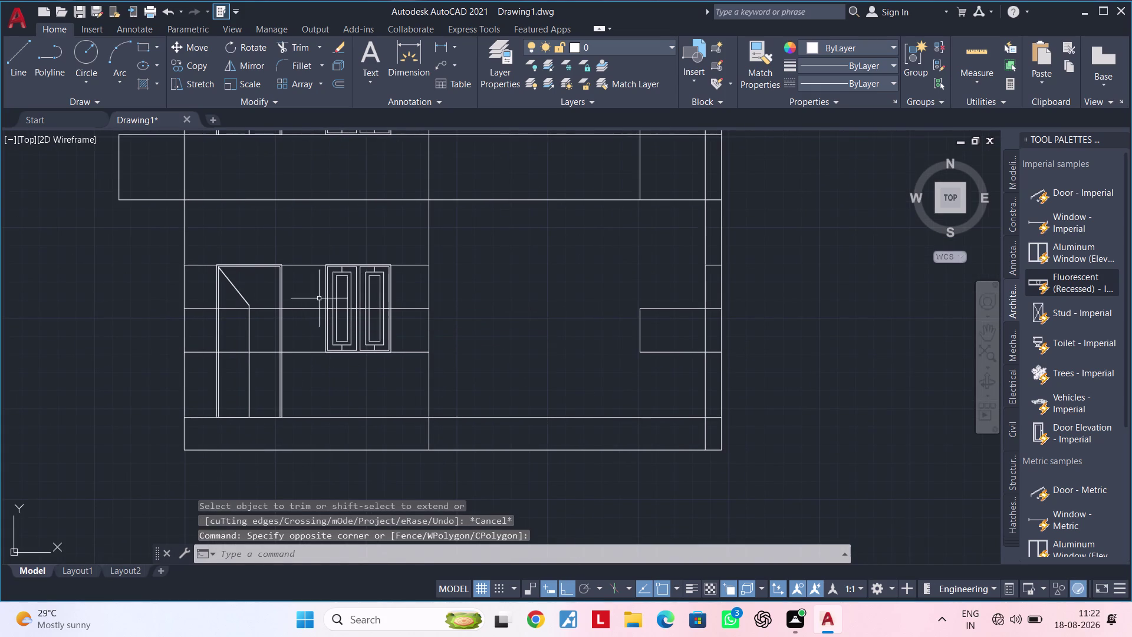
click(319, 296)
click(302, 374)
key(Delete)
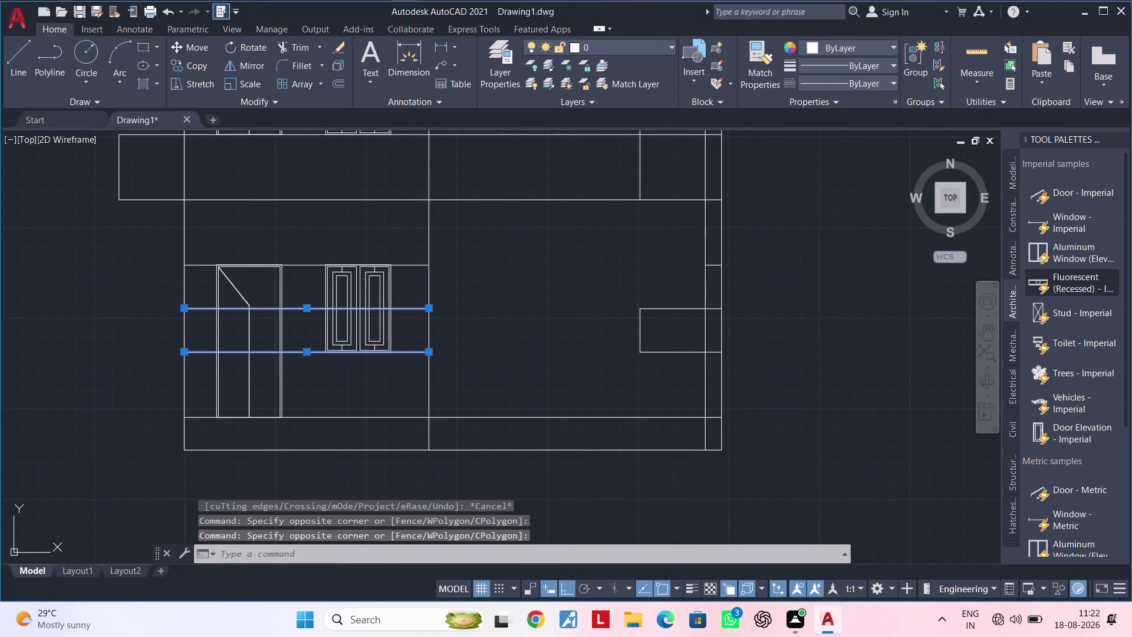
Erase the stray line beside the ground-floor window.
scroll(down, 3)
middle_drag(317, 379, 363, 386)
middle_drag(363, 386, 319, 403)
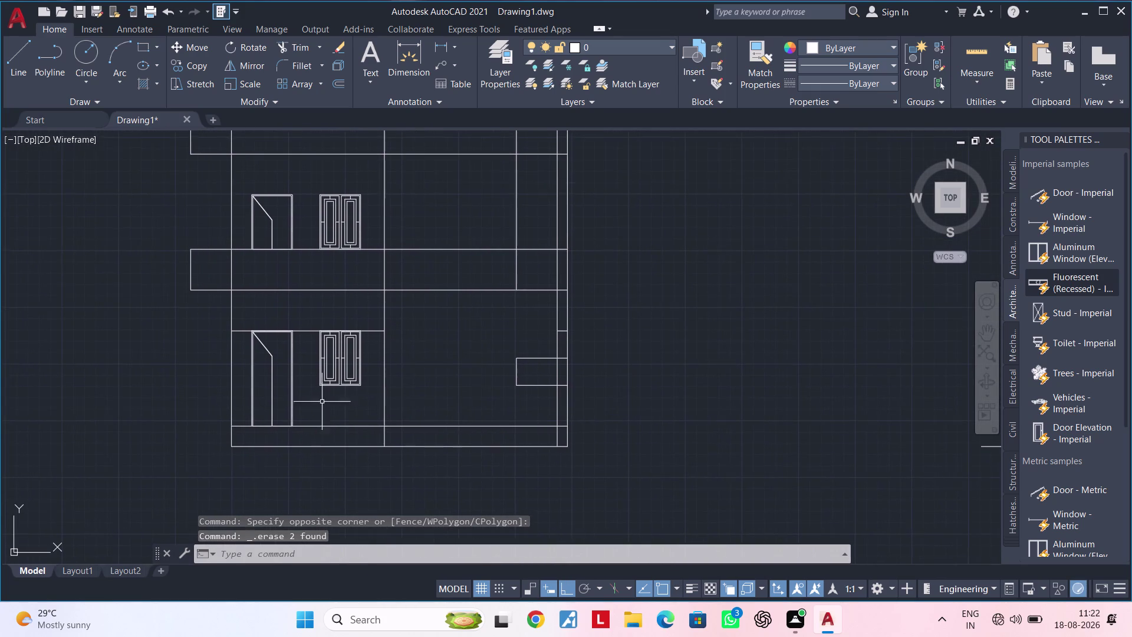
middle_drag(417, 365, 403, 370)
middle_drag(403, 370, 440, 369)
scroll(up, 3)
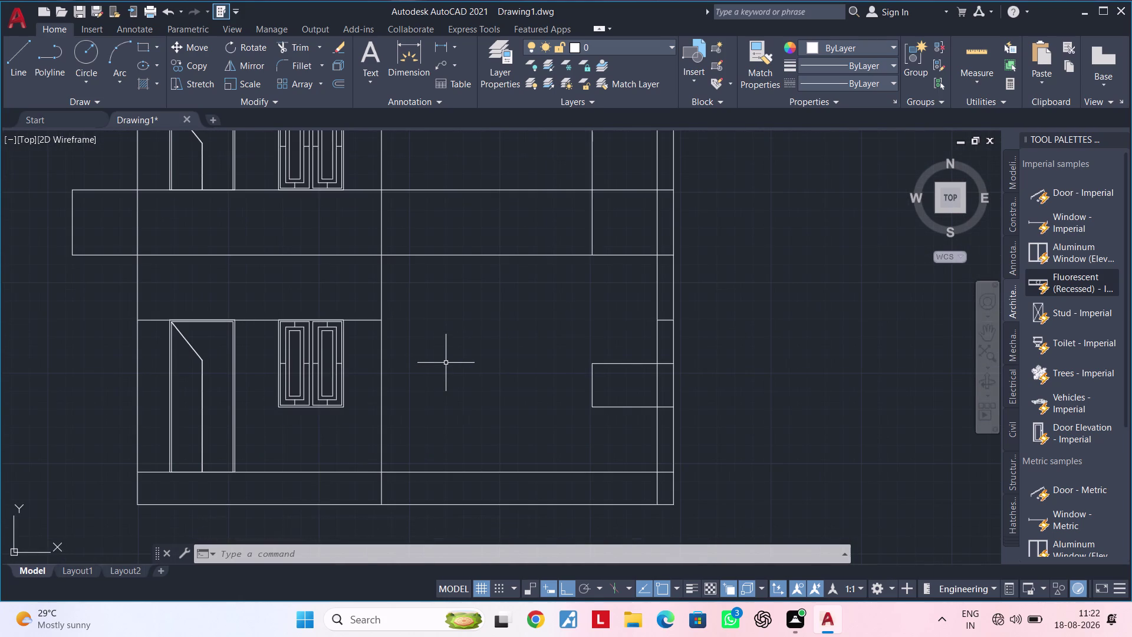
scroll(down, 3)
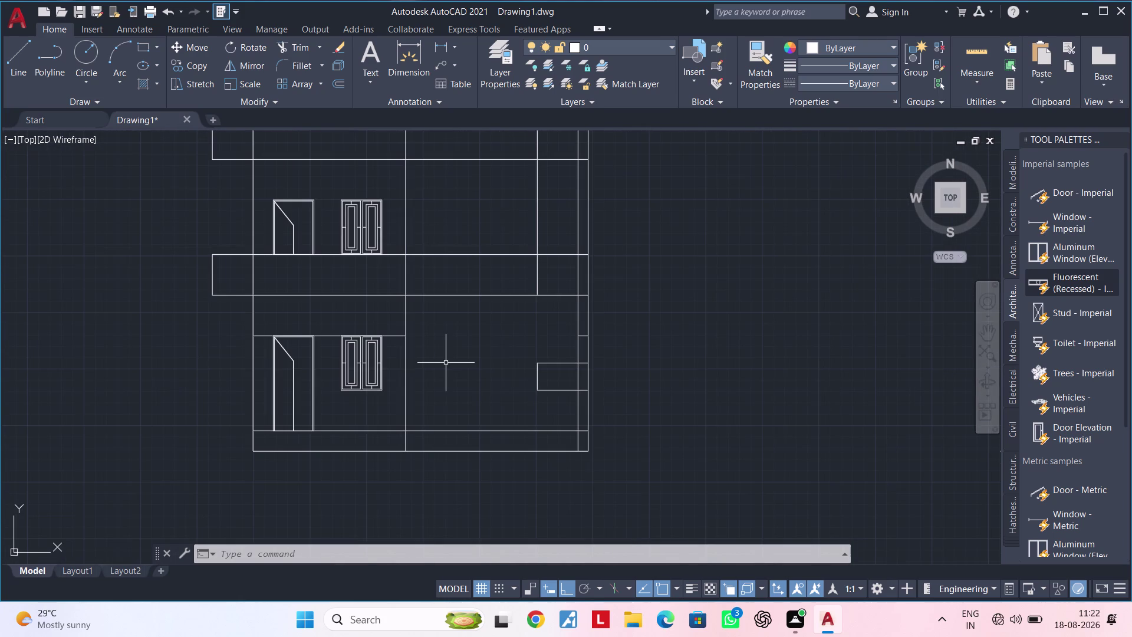
scroll(up, 3)
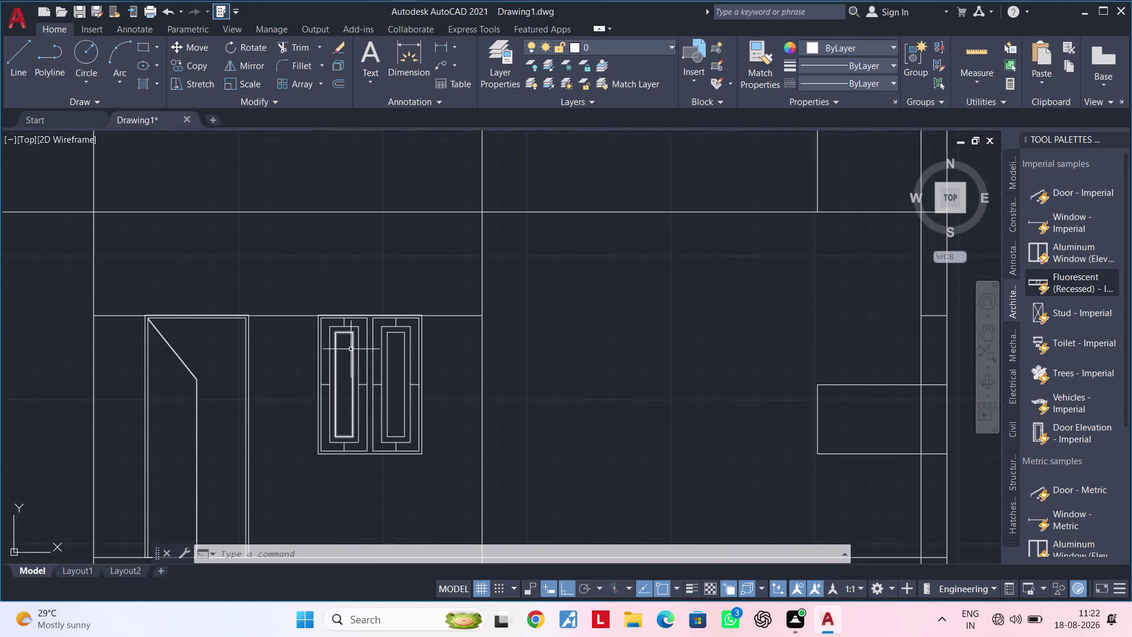
click(307, 336)
click(281, 276)
key(Delete)
Erase a stray line along the ground floor's right wall.
scroll(down, 3)
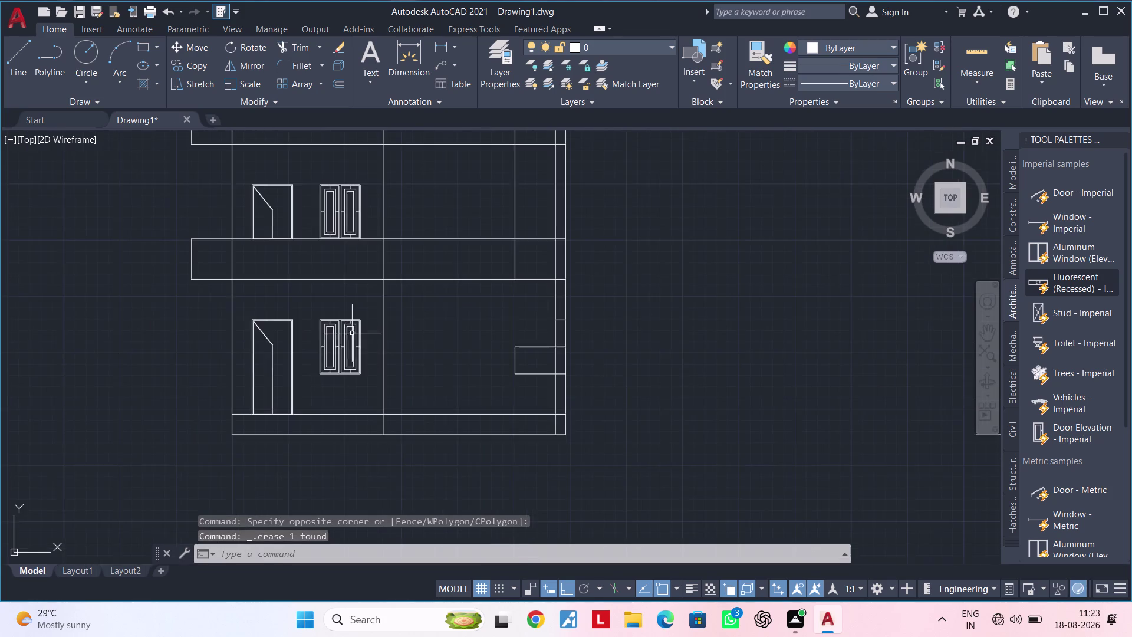
middle_drag(447, 341, 371, 322)
scroll(up, 3)
middle_drag(481, 375, 514, 498)
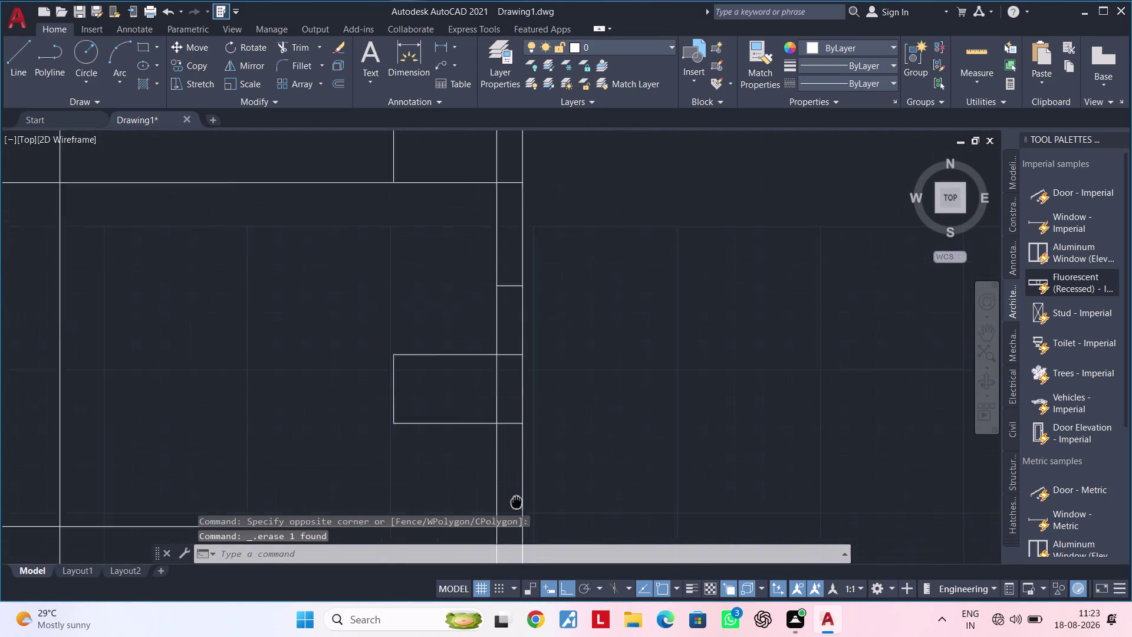
middle_drag(514, 498, 518, 506)
click(515, 294)
key(Delete)
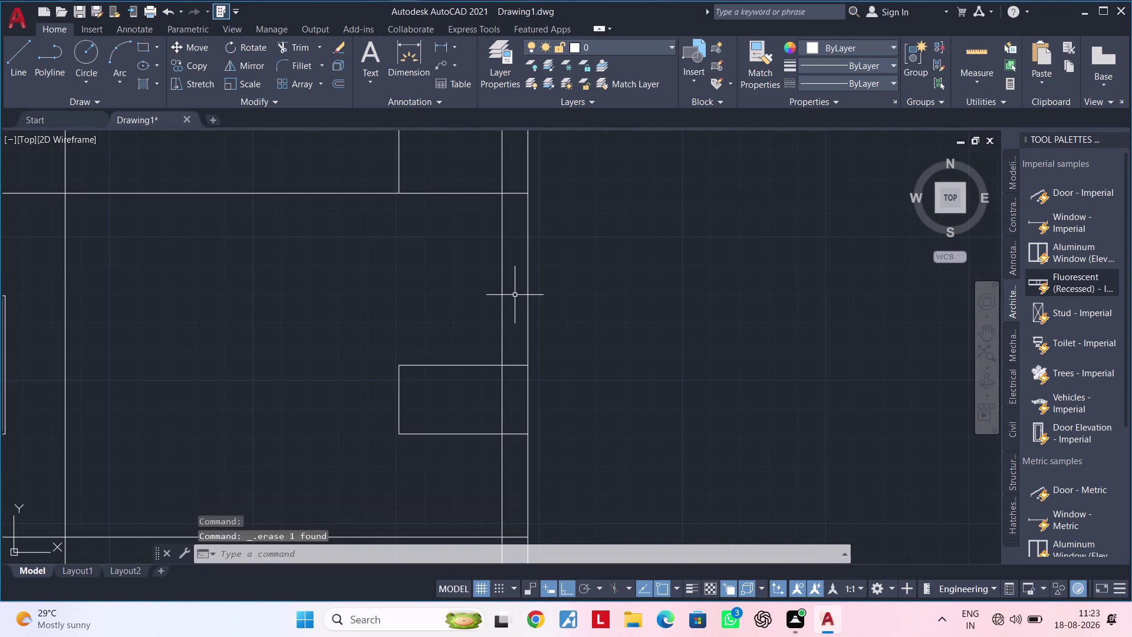
scroll(down, 3)
middle_drag(493, 394, 528, 374)
scroll(up, 3)
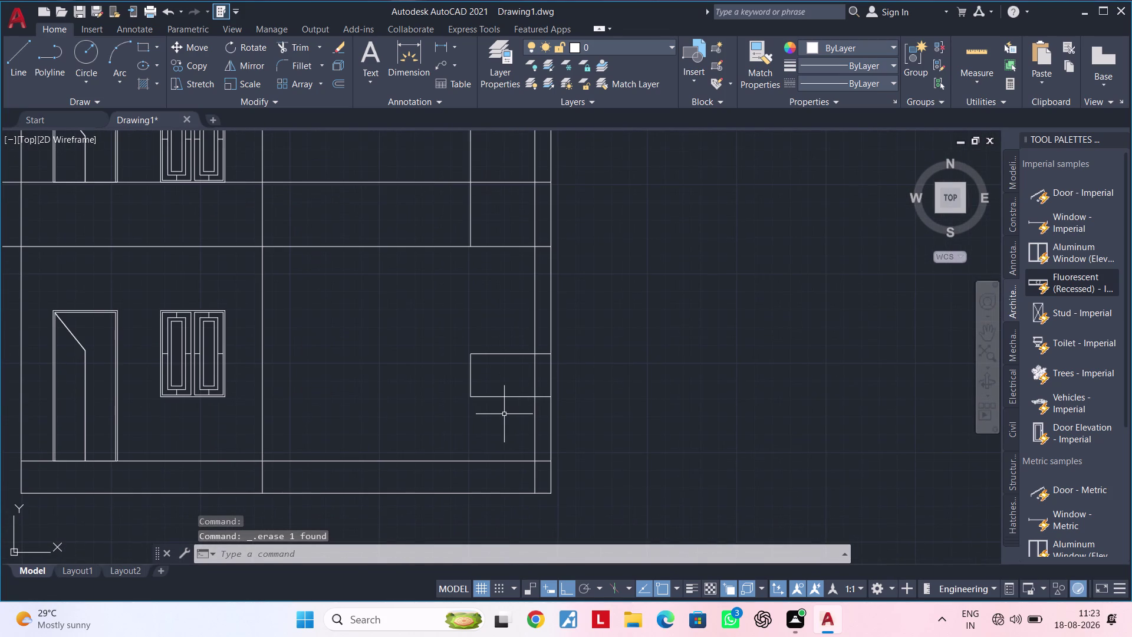
key(Escape)
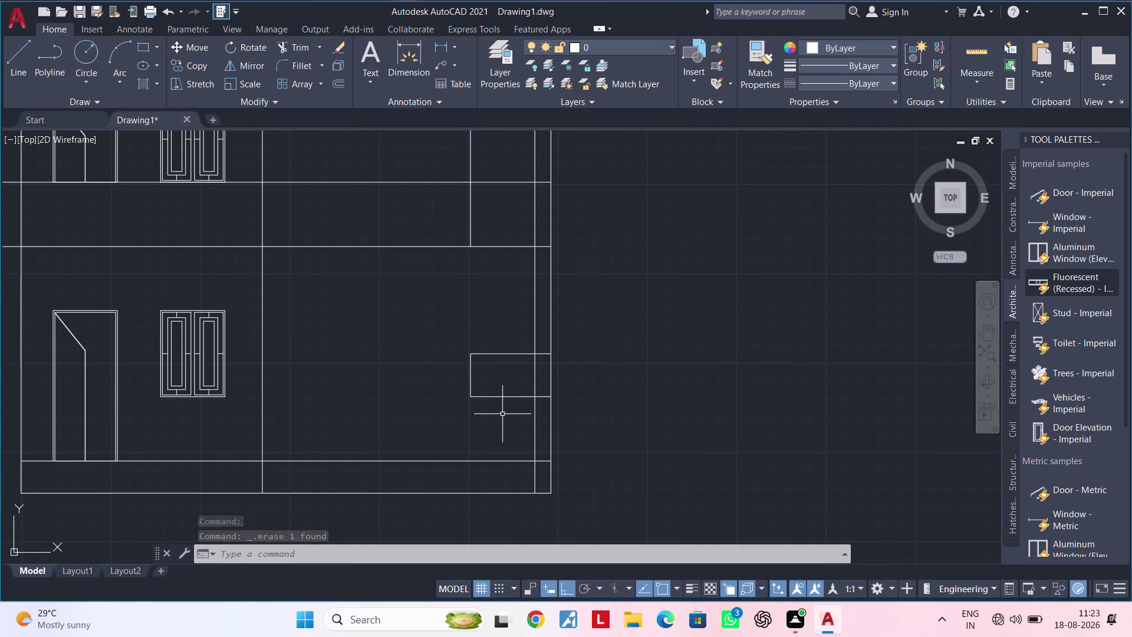
middle_drag(431, 446, 503, 343)
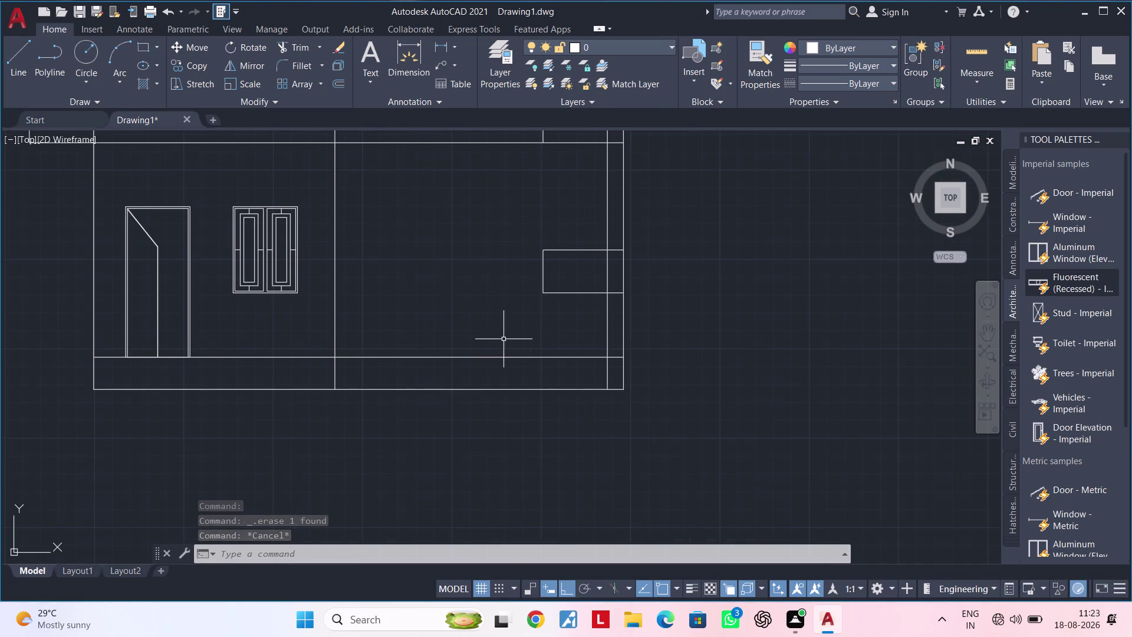
Draw the sloping stair line from the middle wall's slab to the landing block.
key(l)
key(space)
click(335, 359)
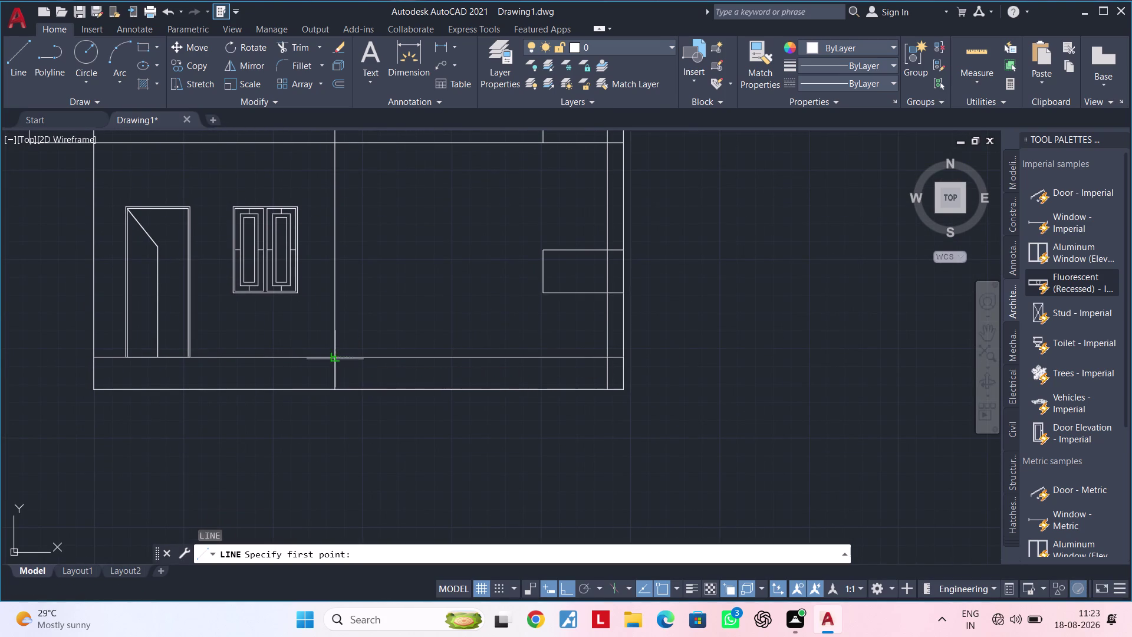
click(547, 296)
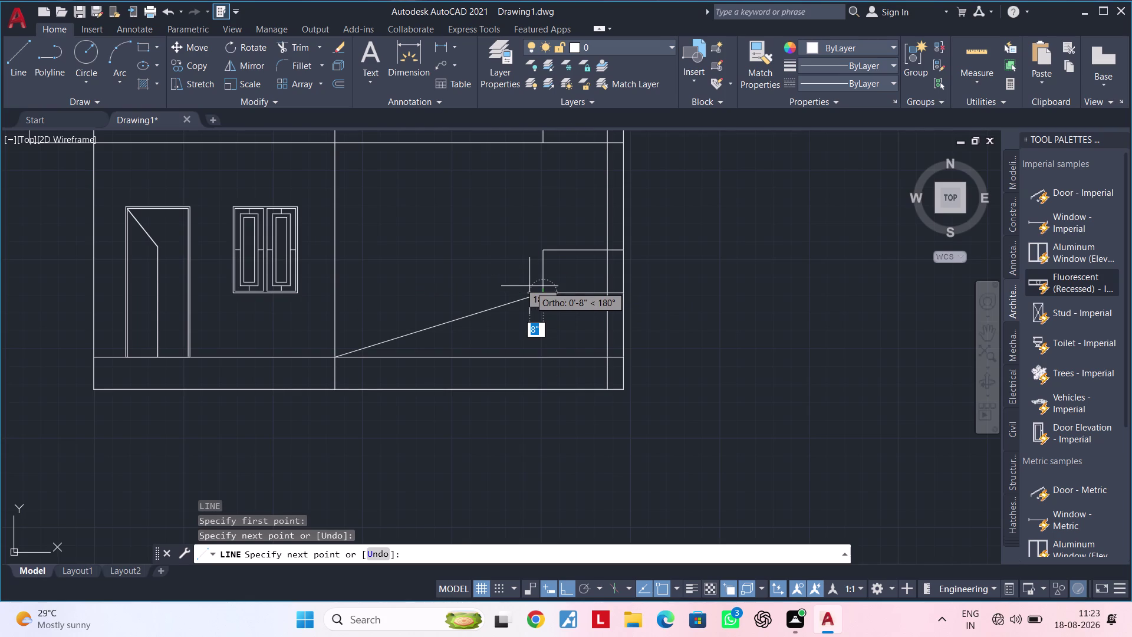
key(Escape)
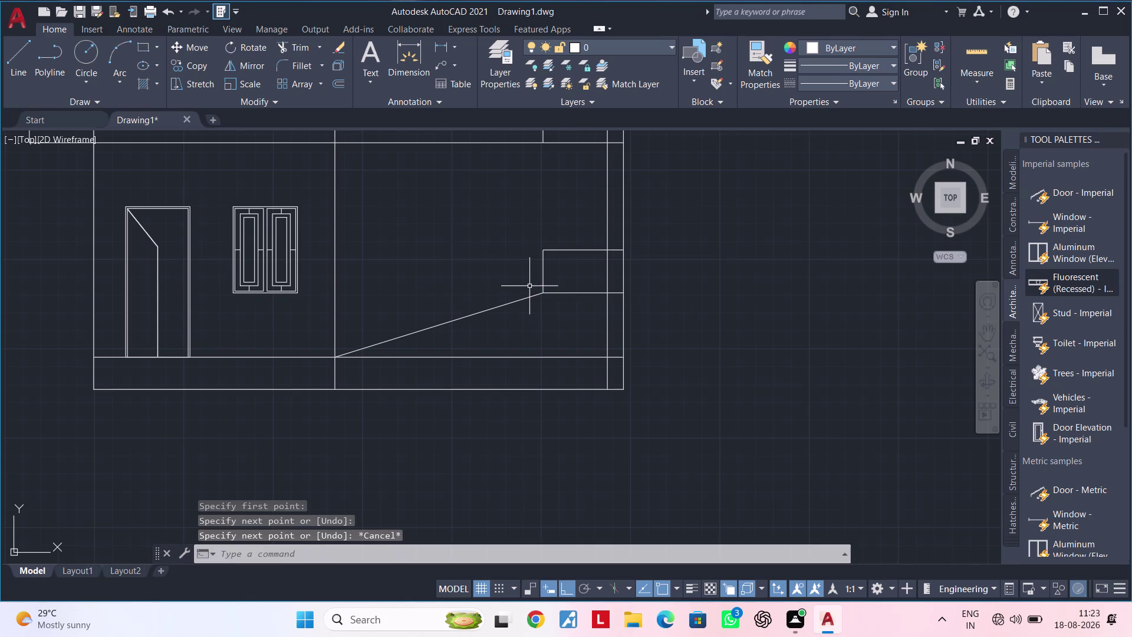
middle_drag(497, 276, 521, 316)
key(Escape)
key(Escape)
Offset the stair line 2' upward to make its parallel copy.
text(OF)
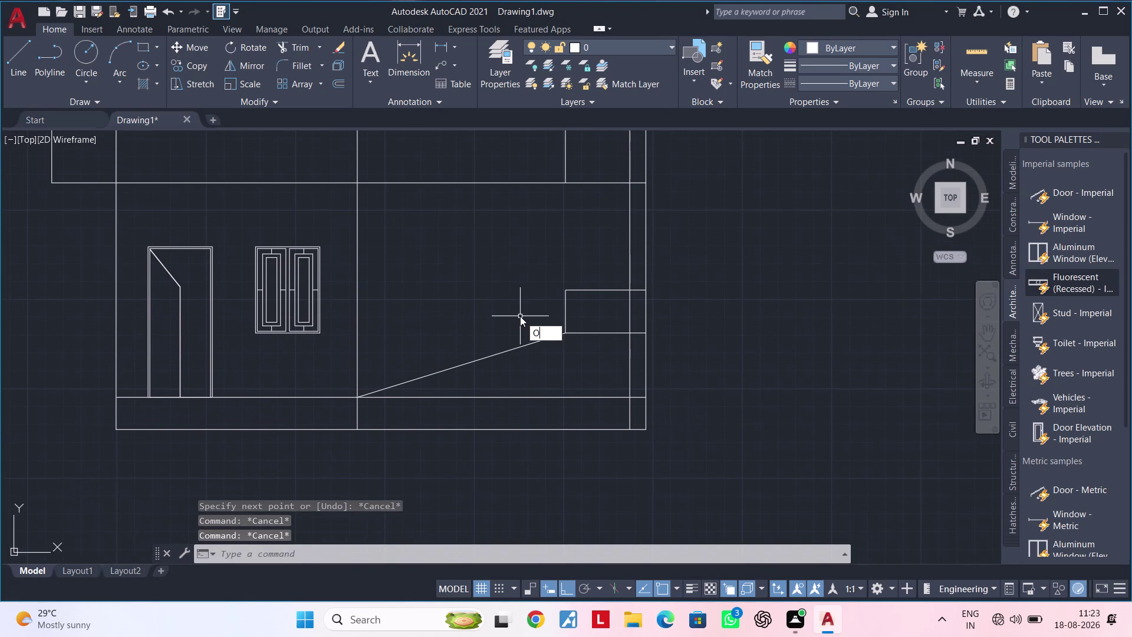
key(space)
text(2')
key(Return)
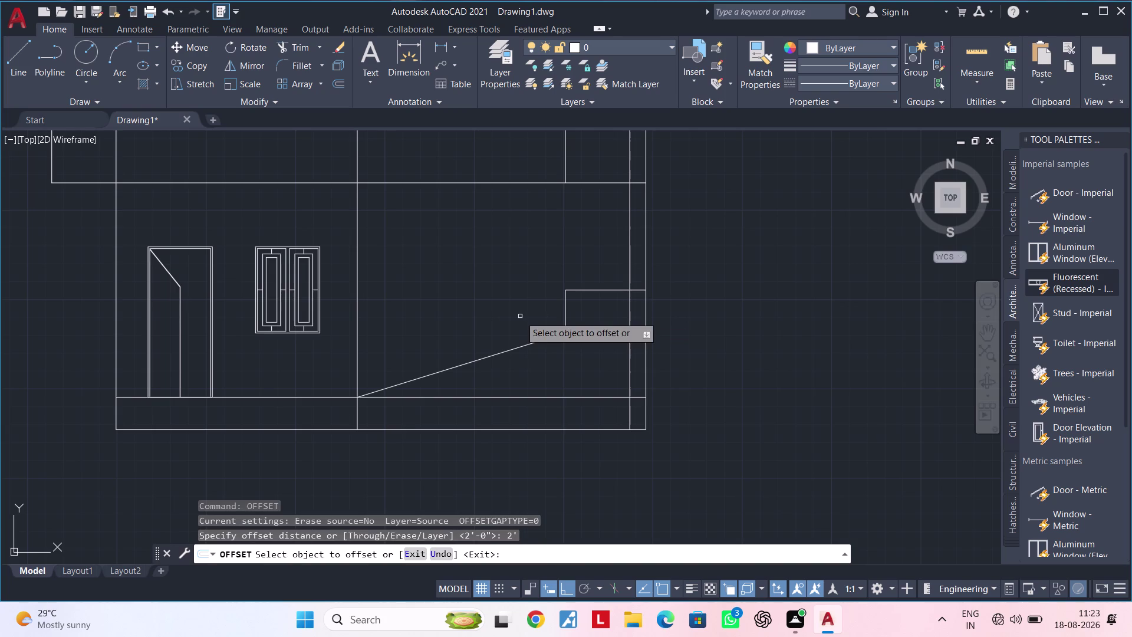
click(478, 358)
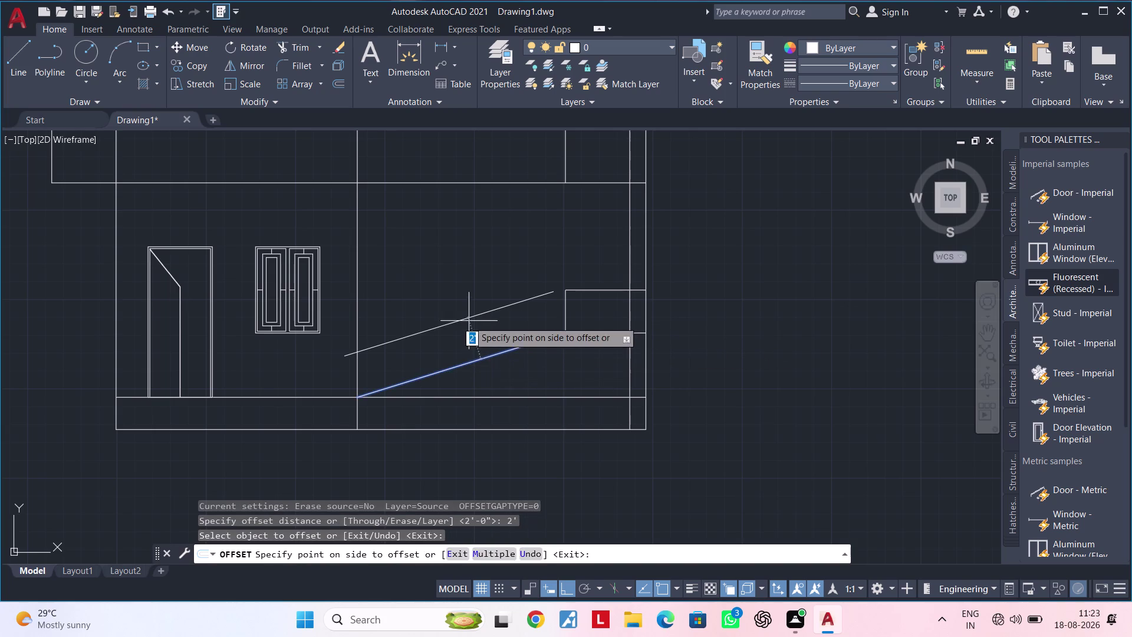
click(469, 321)
middle_drag(470, 348, 455, 371)
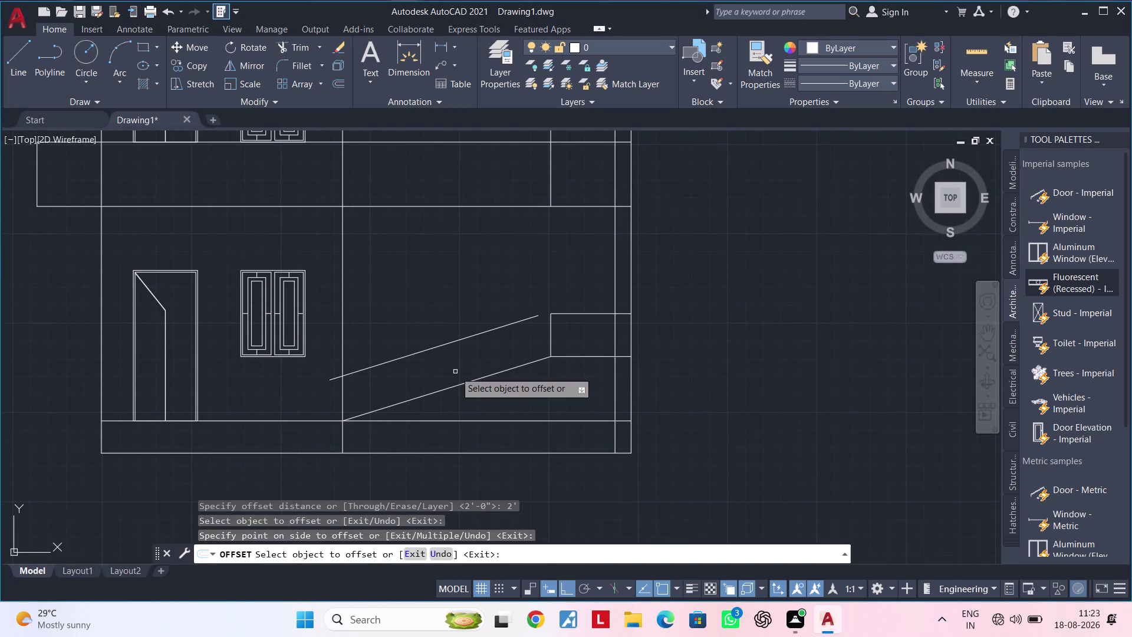
key(Escape)
key(Escape)
key(Escape)
key(e)
key(x)
key(space)
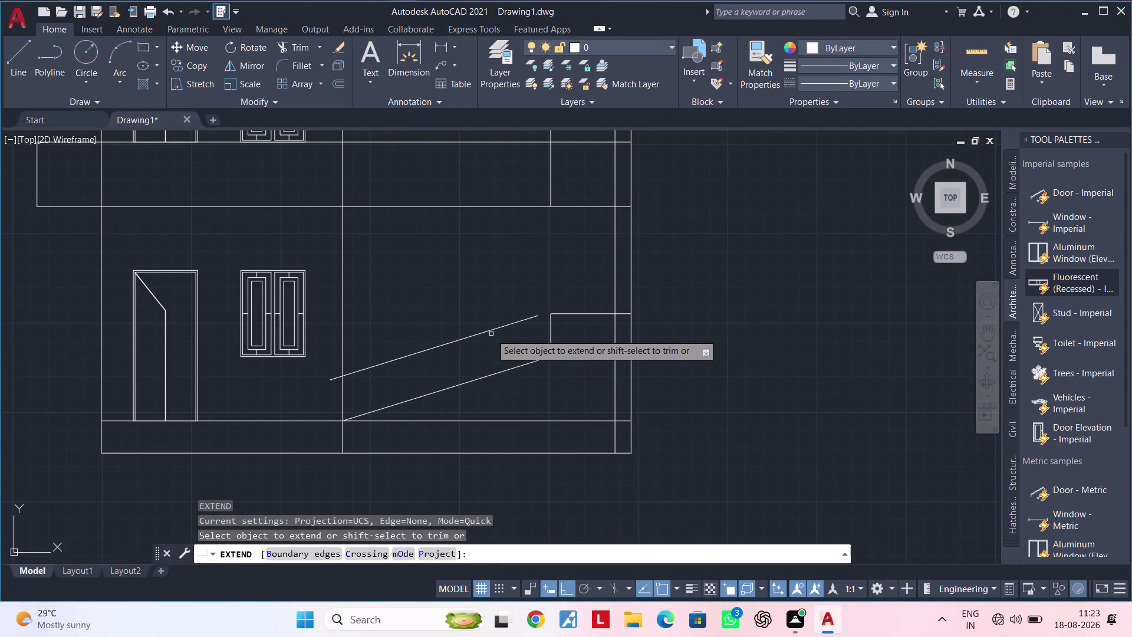
Try extending the upper stair line to the landing block, then cancel.
click(492, 332)
middle_drag(500, 334, 482, 353)
scroll(up, 3)
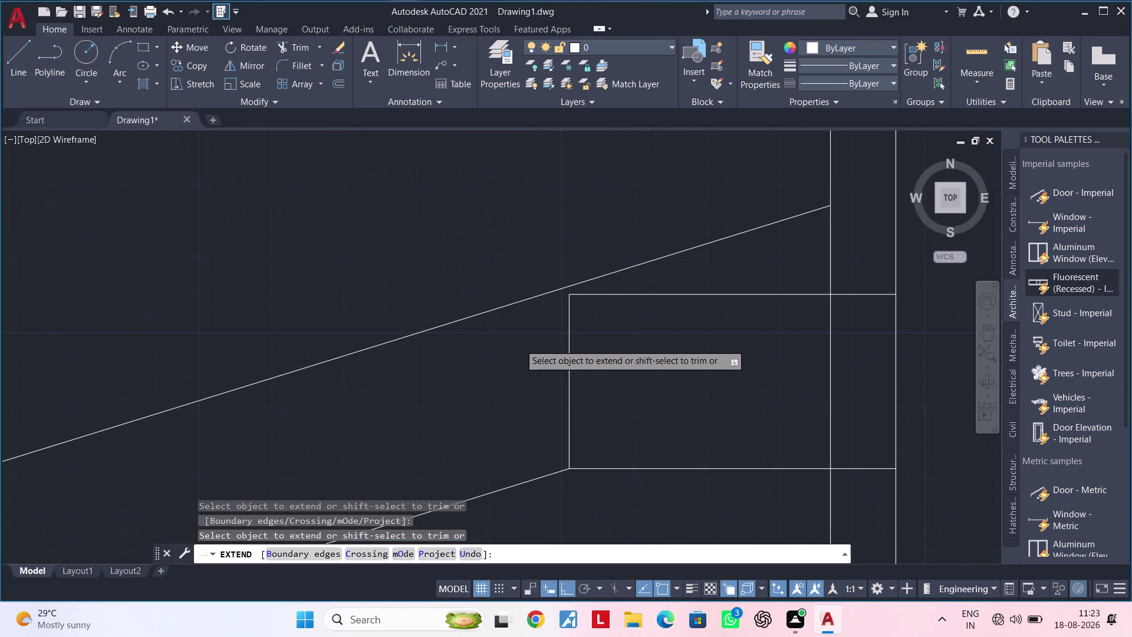
middle_drag(555, 335, 484, 366)
key(Escape)
key(Escape)
text(EX)
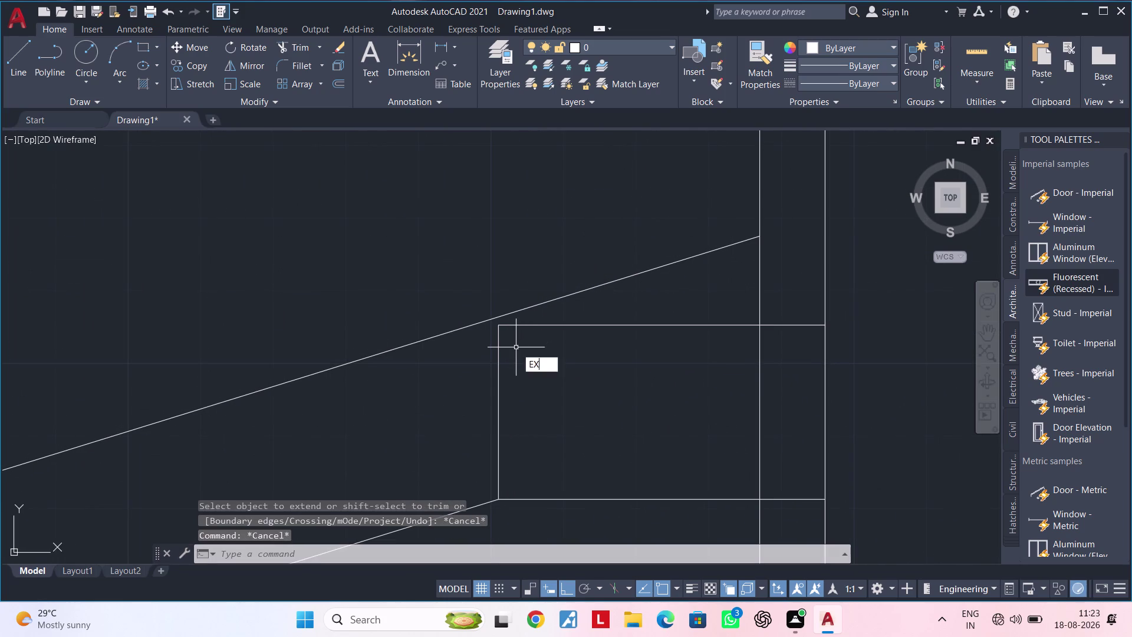
key(space)
click(499, 355)
key(Escape)
key(Escape)
key(Escape)
key(Escape)
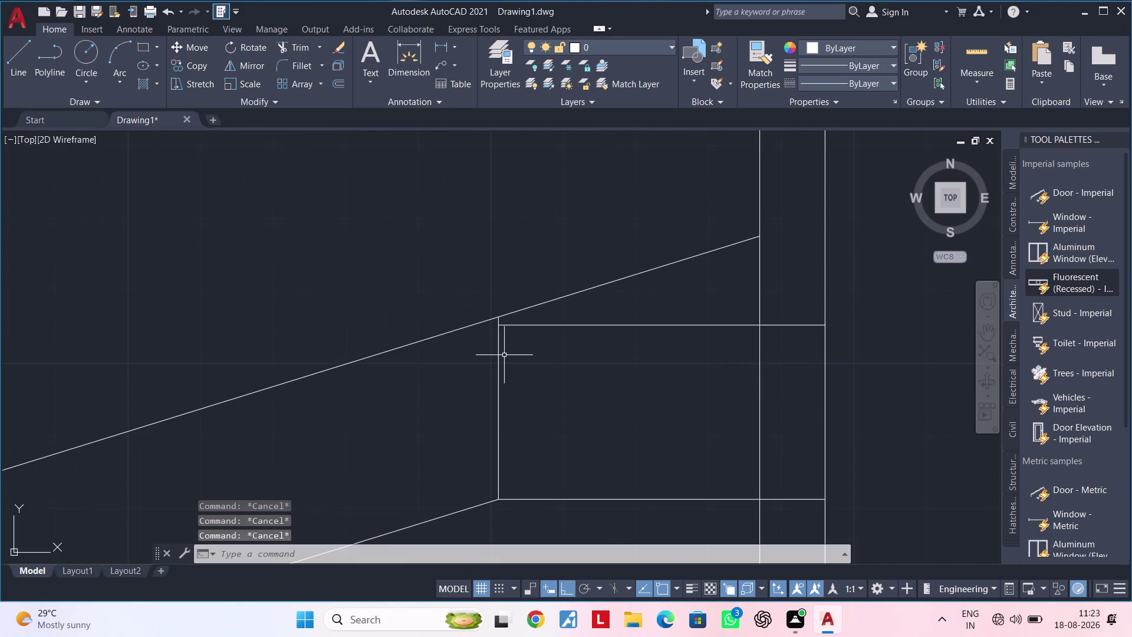
Cancel Trim and erase the landing block's top edge.
text(TR)
key(space)
key(Escape)
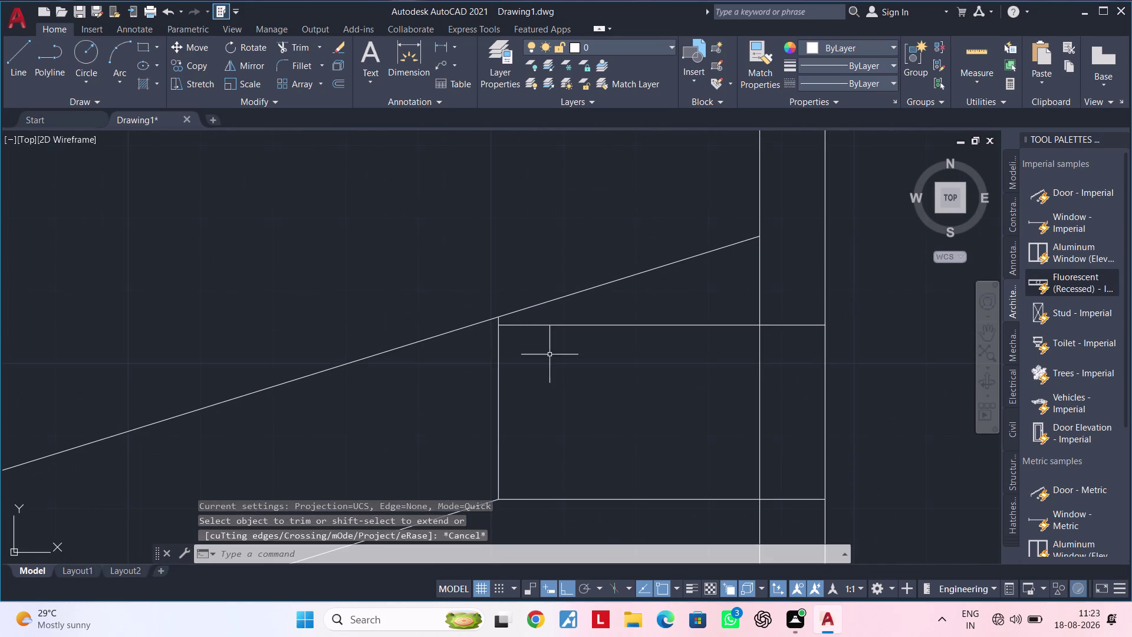
key(Escape)
key(Escape)
click(583, 324)
key(Delete)
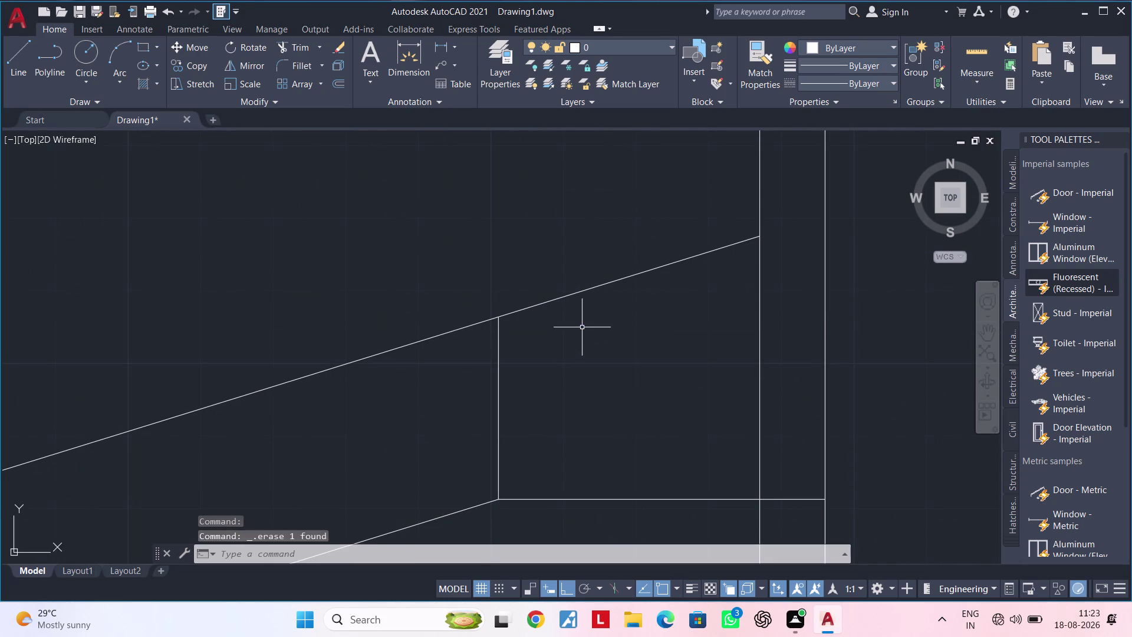
Draw a new landing top edge from the upper stair line to the right wall.
key(Escape)
text(L)
key(space)
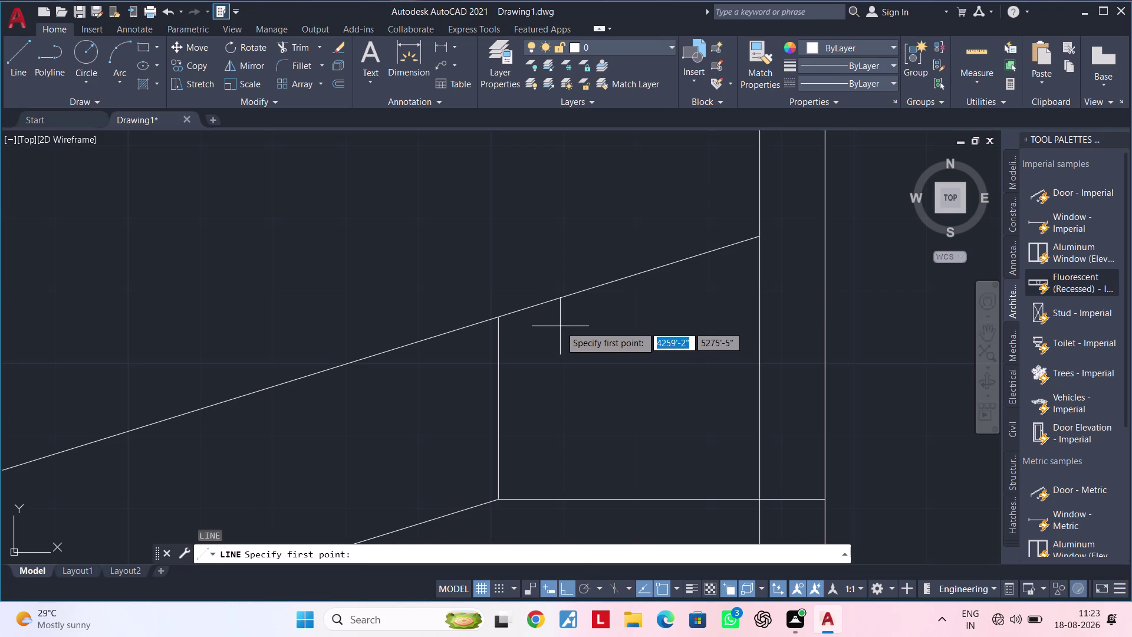
scroll(up, 3)
click(471, 302)
middle_drag(800, 298, 394, 302)
click(732, 304)
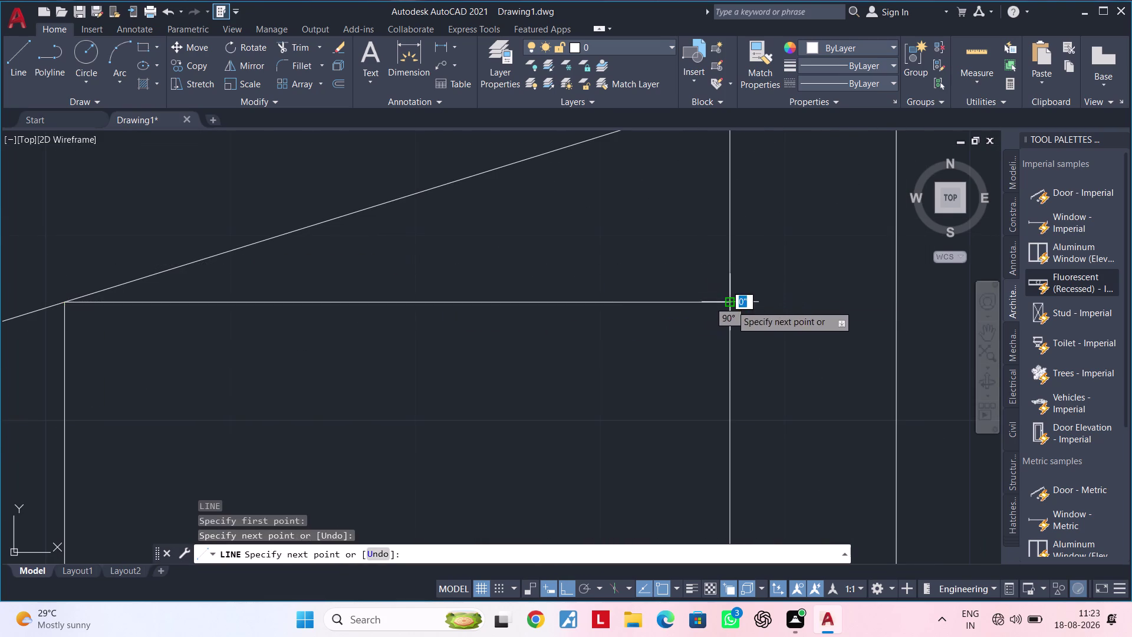
scroll(down, 3)
middle_drag(613, 347, 742, 345)
key(Escape)
key(Escape)
key(Escape)
Start trimming the lines around the new landing edge.
text(TR)
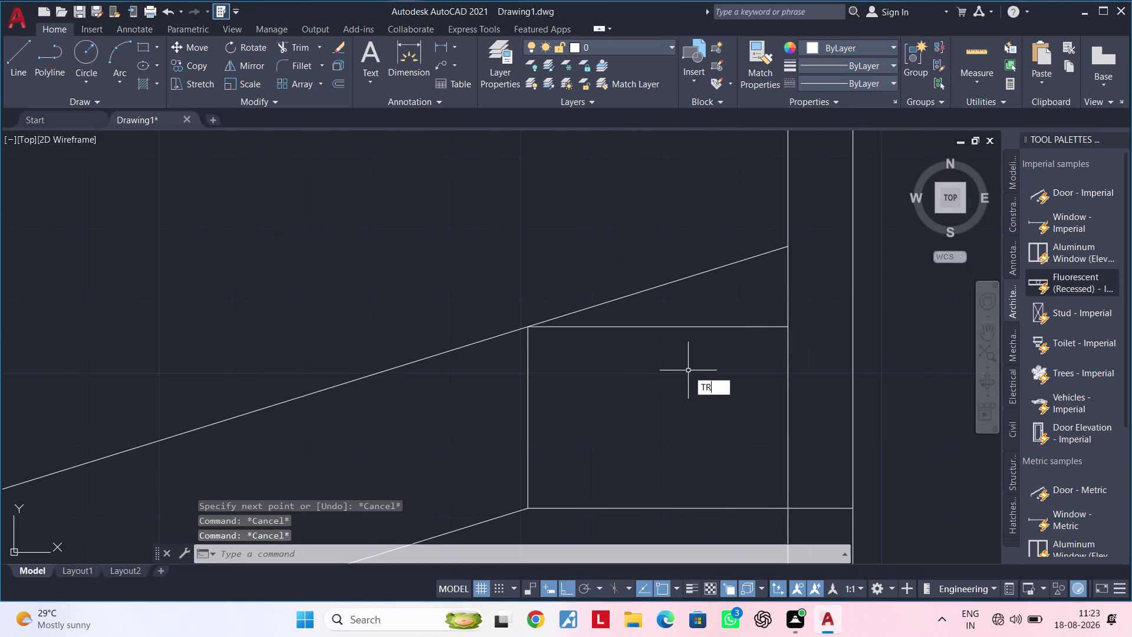
key(space)
click(652, 288)
scroll(down, 3)
middle_drag(644, 292, 669, 287)
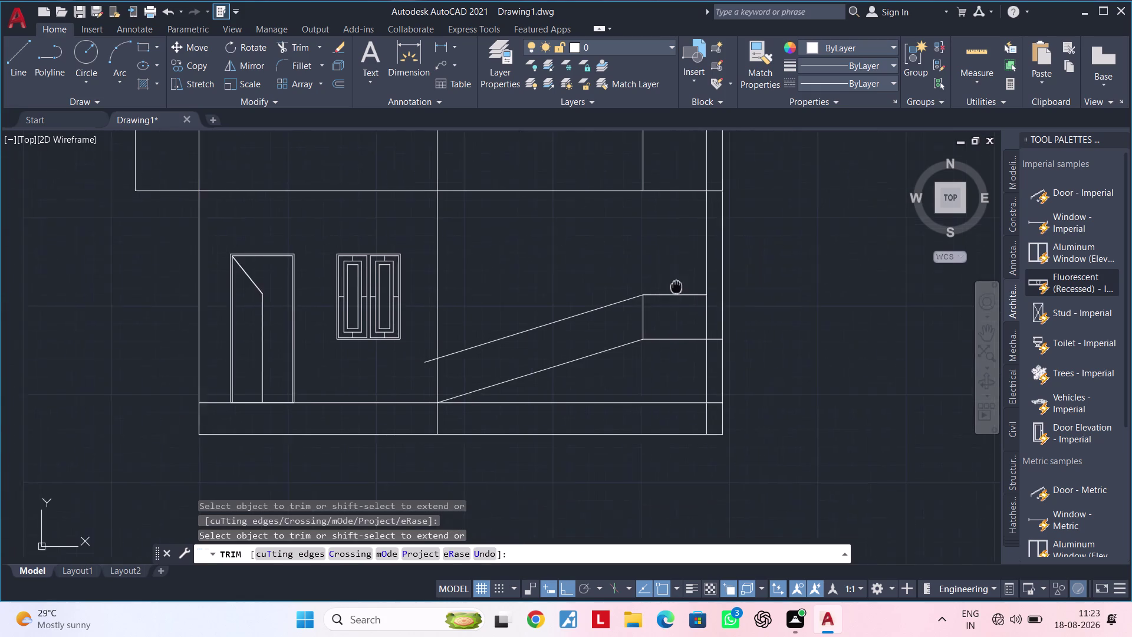
Pan across the lower floors and clear any leftover active commands.
middle_drag(669, 287, 699, 280)
scroll(up, 3)
click(455, 363)
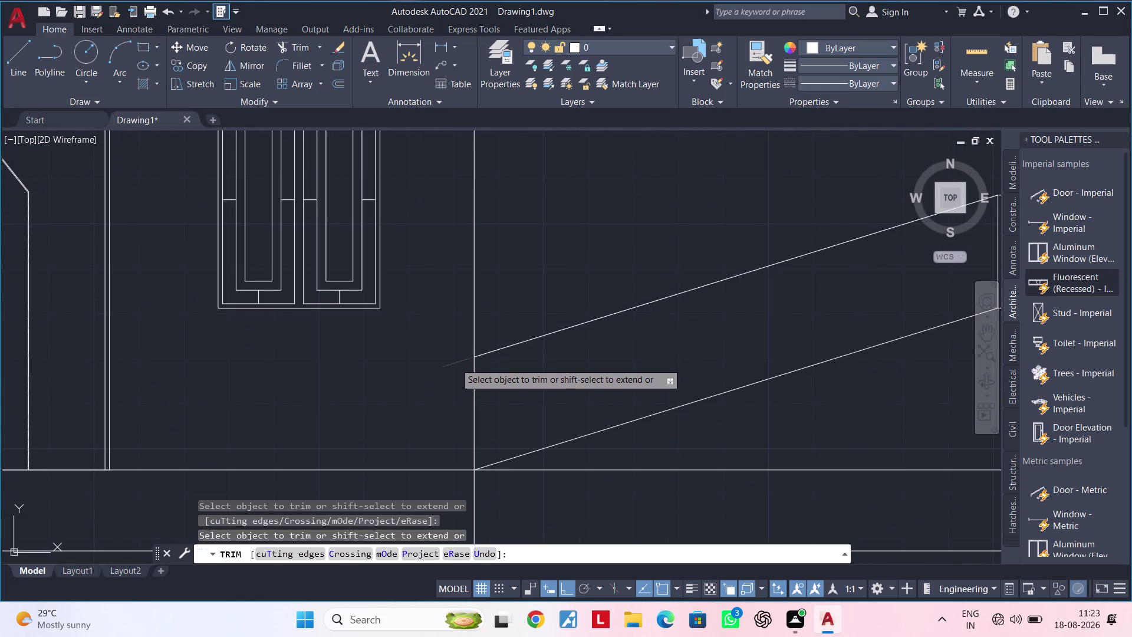
scroll(down, 3)
middle_drag(521, 386, 489, 392)
middle_drag(575, 380, 561, 384)
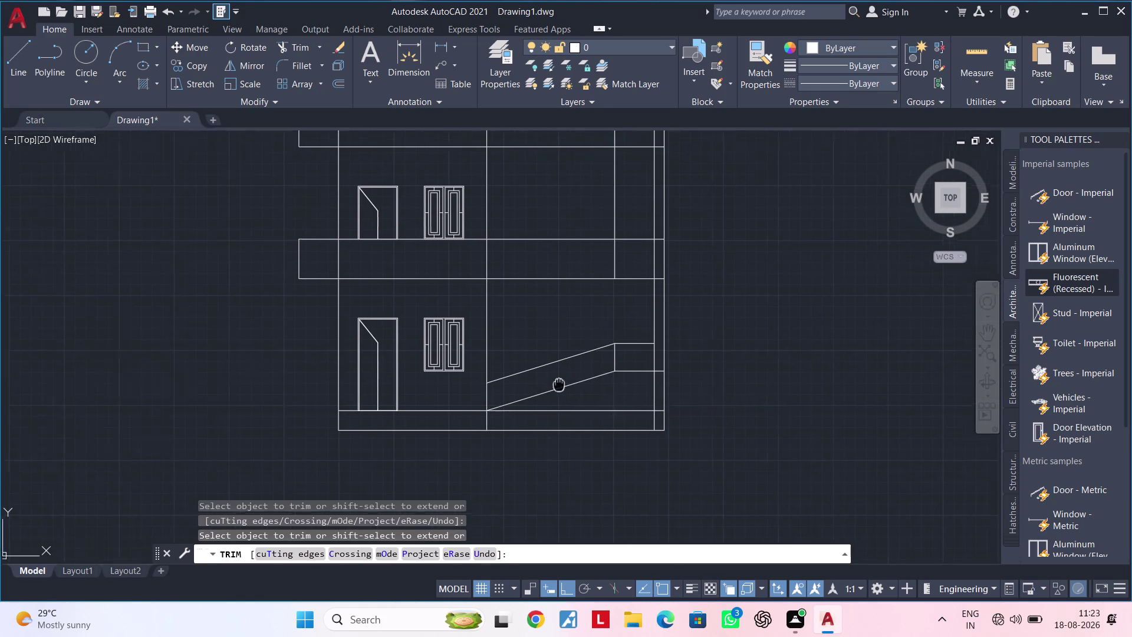
middle_drag(562, 384, 532, 392)
key(Escape)
key(Escape)
middle_drag(543, 378, 541, 385)
middle_click(520, 405)
key(Escape)
key(Escape)
key(Escape)
key(Escape)
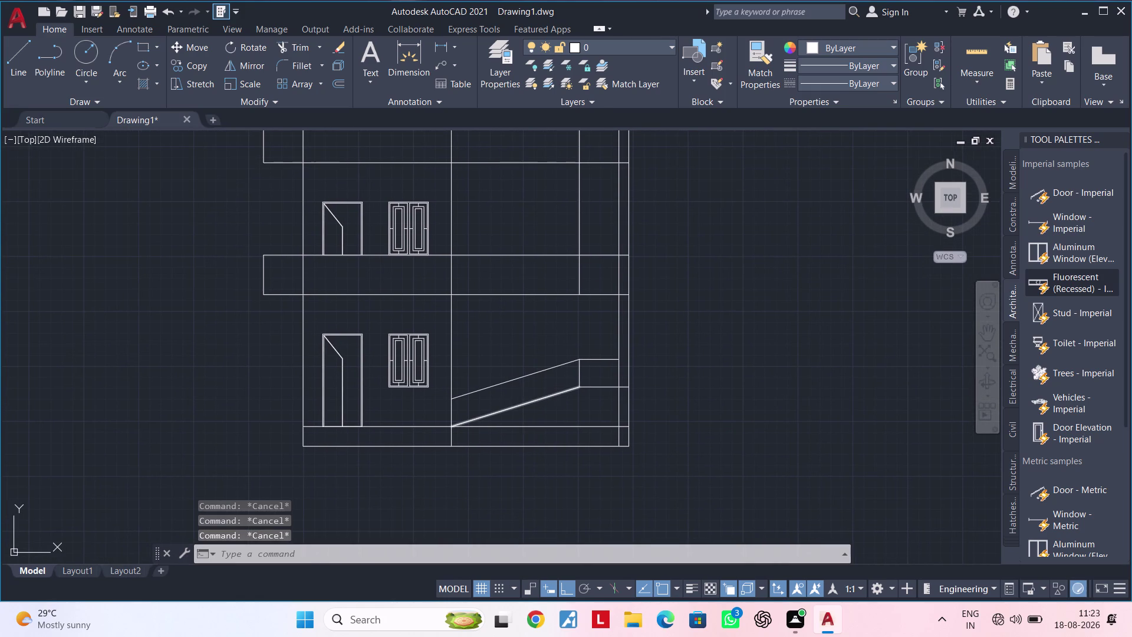
key(Escape)
middle_click(522, 405)
middle_click(522, 424)
middle_drag(568, 409, 553, 446)
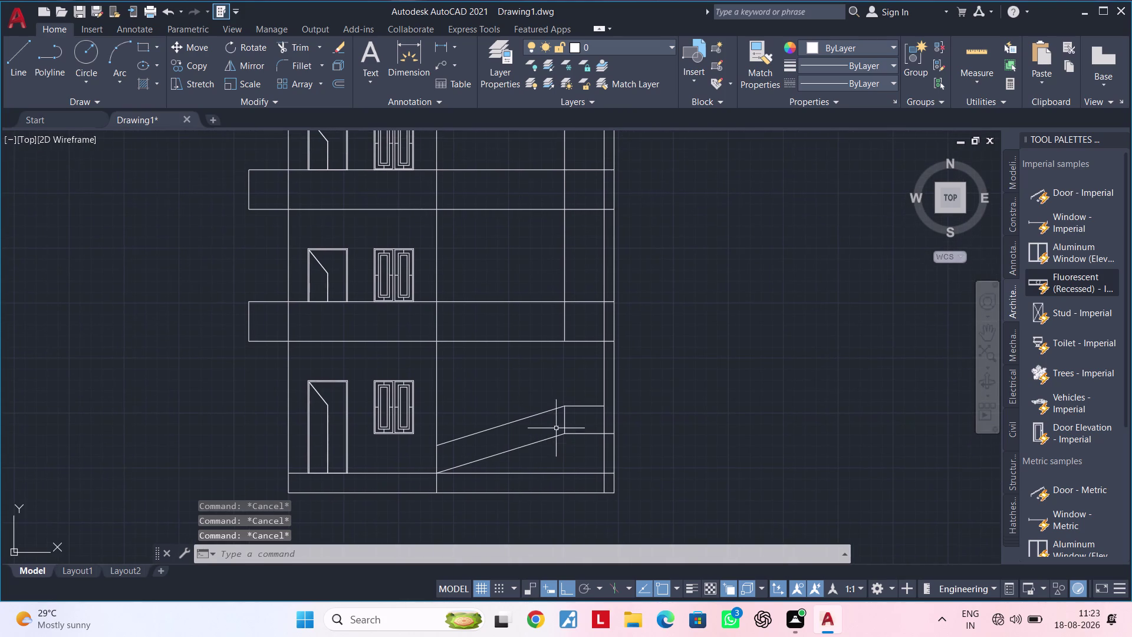
Erase one of the two stair lines and bring the lower landing into view.
click(566, 325)
key(Delete)
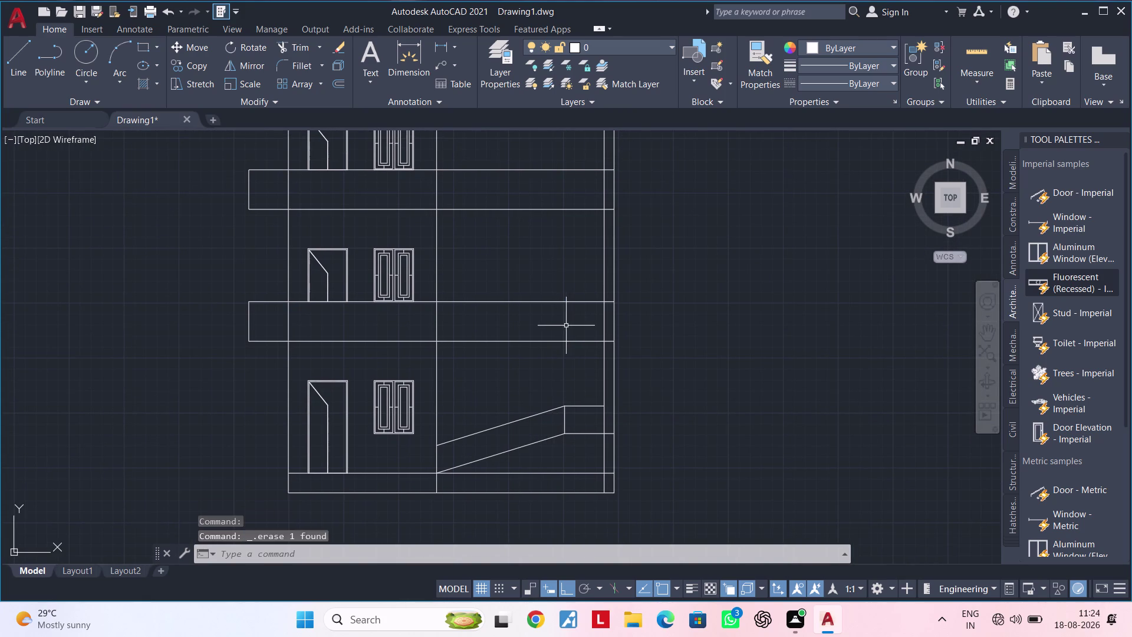
middle_drag(576, 351, 547, 351)
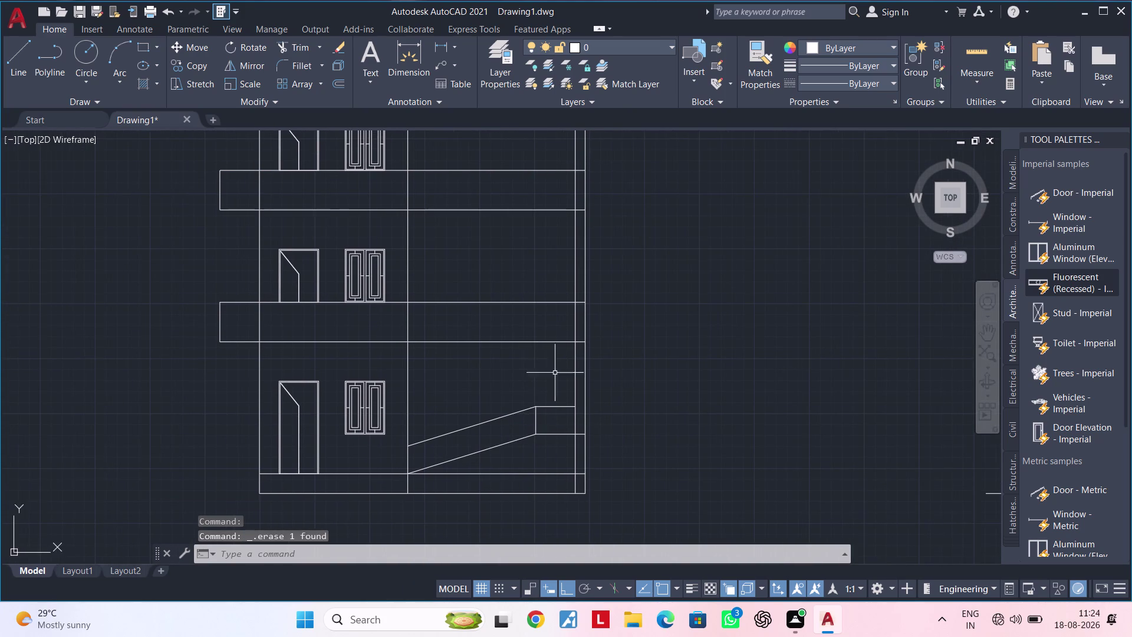
middle_drag(555, 384, 549, 328)
scroll(up, 3)
click(536, 405)
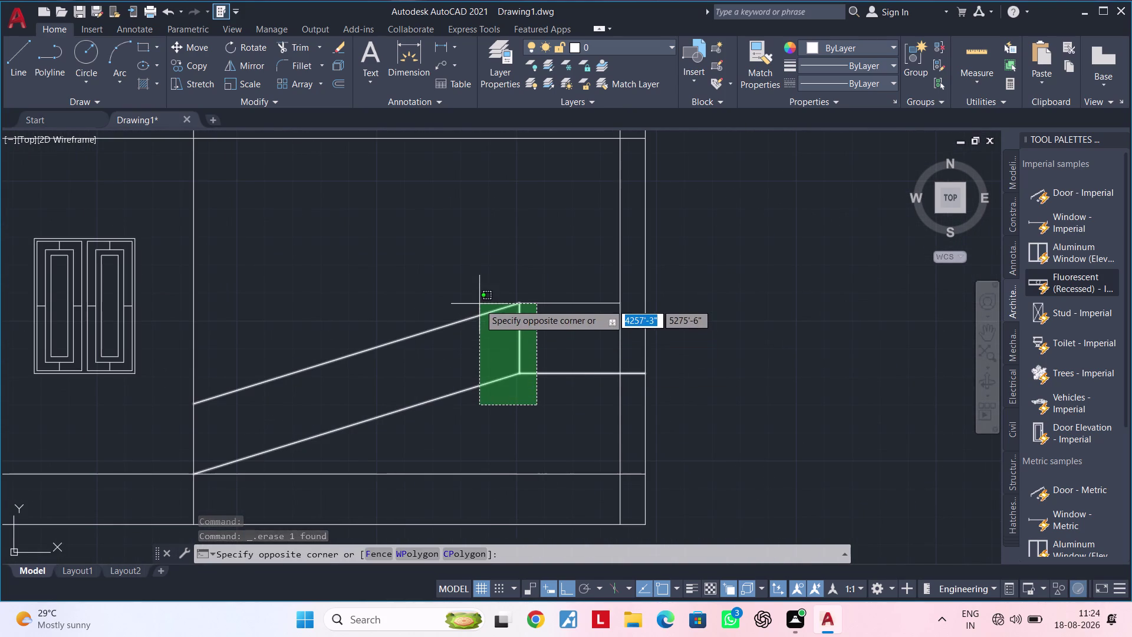
click(479, 298)
middle_drag(558, 335, 525, 336)
key(Escape)
key(Escape)
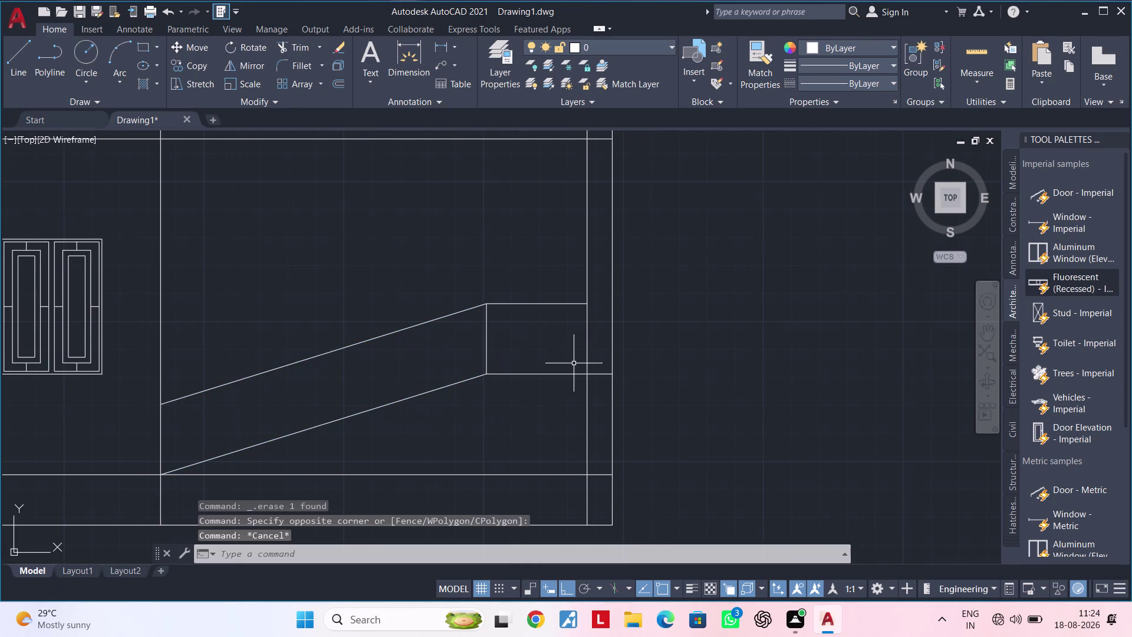
Trim three wall line pieces beside the lower stair landing using TR.
text(TR)
key(space)
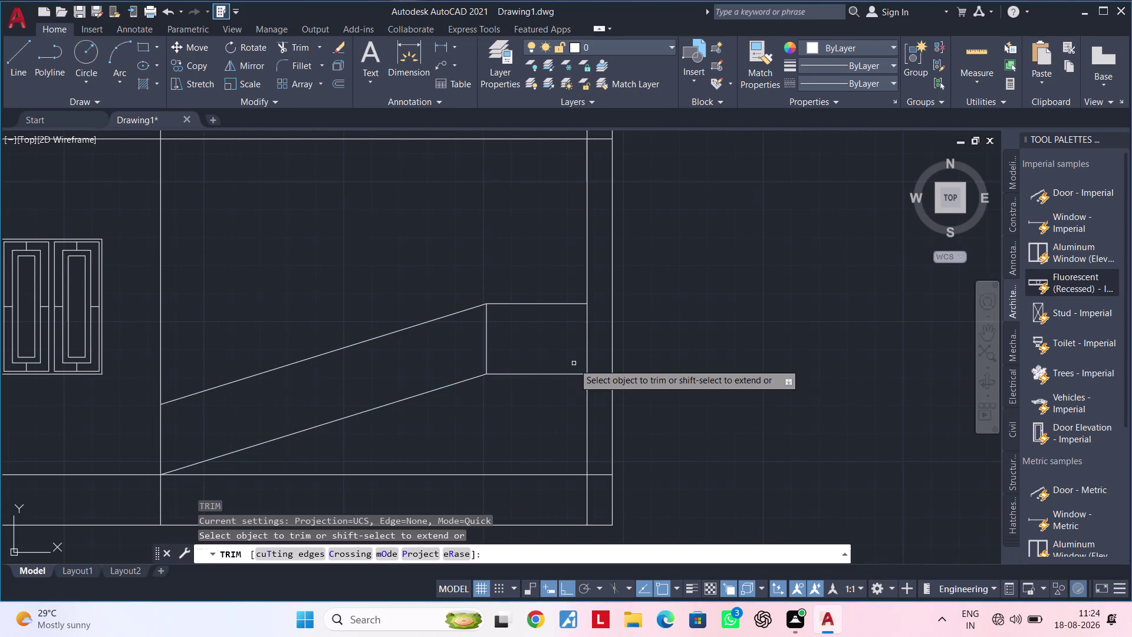
scroll(down, 3)
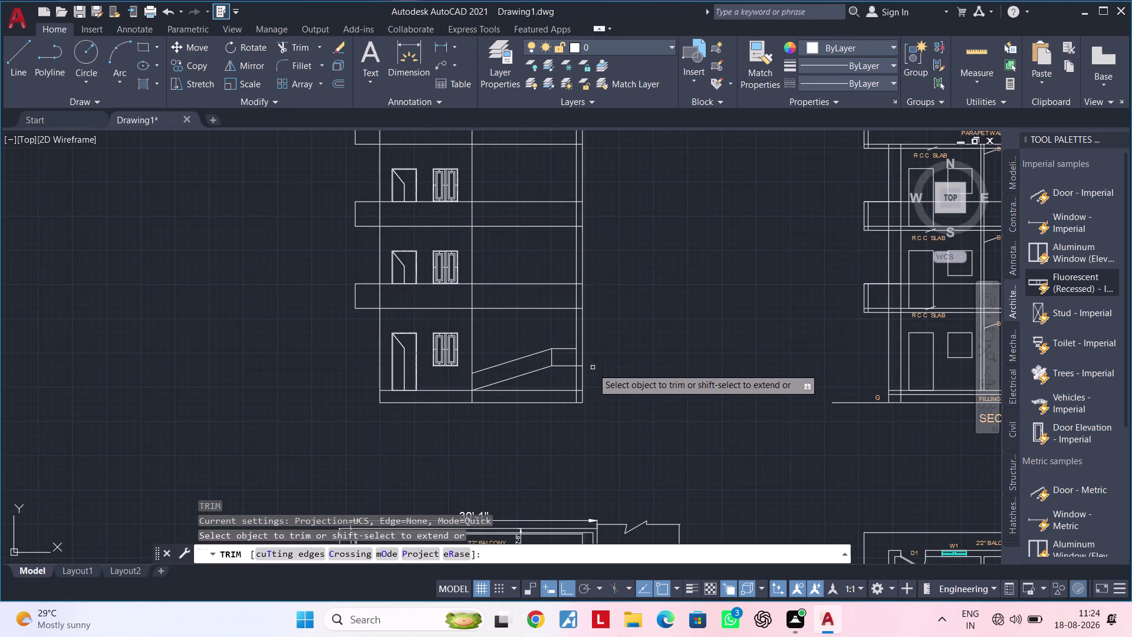
middle_drag(595, 375, 620, 355)
scroll(up, 3)
click(601, 358)
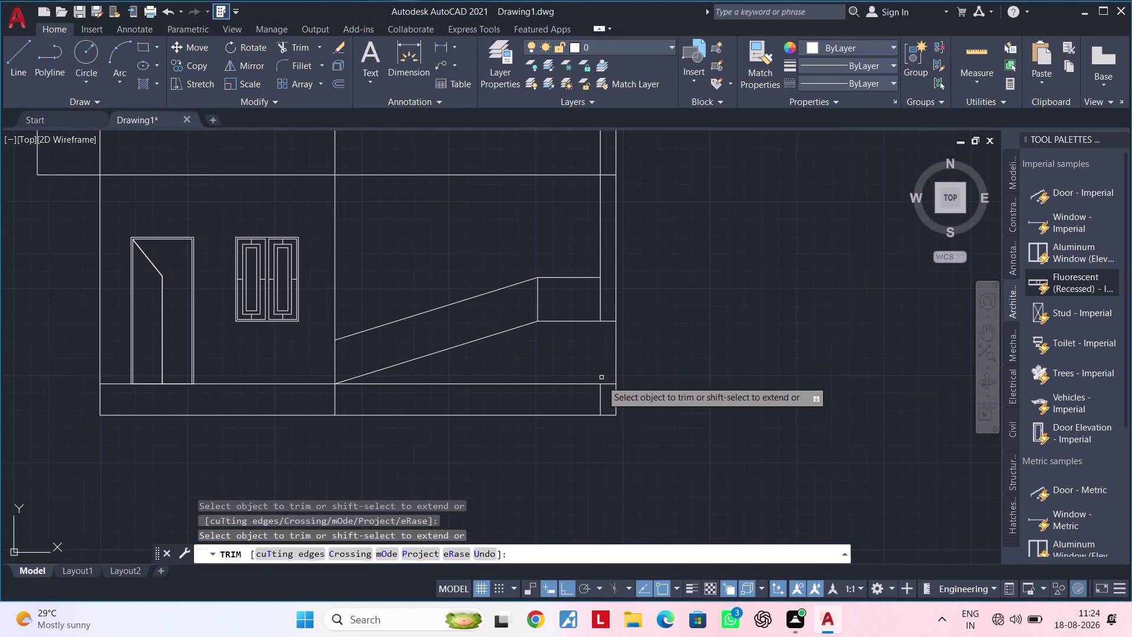
click(601, 398)
click(599, 301)
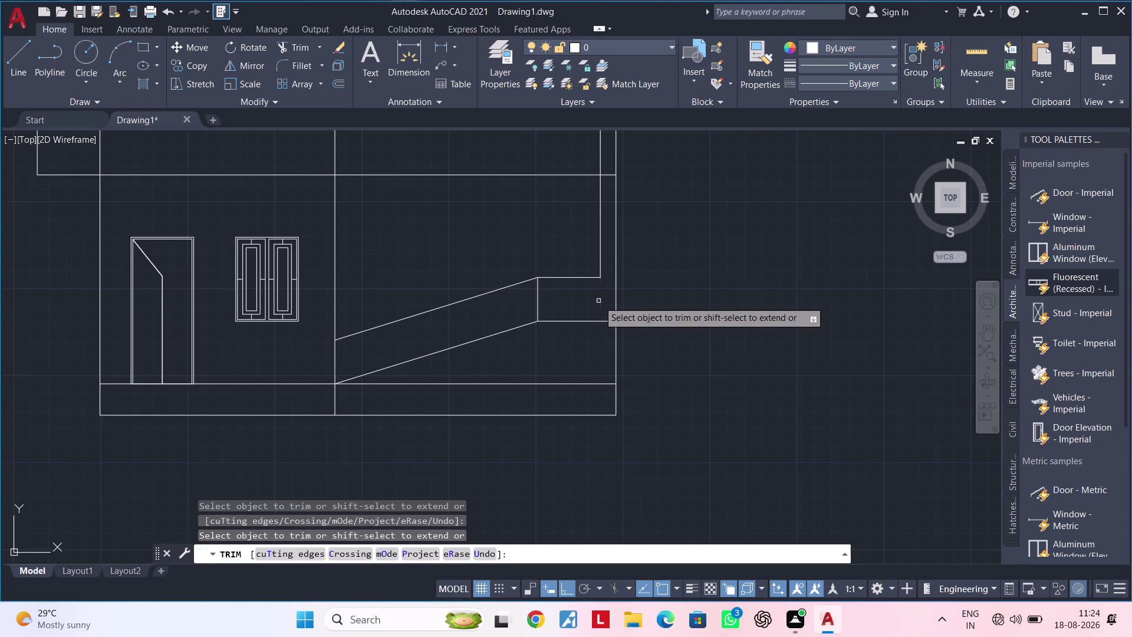
click(603, 235)
Trim two more line pieces on the next floor, then end trimming.
middle_drag(590, 255, 582, 343)
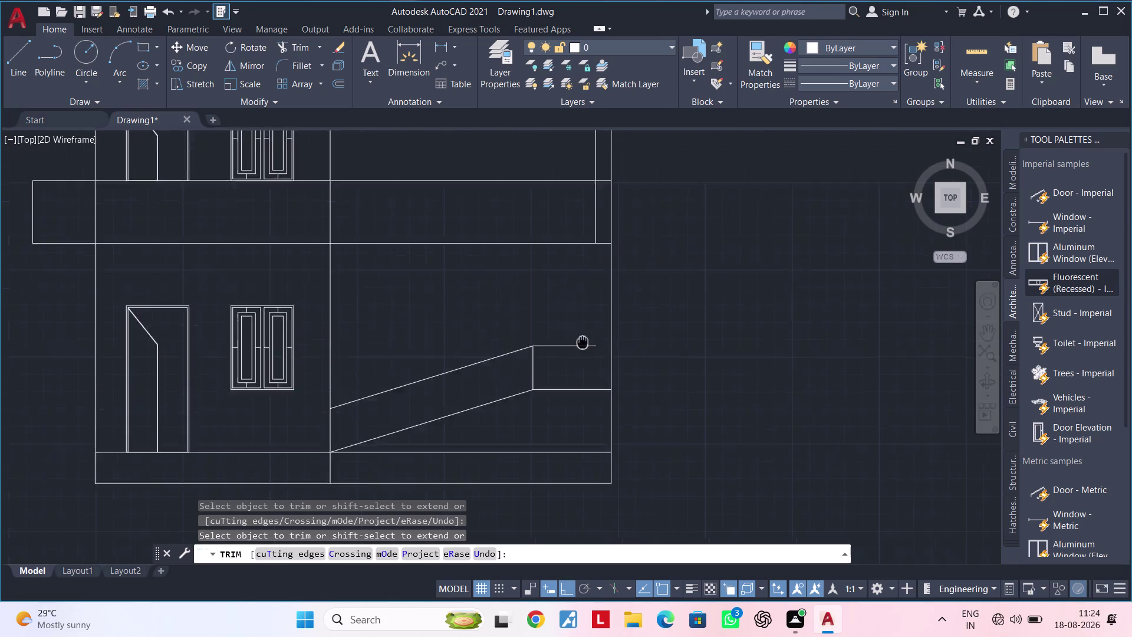
middle_drag(583, 342, 576, 400)
click(584, 275)
click(586, 235)
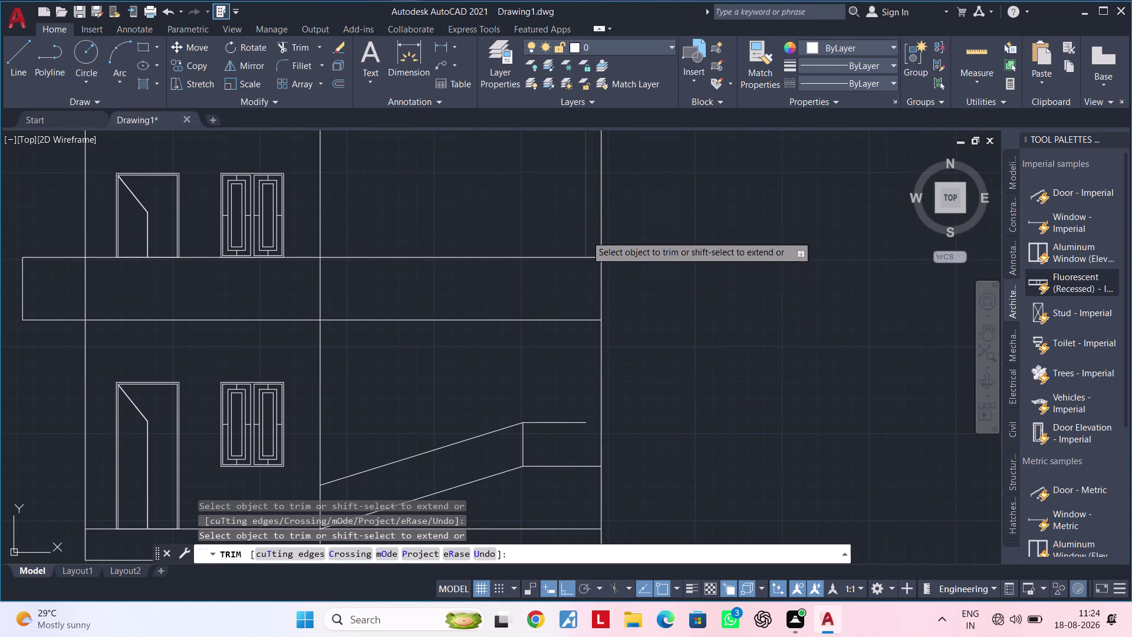
scroll(down, 3)
middle_drag(583, 280, 601, 245)
scroll(up, 3)
scroll(up, 3)
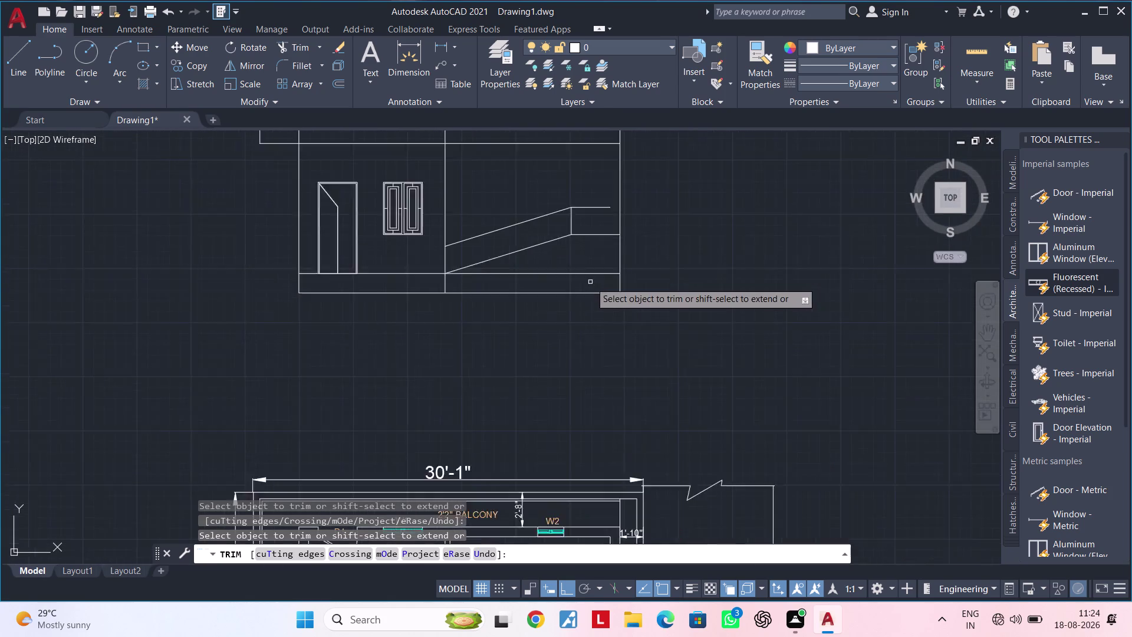
scroll(up, 3)
middle_drag(594, 268, 565, 378)
key(Escape)
key(Escape)
middle_drag(544, 343, 569, 336)
key(Escape)
key(Escape)
key(Escape)
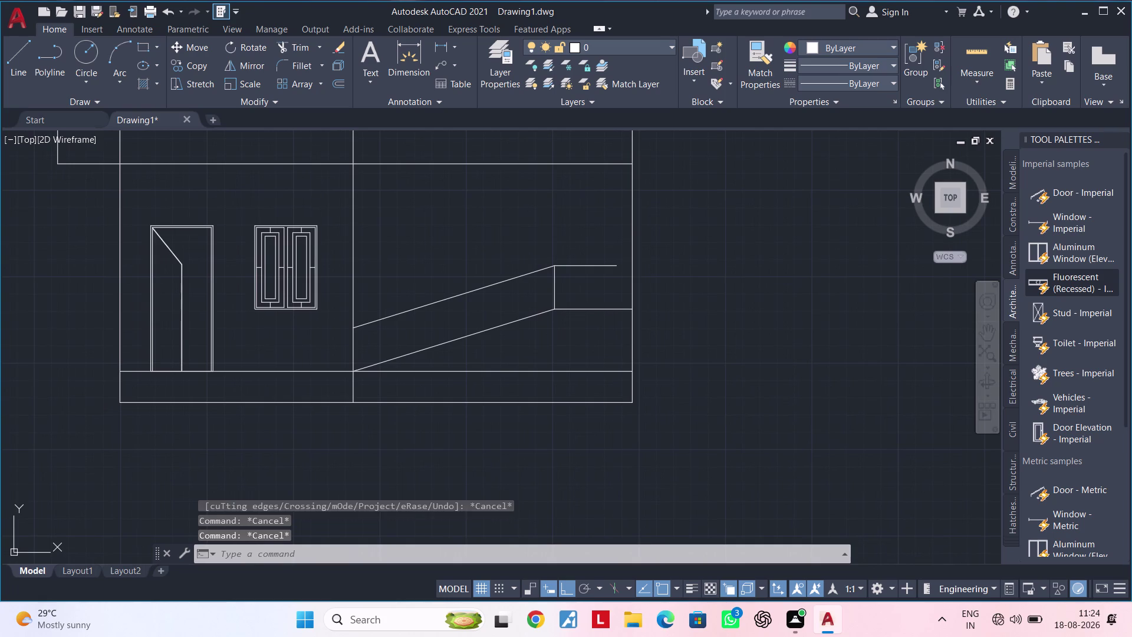
key(Escape)
key(Escape)
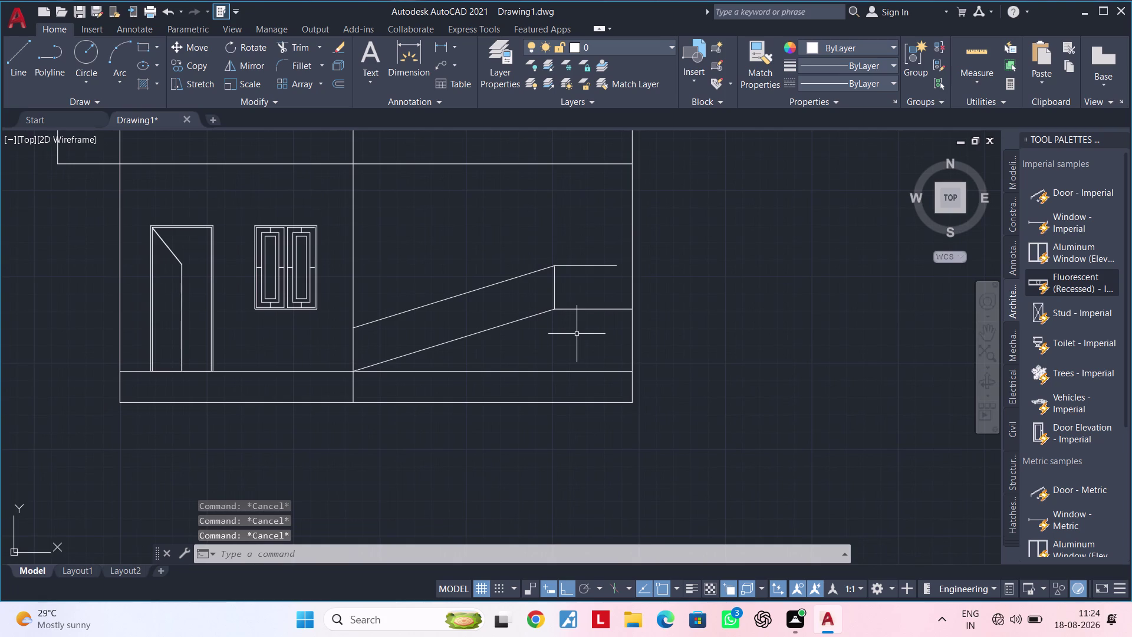
Start extending a landing line with EX, then abandon the extend.
text(EX)
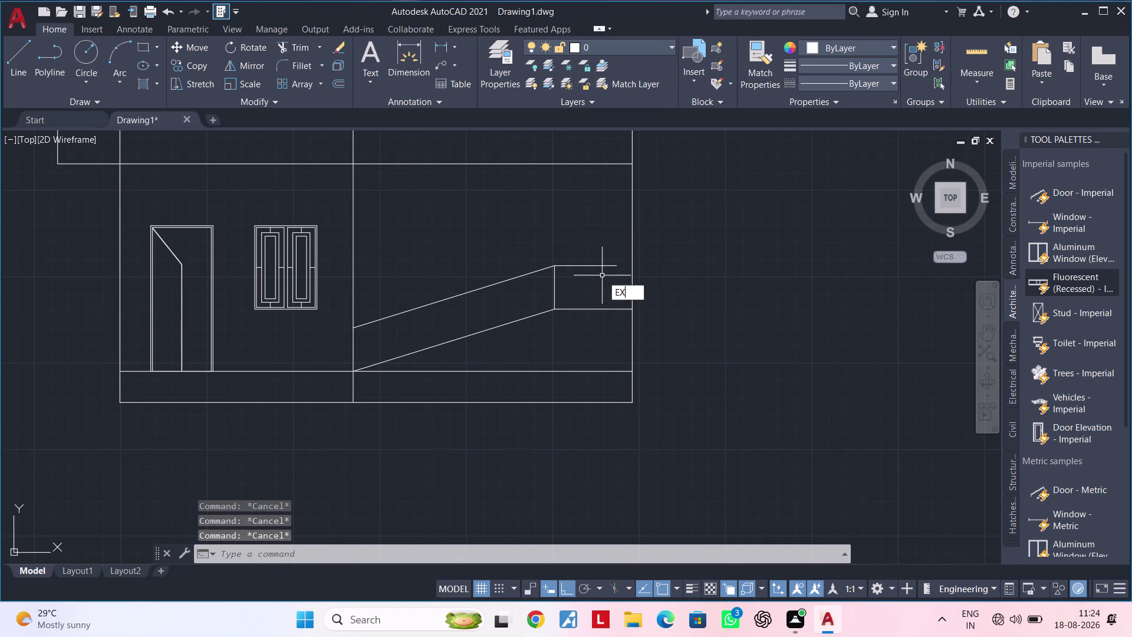
key(space)
click(601, 264)
key(Escape)
key(Escape)
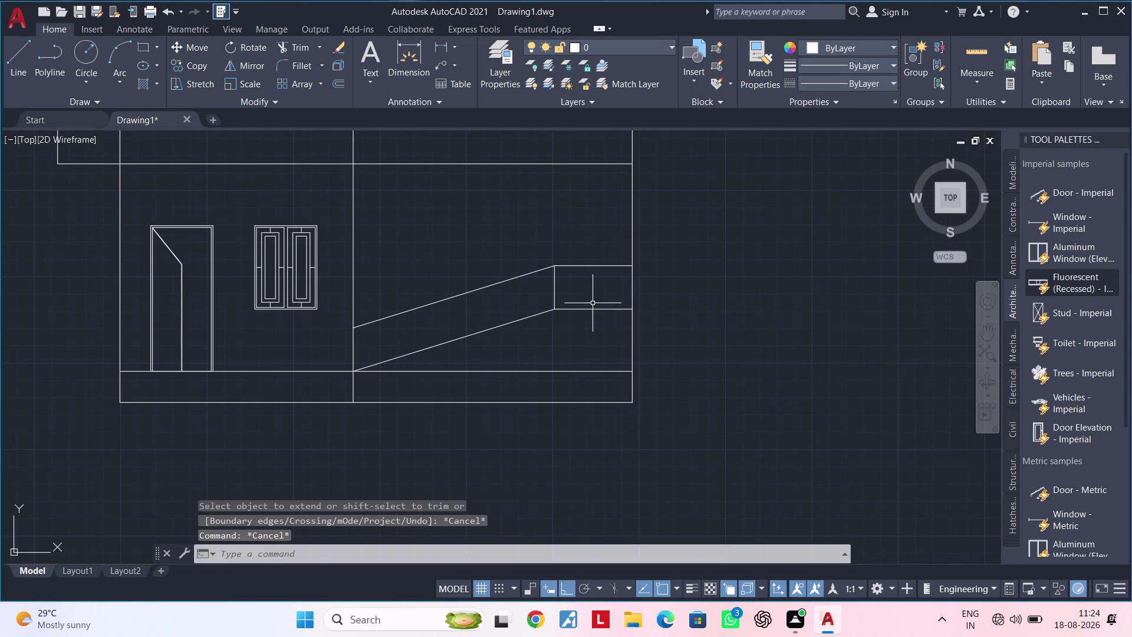
middle_drag(593, 303, 605, 299)
key(Escape)
key(Escape)
key(Escape)
scroll(up, 3)
key(Escape)
key(Escape)
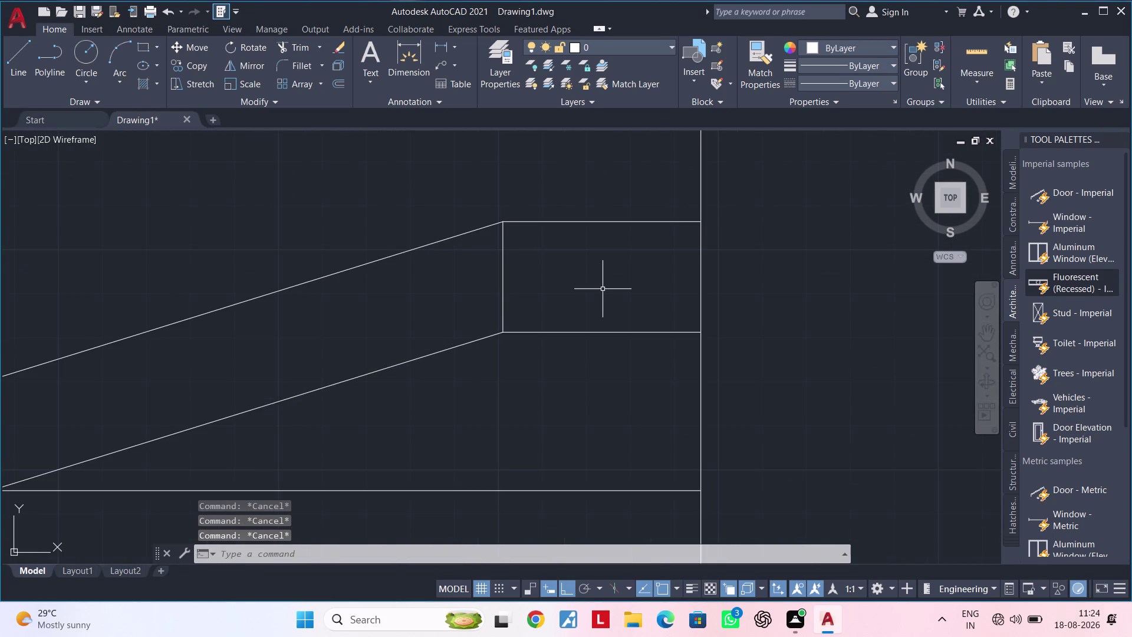
Begin a 23' offset of a wall line, then cancel it.
text(OF 23')
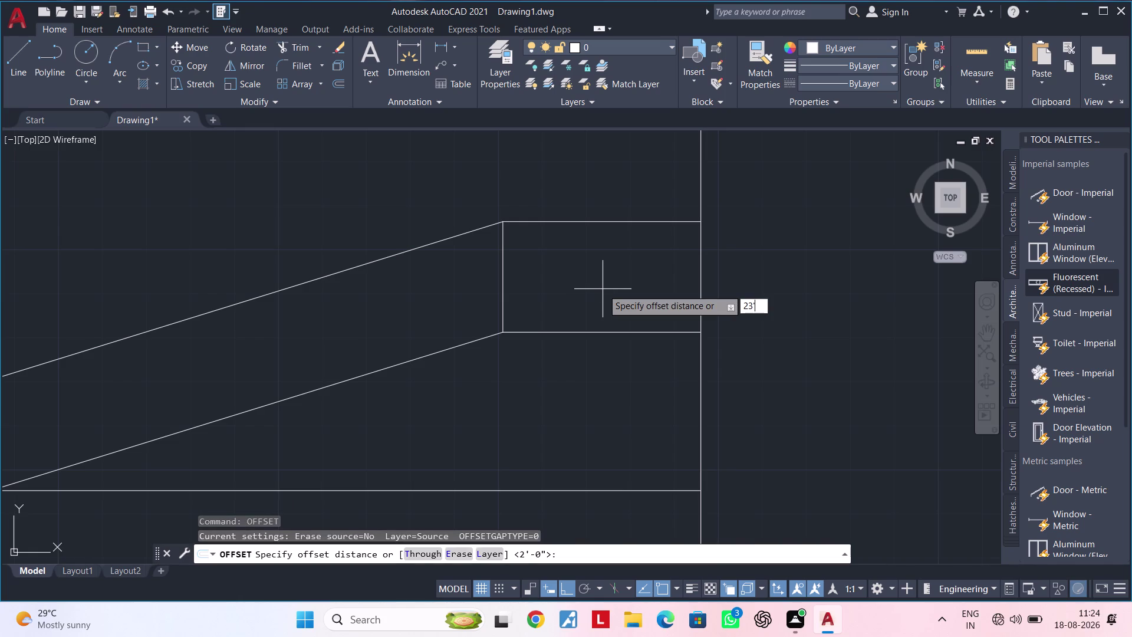
key(Return)
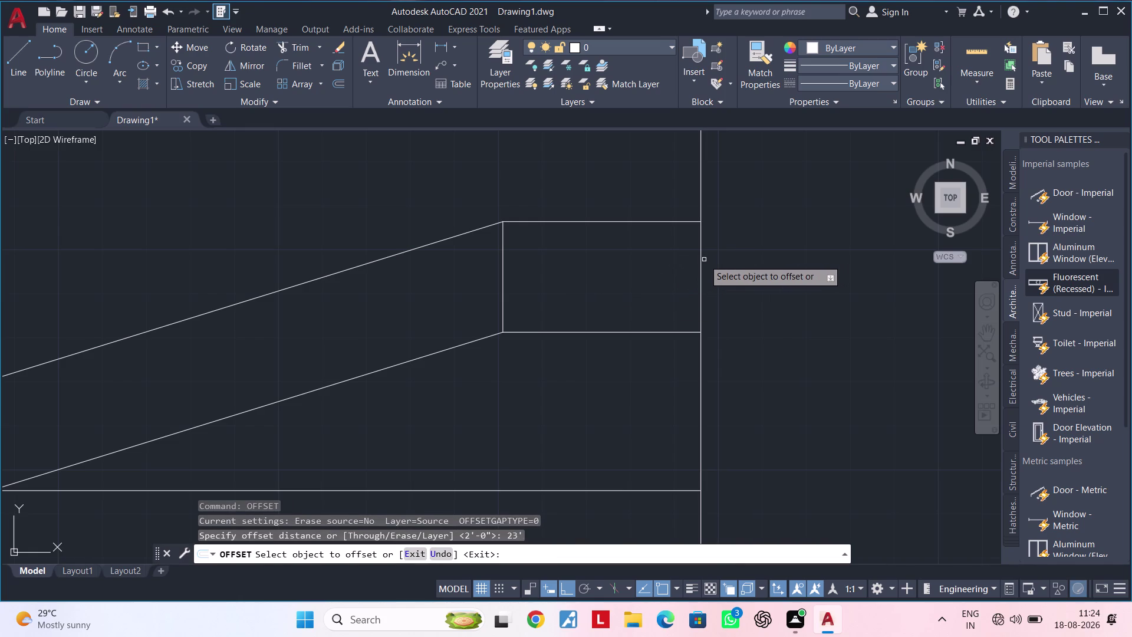
click(702, 261)
scroll(down, 3)
key(Escape)
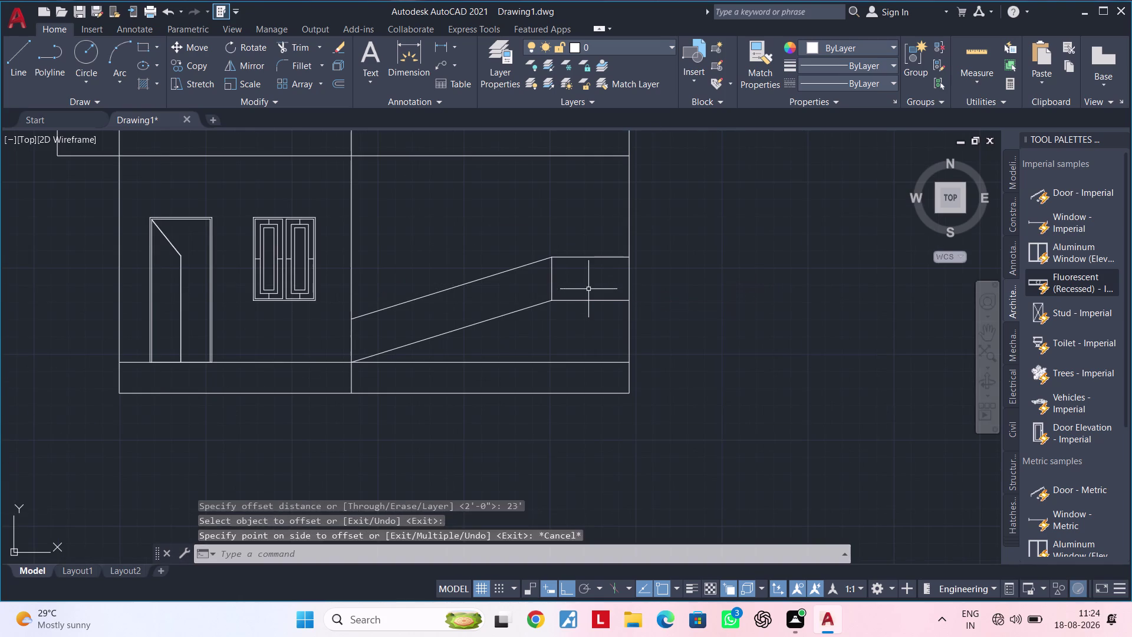
key(Escape)
key(Escape)
Offset the right wall line inward by 2', then undo that offset.
text(OF 2)
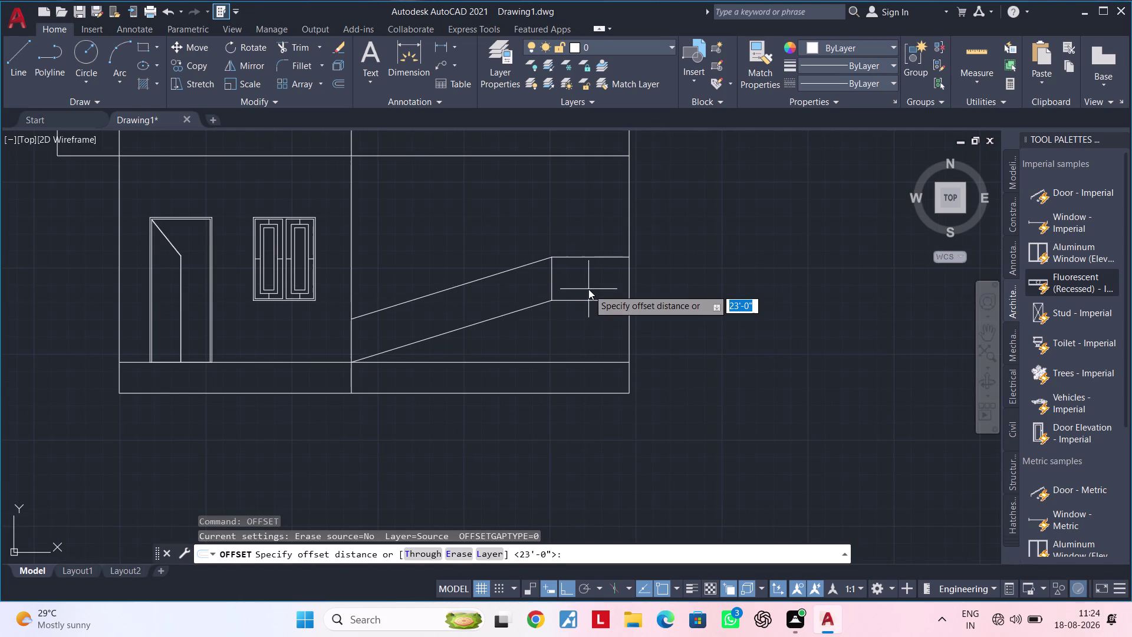
text(')
key(Return)
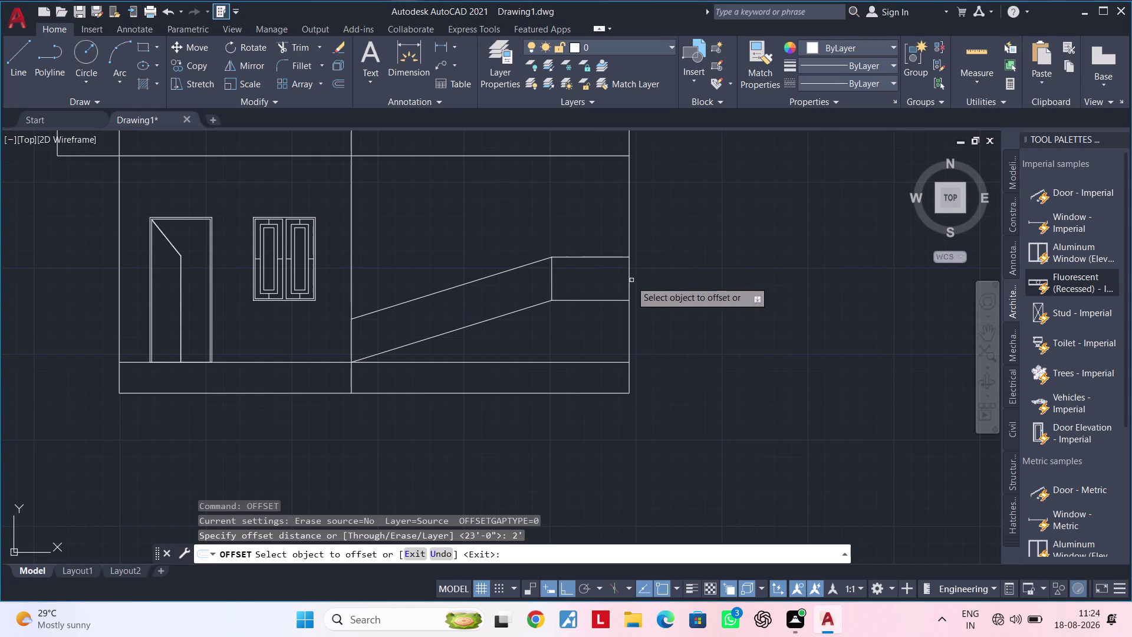
click(630, 280)
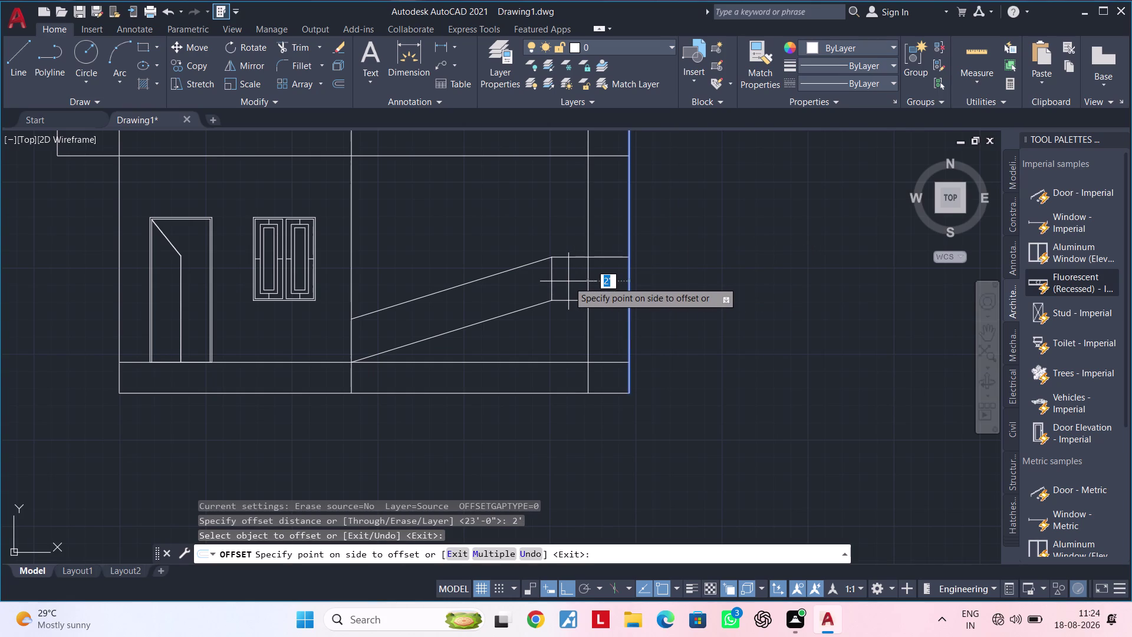
click(568, 282)
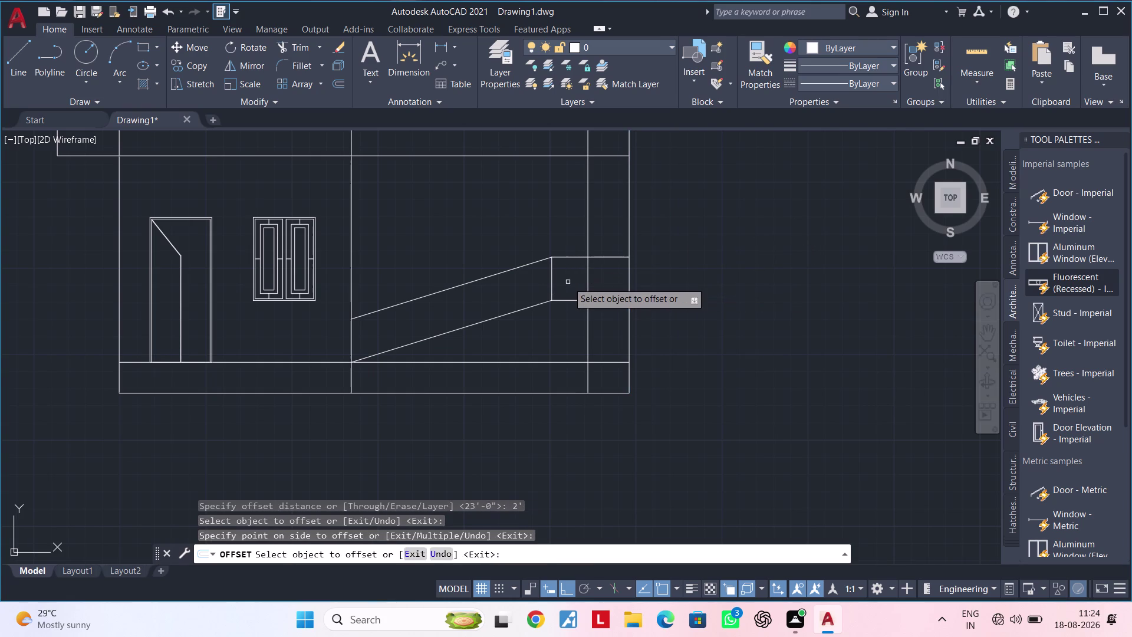
key(Escape)
middle_drag(593, 305, 573, 325)
key(ctrl+z)
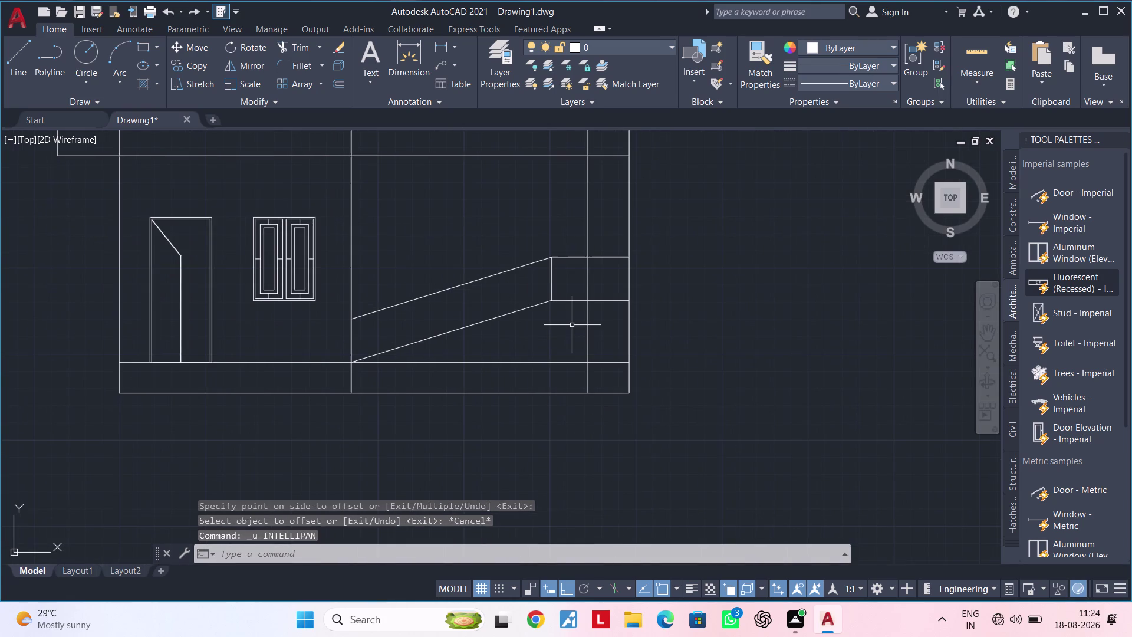
key(ctrl+z)
key(Escape)
key(Escape)
Offset the right wall line 2'6" to the left to mark the landing.
text(OF)
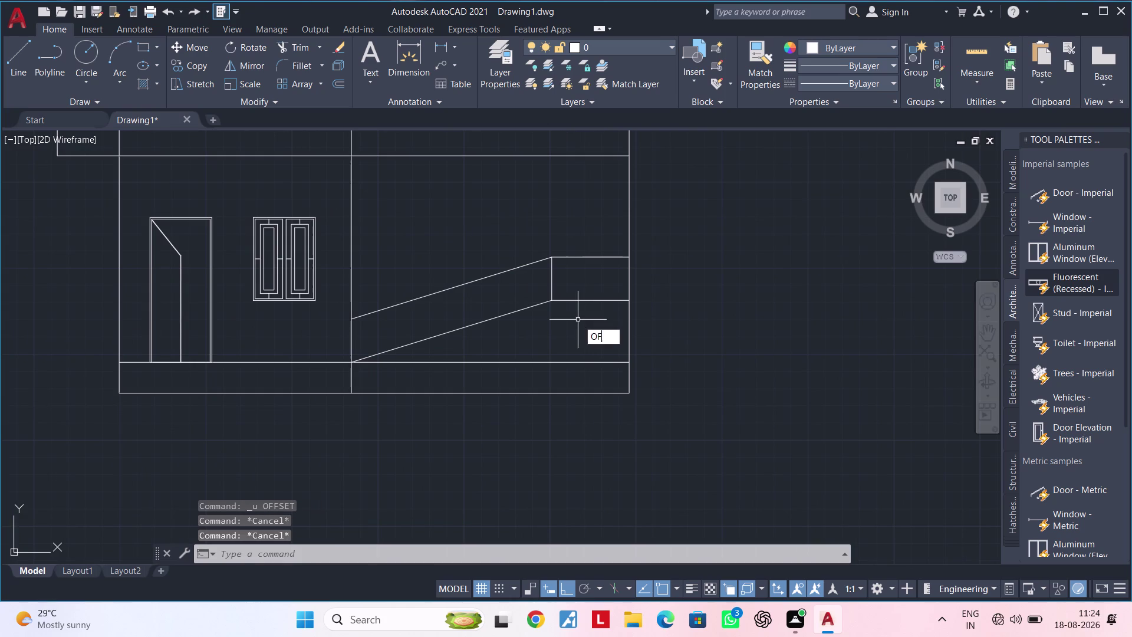
key(space)
text(2'6)
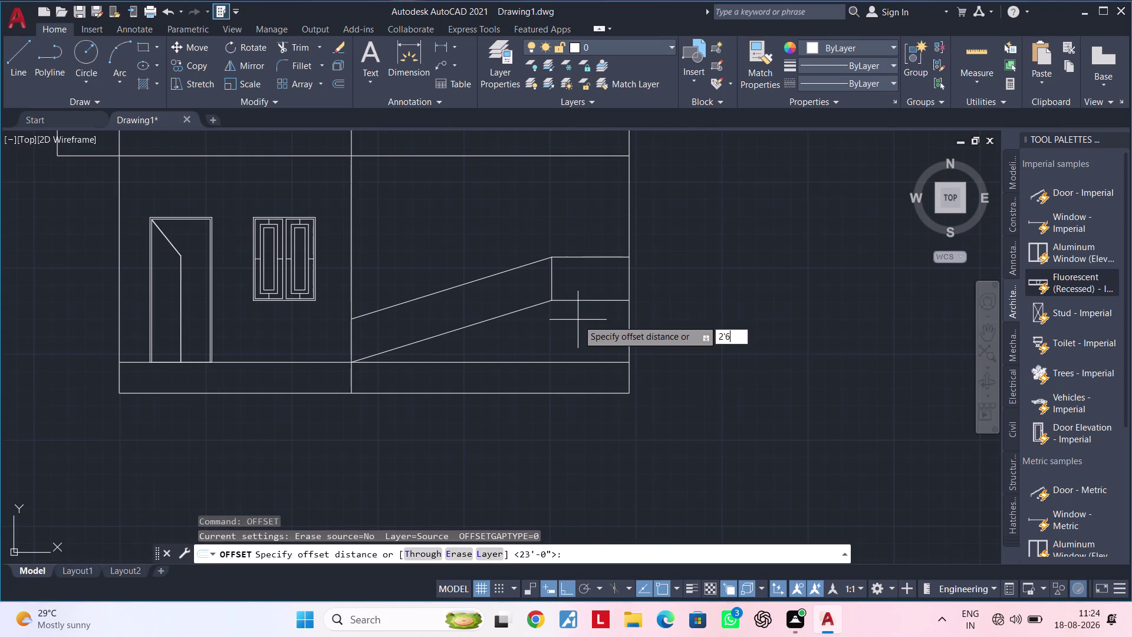
text(")
key(Return)
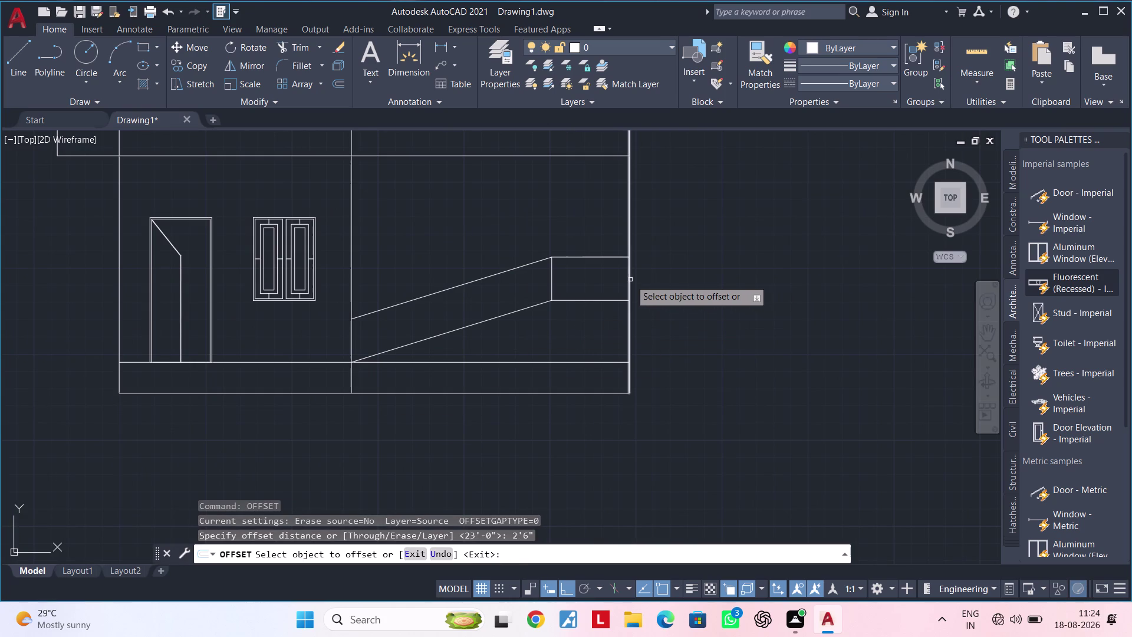
click(630, 279)
click(584, 279)
key(Escape)
key(Escape)
key(Escape)
Trim the sloped stair edges and leftover landing and floor line pieces.
text(TR)
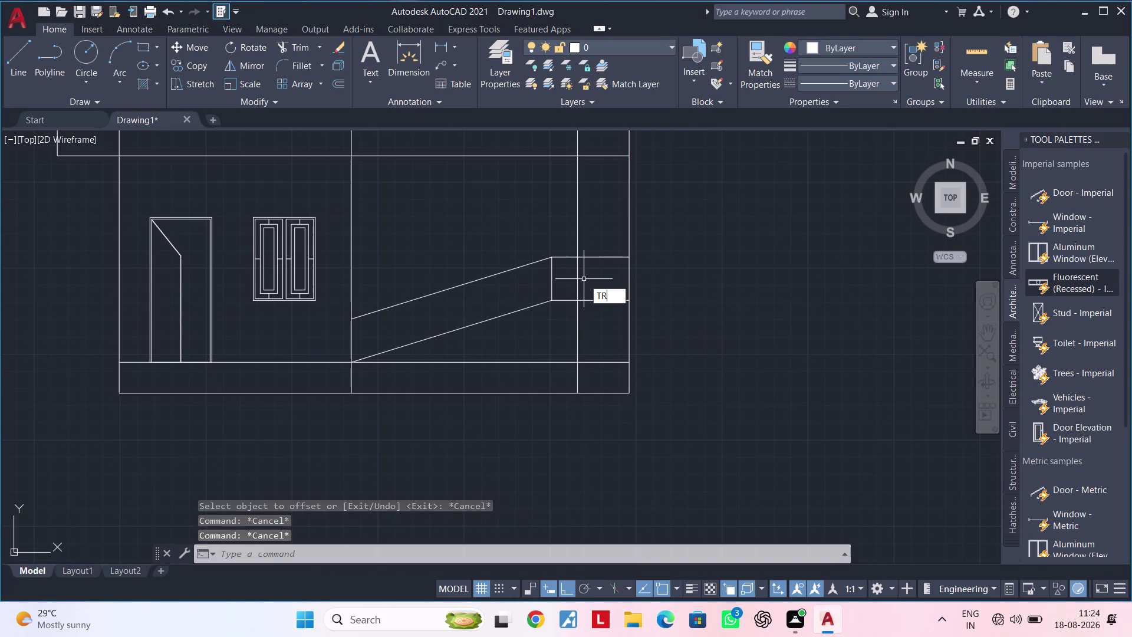
key(space)
drag(568, 217, 596, 216)
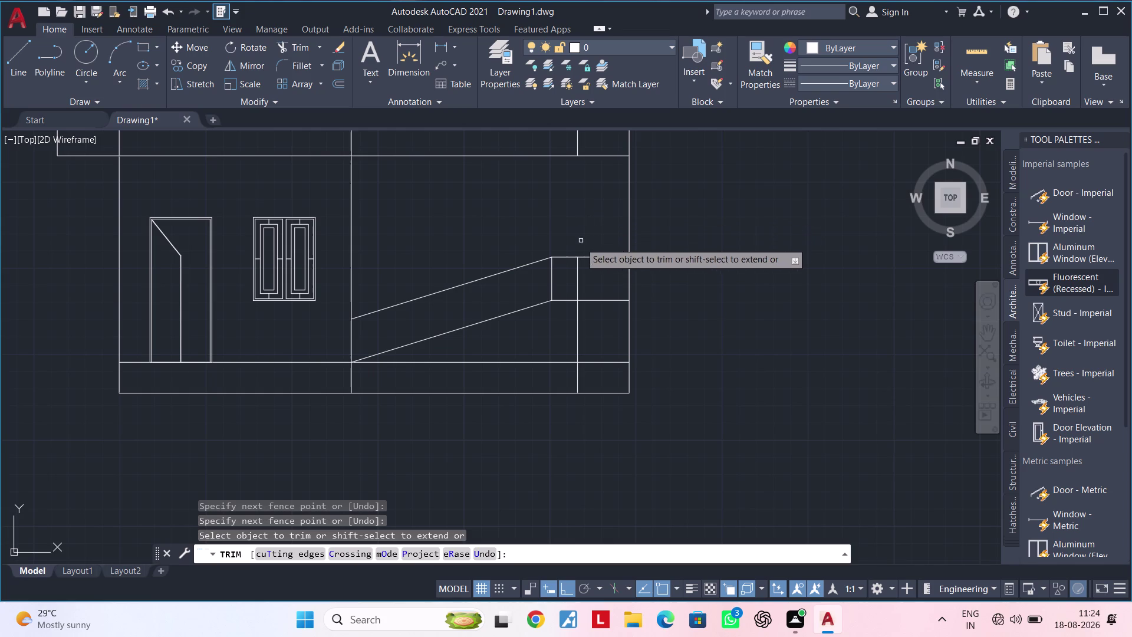
click(553, 285)
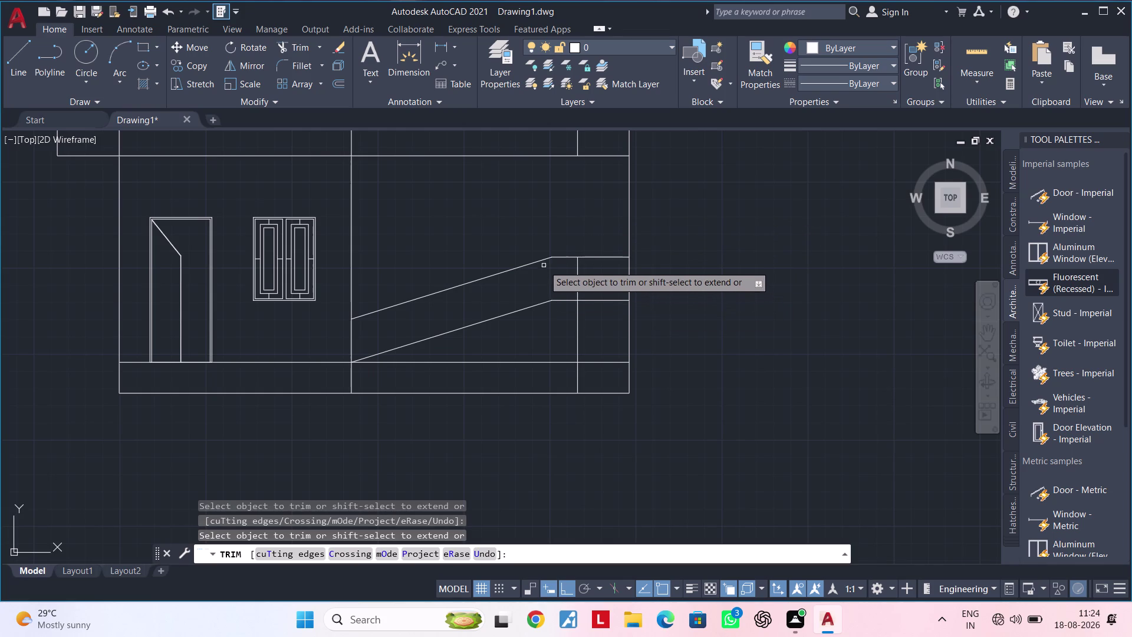
click(543, 260)
click(547, 301)
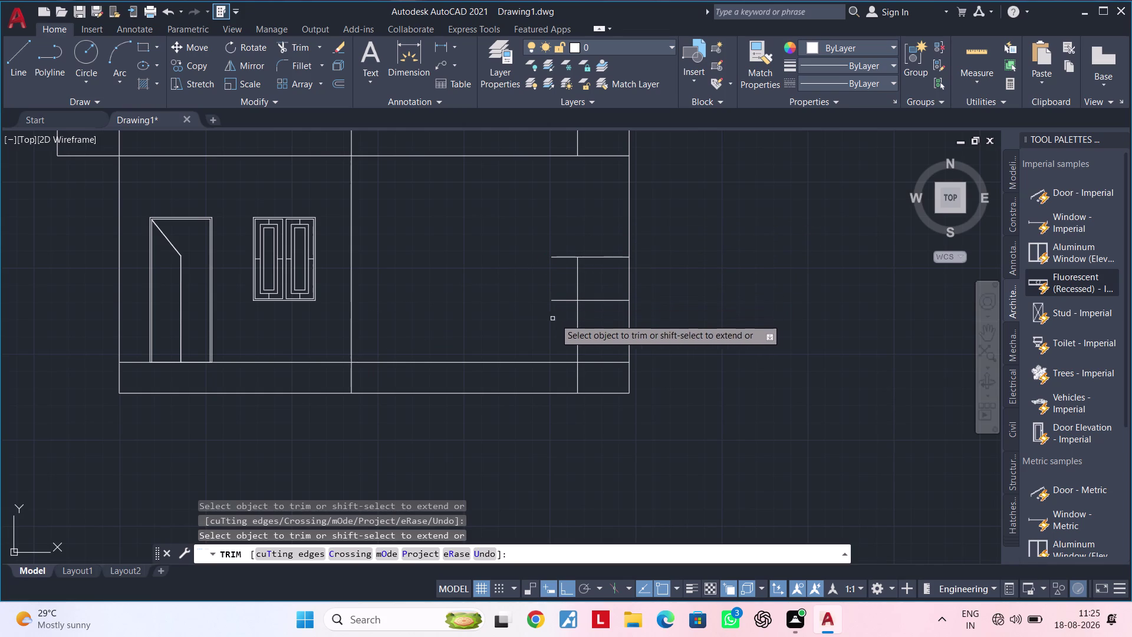
drag(563, 315, 562, 308)
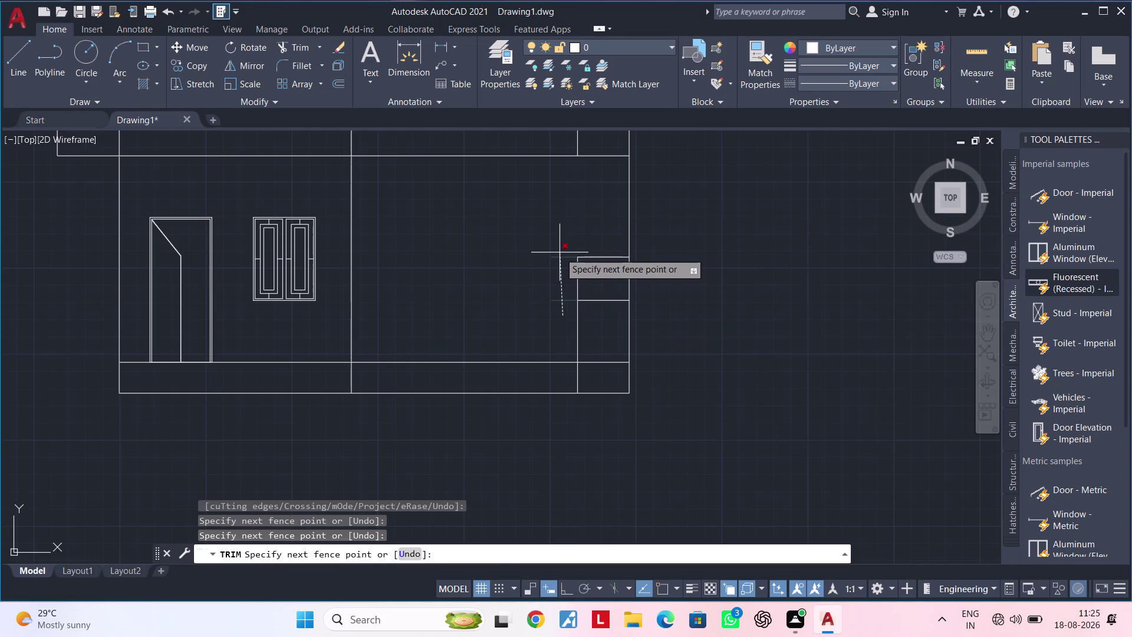
click(560, 252)
click(579, 334)
key(Escape)
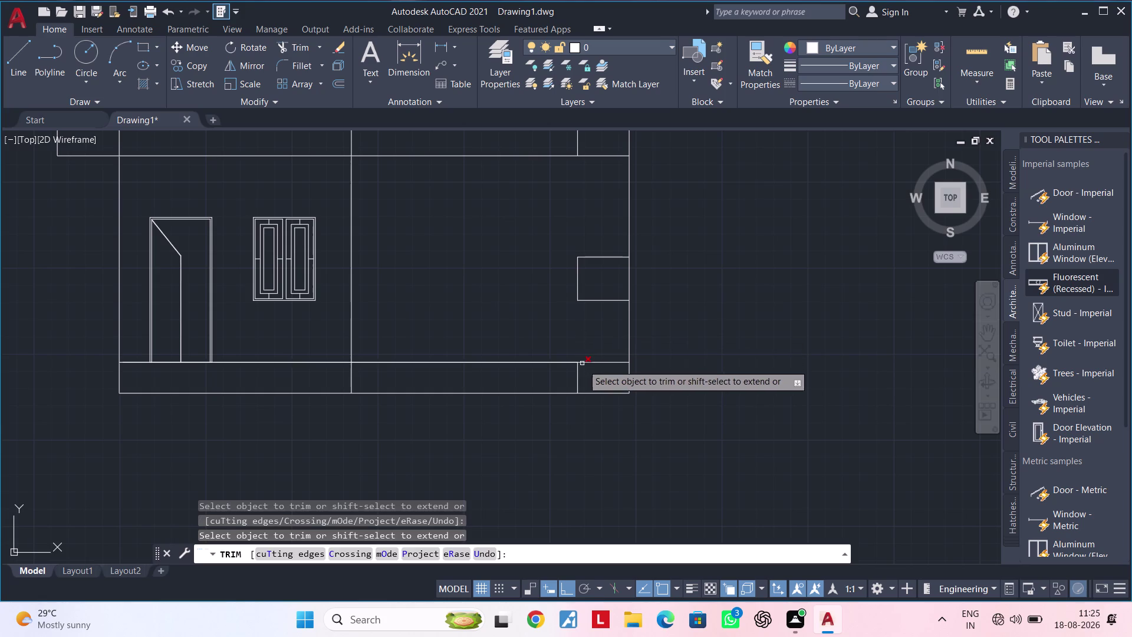
click(579, 377)
Delete the remaining unwanted line from the ground-floor elevation.
key(Delete)
middle_drag(517, 347, 526, 340)
scroll(up, 3)
key(Escape)
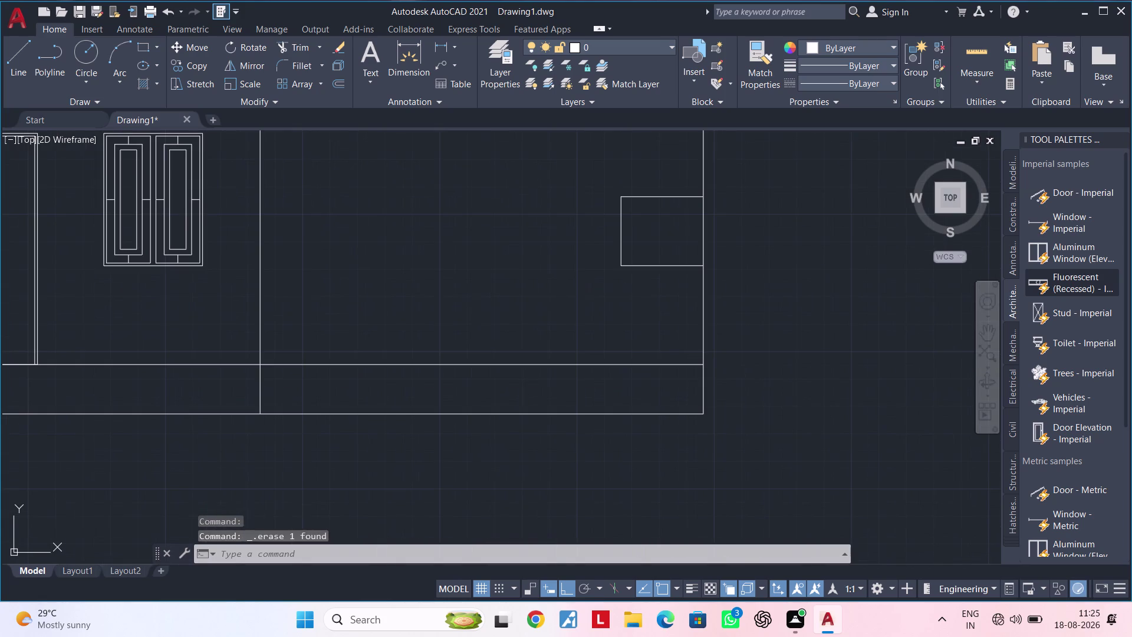
Draw the sloped stair line from the slab corner up to the landing's lower corner.
key(Escape)
text(L)
key(space)
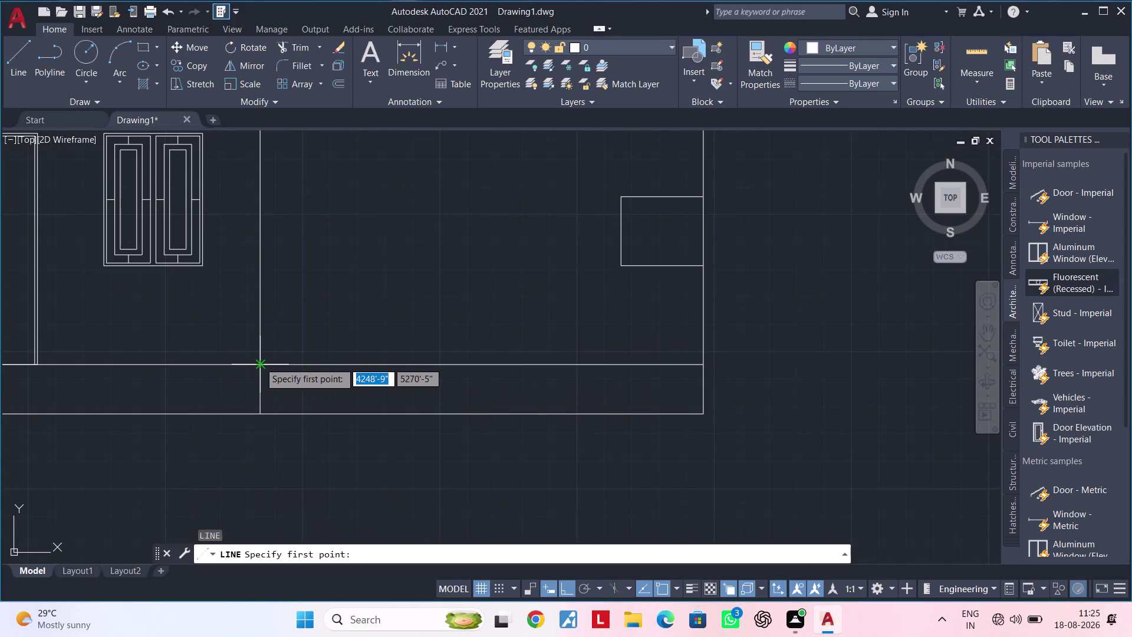
click(261, 366)
click(619, 266)
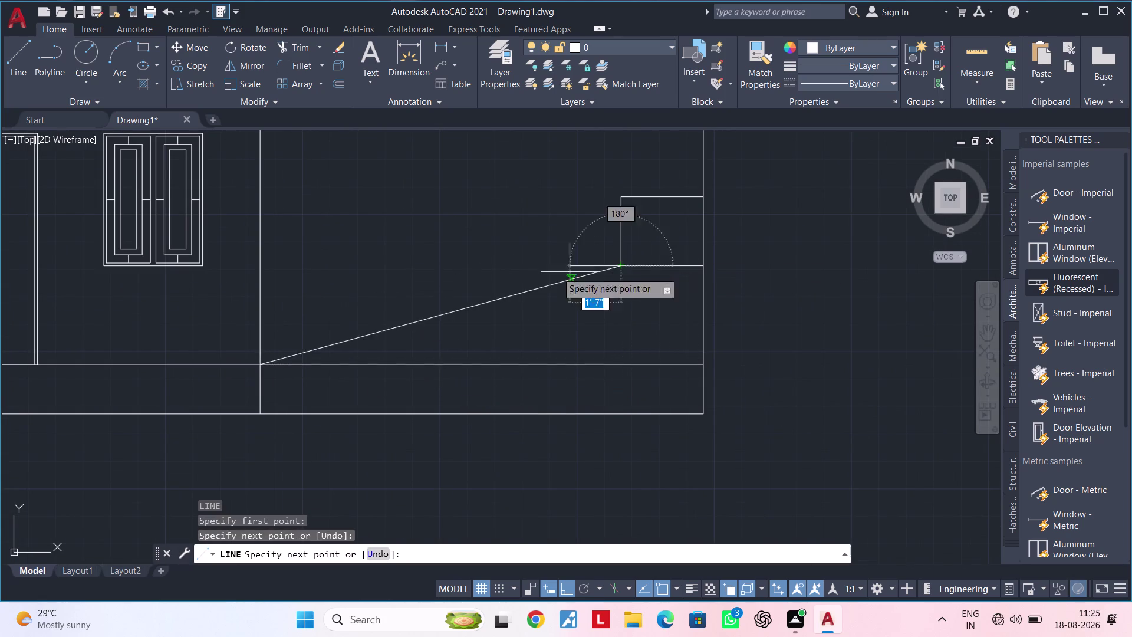
scroll(down, 3)
middle_drag(536, 256, 622, 367)
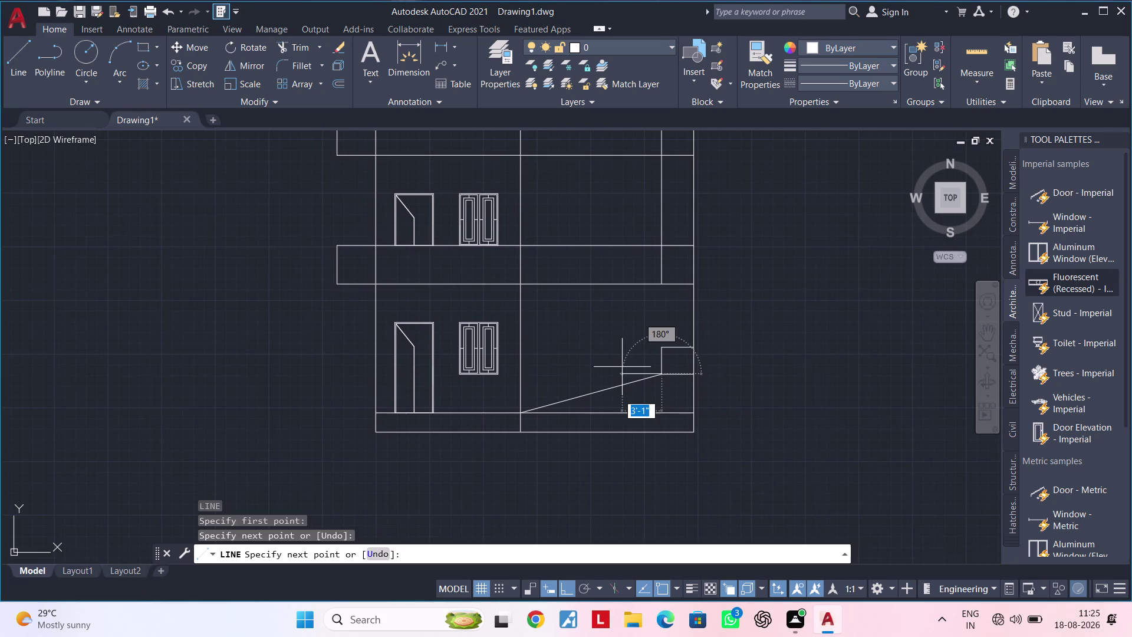
key(Escape)
key(Escape)
middle_drag(622, 367, 617, 357)
key(Escape)
key(Escape)
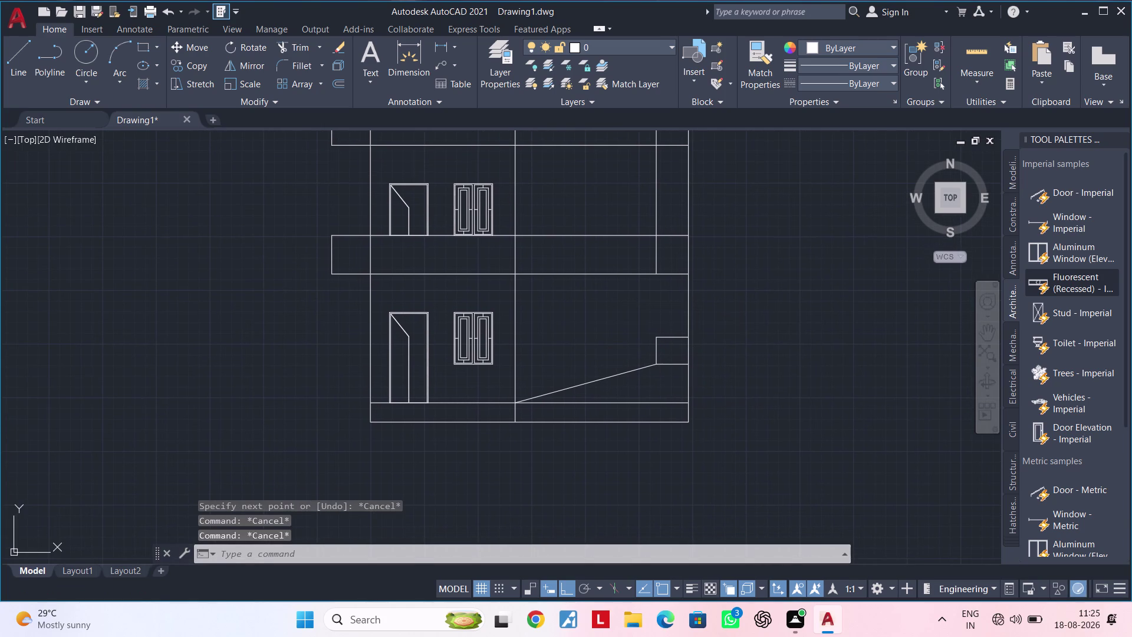
Try offsetting the stair line at 2' and 2" distances, abandoning each attempt.
text(OF)
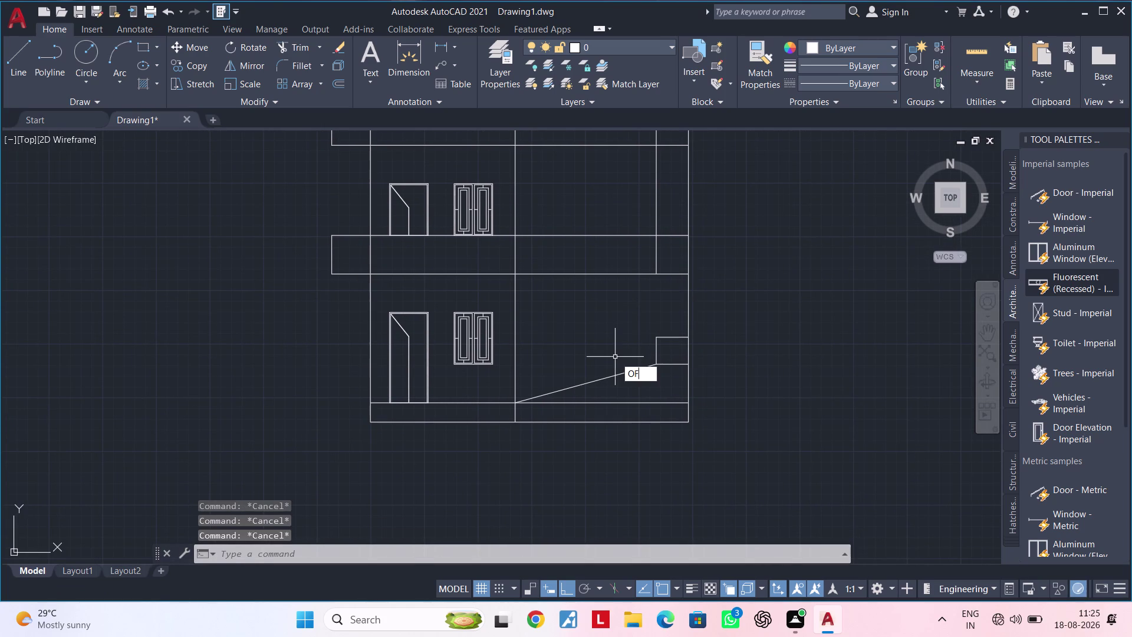
key(space)
key(Escape)
key(Escape)
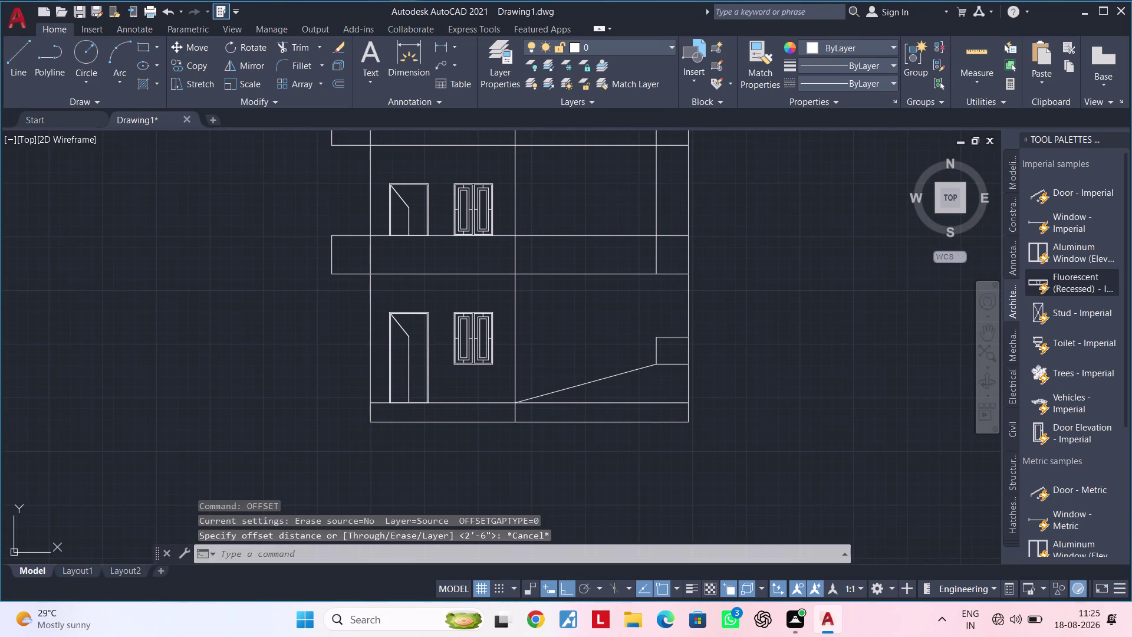
middle_drag(655, 391, 622, 361)
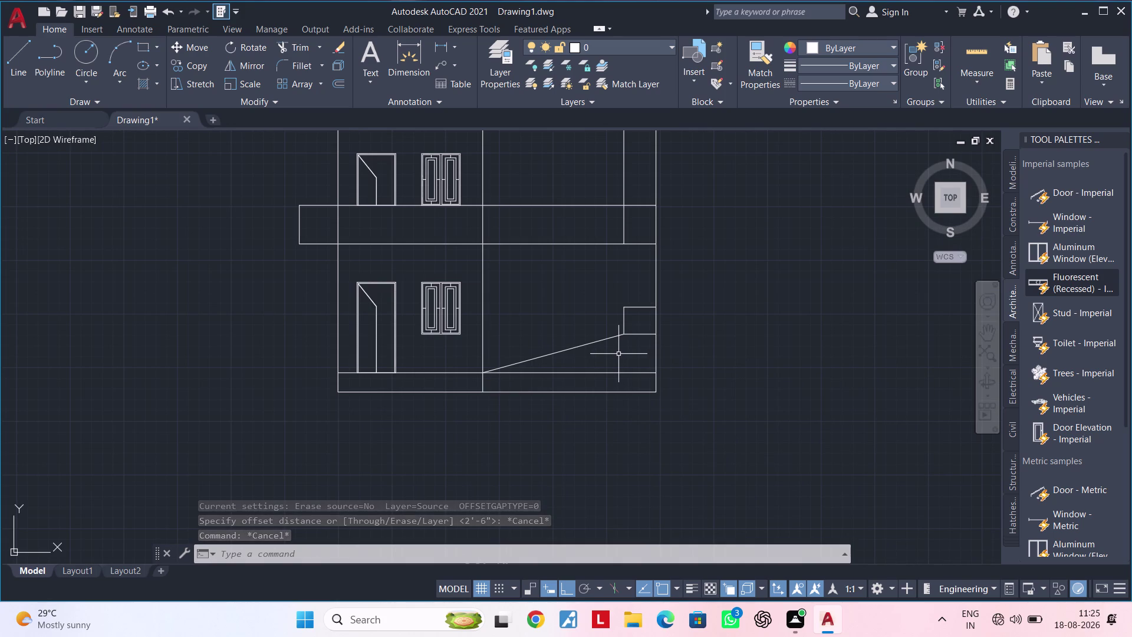
text(OF 2)
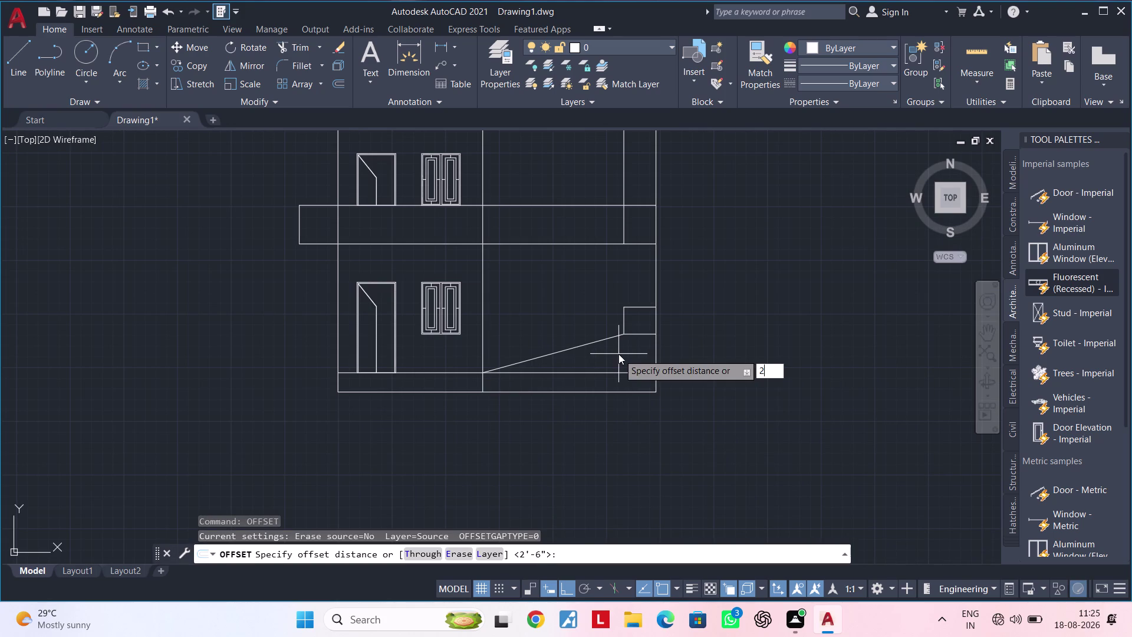
text(')
key(Return)
key(Escape)
key(Escape)
key(Escape)
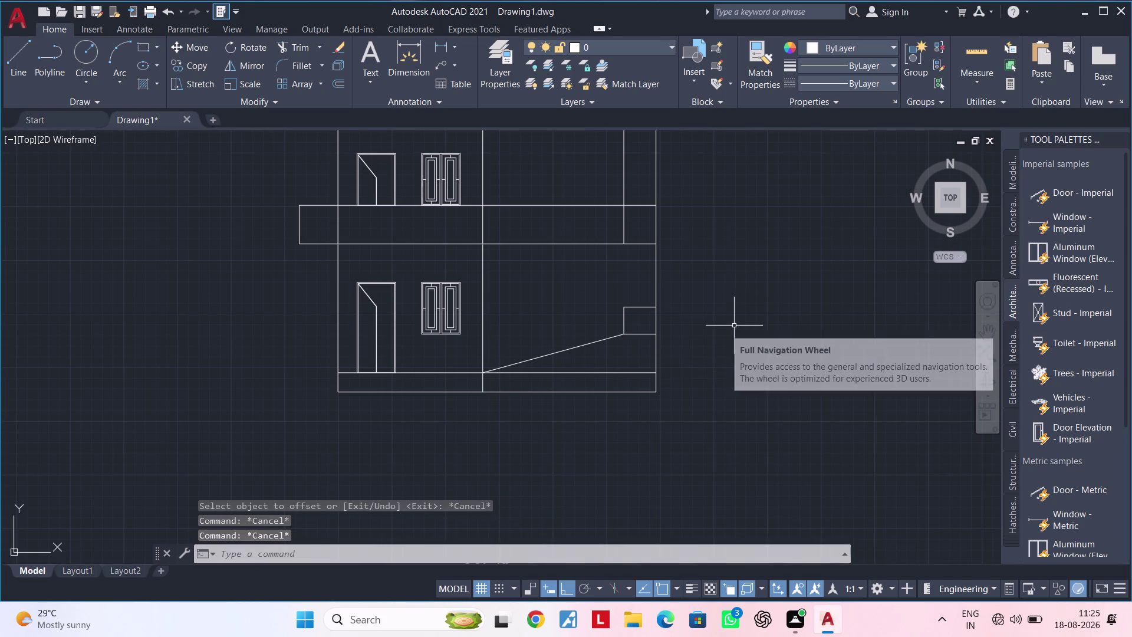
text(OF 2")
key(Return)
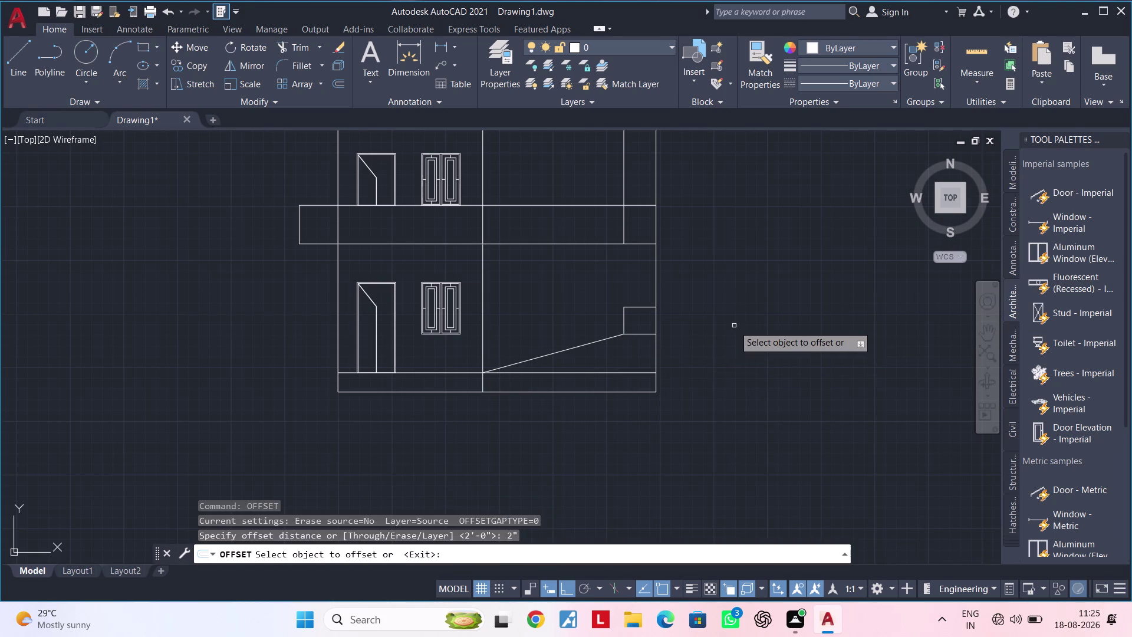
click(589, 342)
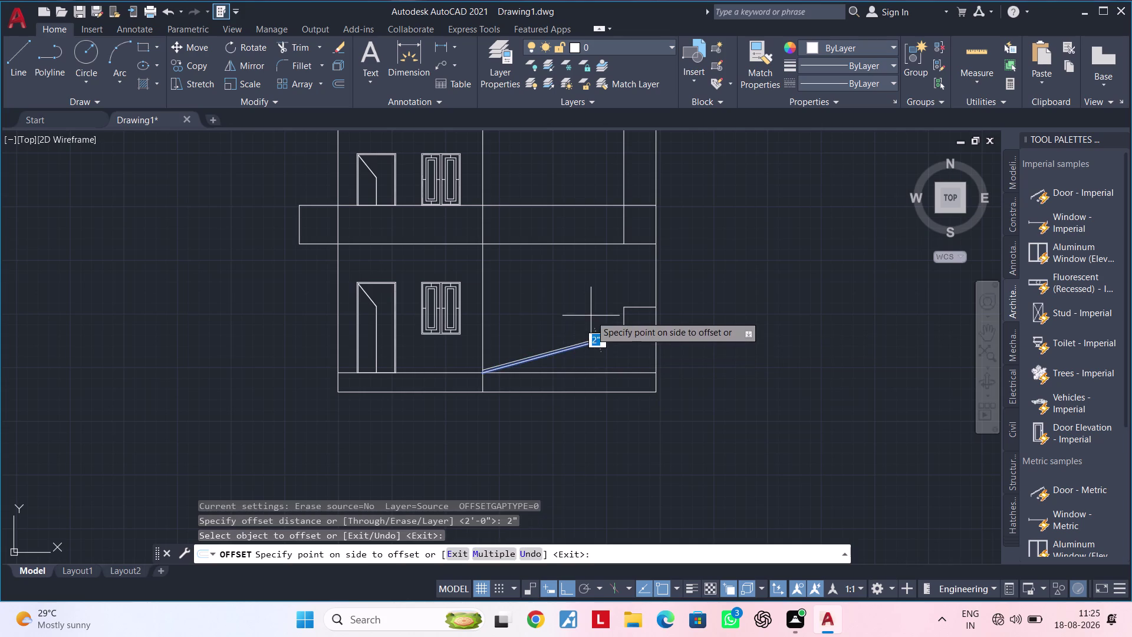
key(Escape)
key(Escape)
key(Escape)
Offset the sloped stair line 2' upward to form the parallel line.
text(OF)
key(space)
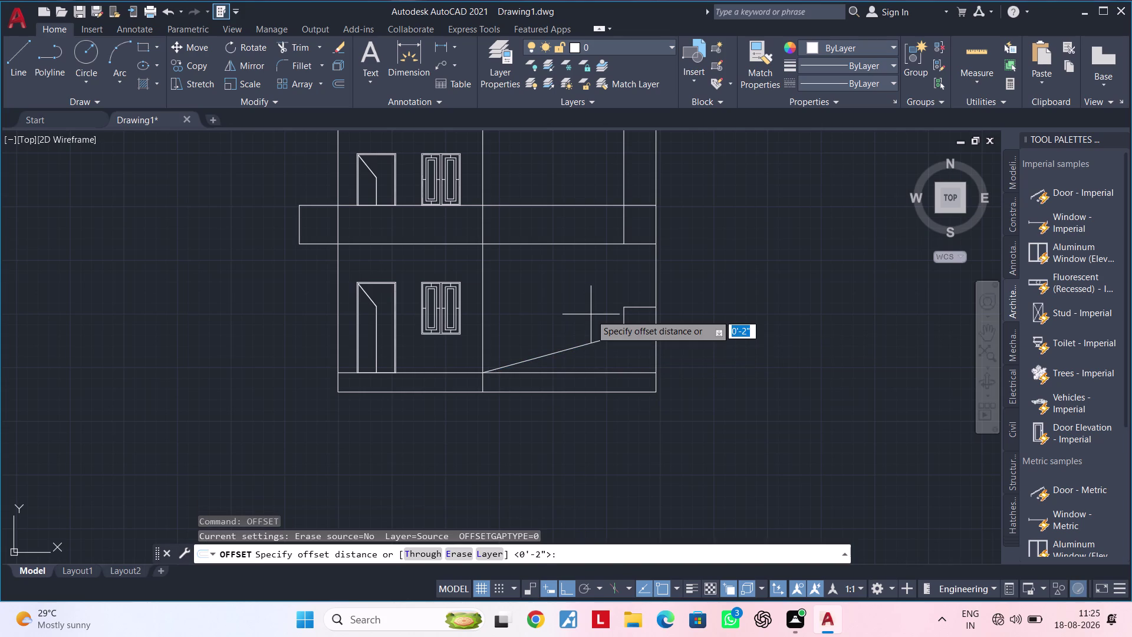
text(2')
key(Return)
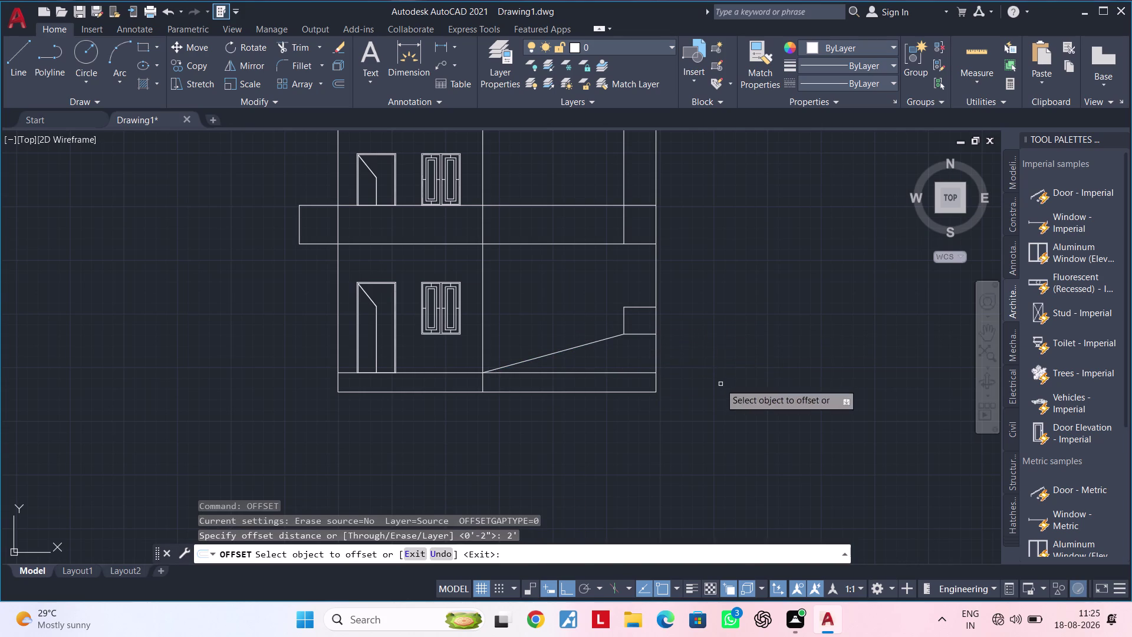
click(602, 338)
click(599, 326)
key(Escape)
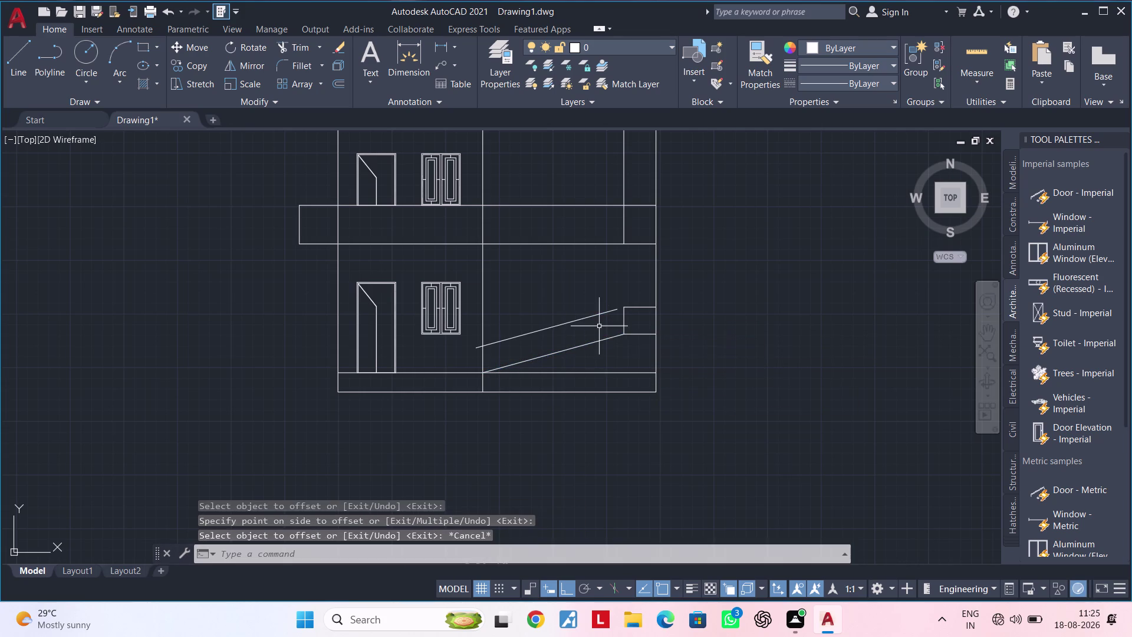
middle_drag(599, 326, 511, 339)
key(Escape)
key(Escape)
Extend the upper sloped line to meet the landing.
text(EX)
key(space)
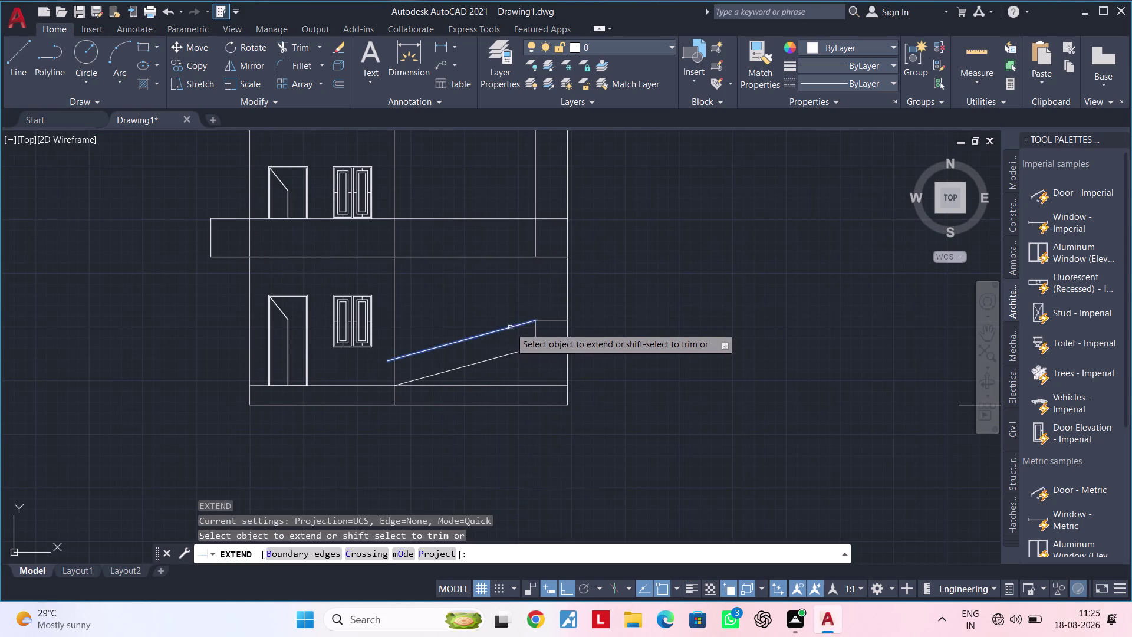
click(510, 327)
key(Escape)
key(Escape)
Trim the upper line's overhang past the wall, then pick the stray vertical line.
key(t)
key(r)
key(space)
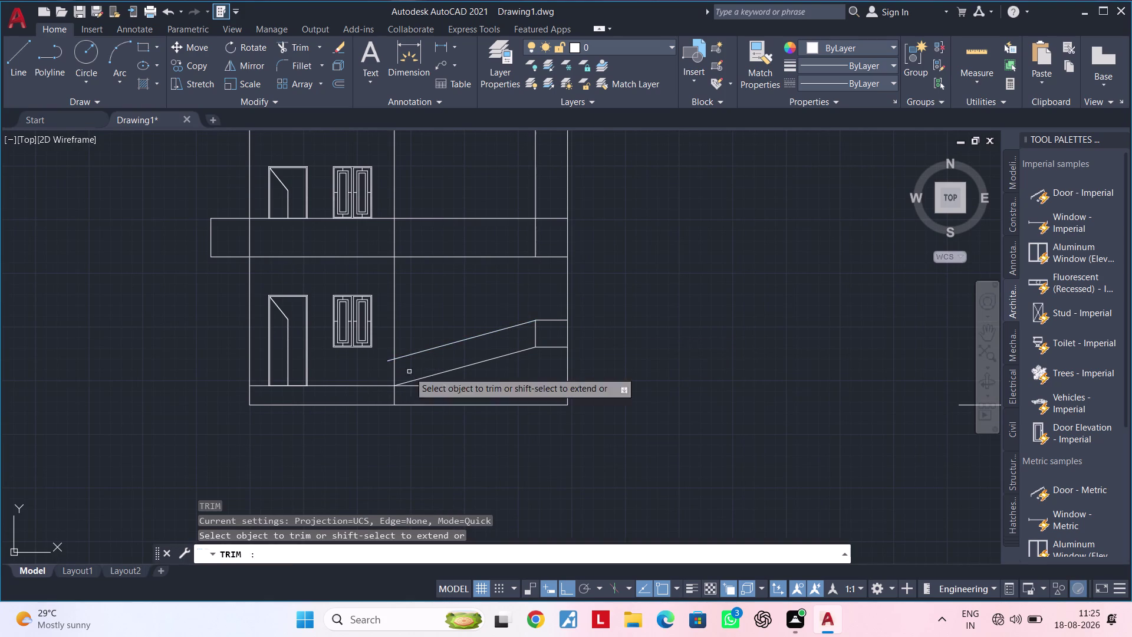
scroll(up, 3)
click(388, 350)
scroll(down, 3)
middle_drag(590, 354, 585, 355)
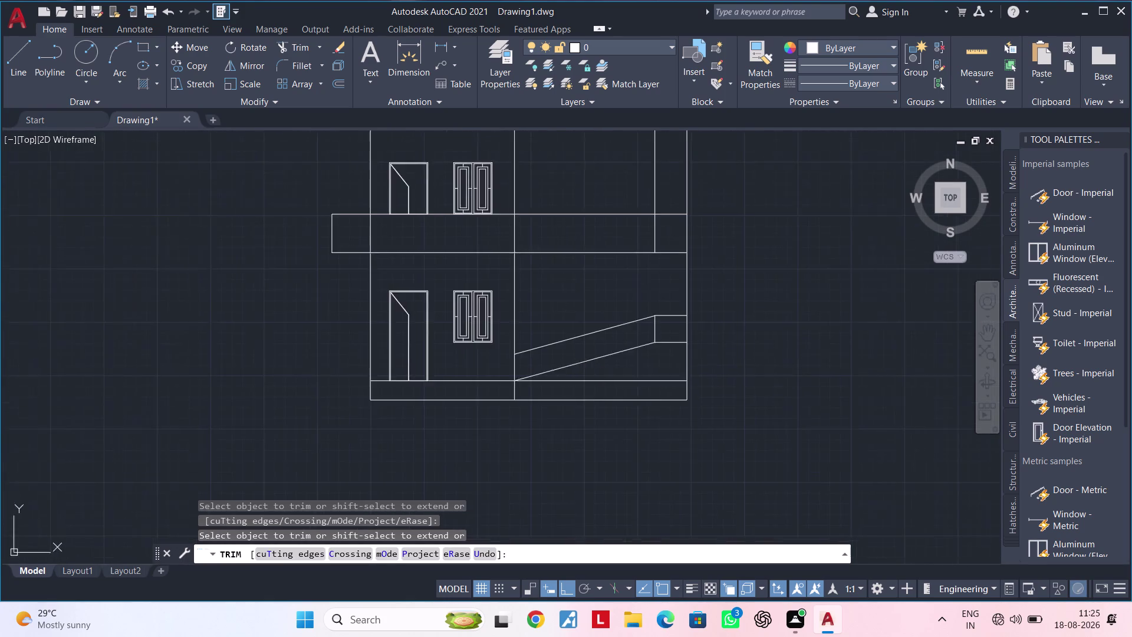
middle_drag(585, 355, 504, 367)
key(Escape)
key(Escape)
middle_drag(572, 321, 556, 369)
click(553, 301)
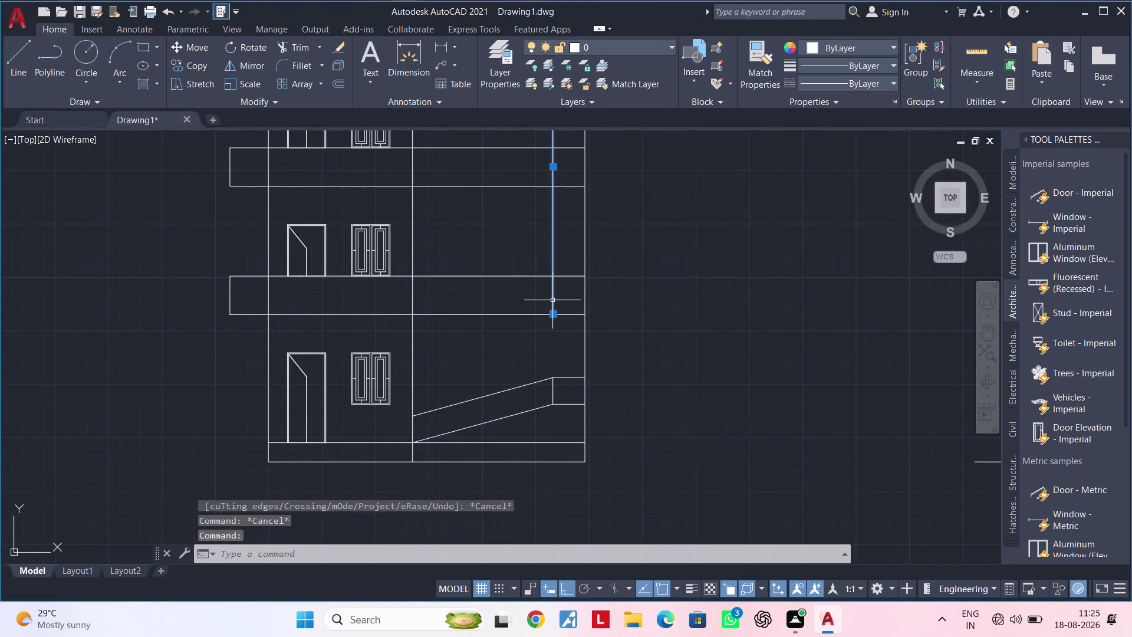
Erase the stray vertical line above the ground-floor landing.
key(Delete)
middle_drag(571, 319, 558, 297)
scroll(up, 3)
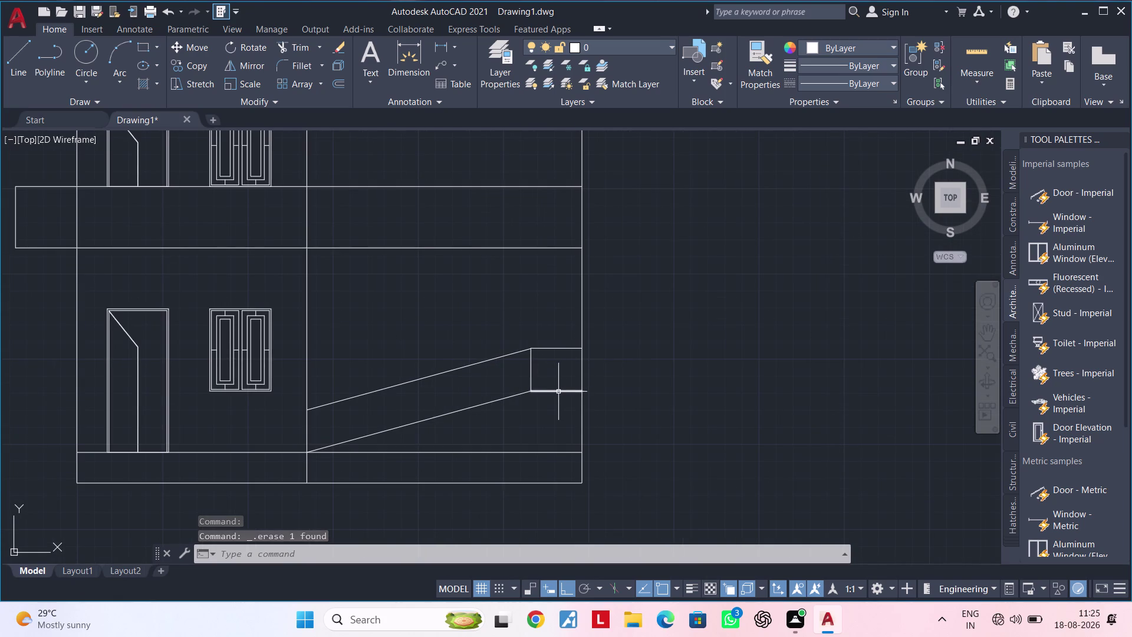
Window-select the stair flight lines and begin a move, then cancel it.
click(558, 391)
key(Escape)
click(558, 331)
click(496, 412)
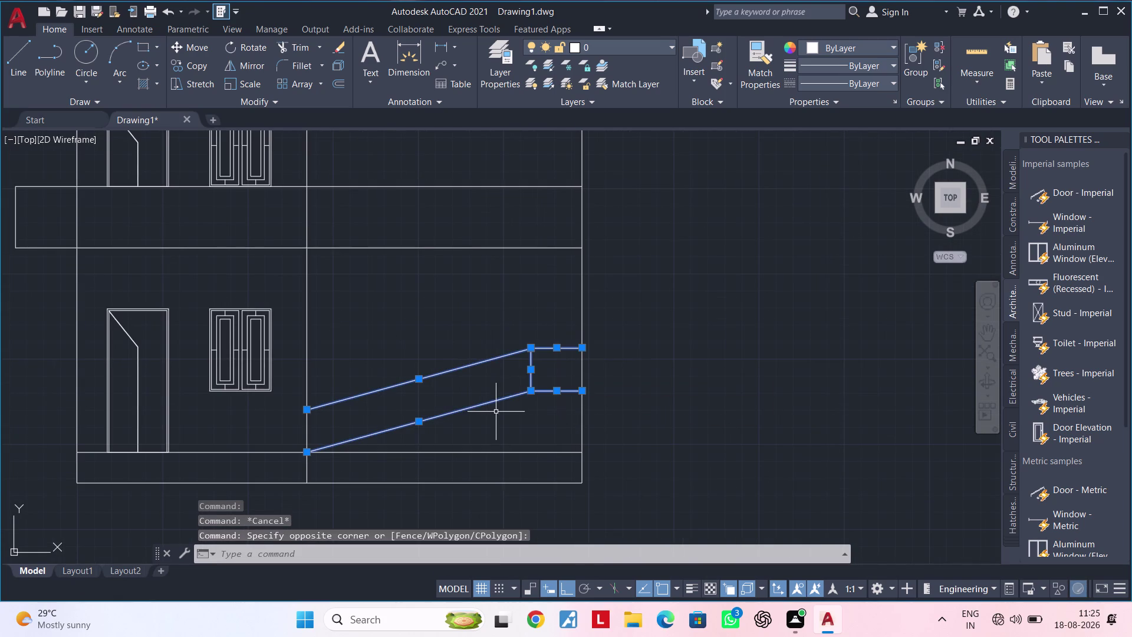
text(M)
key(space)
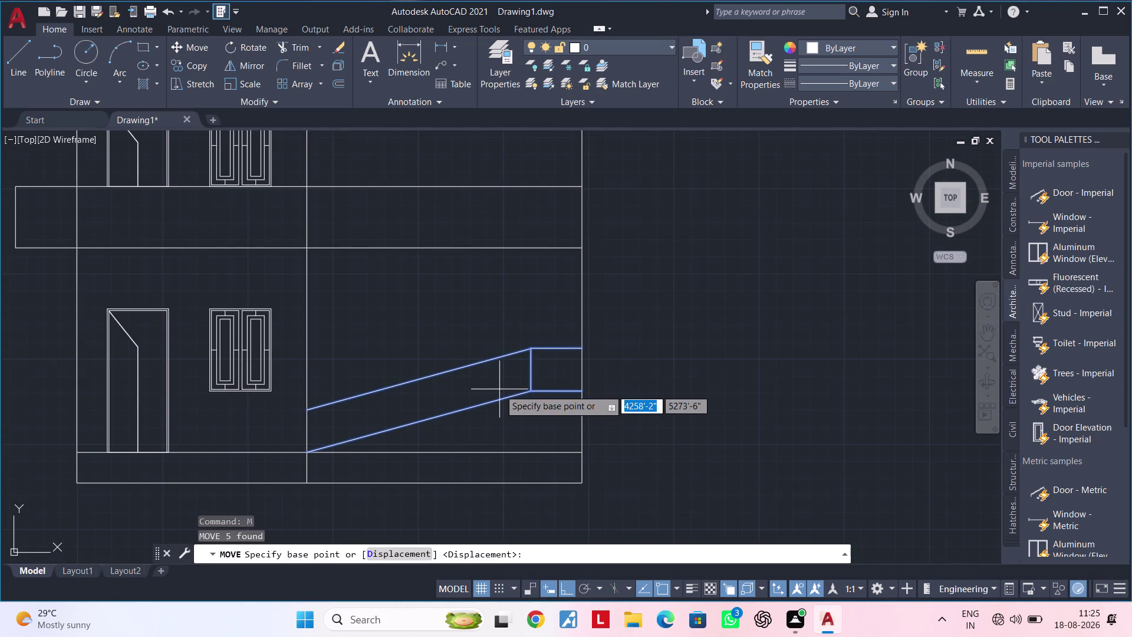
click(308, 455)
middle_drag(320, 278, 325, 319)
key(Escape)
Reselect the sloped stair lines together with the landing lines.
middle_drag(378, 388, 403, 344)
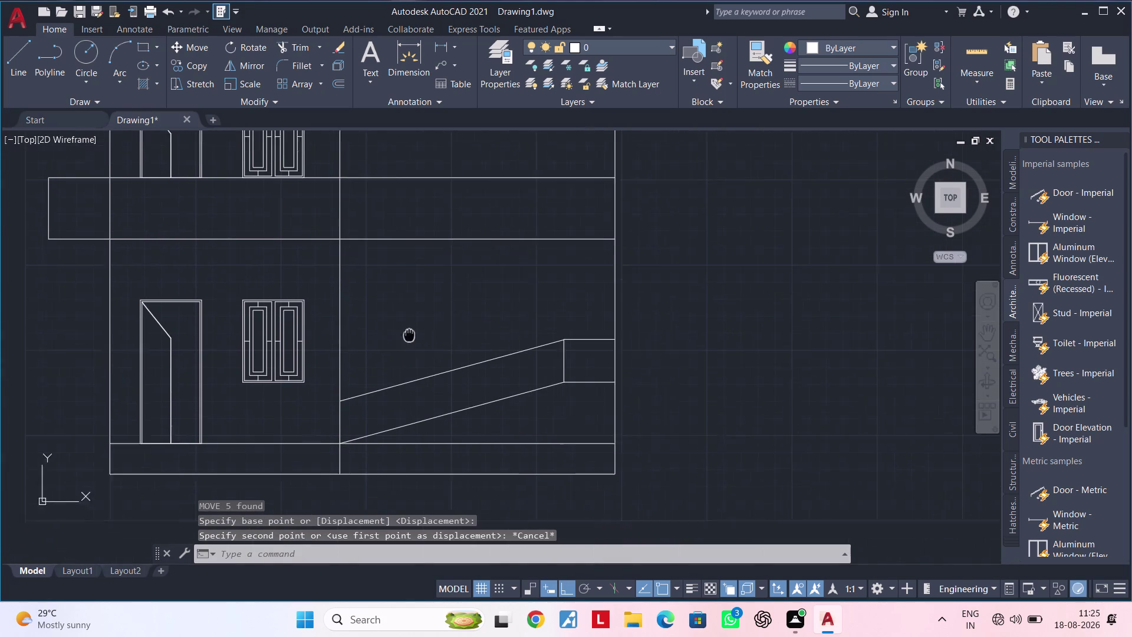
middle_drag(404, 344, 414, 322)
drag(491, 317, 495, 325)
click(454, 400)
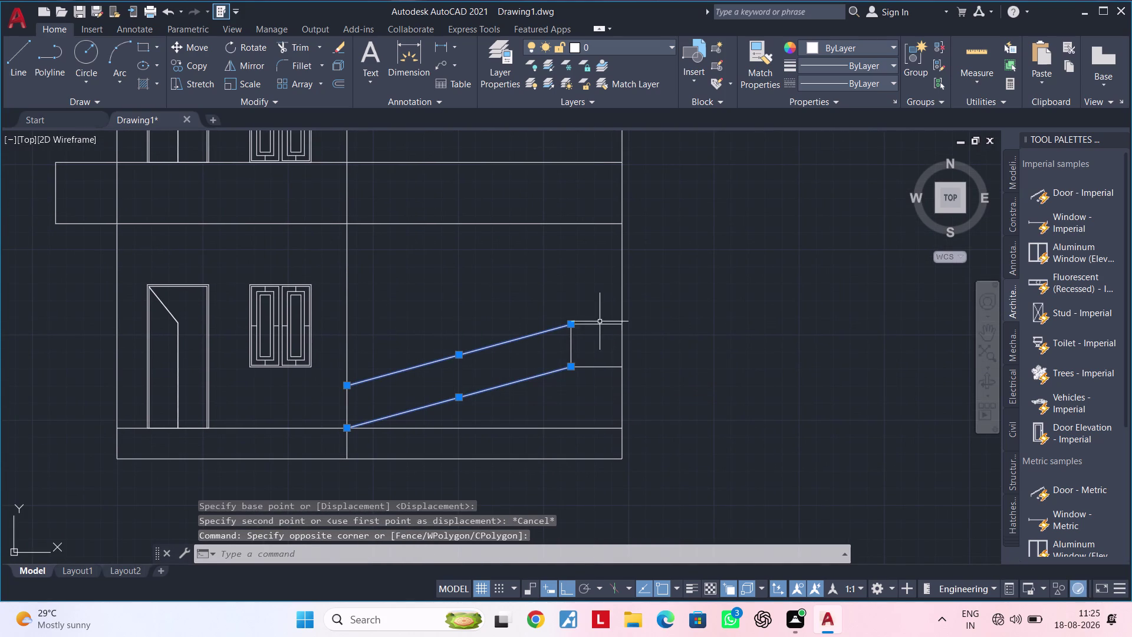
drag(600, 318, 599, 331)
click(552, 389)
Copy the stair flight from the slab corner to the floor above, undoing a misplaced copy.
key(c)
key(o)
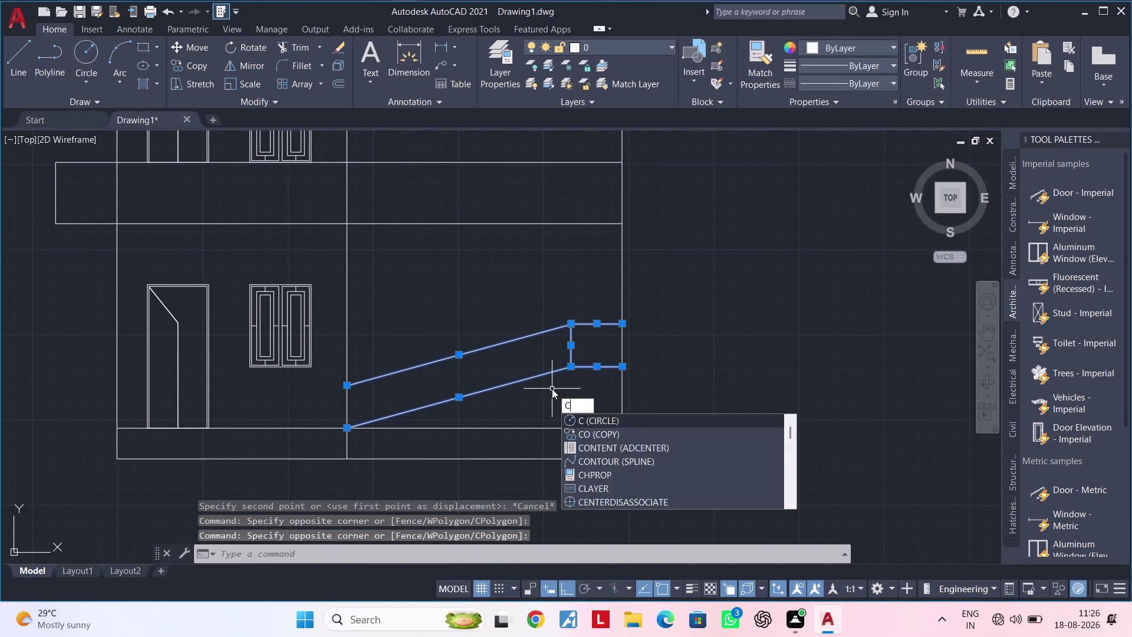
key(space)
click(346, 430)
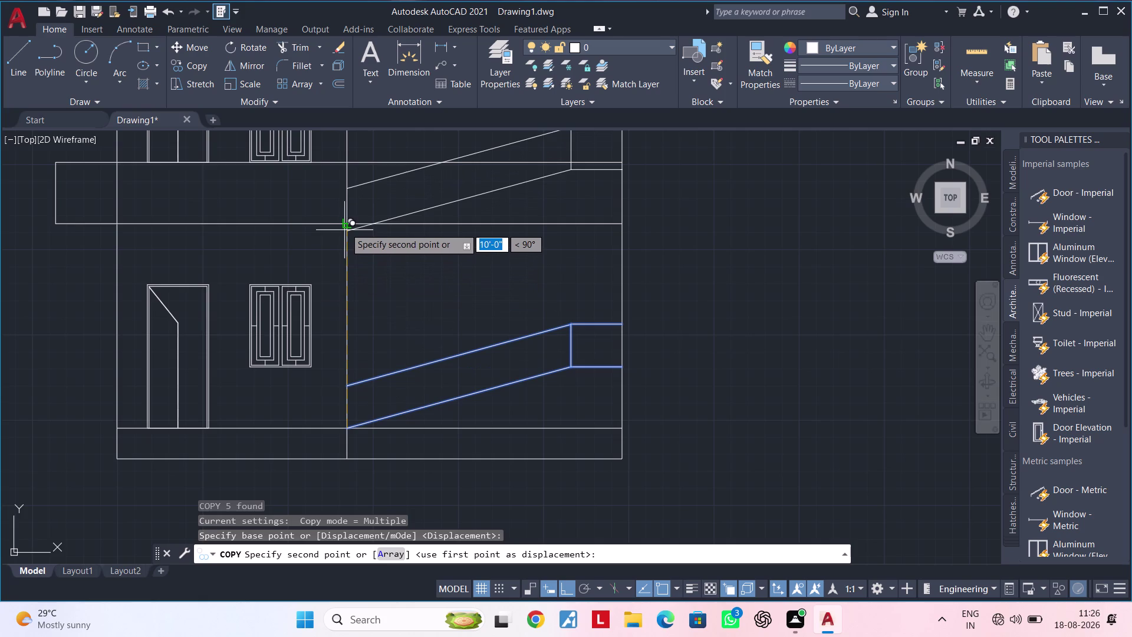
click(345, 226)
middle_drag(356, 236, 353, 474)
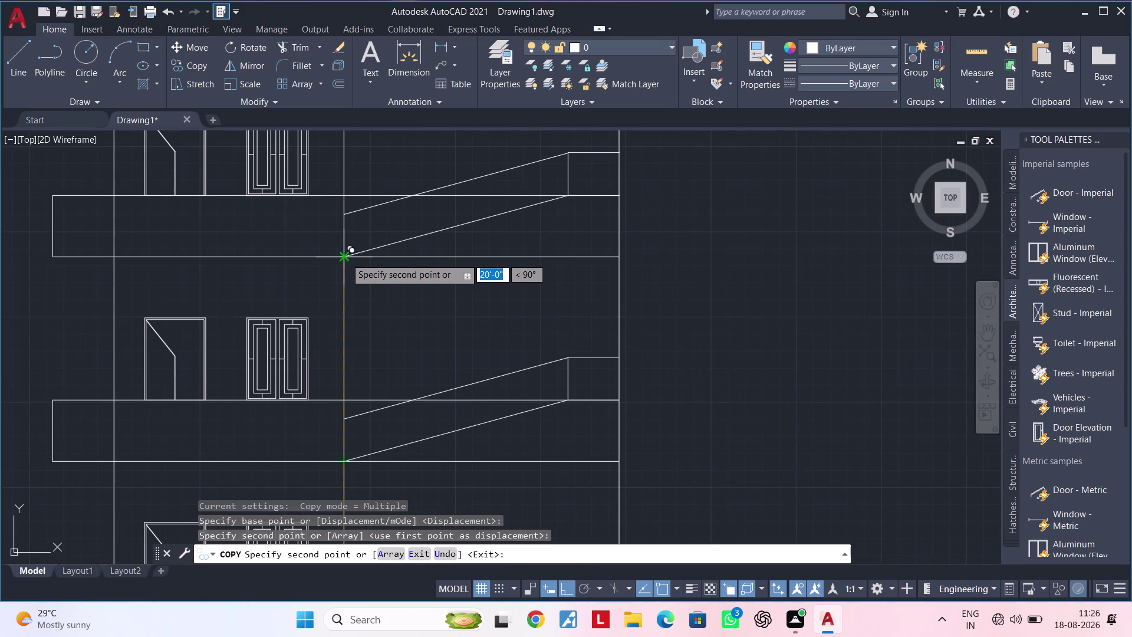
middle_drag(344, 268, 342, 401)
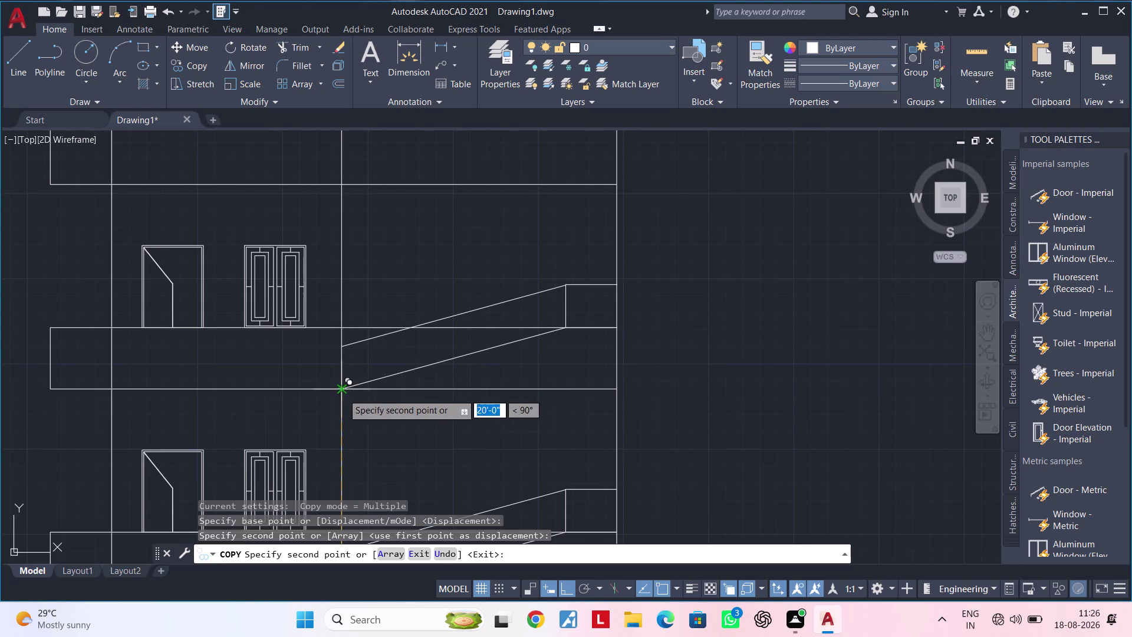
click(336, 394)
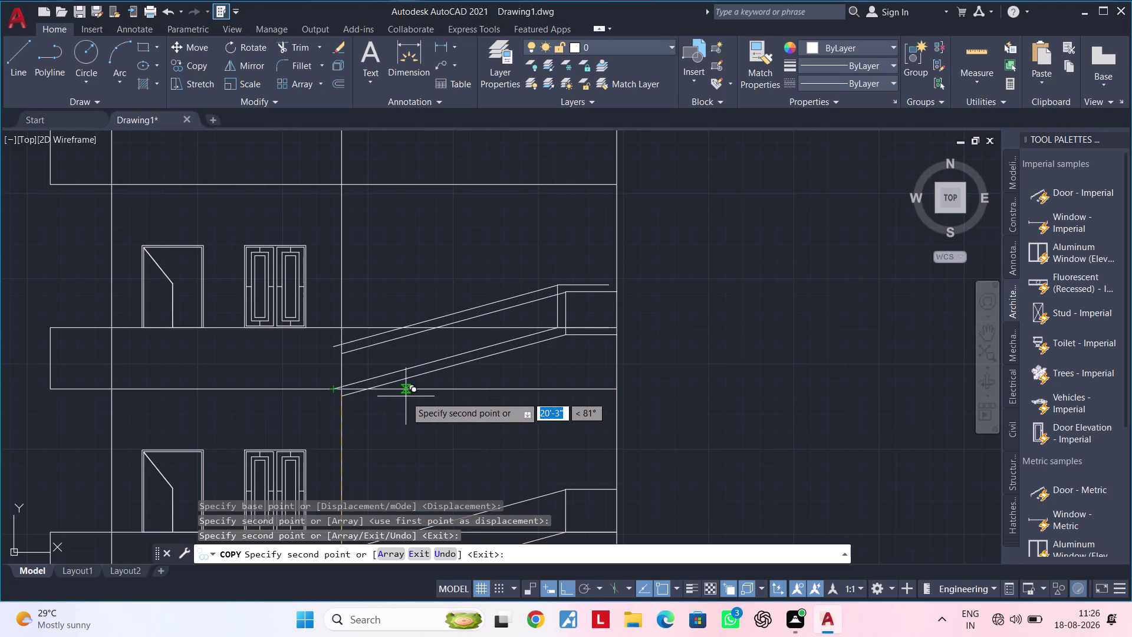
key(ctrl+z)
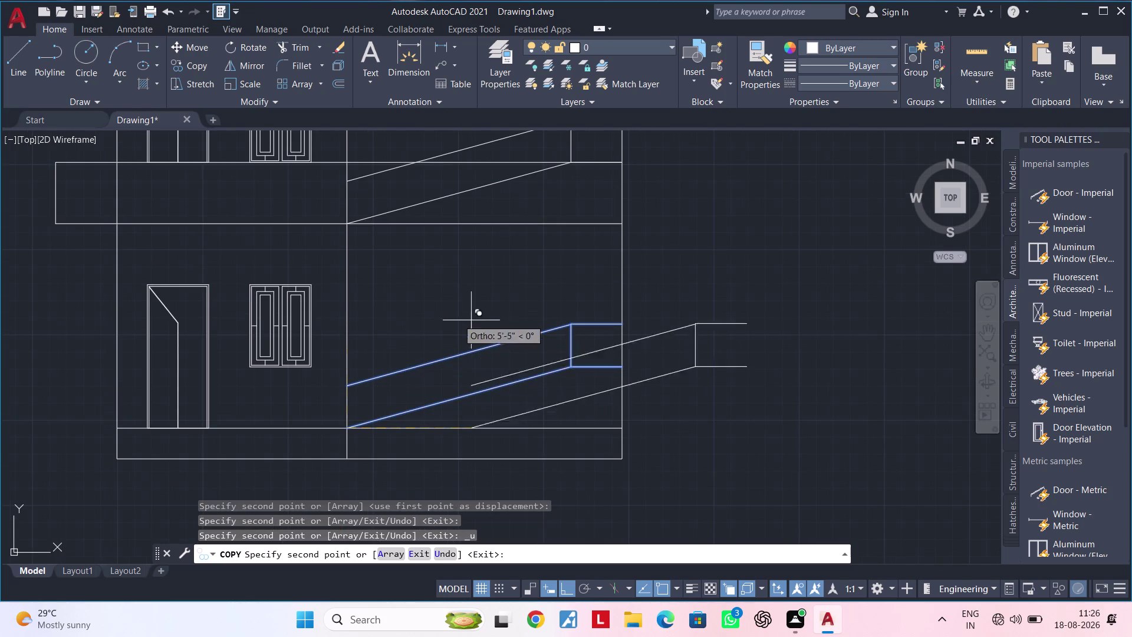
Place another stair copy two floors up and end the copy command.
middle_drag(418, 283, 438, 537)
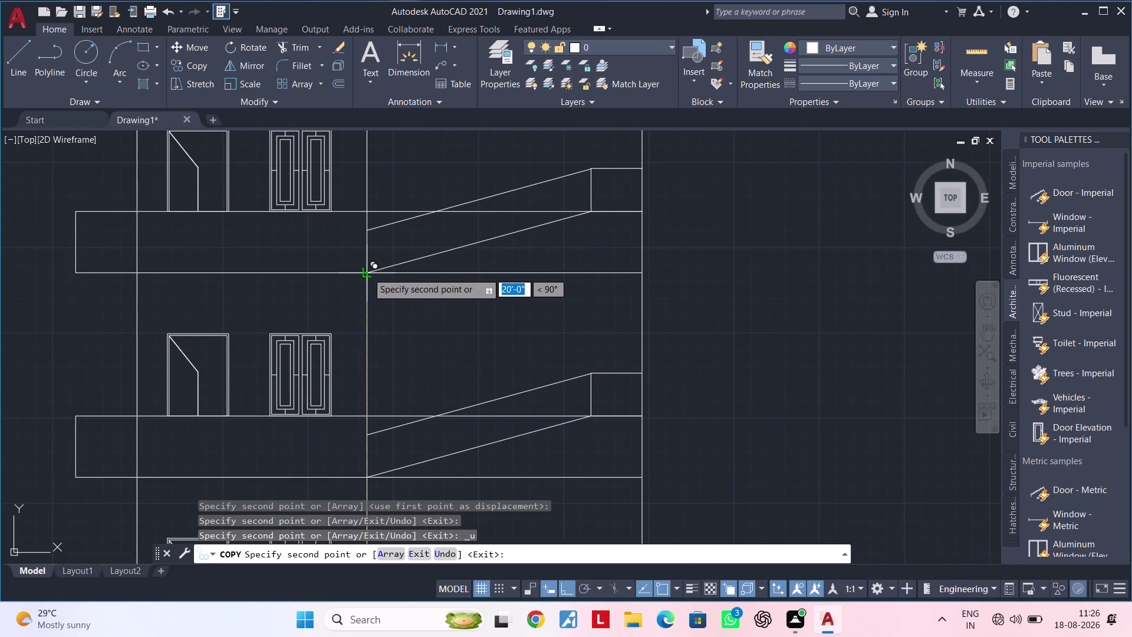
click(367, 274)
scroll(down, 3)
middle_drag(435, 271, 453, 384)
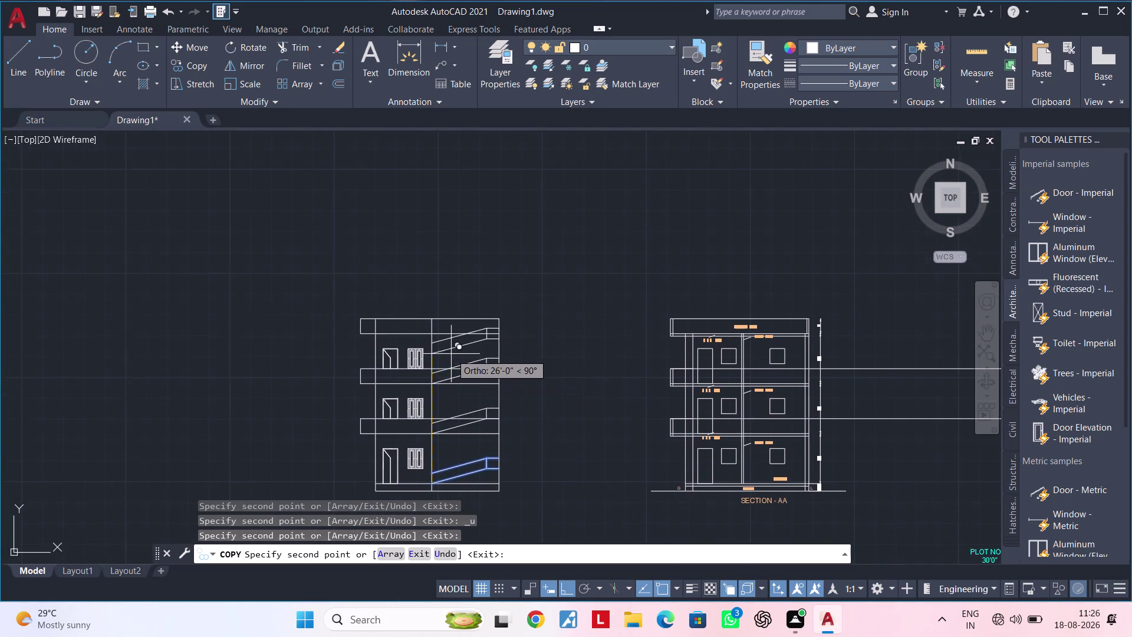
scroll(up, 3)
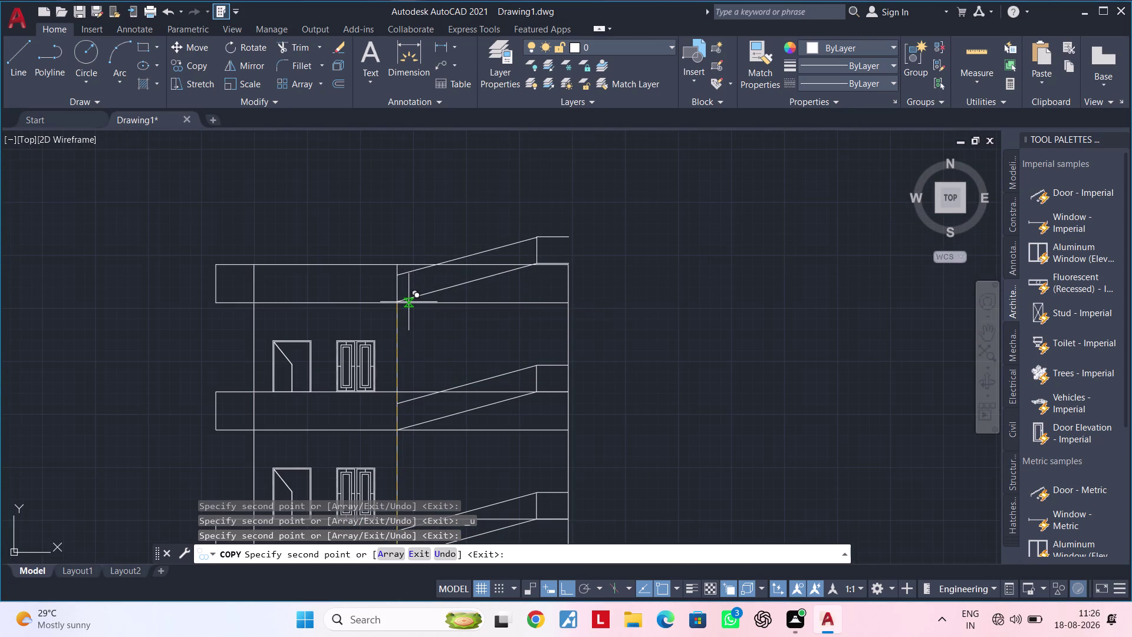
key(Escape)
key(Escape)
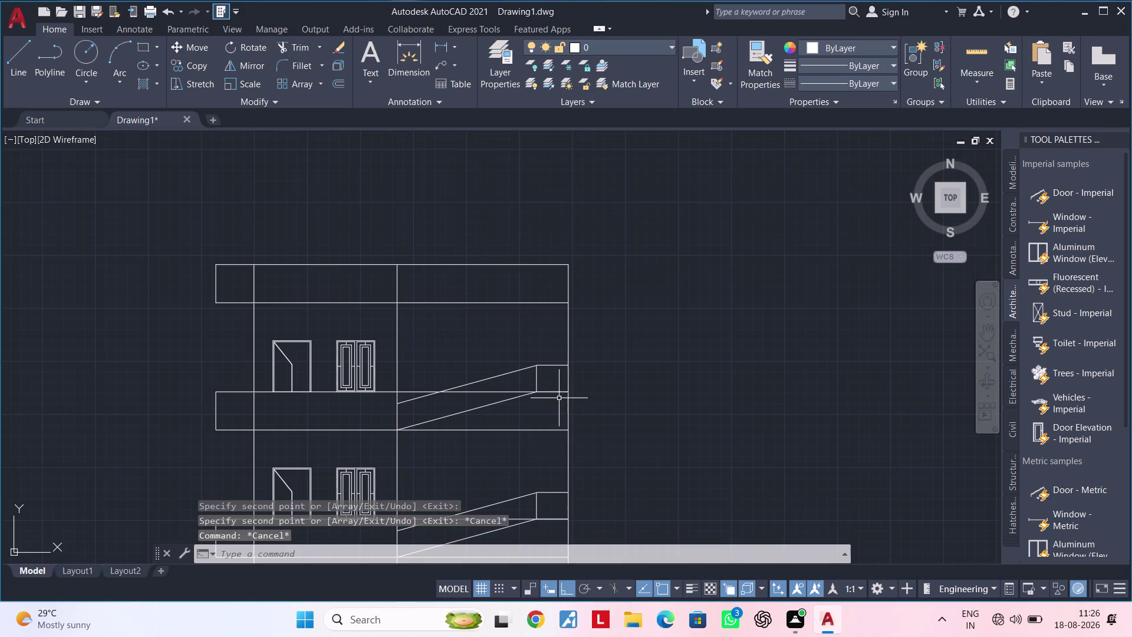
middle_drag(559, 398, 571, 346)
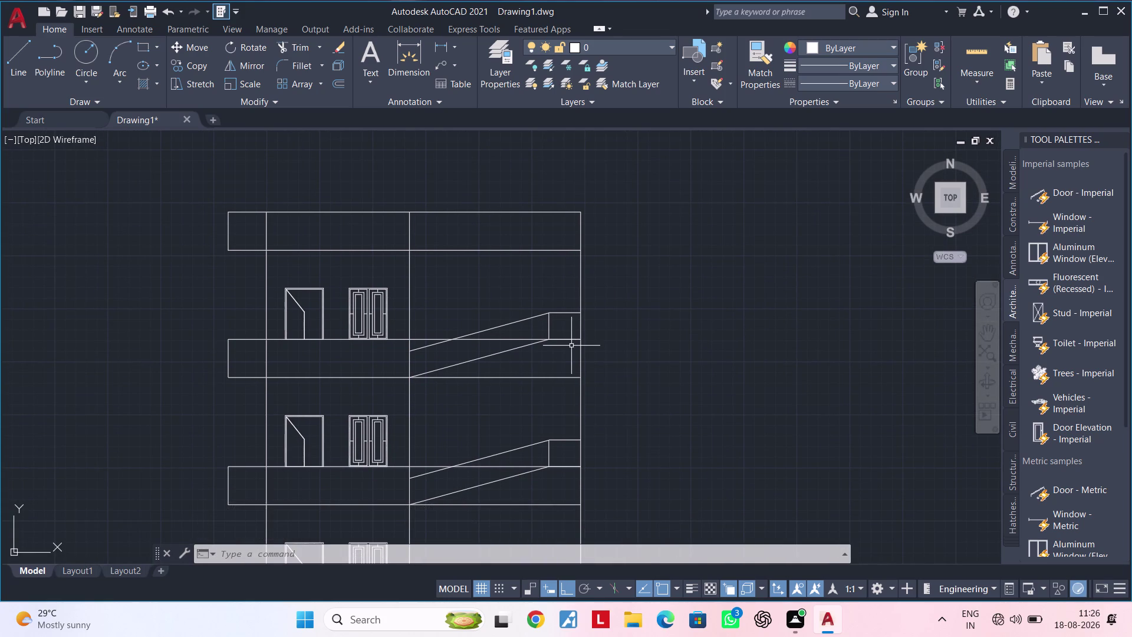
Delete the upper staircase lines and the remaining stray stair line.
click(567, 304)
click(556, 339)
key(Escape)
key(Escape)
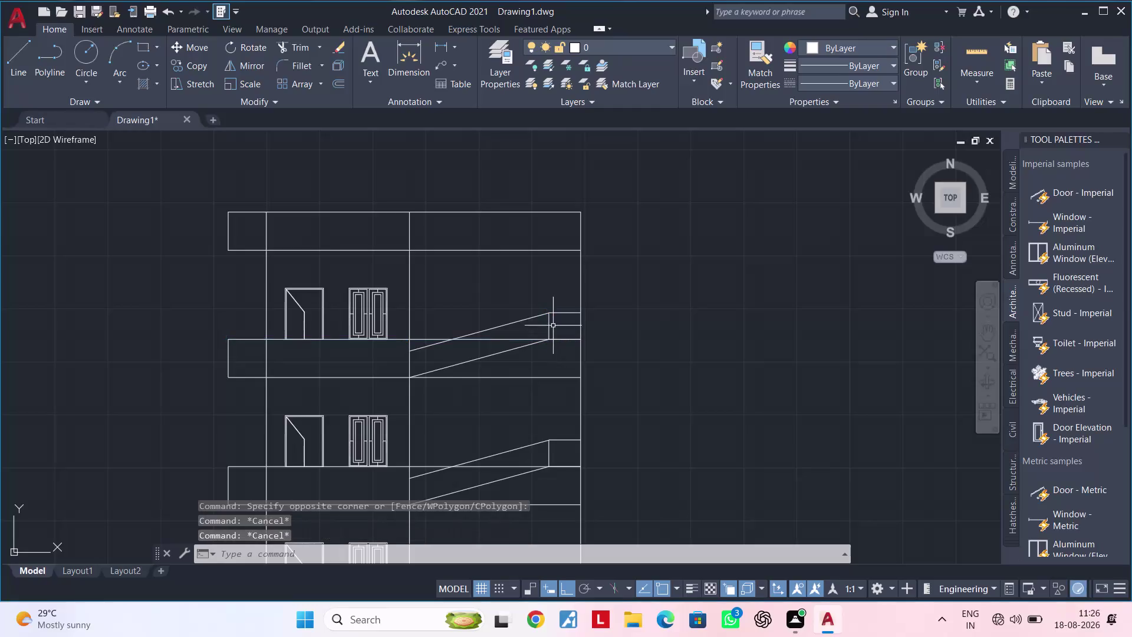
click(560, 295)
click(538, 326)
key(Delete)
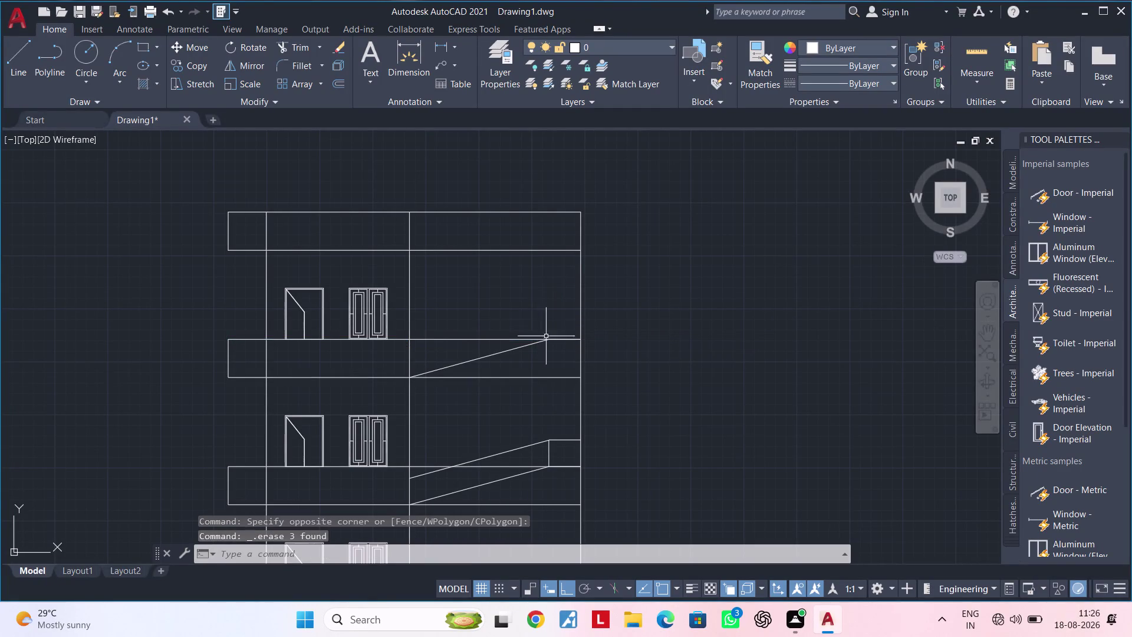
click(499, 353)
key(Delete)
Clear the pending selection around the staircase and start TRIM.
scroll(down, 3)
middle_drag(531, 378, 541, 273)
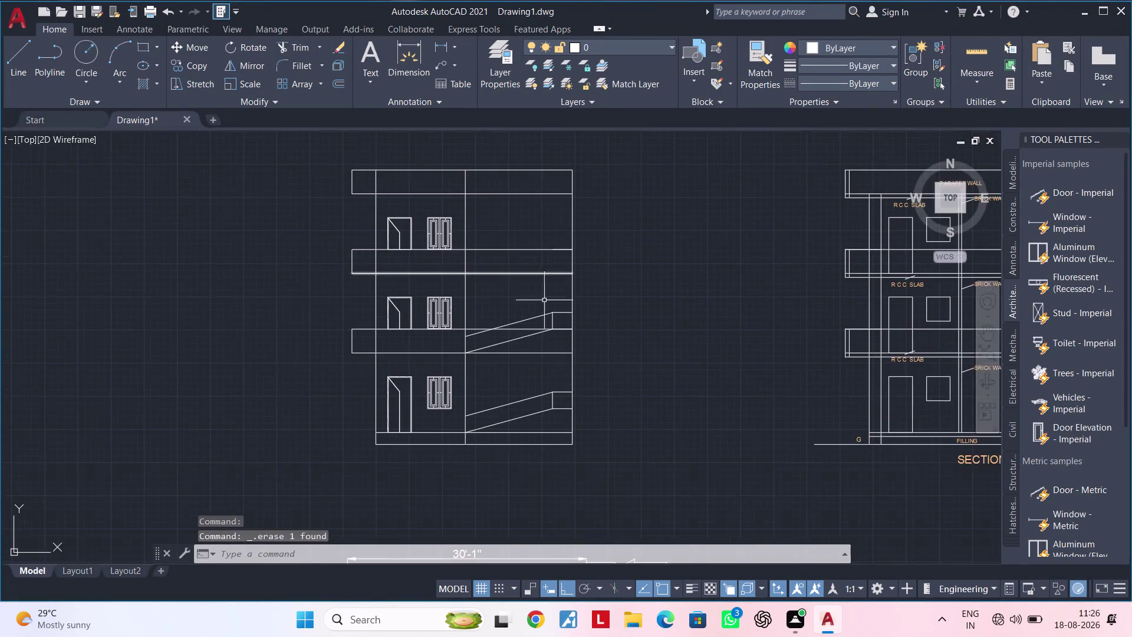
scroll(up, 3)
click(554, 286)
key(Delete)
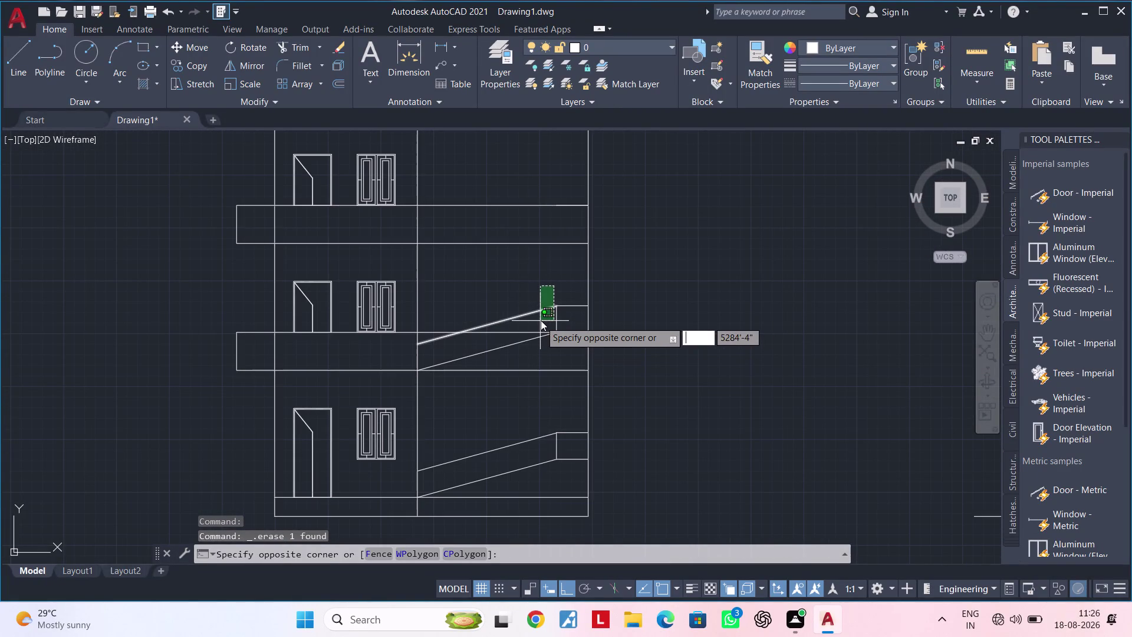
key(Escape)
key(Escape)
middle_drag(541, 350, 557, 335)
key(Escape)
key(Escape)
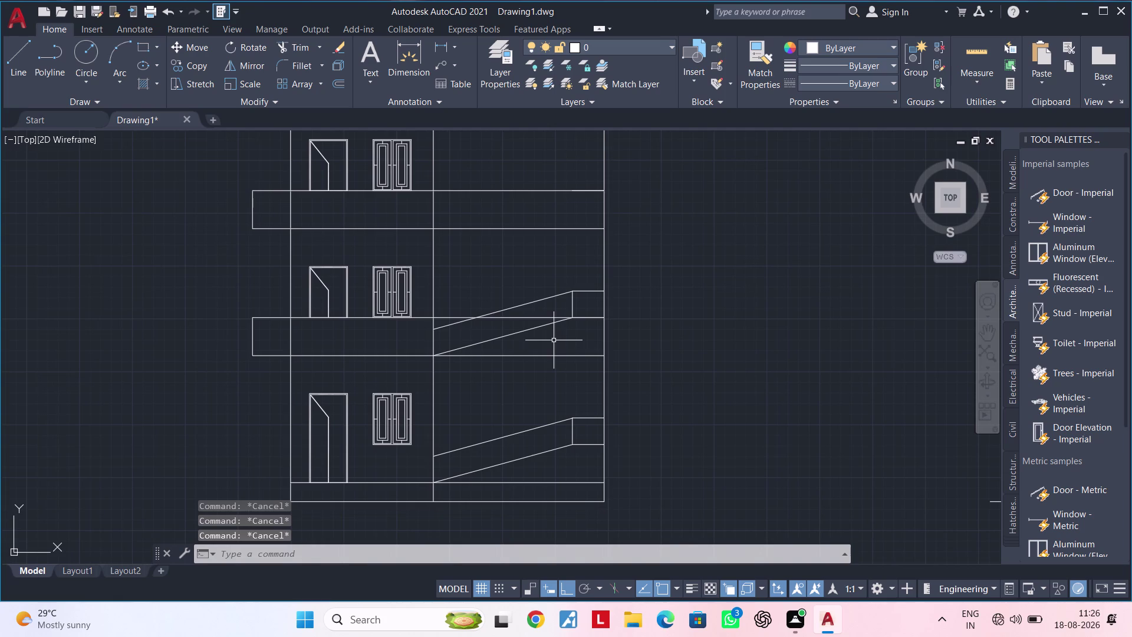
text(TR)
key(space)
Fence-trim the middle-floor staircase lines and their leftover landing lines.
click(535, 394)
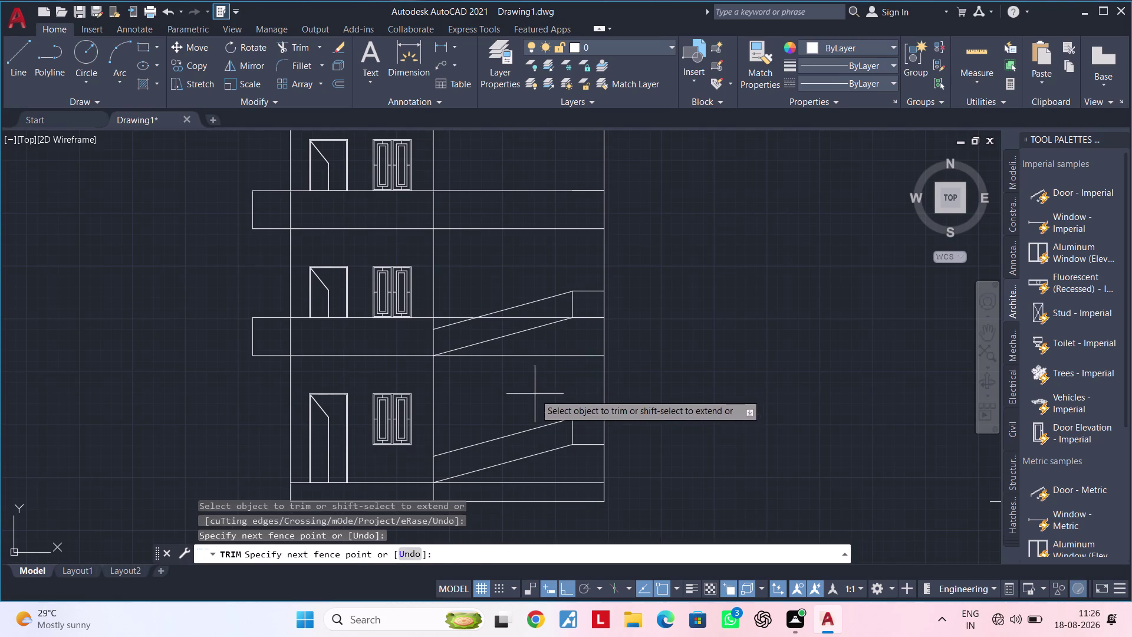
click(537, 292)
drag(467, 309, 466, 315)
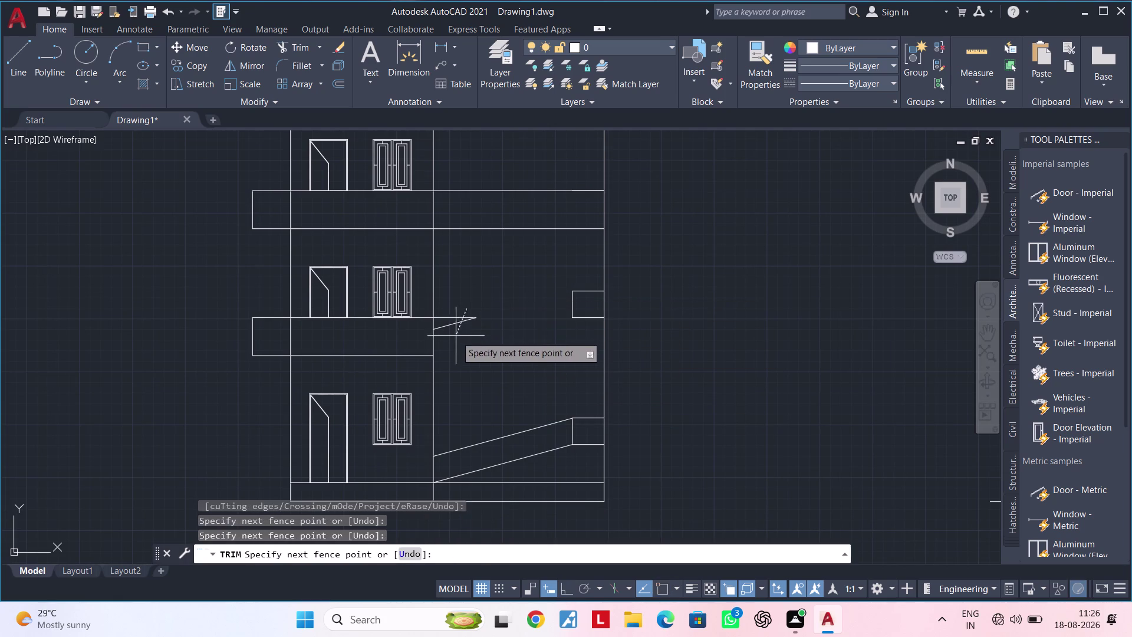
click(456, 337)
click(585, 283)
click(573, 329)
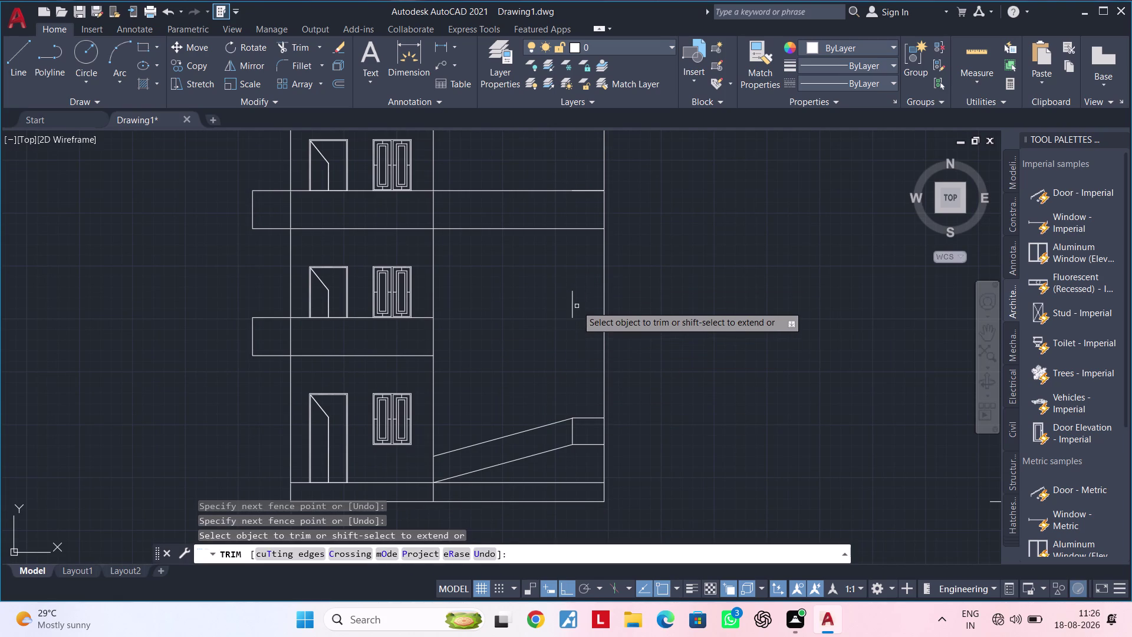
click(569, 303)
click(545, 315)
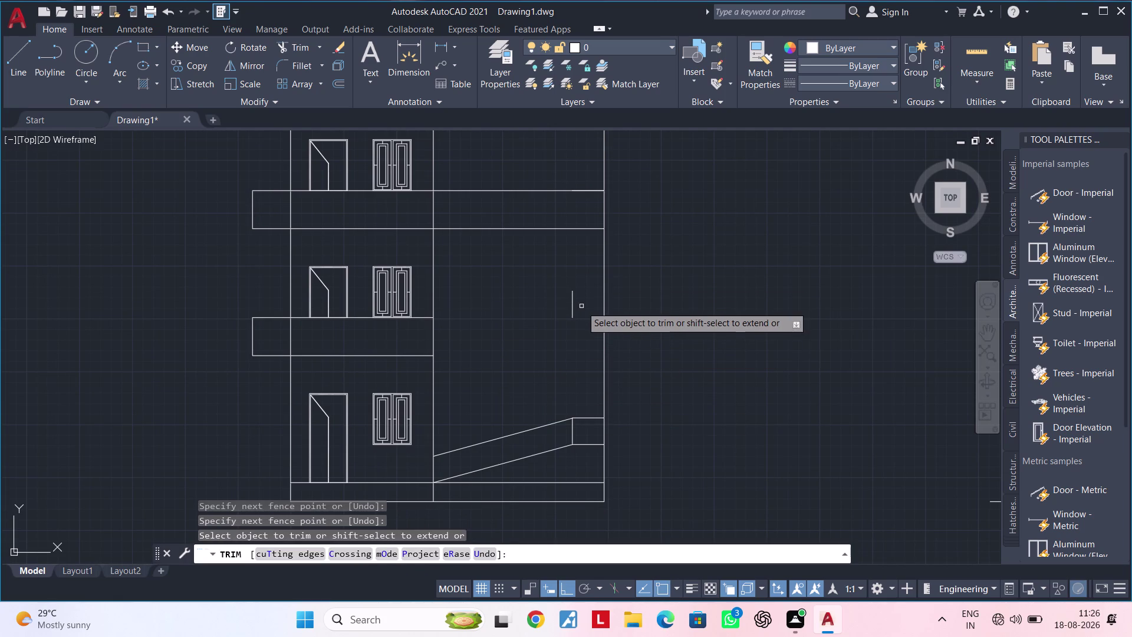
click(574, 304)
Trim the remaining stray stair lines down toward the ground floor.
middle_drag(559, 332, 485, 372)
scroll(down, 3)
middle_drag(487, 344, 487, 352)
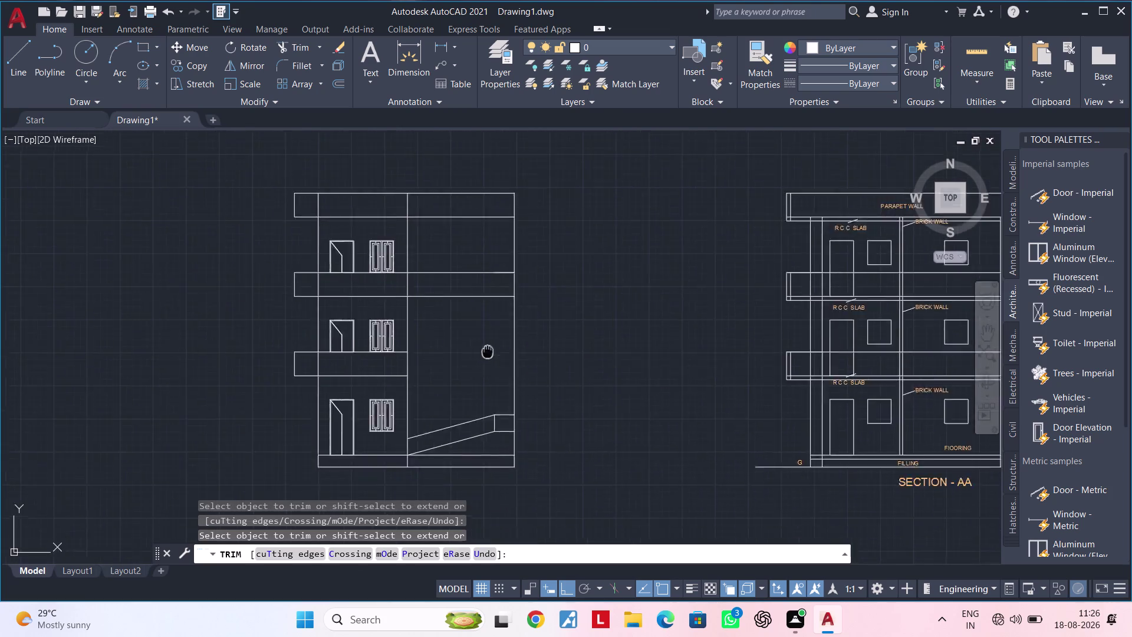
middle_drag(487, 352, 495, 423)
click(475, 406)
click(478, 335)
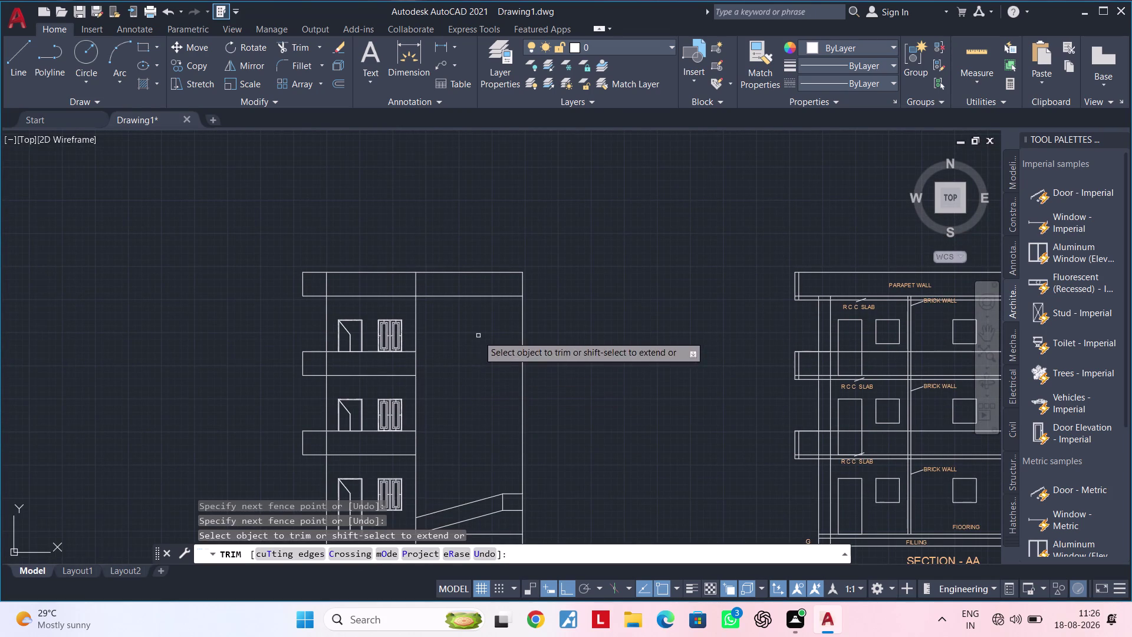
middle_drag(481, 376, 514, 318)
click(542, 312)
click(548, 286)
scroll(down, 3)
middle_drag(524, 337, 545, 208)
scroll(up, 3)
middle_drag(548, 283, 549, 310)
click(549, 310)
click(522, 269)
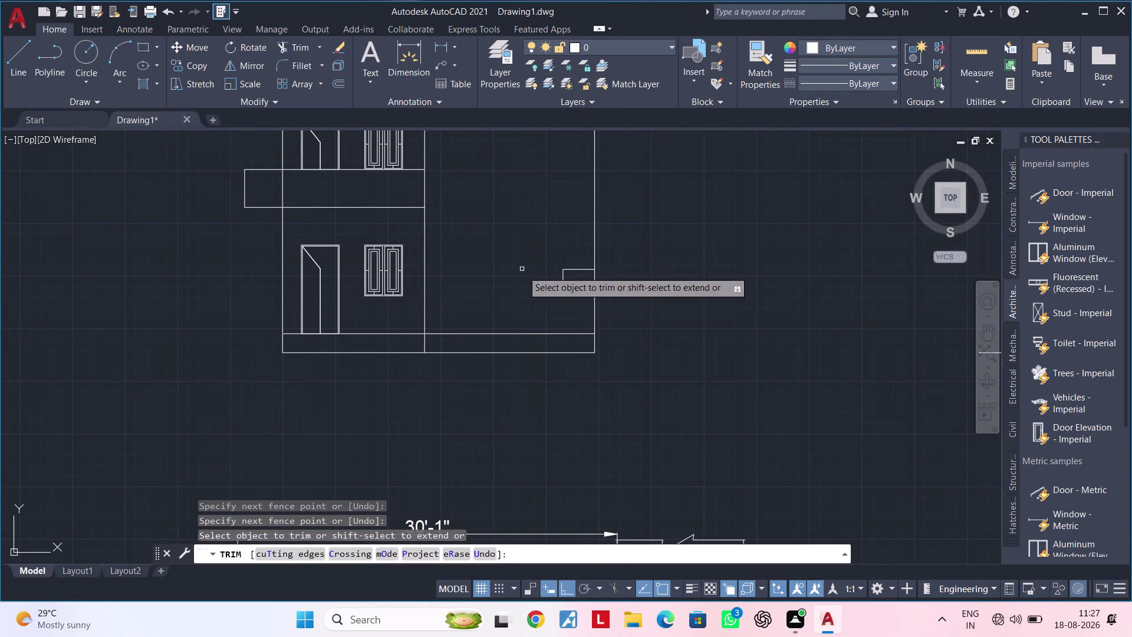
Trim the small leftover landing stub and finish the trim command.
click(571, 306)
click(580, 265)
click(565, 284)
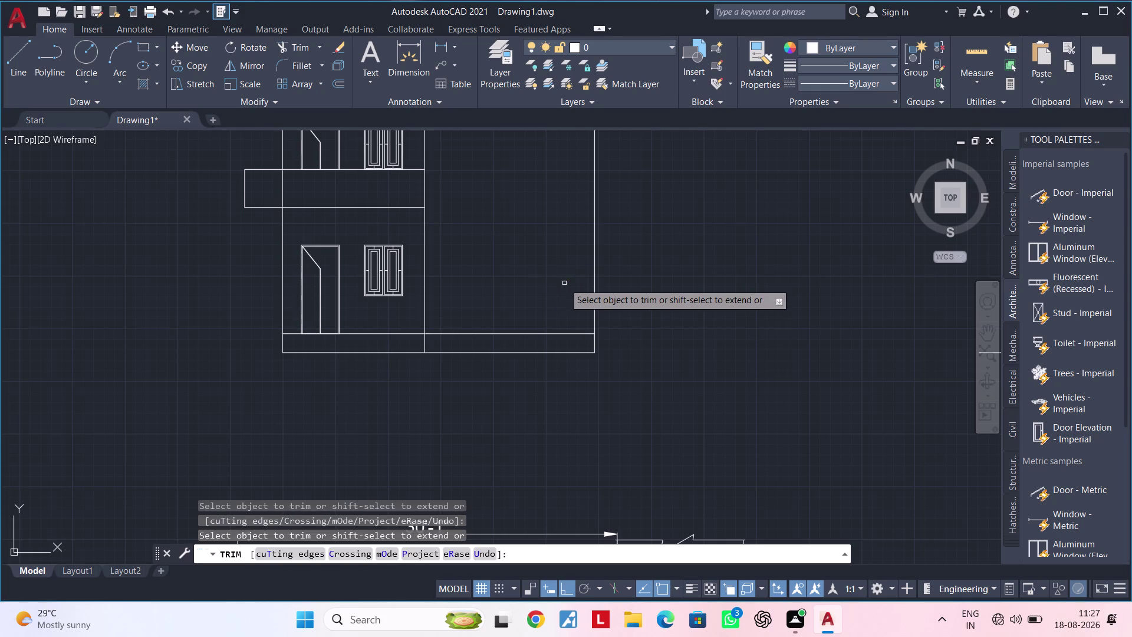
scroll(down, 3)
middle_drag(538, 285, 575, 279)
key(Escape)
key(Escape)
Delete the two long stray lines beside the section.
scroll(down, 3)
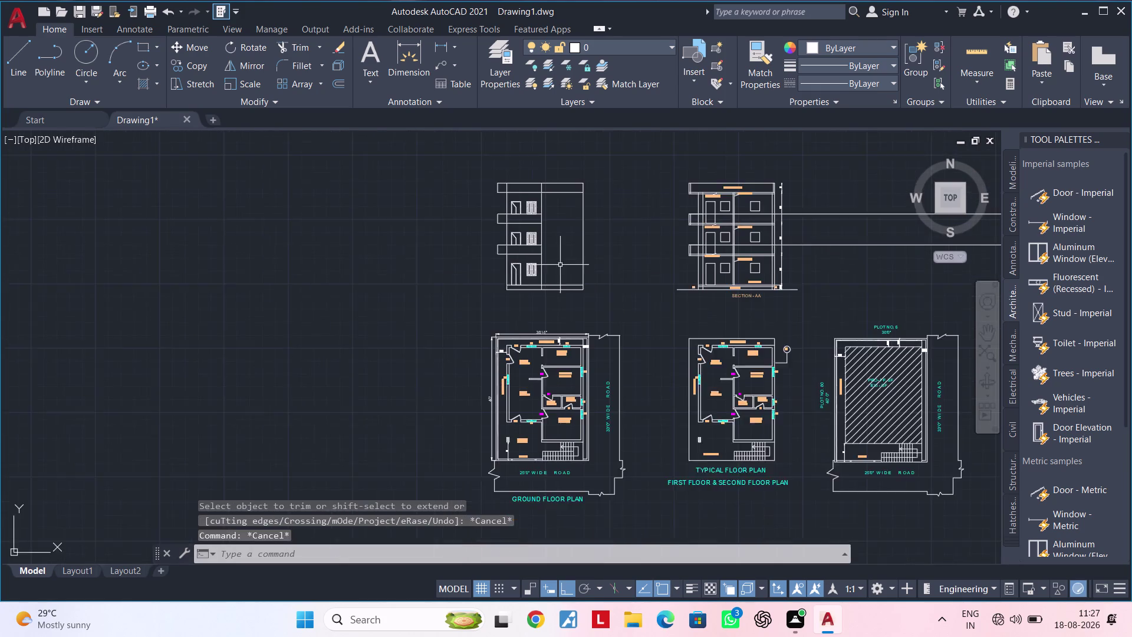
middle_drag(558, 269, 515, 311)
middle_drag(520, 303, 407, 309)
key(Escape)
click(702, 316)
click(684, 243)
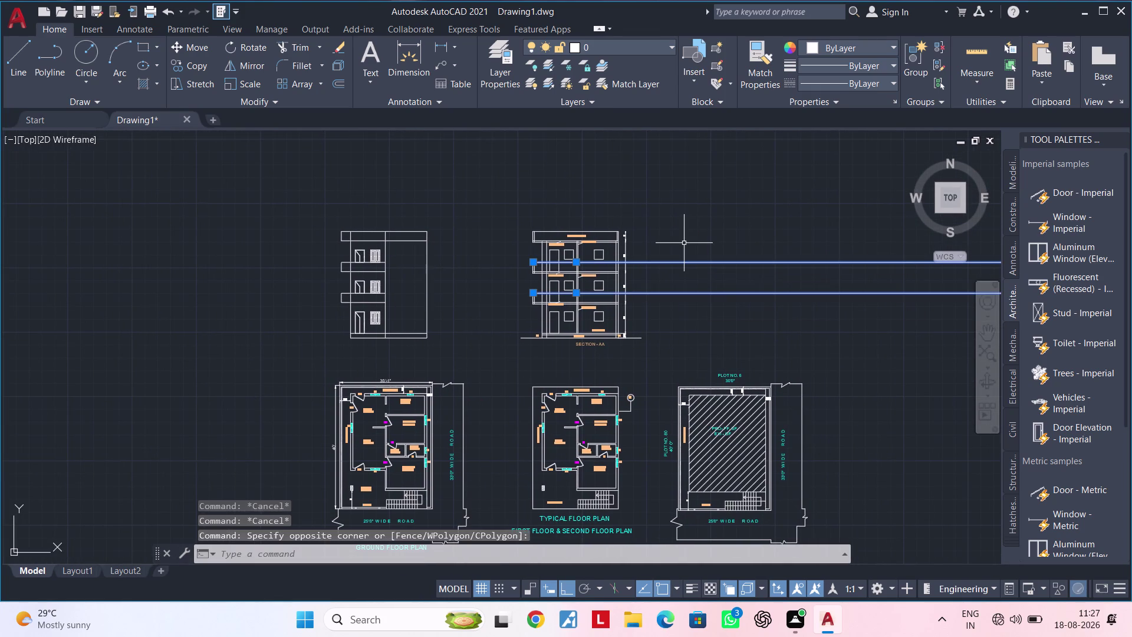
key(Delete)
Start saving the drawing with Ctrl+S.
middle_drag(681, 280, 713, 279)
middle_drag(547, 313, 608, 260)
key(ctrl+s)
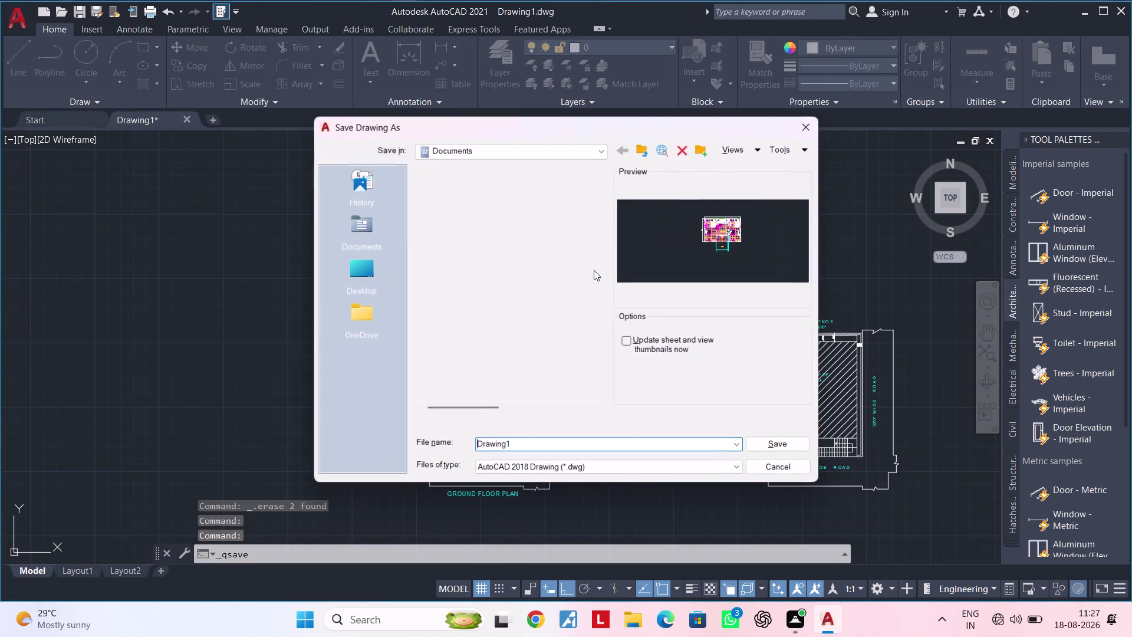
Browse the save location to Downloads > Autocad > FUJI PLAN.
click(502, 152)
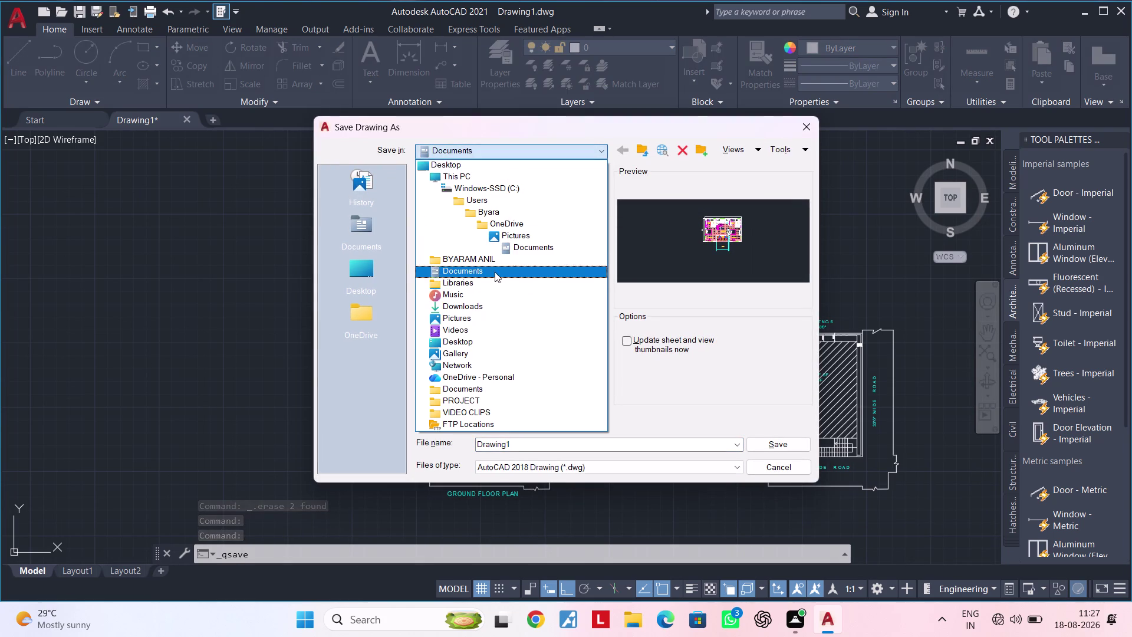
double_click(489, 308)
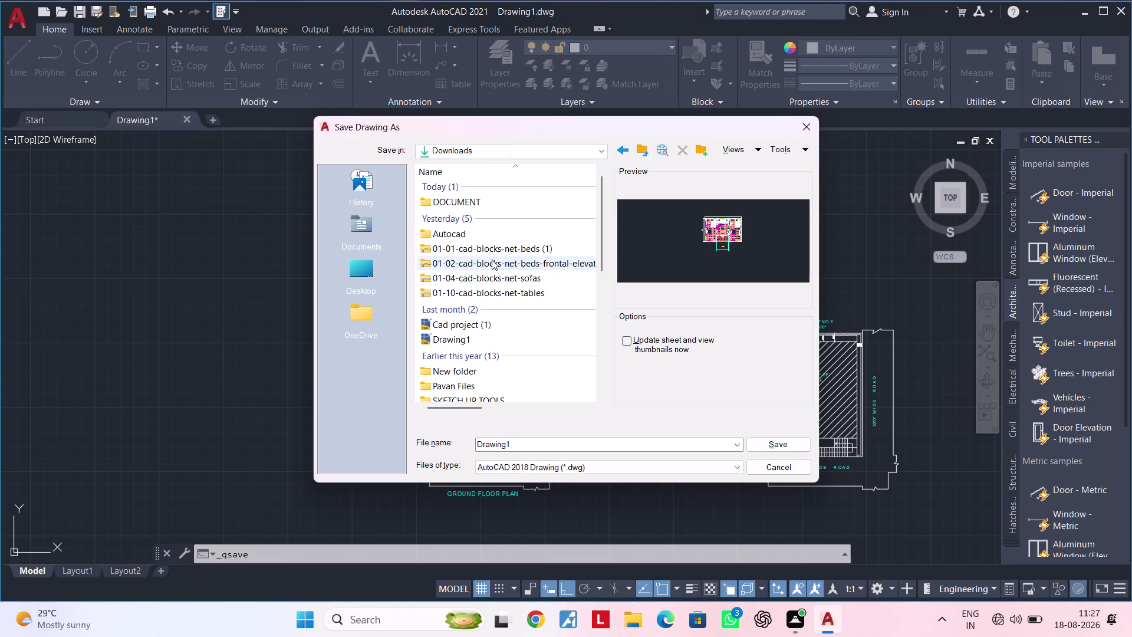
scroll(down, 3)
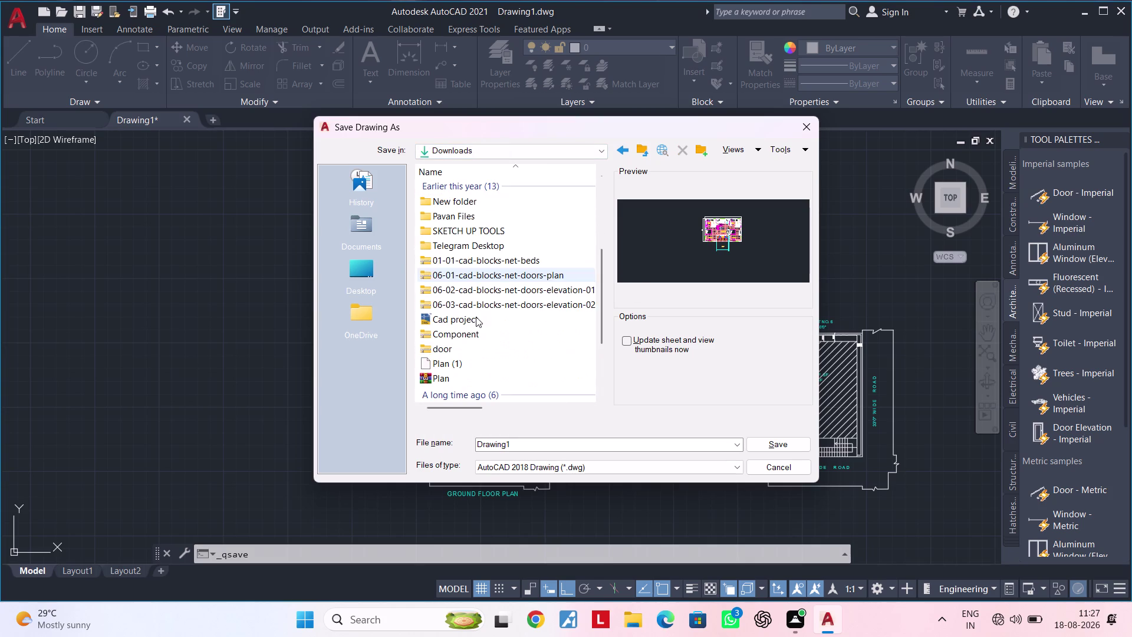
scroll(up, 3)
scroll(down, 3)
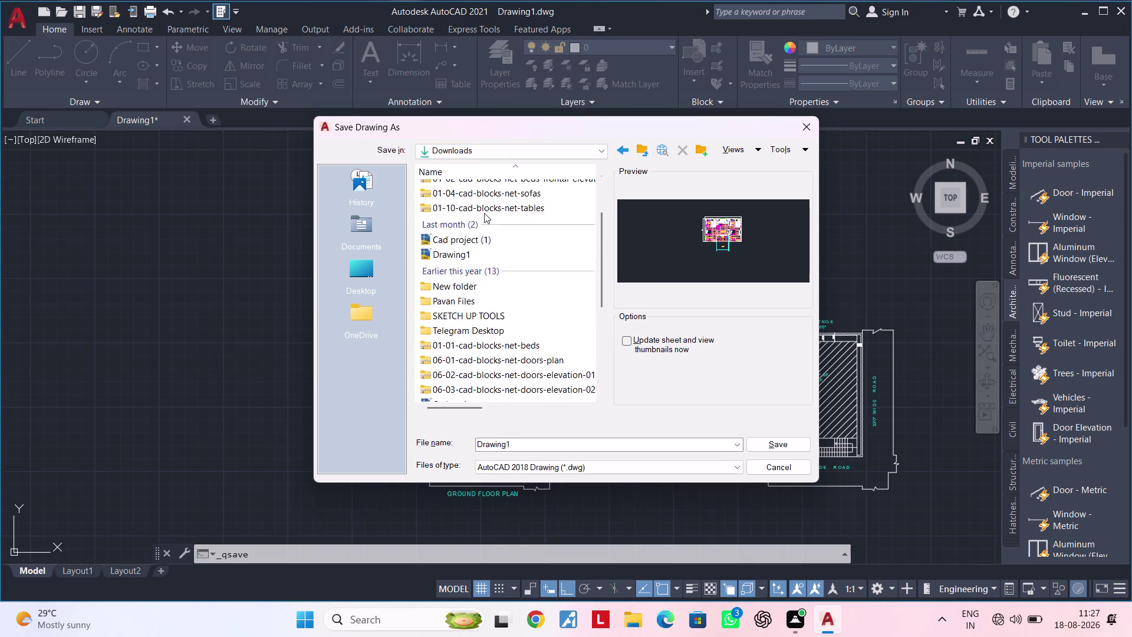
scroll(down, 3)
scroll(down, 3)
scroll(down, 3)
scroll(up, 3)
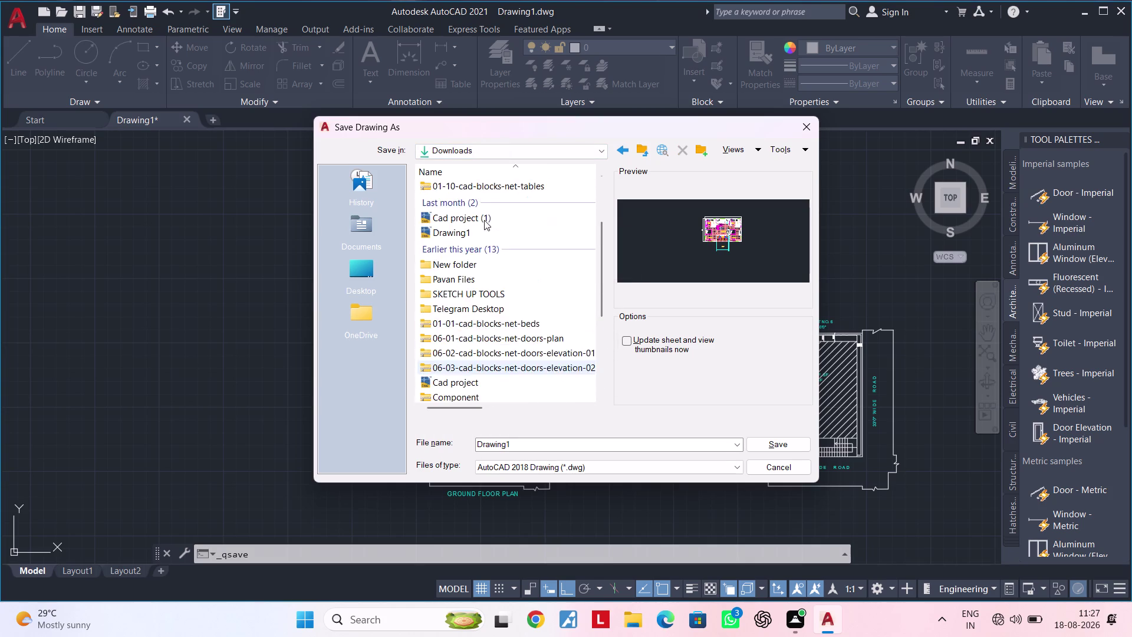
scroll(up, 3)
double_click(487, 233)
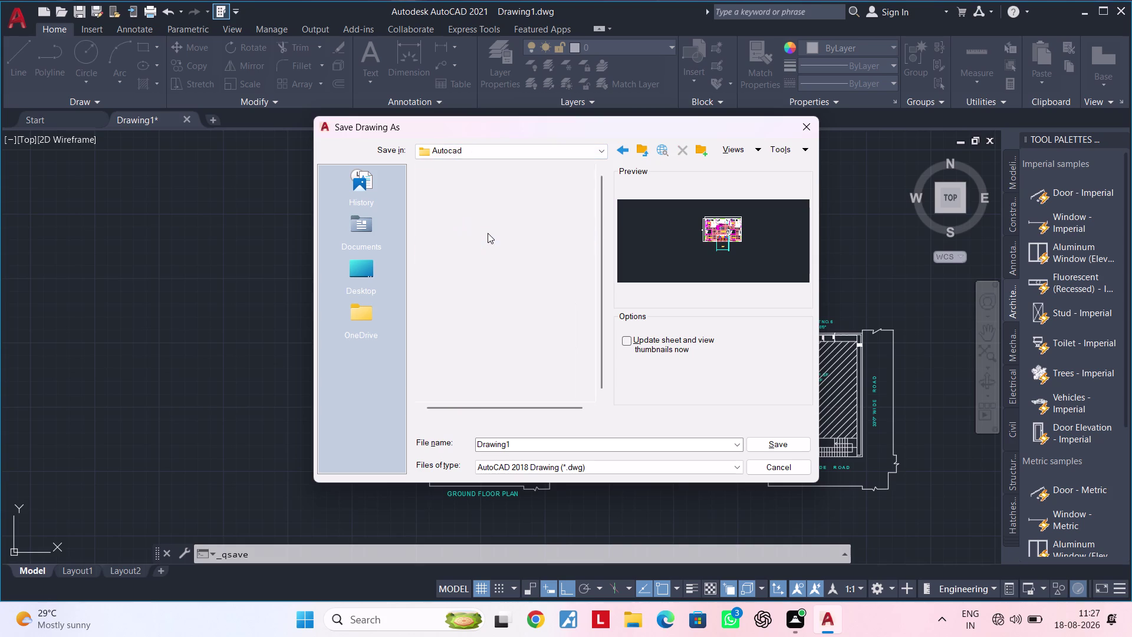
double_click(490, 198)
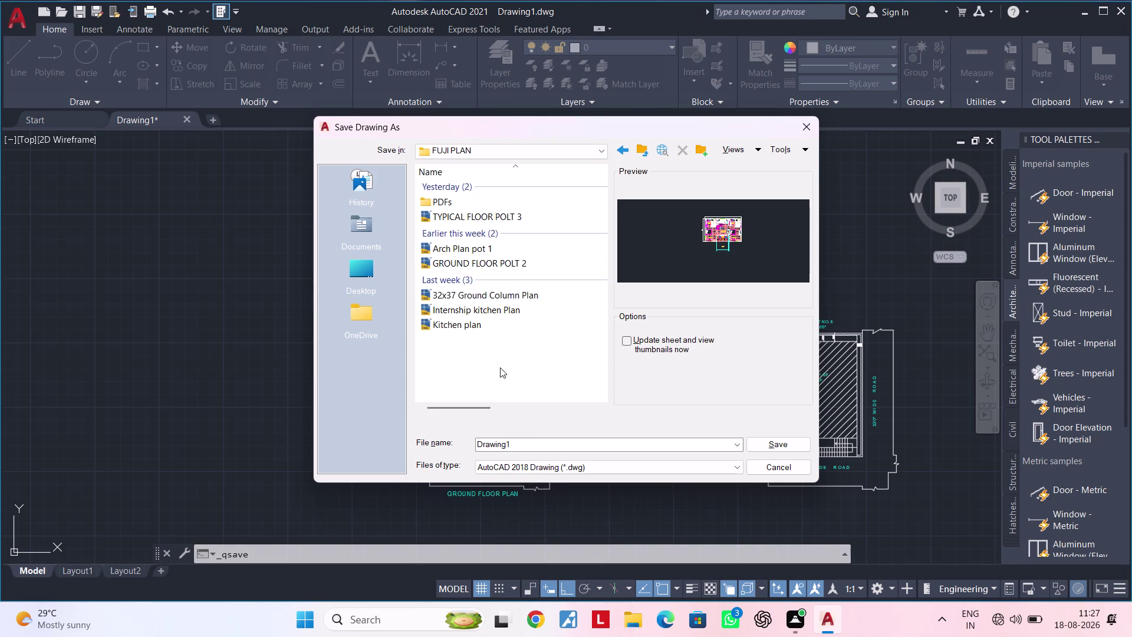
Name the file 'FLOOR PLANS' and save it there.
key(ctrl+s)
click(522, 445)
key(BackSpace)
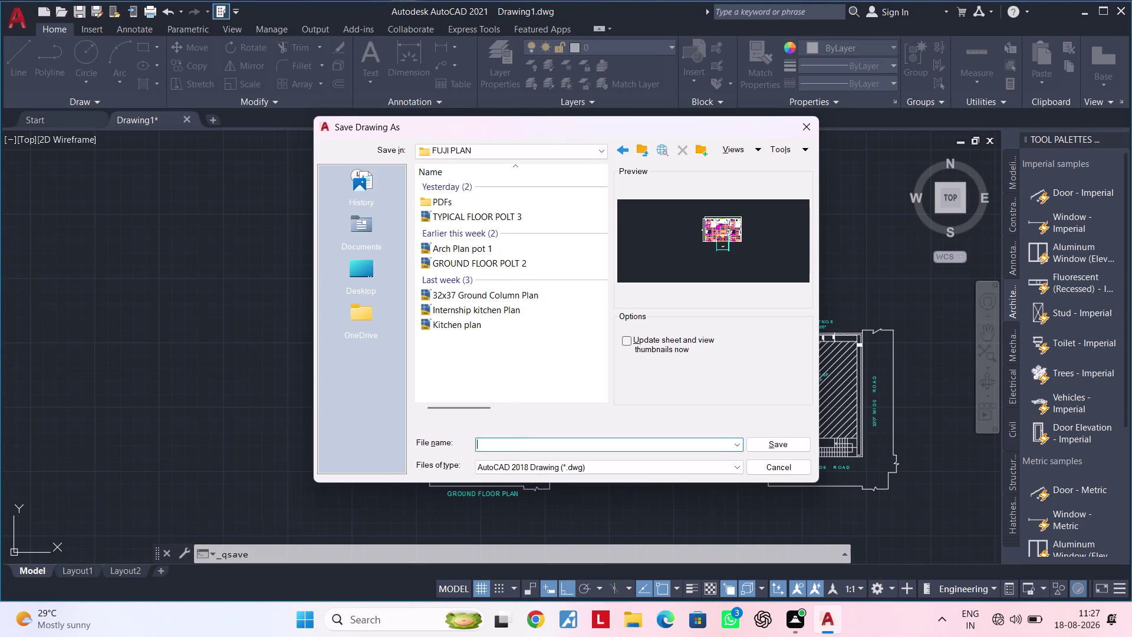
key(BackSpace)
key(BackSpace)
key(BackSpace)
key(BackSpace)
key(BackSpace)
key(BackSpace)
key(BackSpace)
text(FL)
text(OOR PL)
text(AN)
text(S)
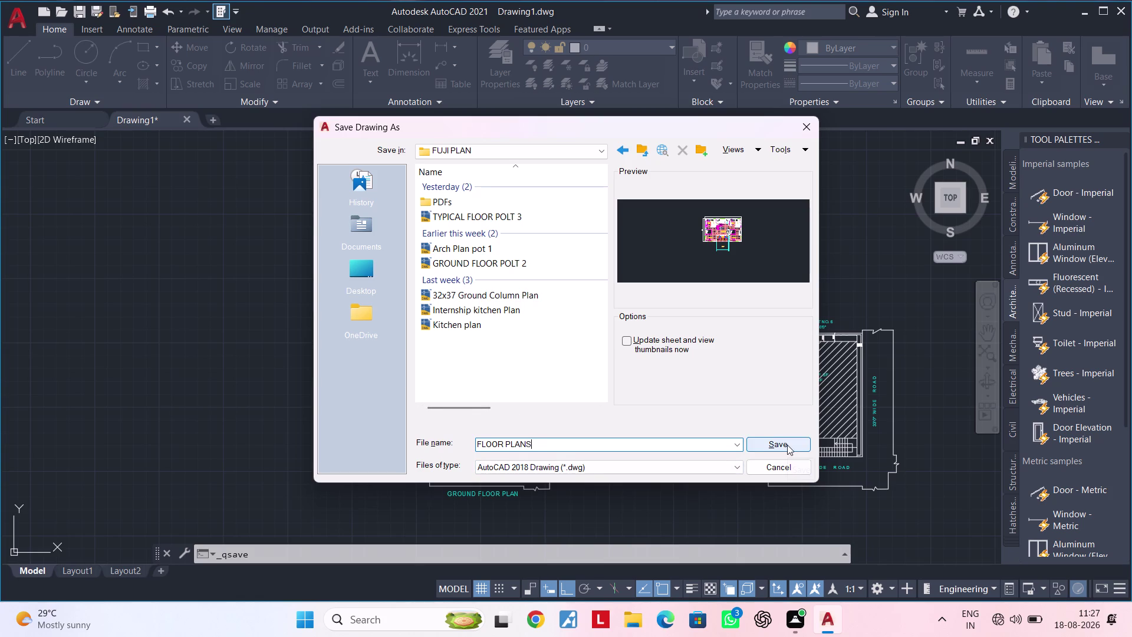
click(788, 445)
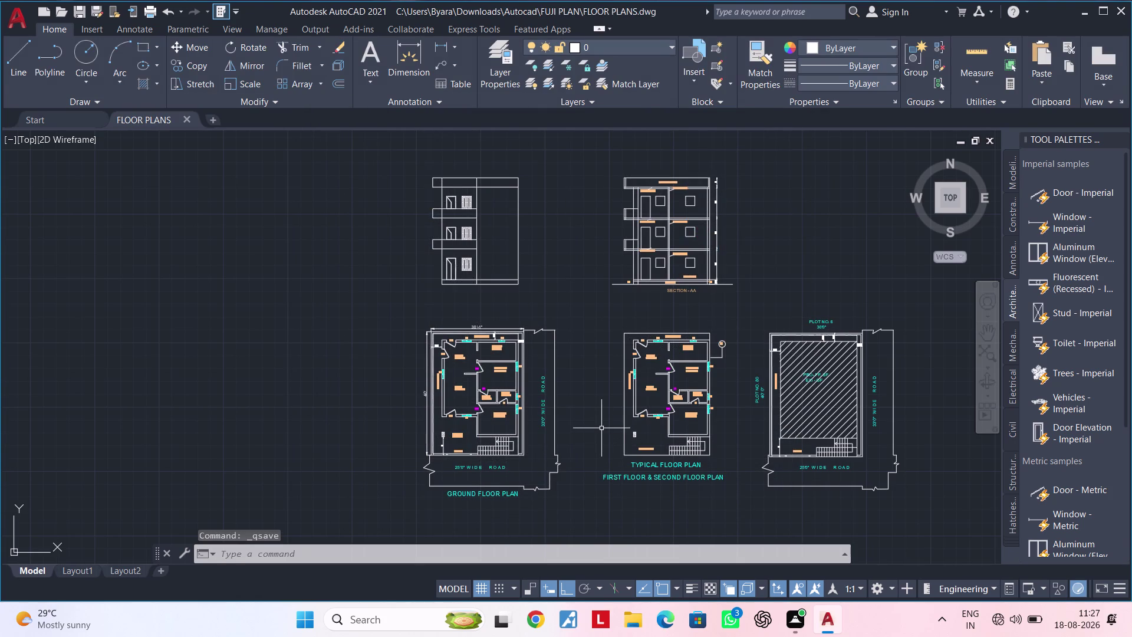
key(ctrl+s)
key(ctrl+s)
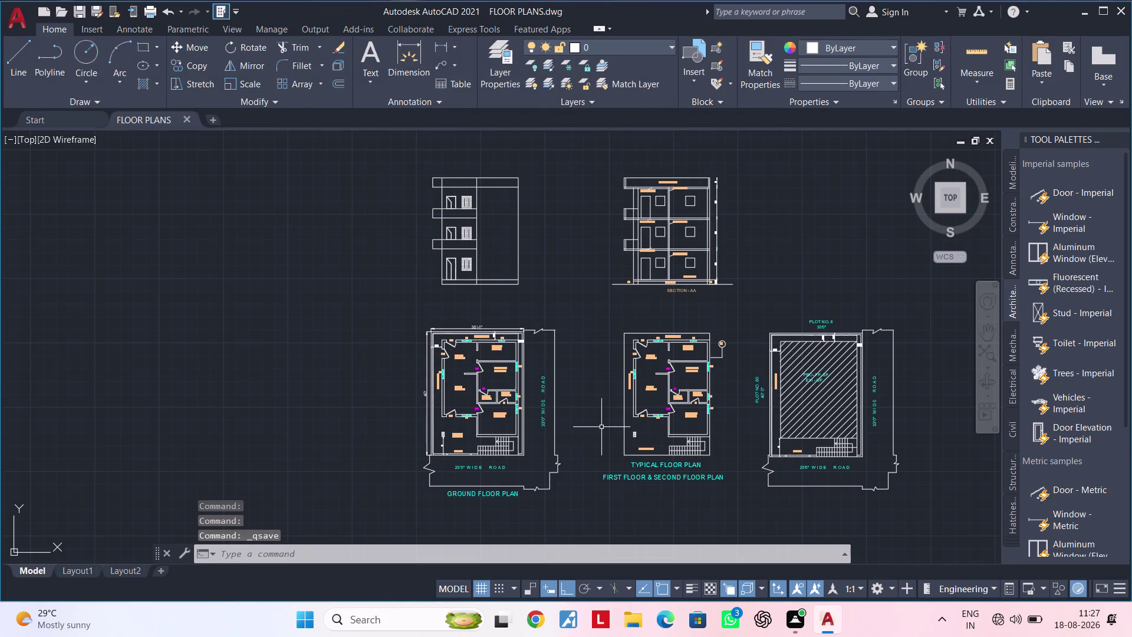